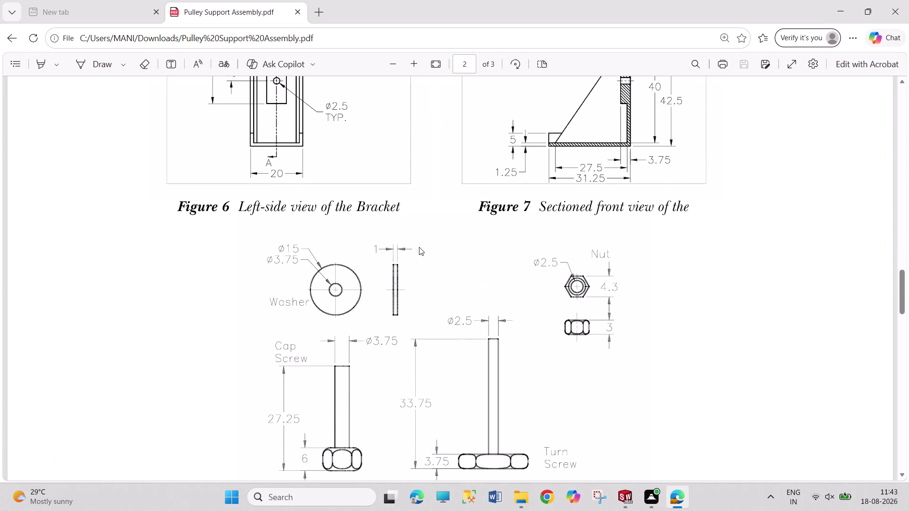
Insert the washer part into the pulley support assembly beside the pulley.
scroll(down, 3)
scroll(down, 3)
scroll(down, 3)
scroll(down, 3)
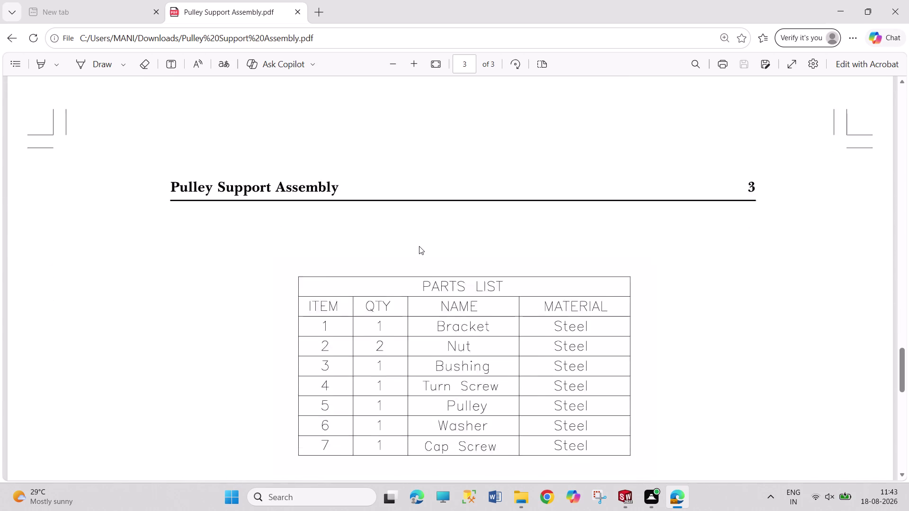
scroll(up, 3)
scroll(up, 3)
scroll(up, 3)
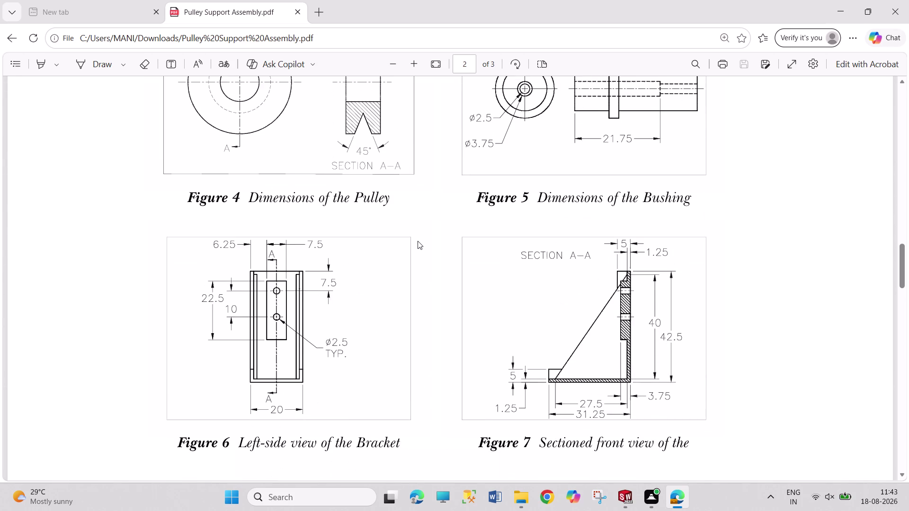
scroll(up, 3)
scroll(up, 3)
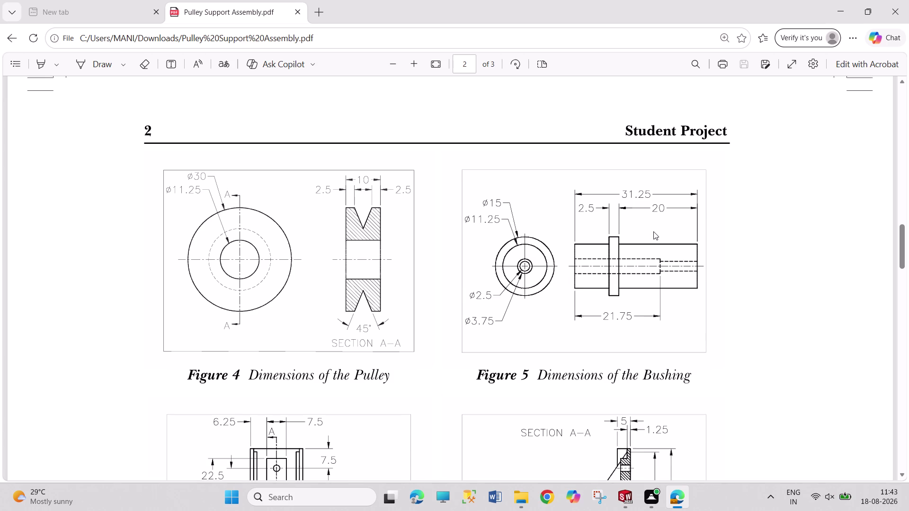
click(629, 498)
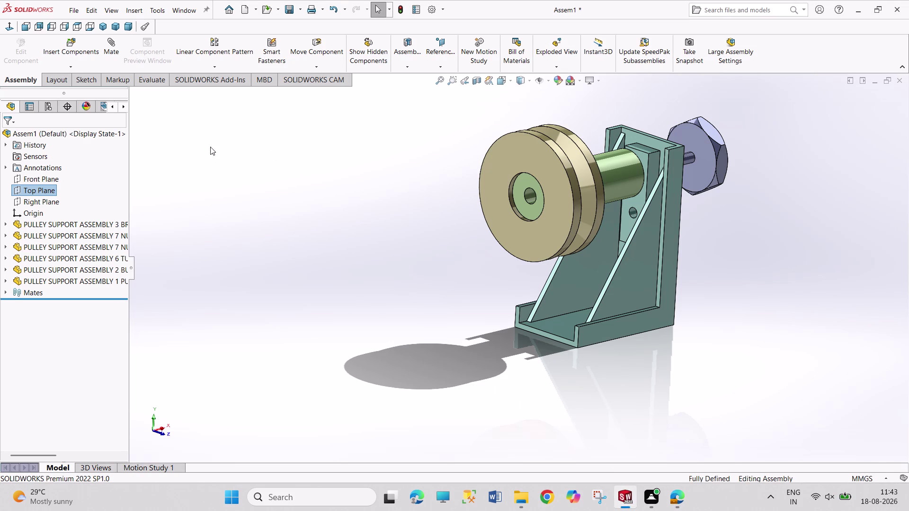
click(77, 49)
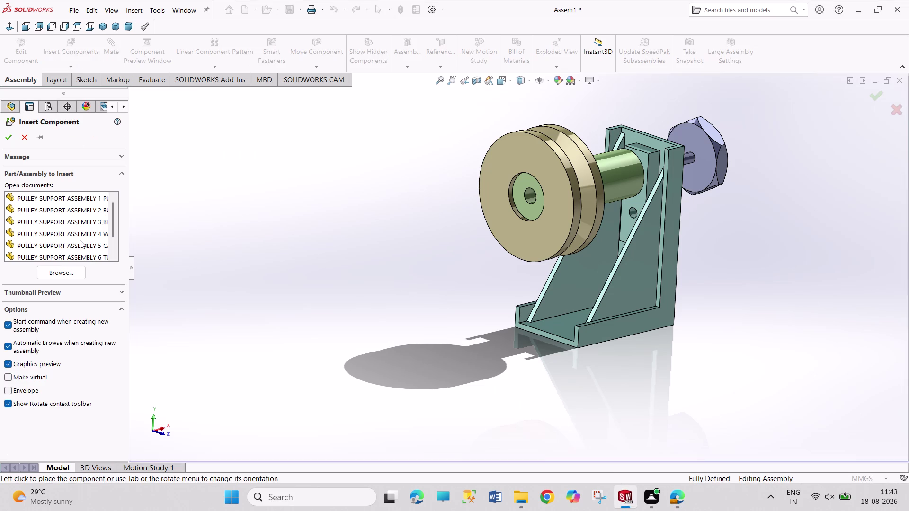
click(95, 234)
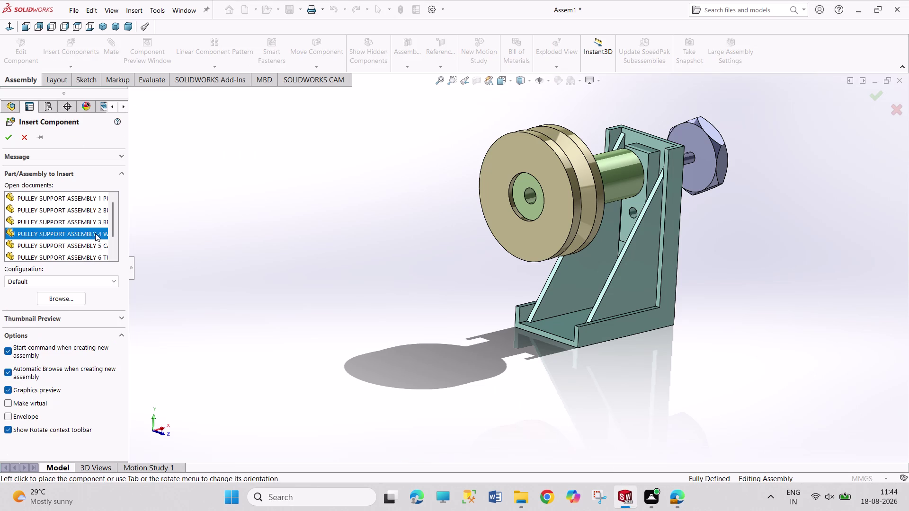
click(401, 241)
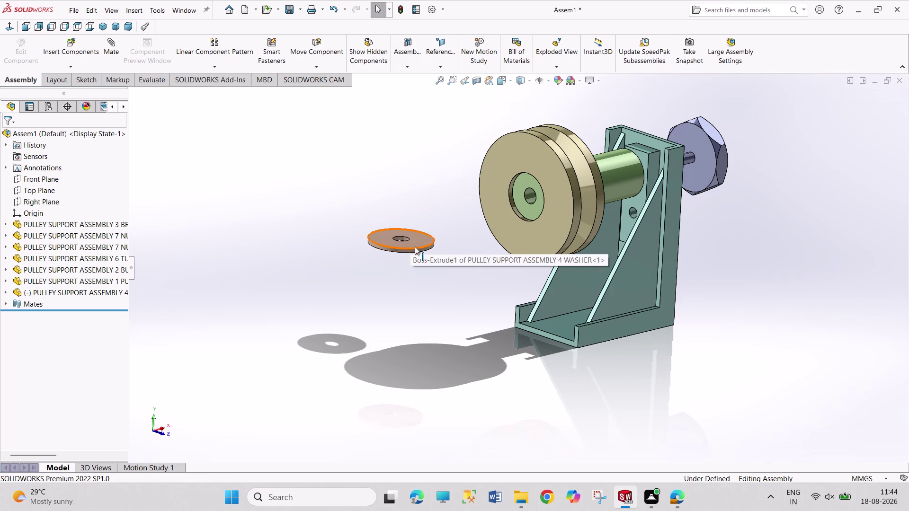
Mate the washer's round face concentric with the pulley bore.
click(415, 247)
click(538, 215)
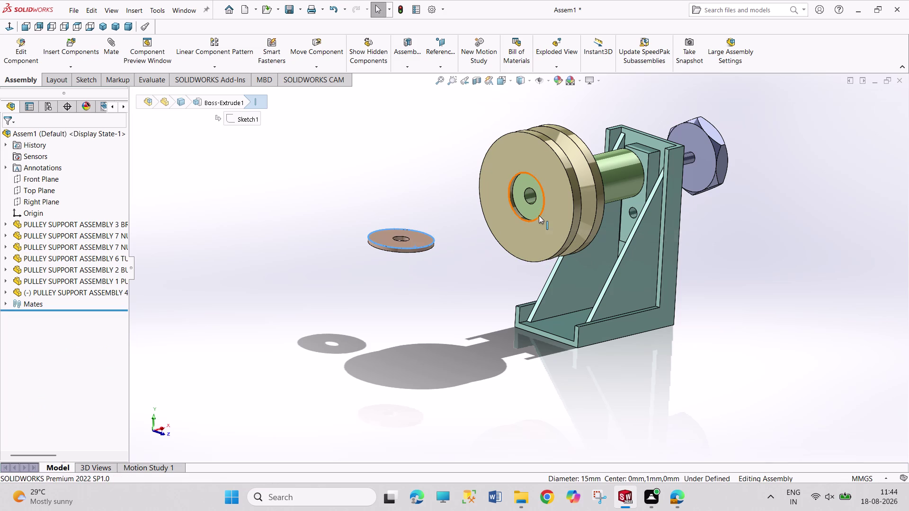
click(585, 208)
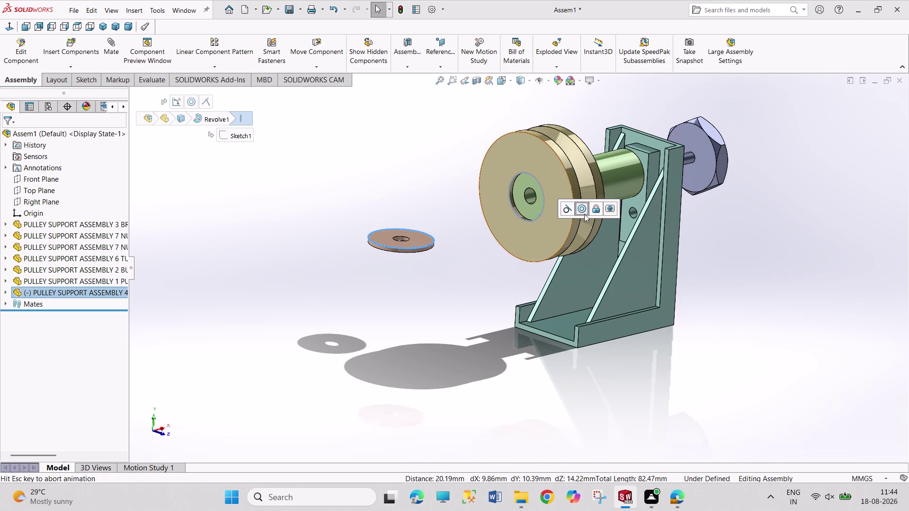
click(5, 290)
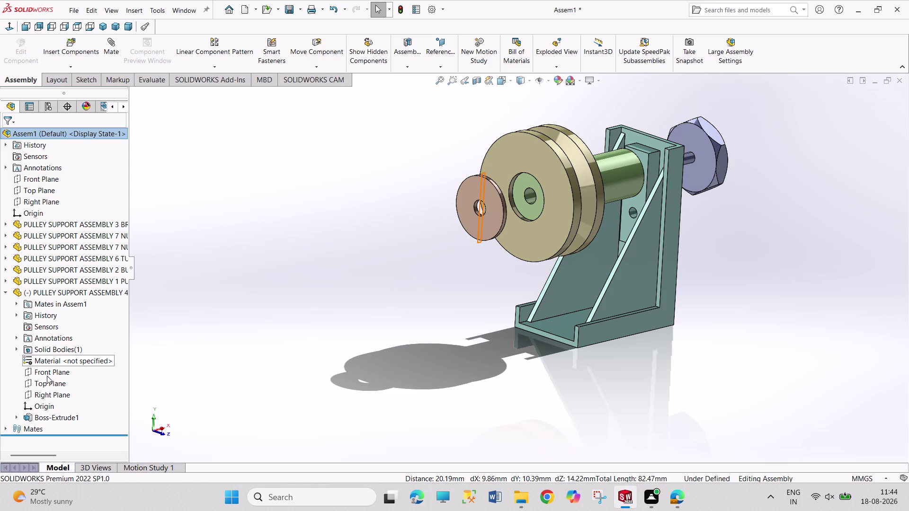
Add an Angle mate between the washer's front plane and the assembly front plane.
click(47, 375)
click(199, 369)
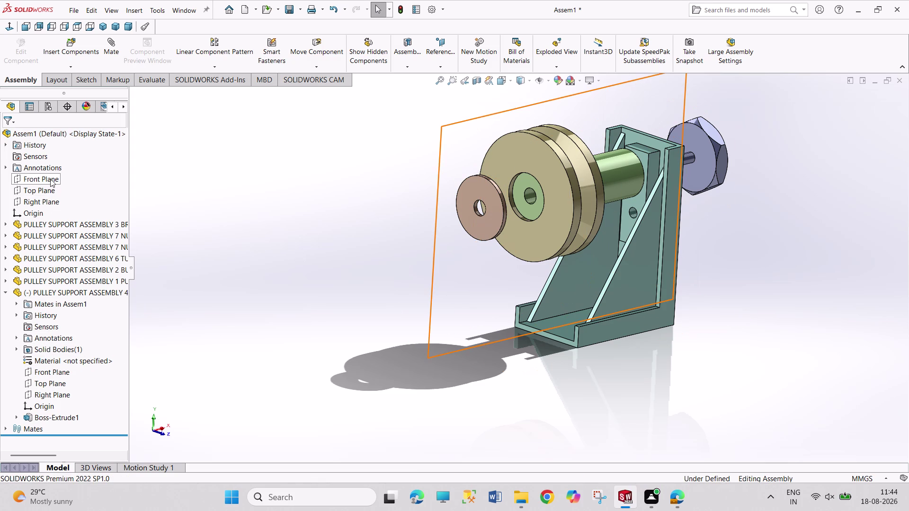
click(42, 370)
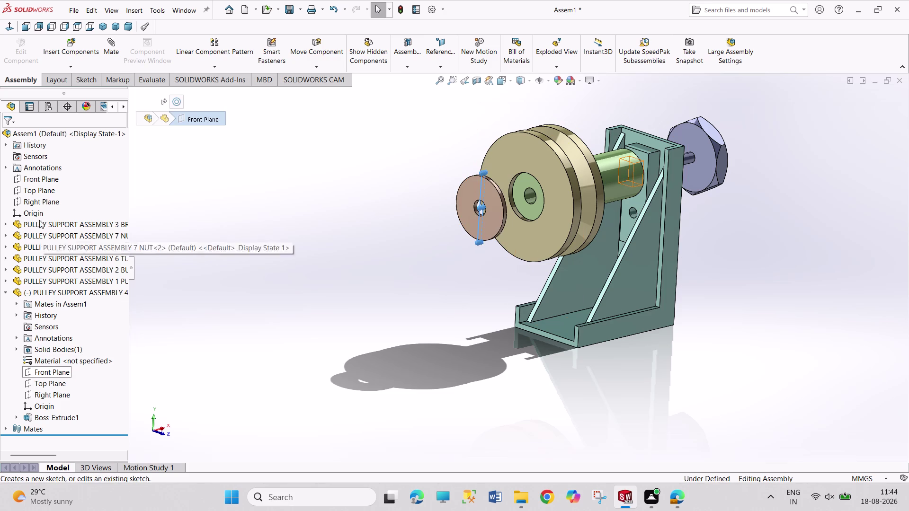
click(40, 180)
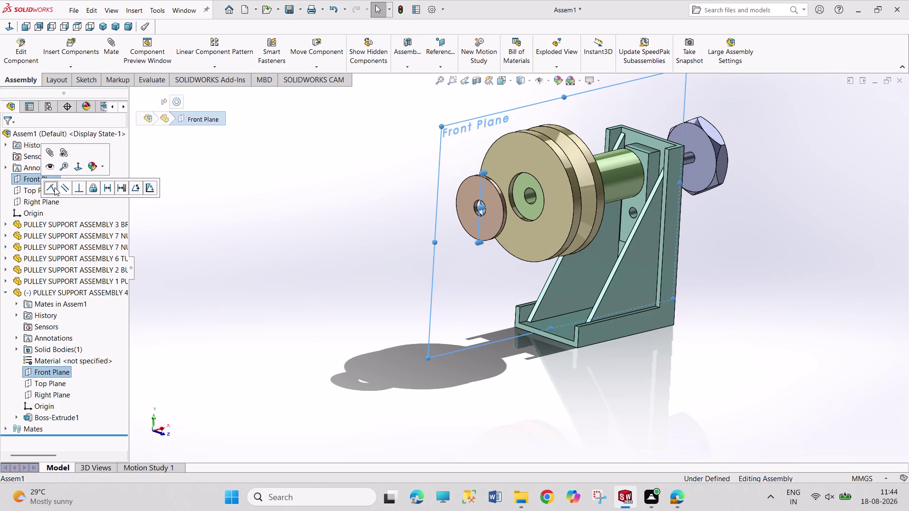
click(133, 192)
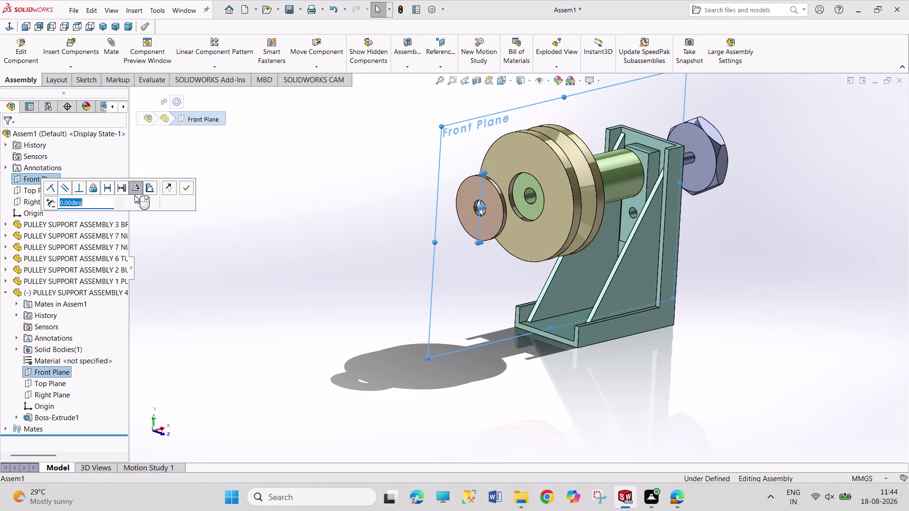
click(189, 187)
Make the washer coincident with the bushing's end face.
middle_drag(337, 246, 290, 245)
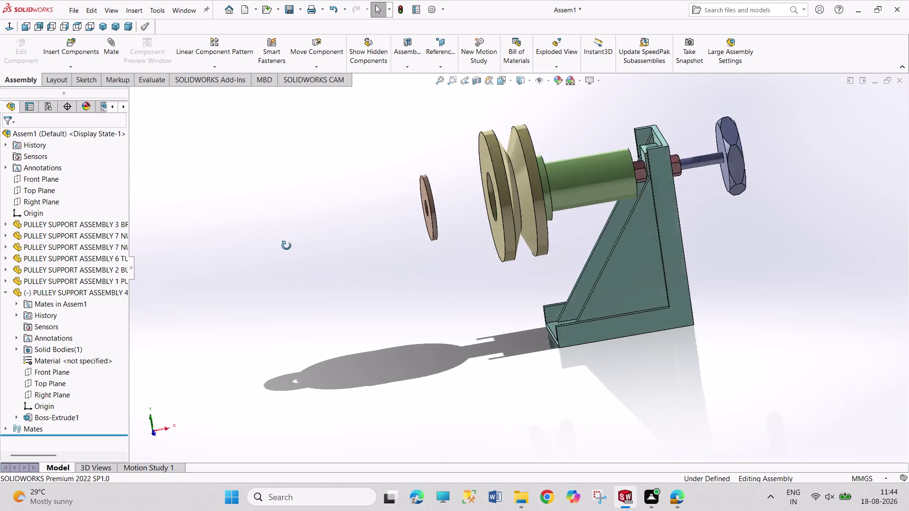
middle_drag(289, 245, 252, 254)
click(452, 223)
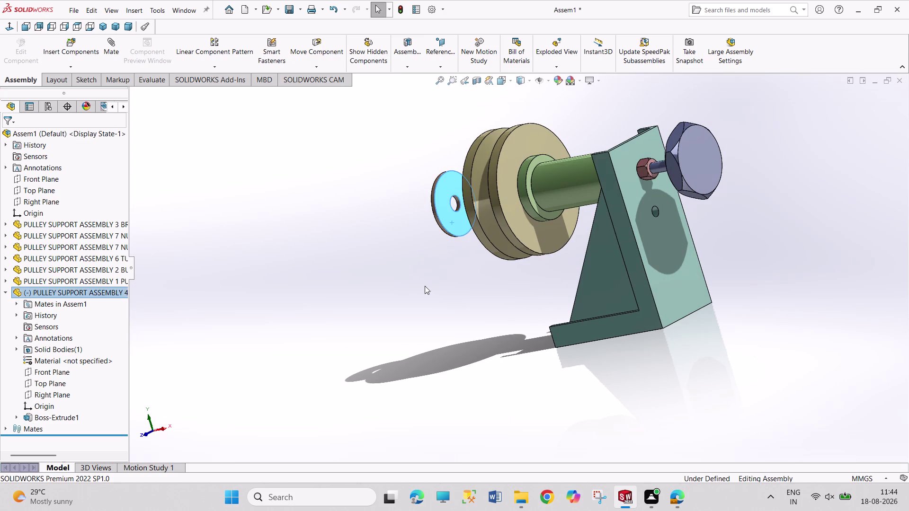
middle_drag(427, 288, 500, 323)
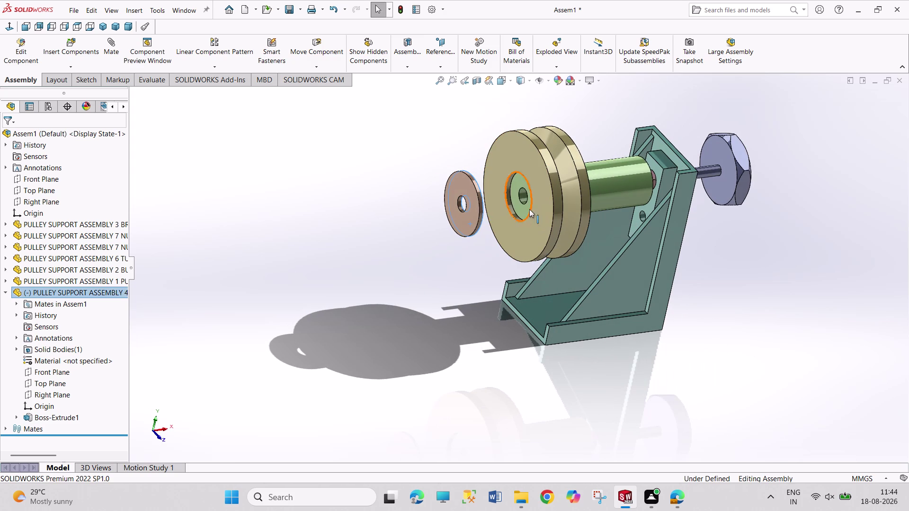
click(520, 206)
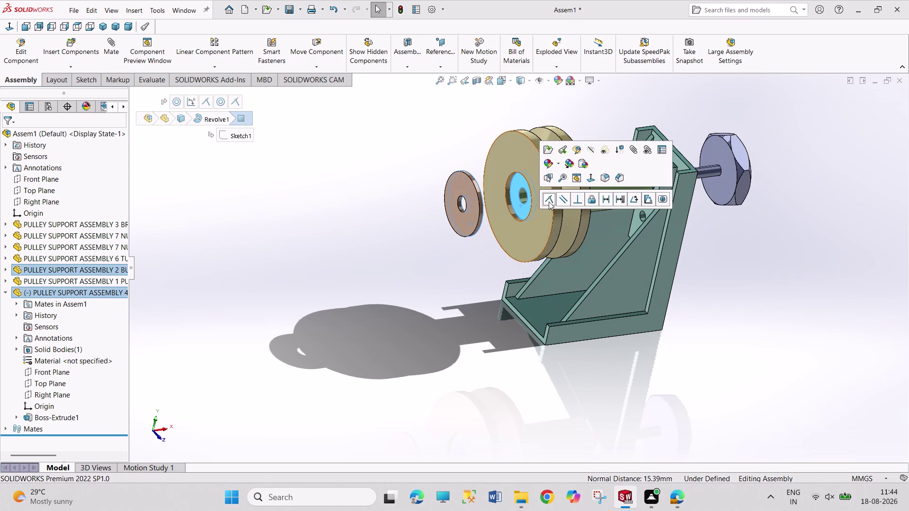
click(549, 202)
scroll(down, 3)
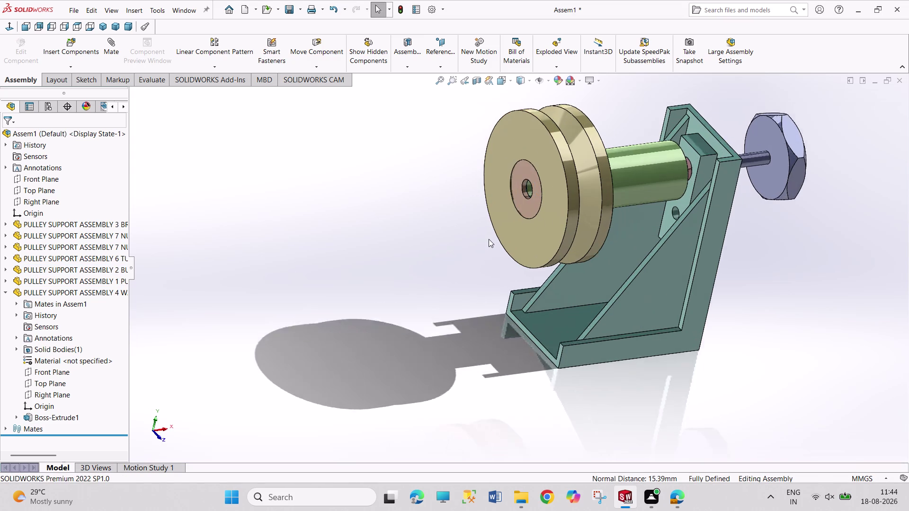
Zoom and pan the view onto the washer, pulley and bracket.
scroll(down, 3)
middle_drag(455, 286, 468, 292)
middle_drag(470, 289, 495, 298)
scroll(up, 3)
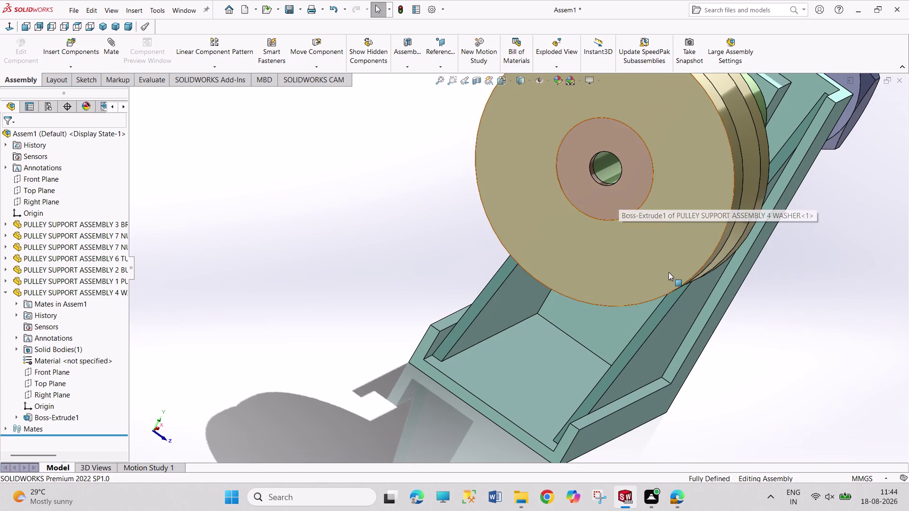
scroll(down, 3)
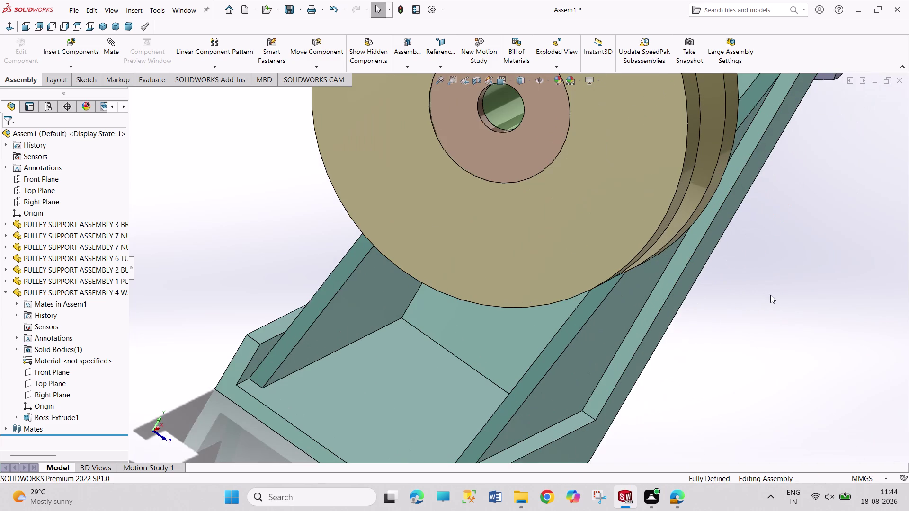
middle_drag(764, 293, 721, 293)
scroll(up, 3)
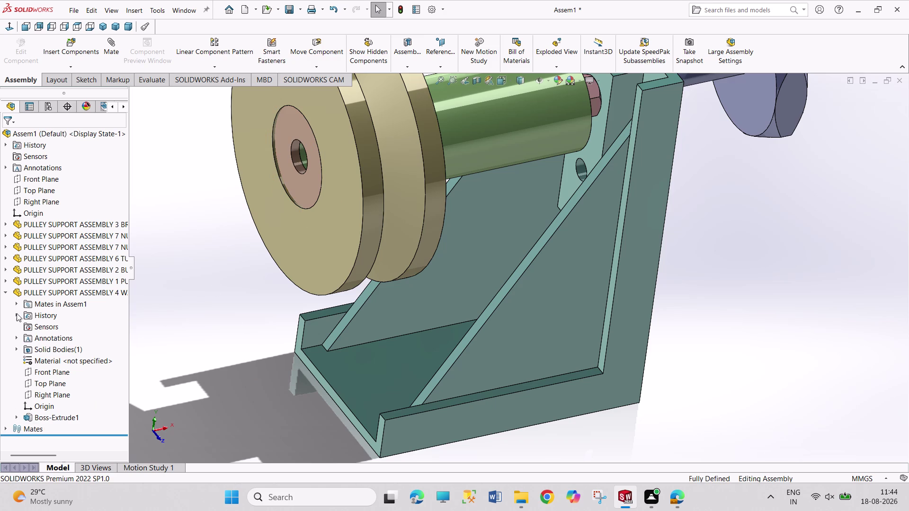
Collapse the washer's tree, expand Mates and open Coincident8 for editing.
click(5, 292)
click(2, 304)
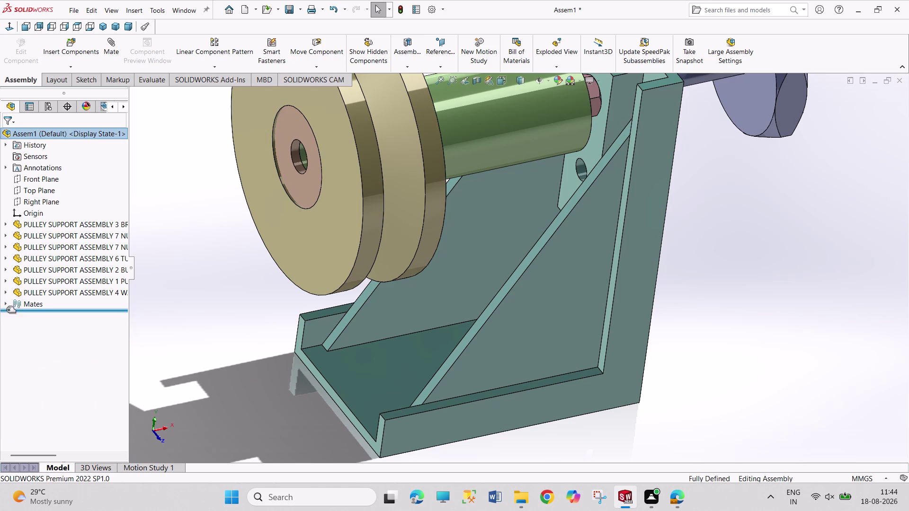
click(6, 301)
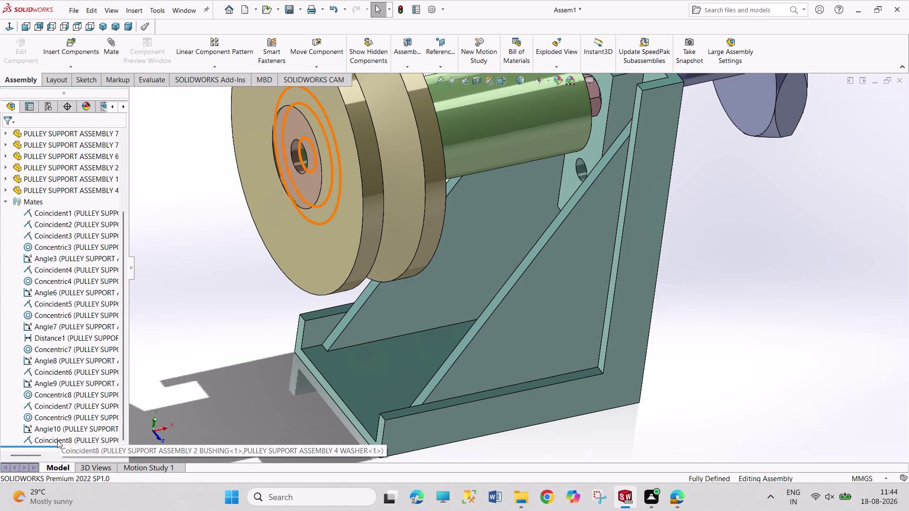
click(58, 440)
click(63, 412)
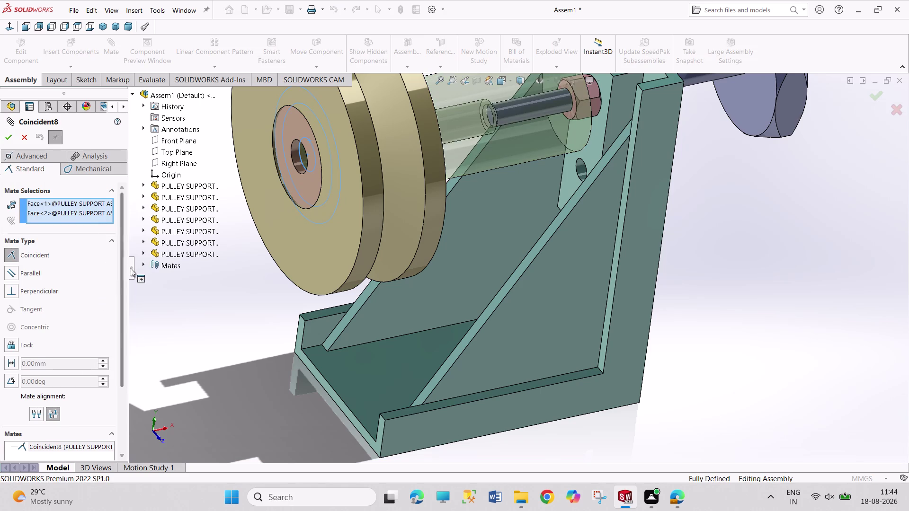
Convert the mate to a Distance mate, trying 10, 5 and then 2 mm gaps.
click(15, 363)
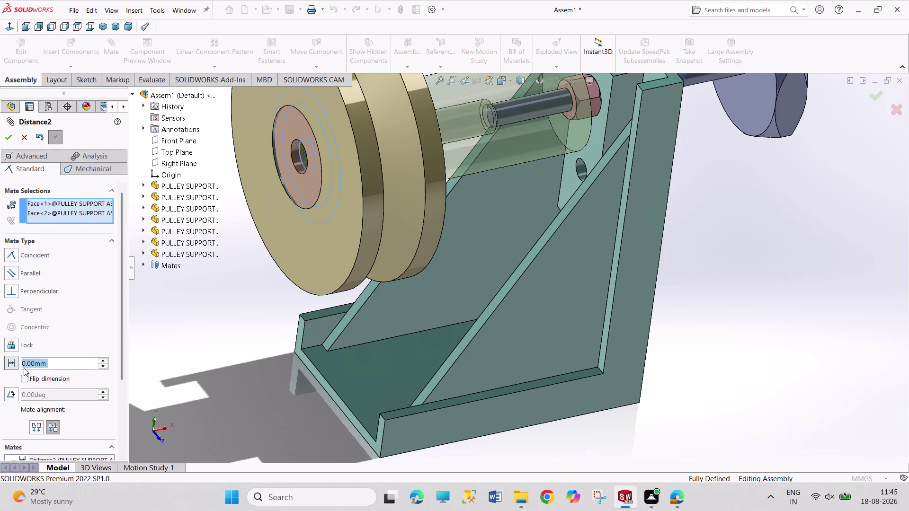
text(10)
key(Return)
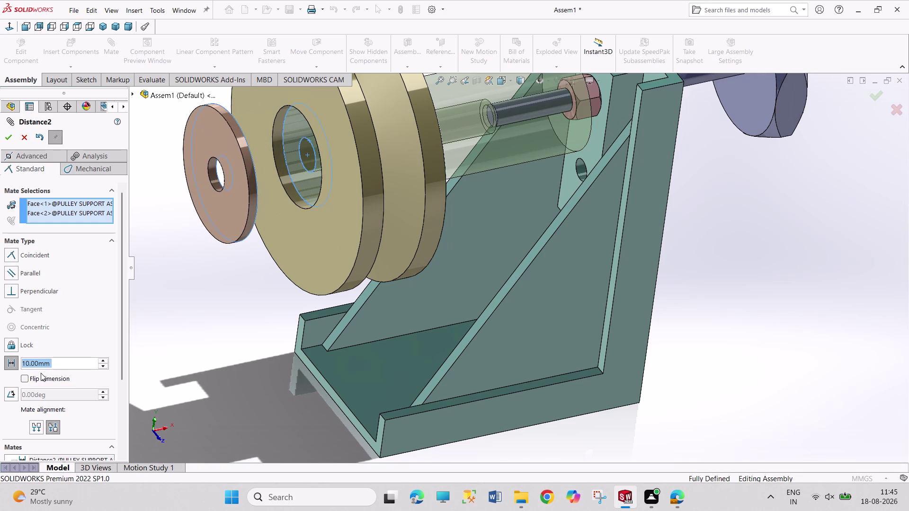
key(5)
key(Return)
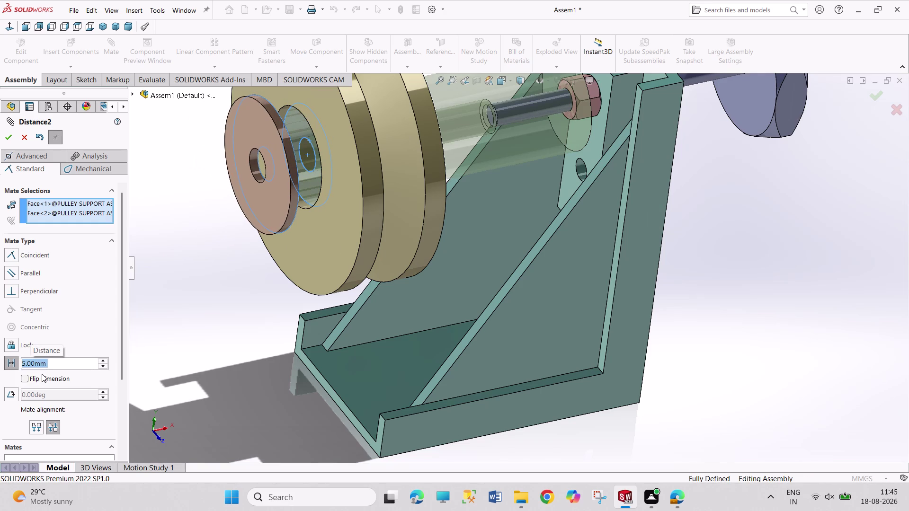
key(2)
key(Return)
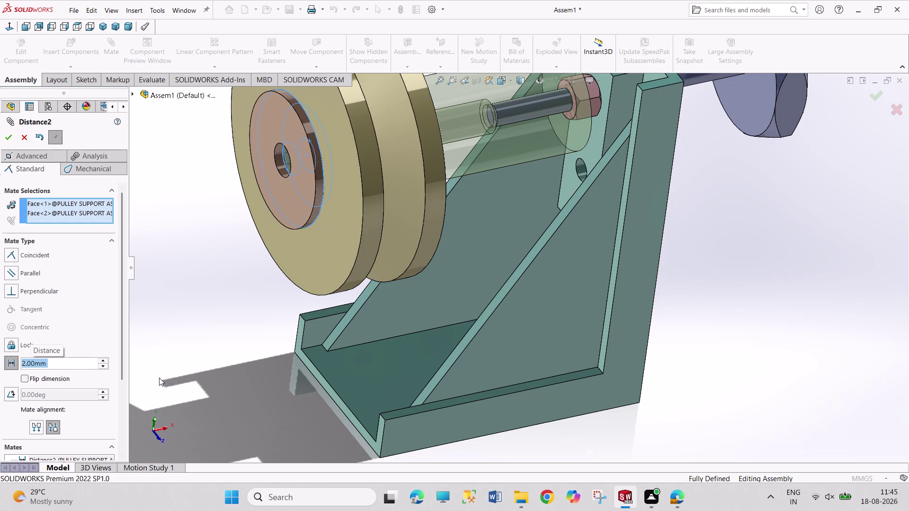
middle_drag(151, 375, 138, 371)
middle_drag(209, 374, 209, 373)
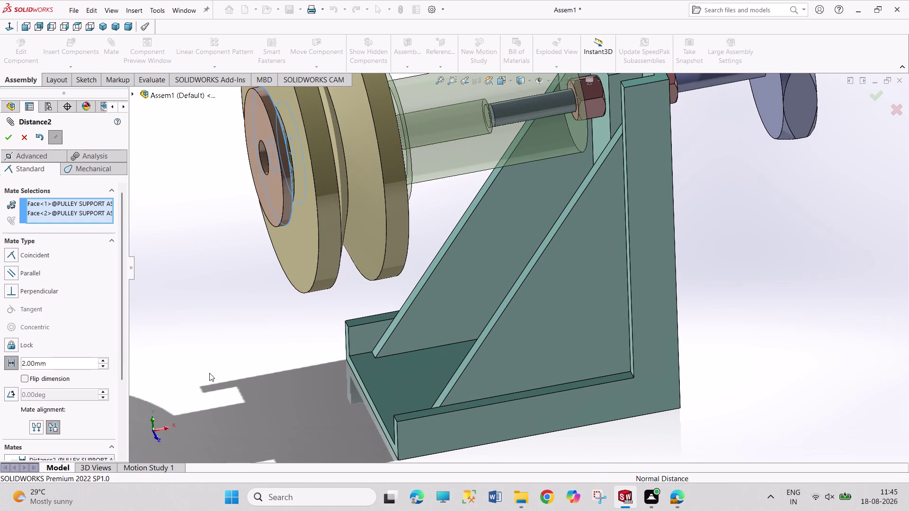
middle_drag(209, 373, 199, 371)
middle_click(200, 371)
key(1)
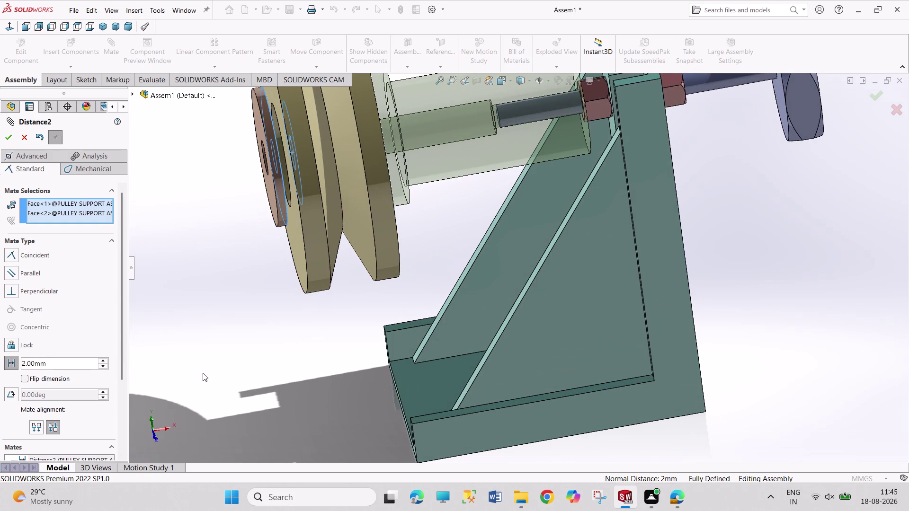
Replace the 2.00 mm distance with 1.00 mm and accept the mate.
click(75, 364)
triple_click(75, 364)
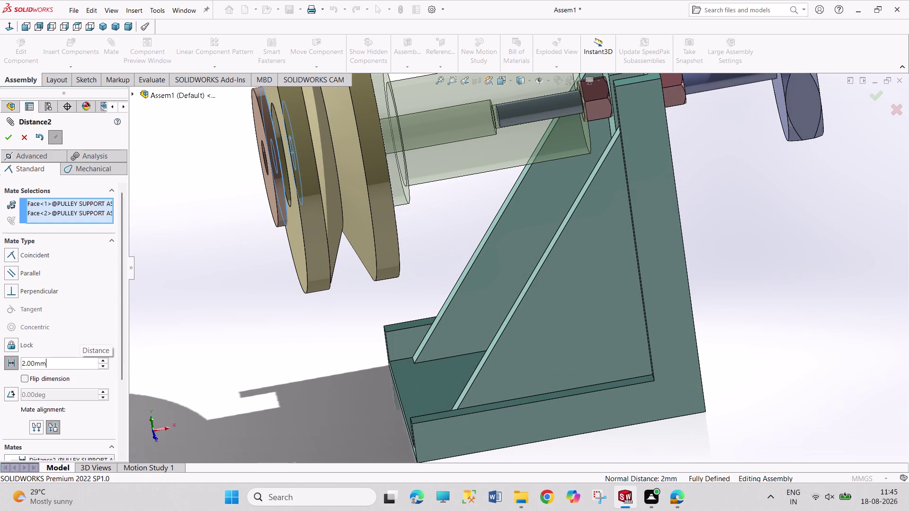
click(74, 364)
key(1)
key(Return)
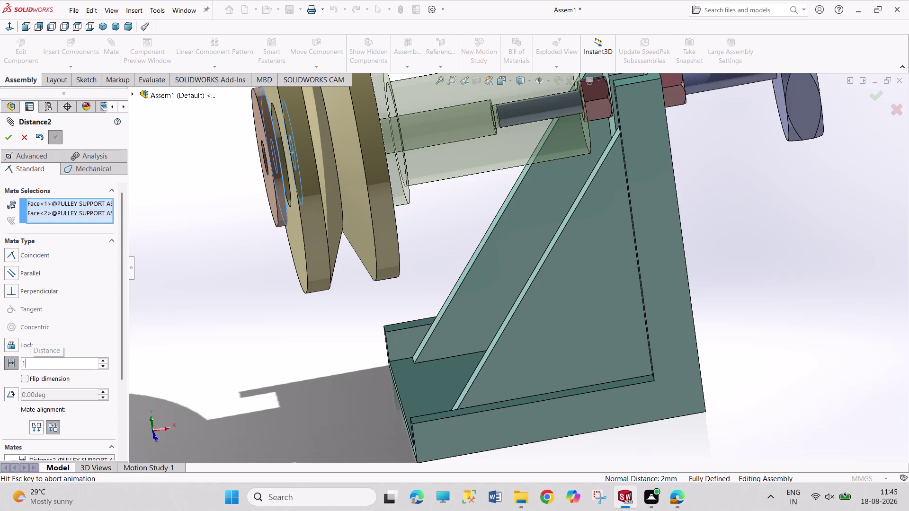
scroll(down, 3)
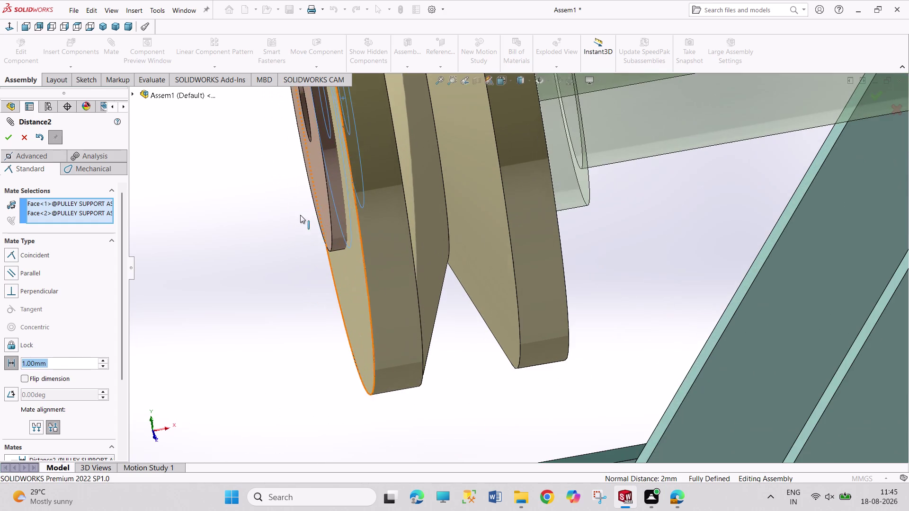
scroll(down, 3)
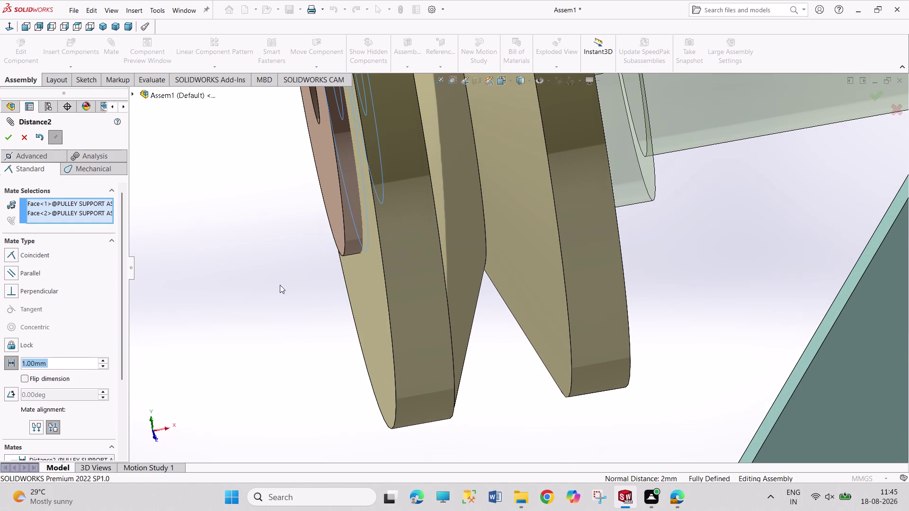
scroll(up, 3)
middle_drag(281, 286, 312, 254)
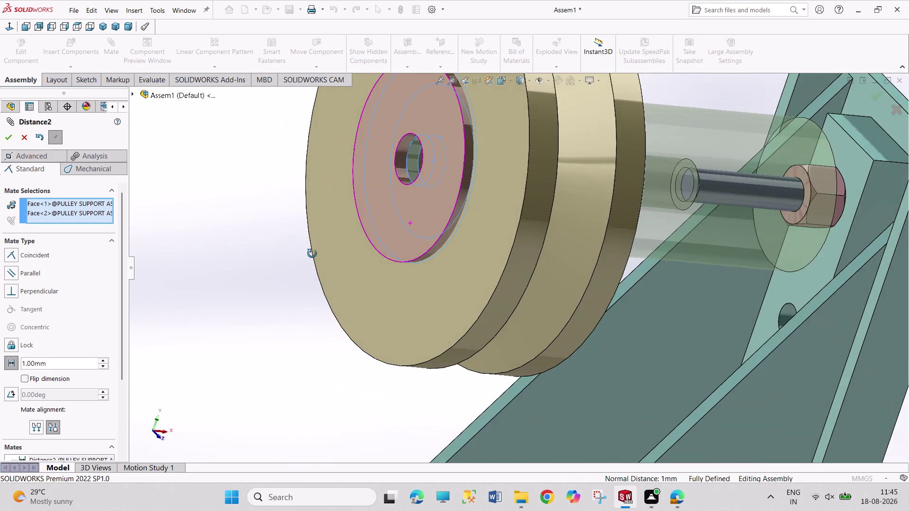
middle_drag(312, 254, 300, 316)
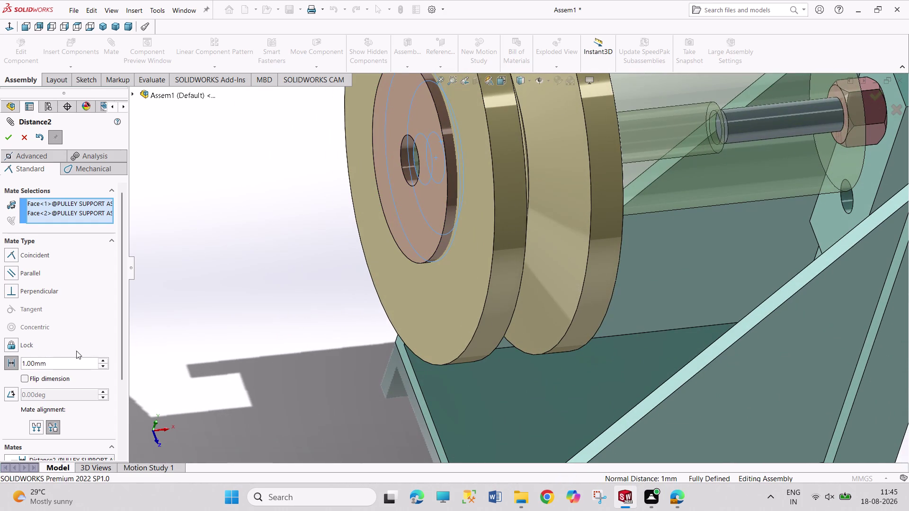
click(22, 138)
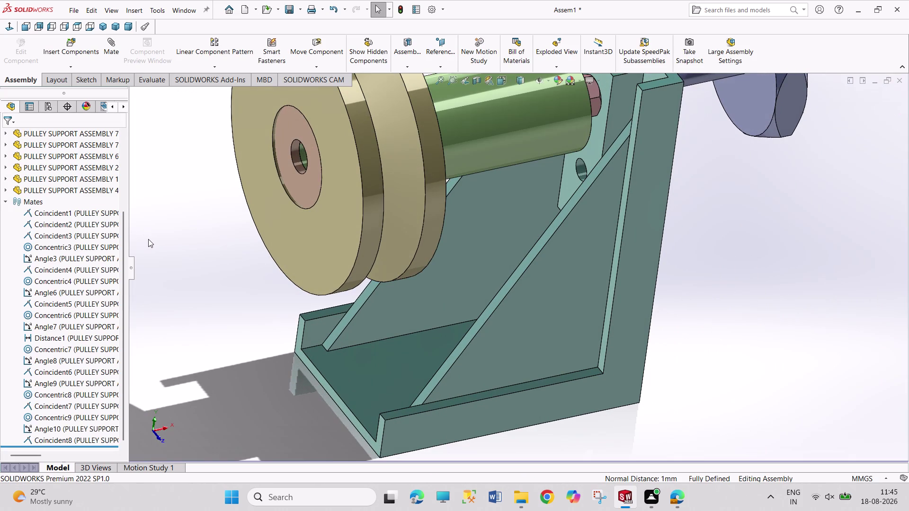
Undo the last change and mate the washer coincident with the pulley's outer face.
key(ctrl+z)
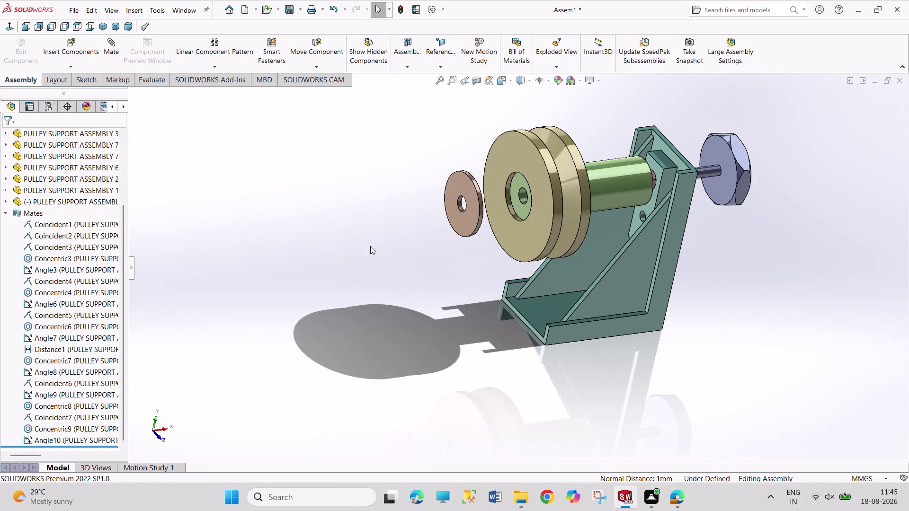
middle_drag(391, 255, 347, 249)
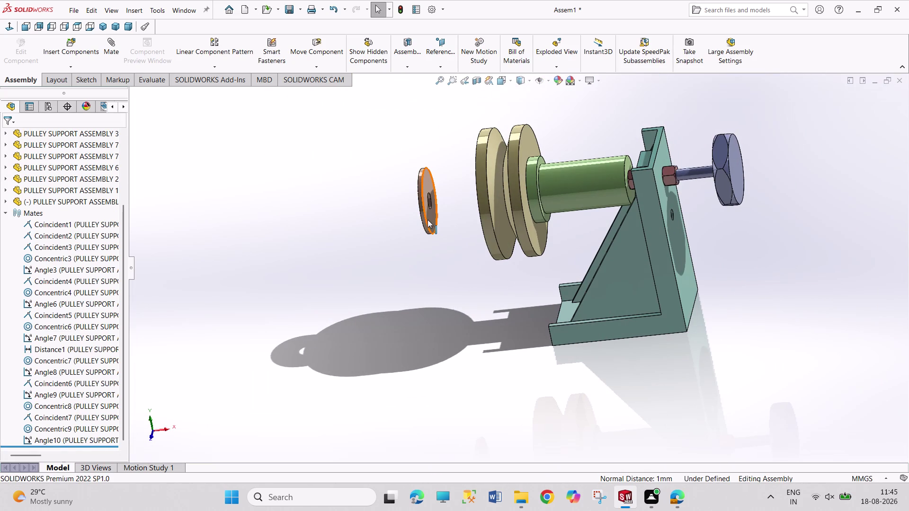
click(427, 220)
click(432, 219)
middle_drag(426, 258, 469, 281)
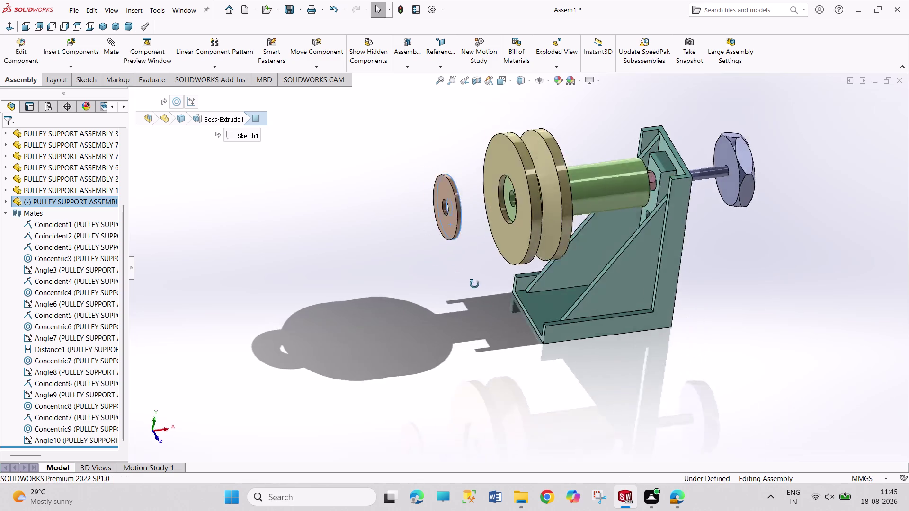
middle_drag(469, 281, 480, 293)
click(532, 247)
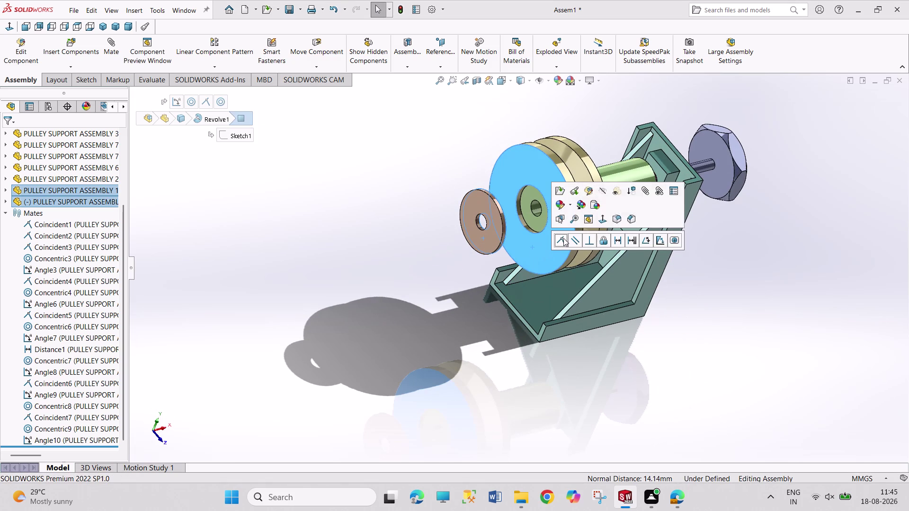
click(562, 240)
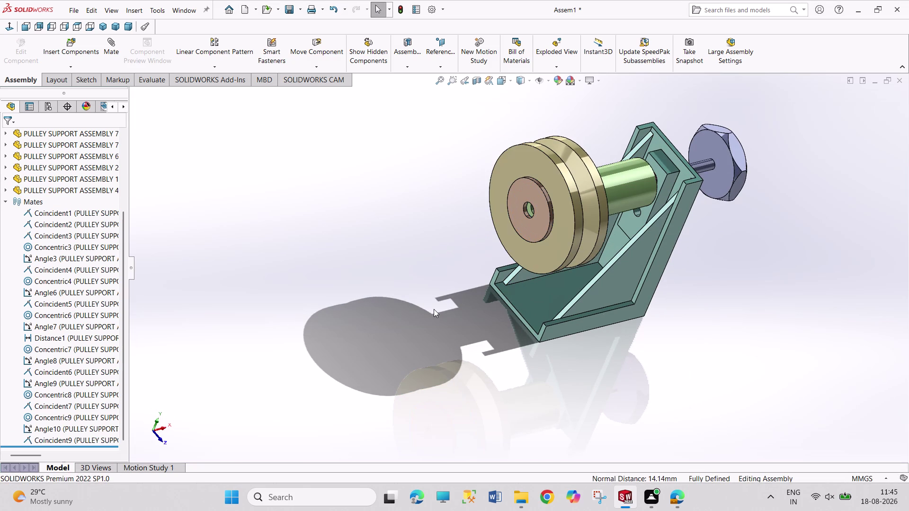
Show the assembly in Isometric, collapse the mates list and bring up the reference PDF.
scroll(up, 3)
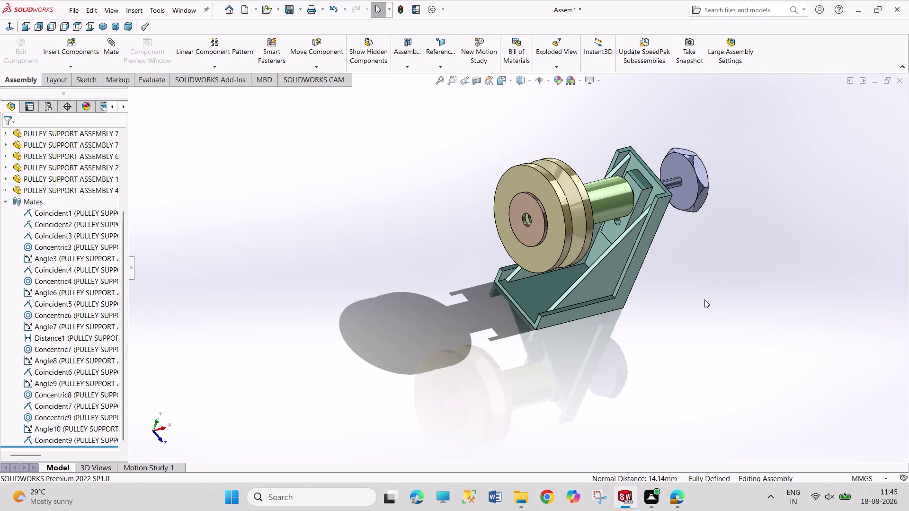
click(102, 28)
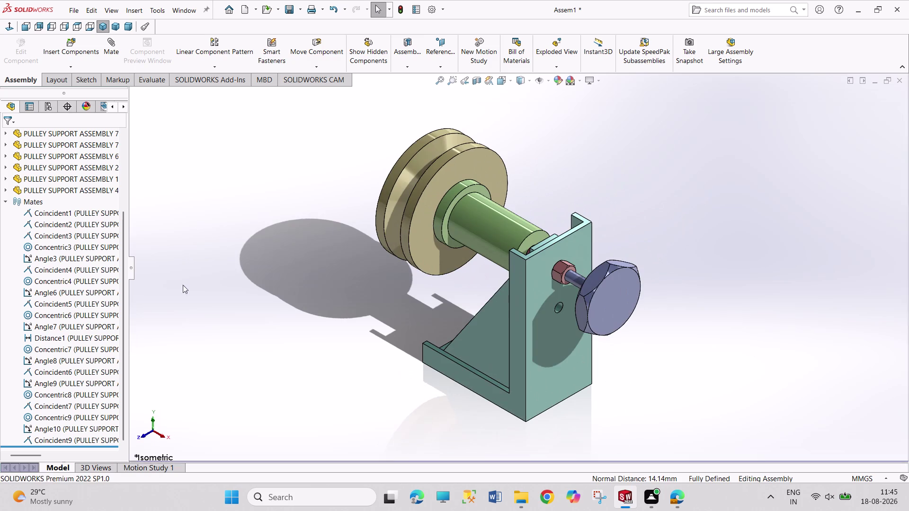
middle_drag(378, 368, 407, 314)
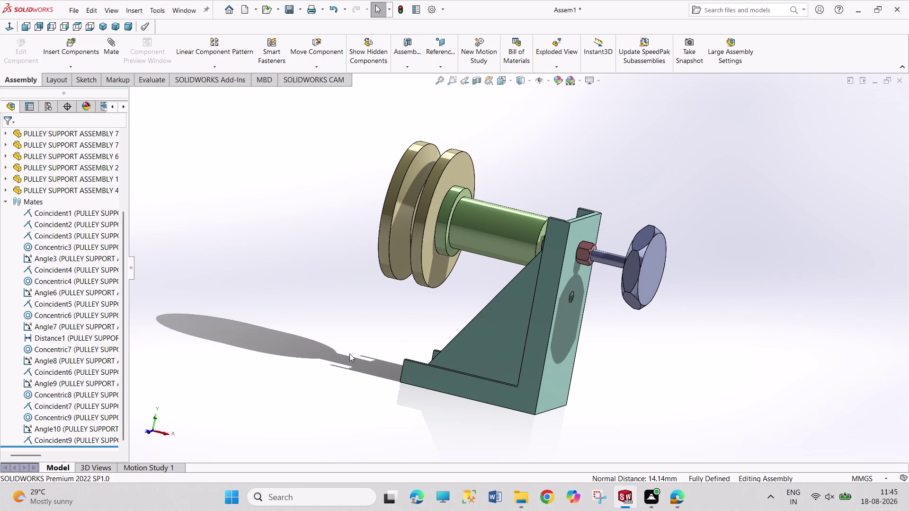
middle_drag(331, 374, 446, 391)
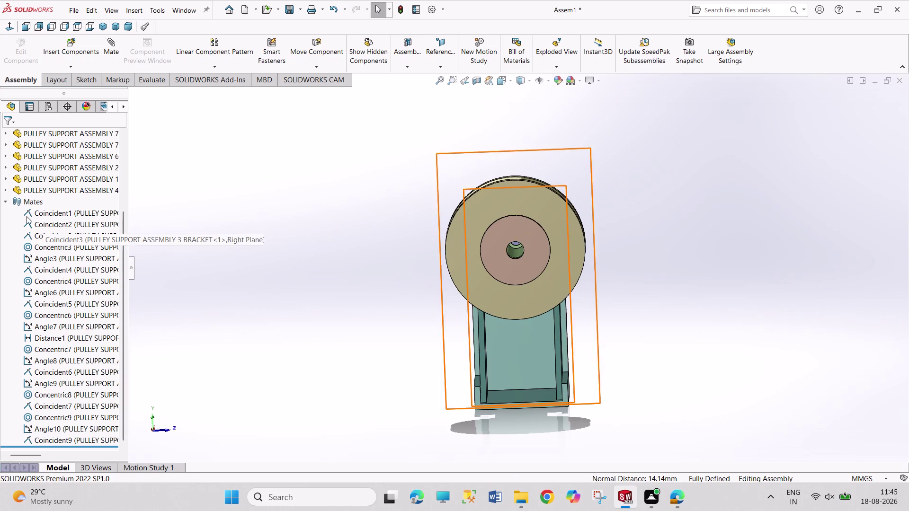
click(5, 201)
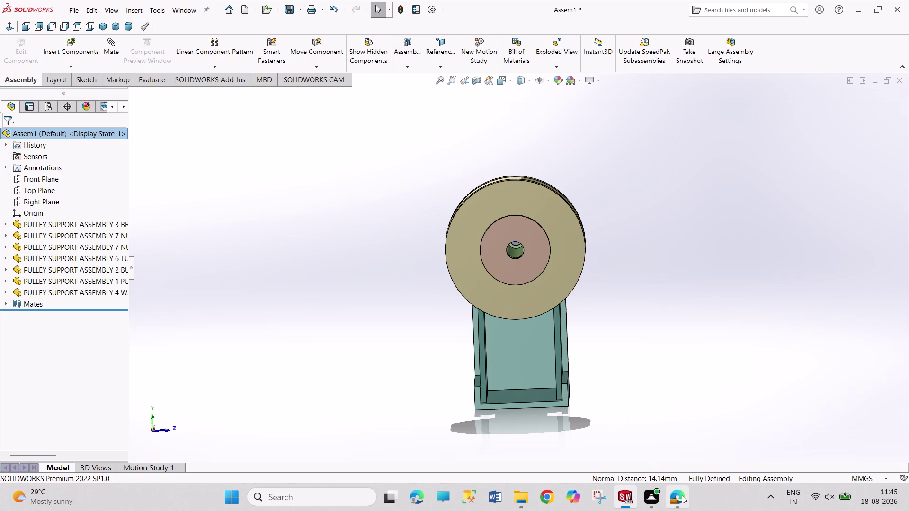
click(681, 453)
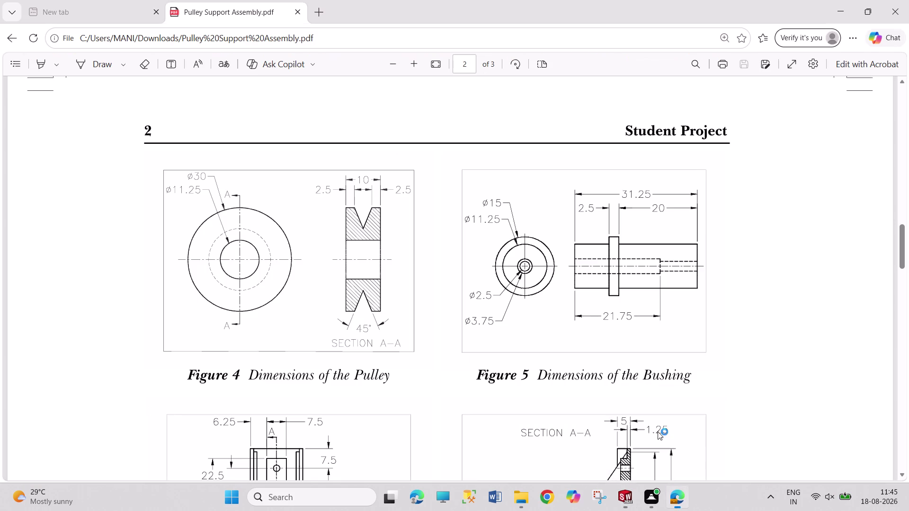
Scroll through the washer and cap screw dimensions on page 2 of the PDF.
scroll(up, 3)
scroll(down, 3)
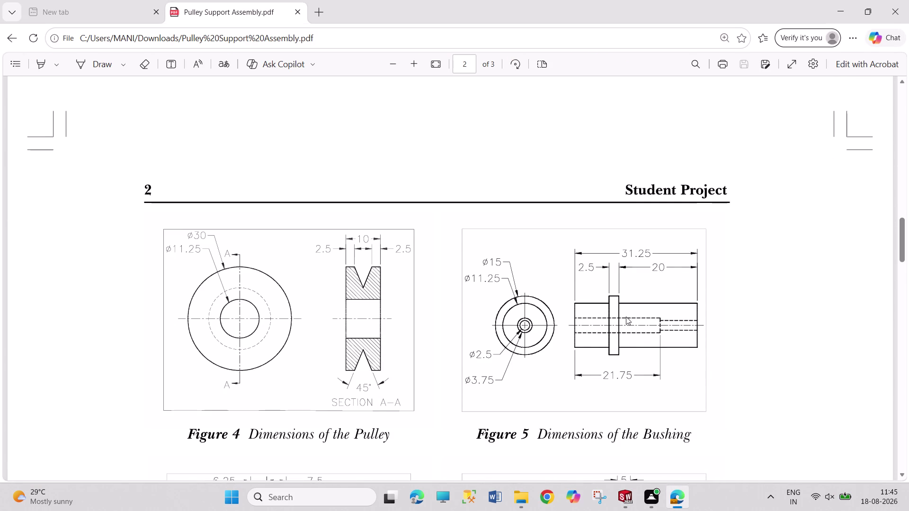
scroll(down, 3)
scroll(down, 3)
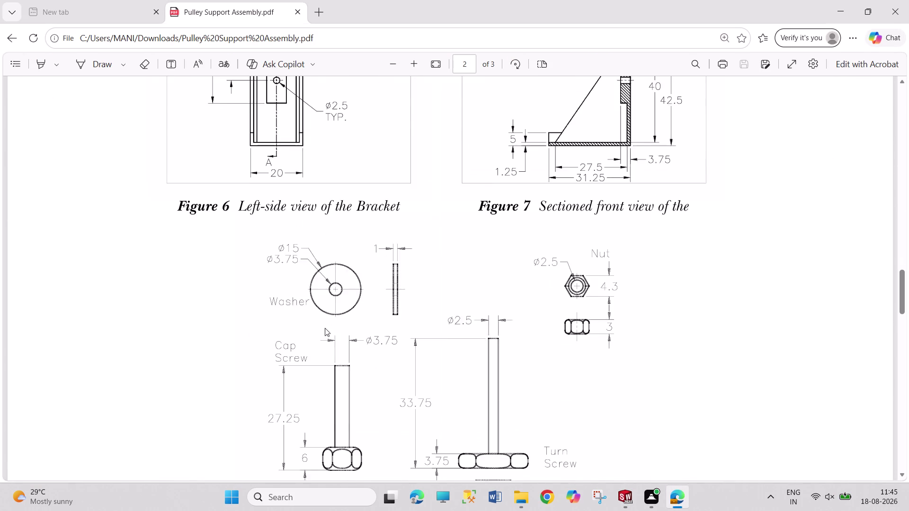
scroll(down, 3)
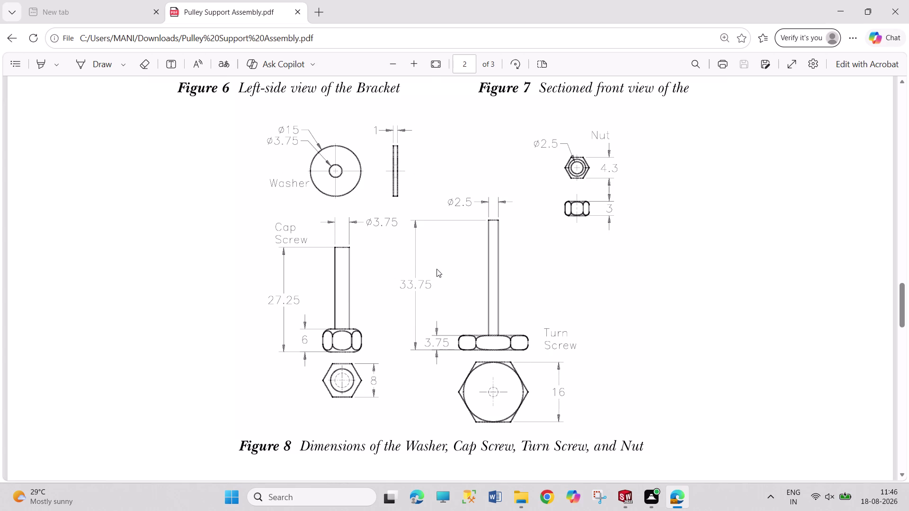
scroll(down, 3)
scroll(down, 3)
scroll(up, 3)
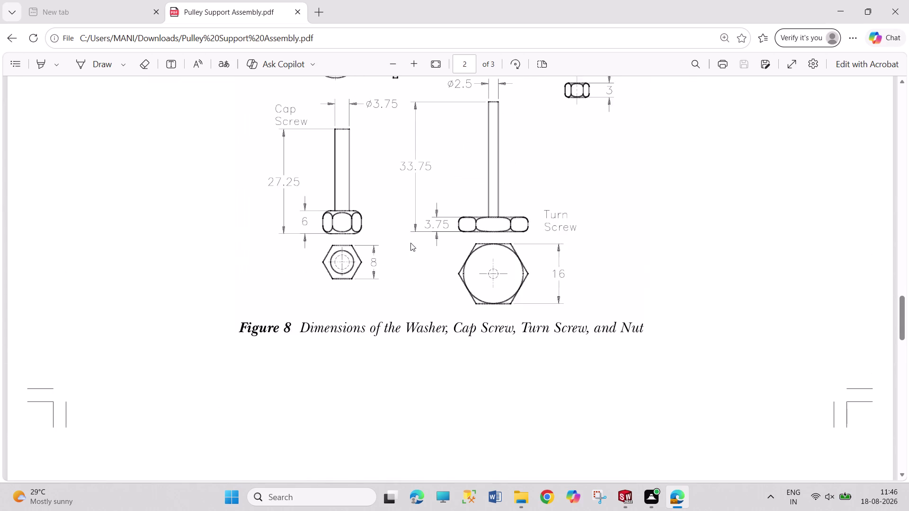
scroll(down, 3)
scroll(up, 3)
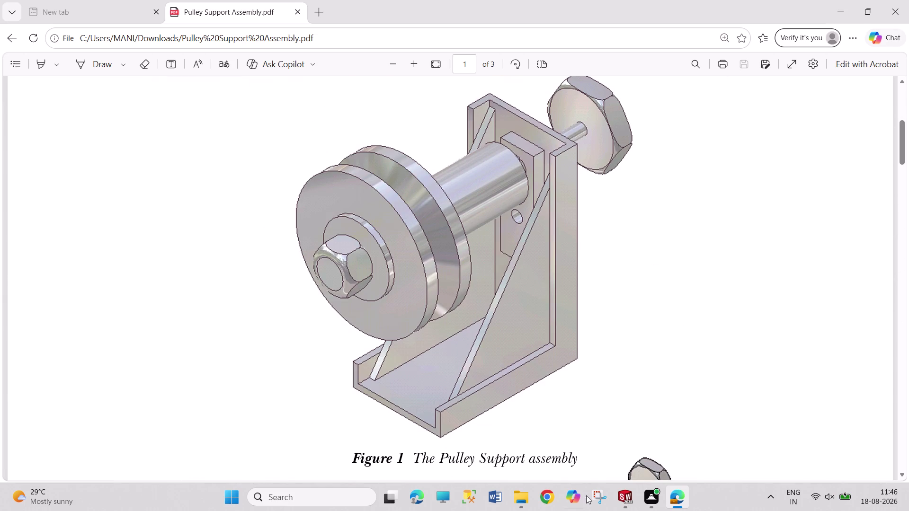
Review the Figure 2 exploded view, then return to the SOLIDWORKS assembly.
click(625, 499)
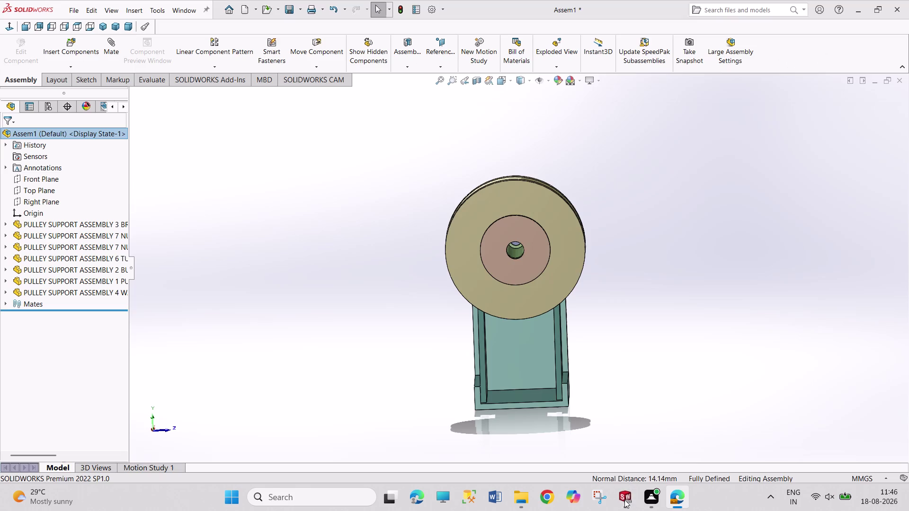
click(675, 500)
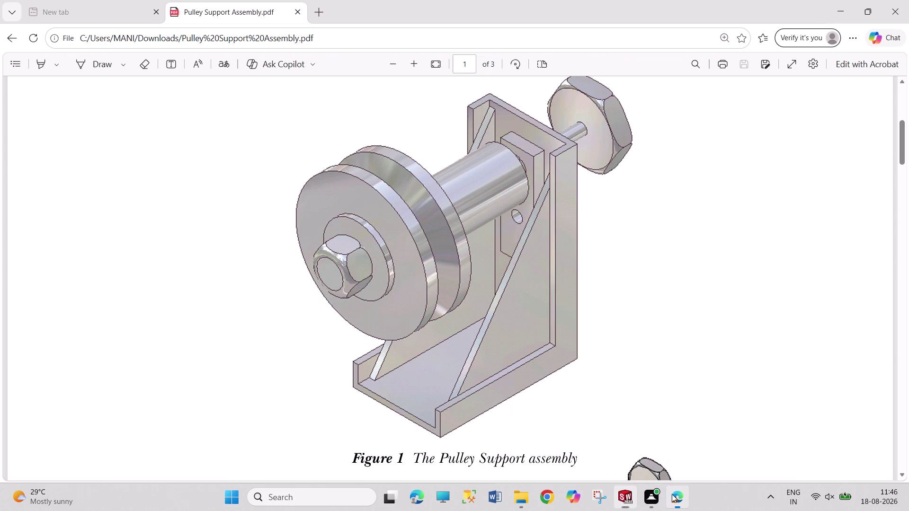
scroll(down, 3)
scroll(down, 3)
scroll(up, 3)
scroll(up, 3)
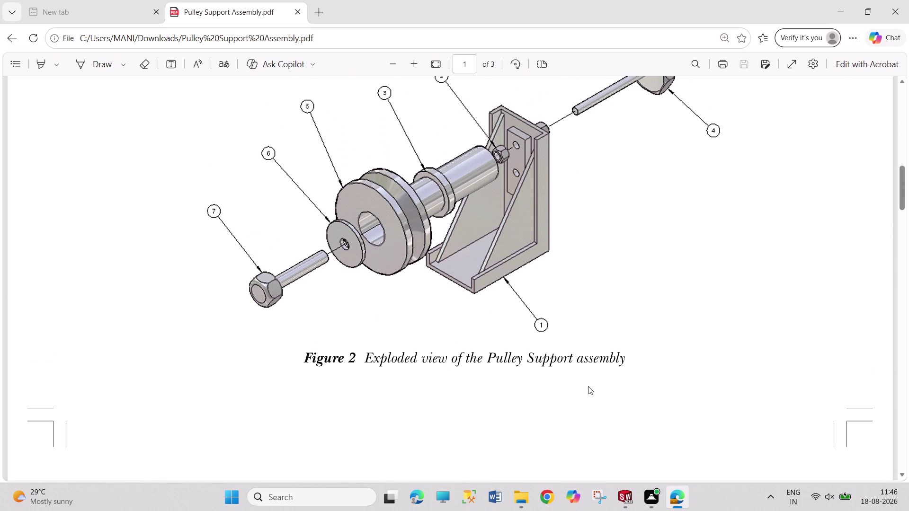
click(626, 491)
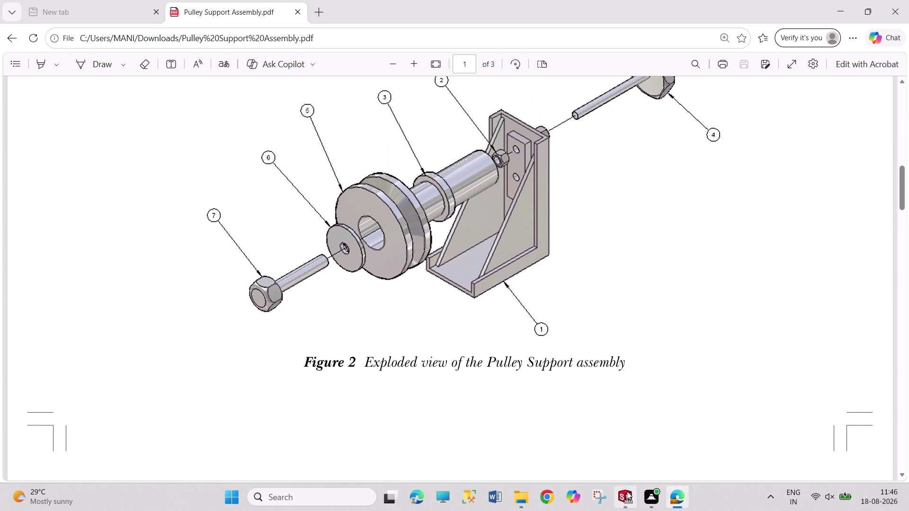
click(84, 44)
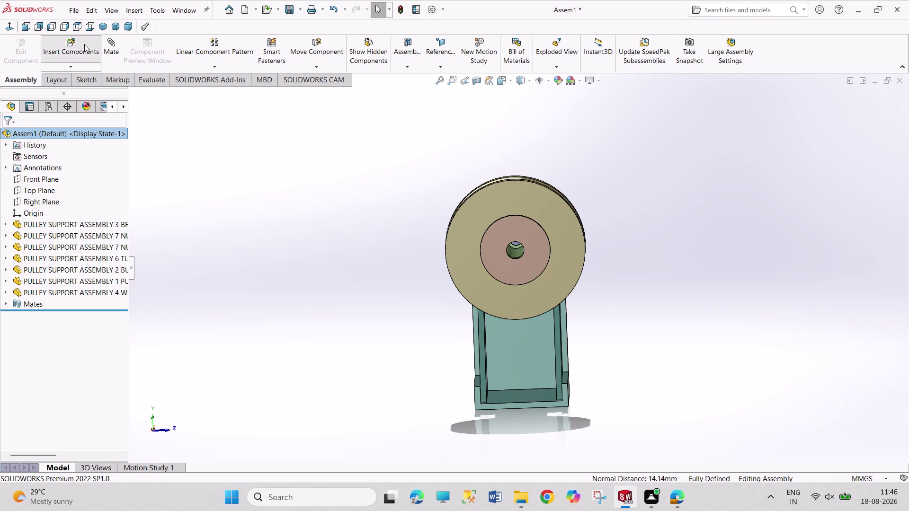
Place the cap screw beside the pulley and preview, then cancel, aligning it with the washer bore.
scroll(down, 3)
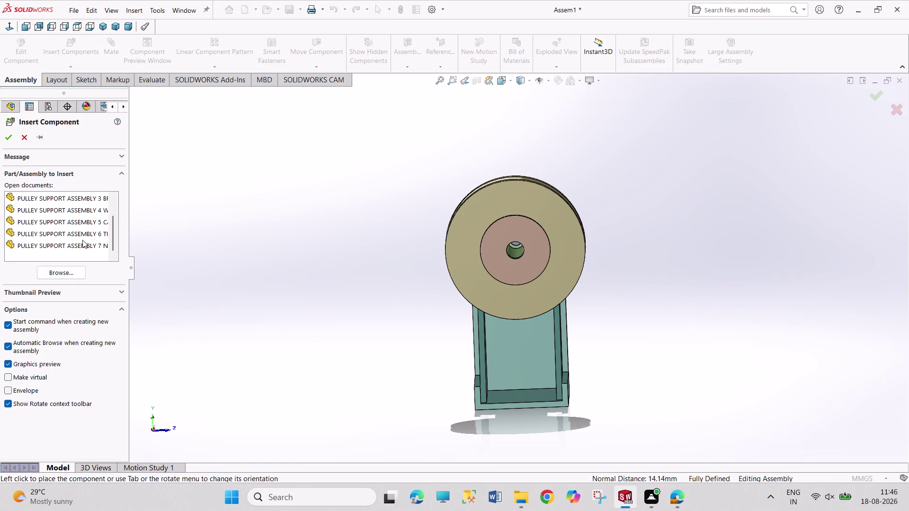
click(84, 234)
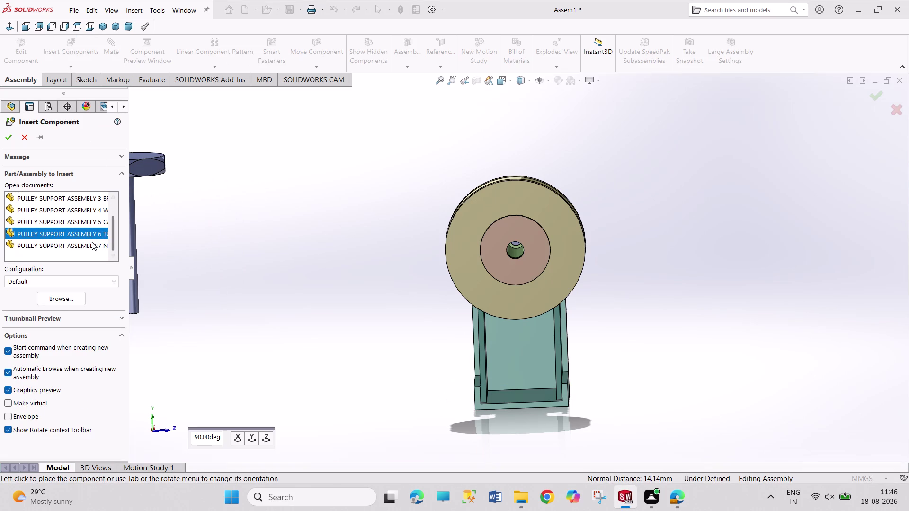
click(92, 242)
click(87, 220)
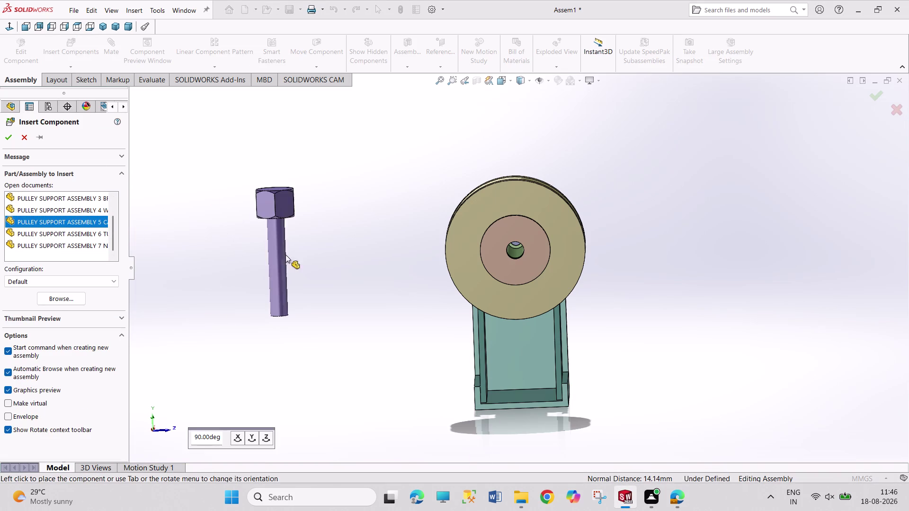
click(328, 262)
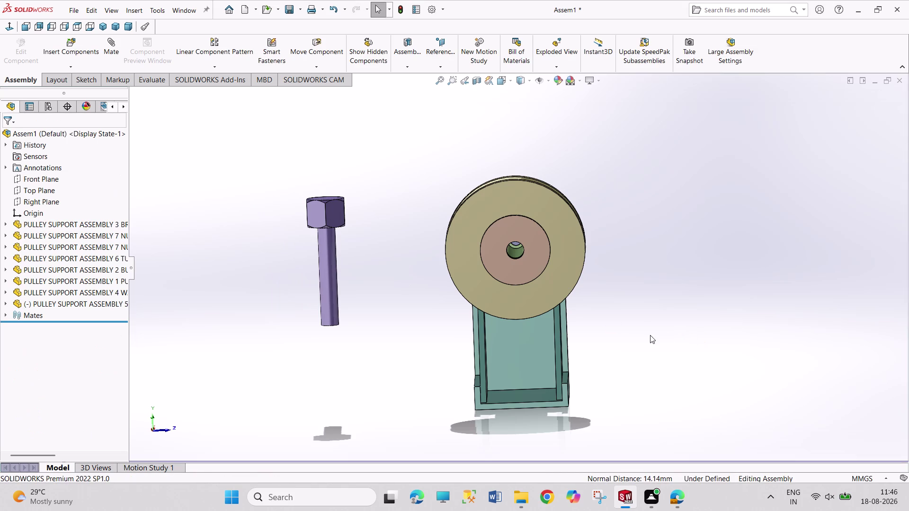
middle_drag(641, 335, 609, 342)
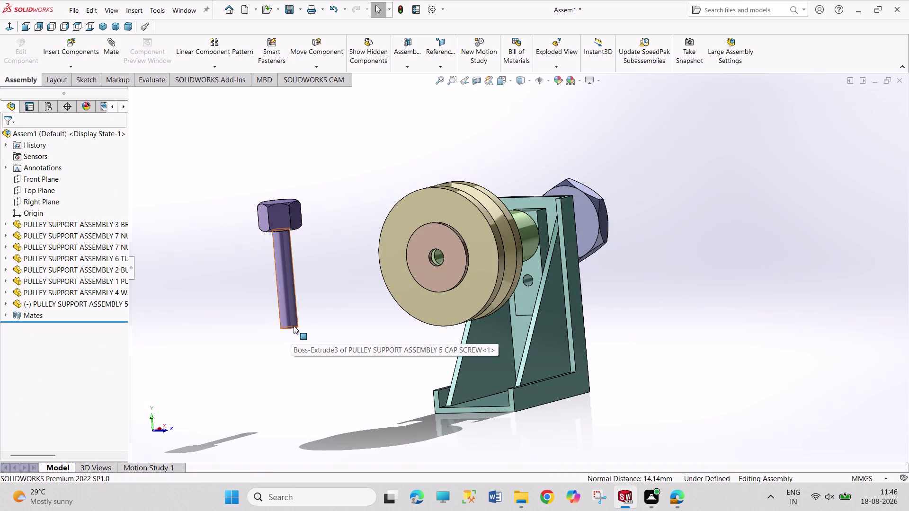
click(293, 328)
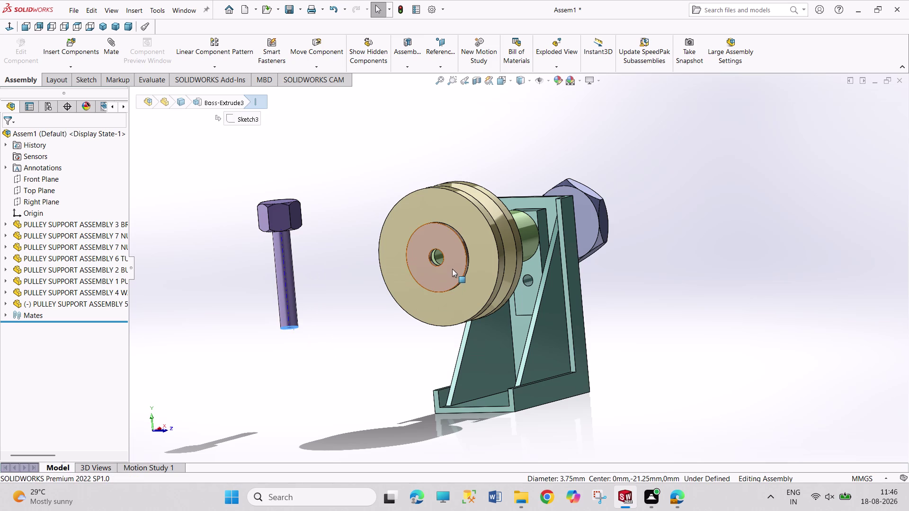
click(443, 262)
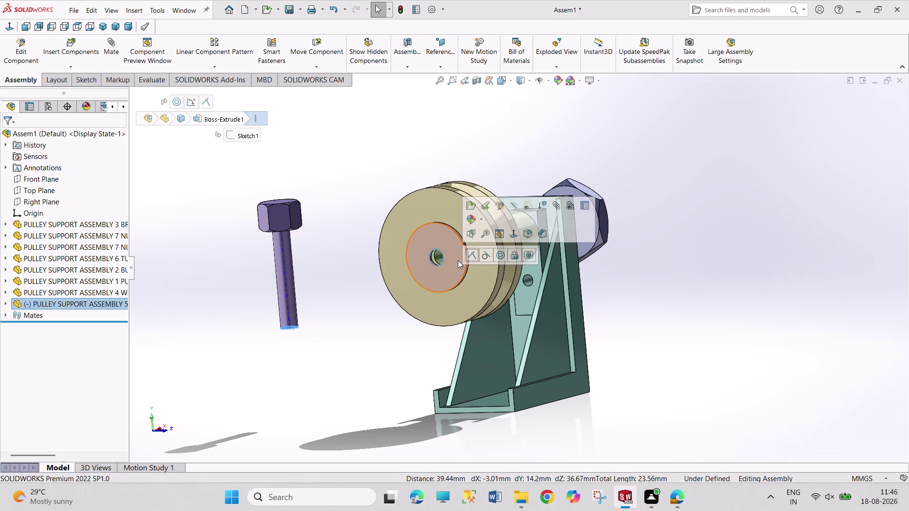
click(504, 257)
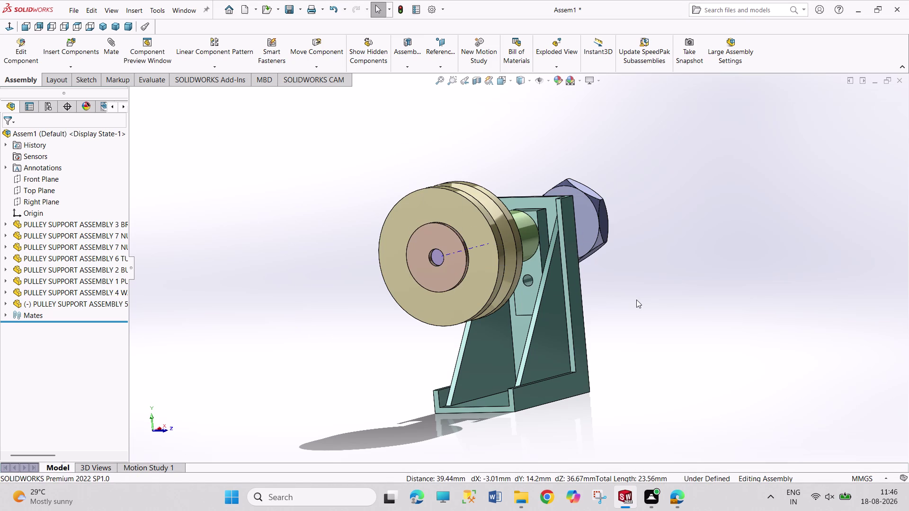
key(ctrl+z)
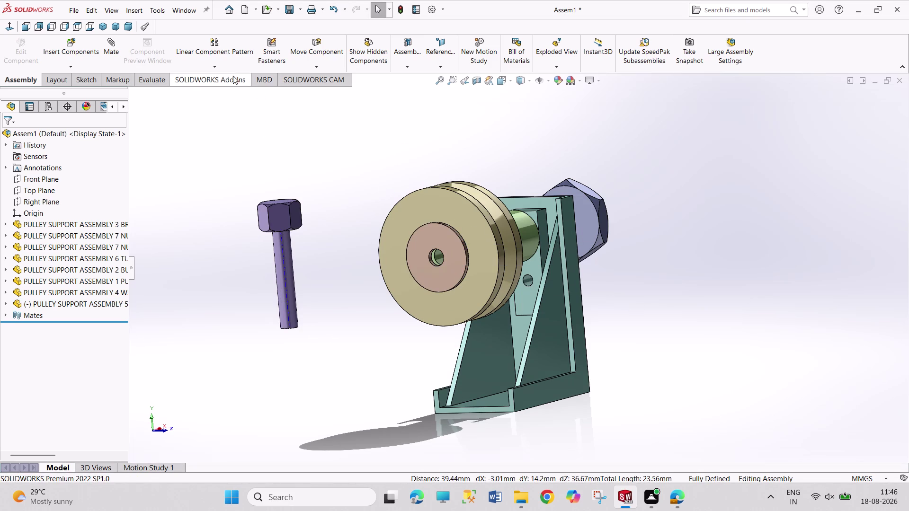
Rotate the cap screw freely so it lies horizontal.
click(305, 68)
click(316, 87)
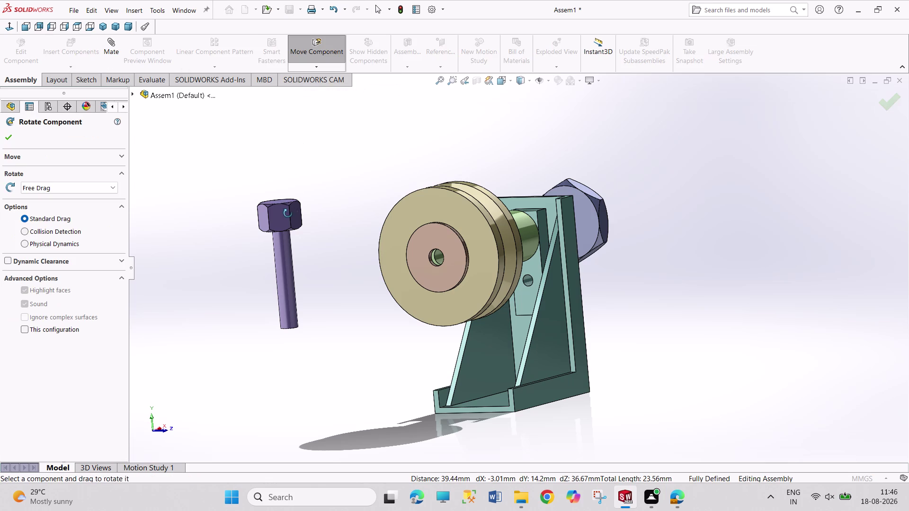
drag(284, 210, 226, 451)
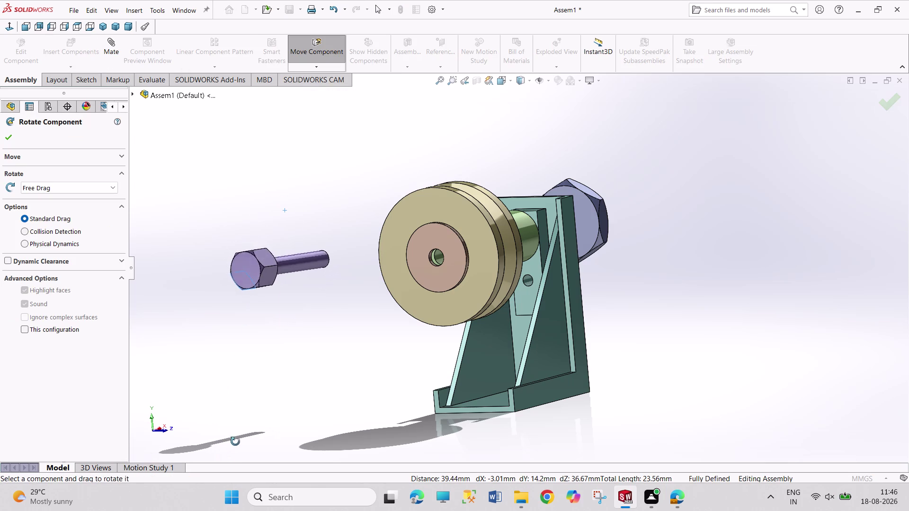
key(Escape)
key(Escape)
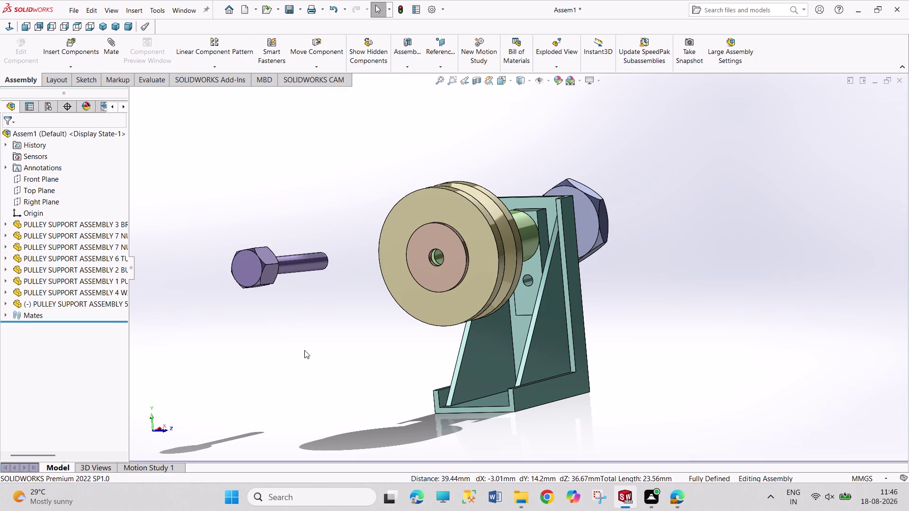
Mate the cap screw shank concentric with the bore through the pulley hub.
click(434, 266)
click(328, 267)
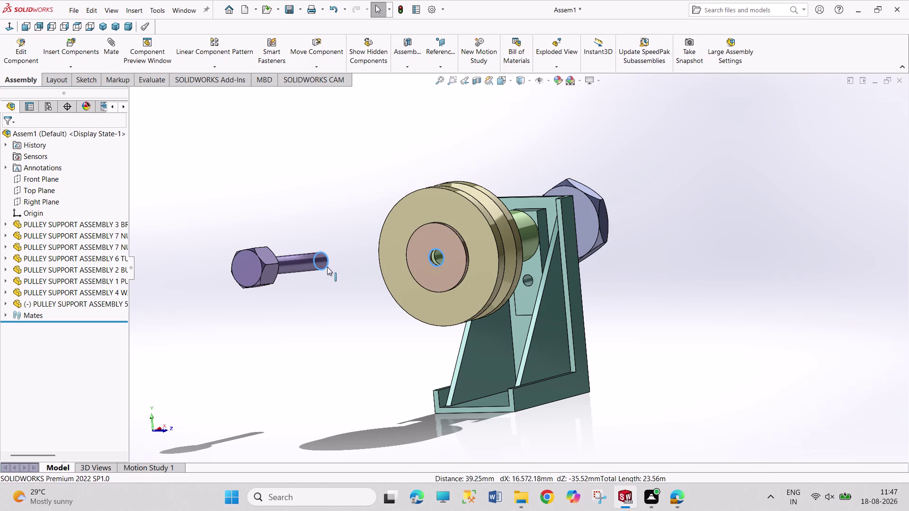
click(384, 261)
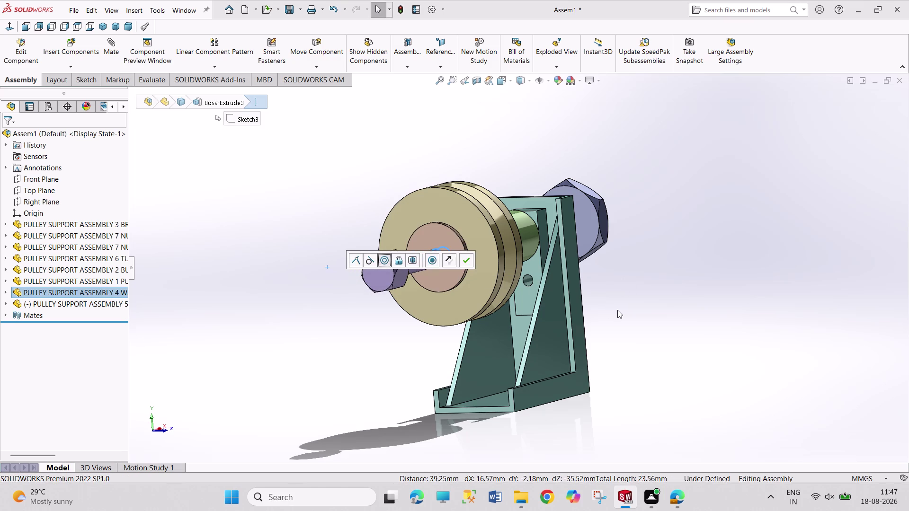
middle_drag(619, 310, 573, 319)
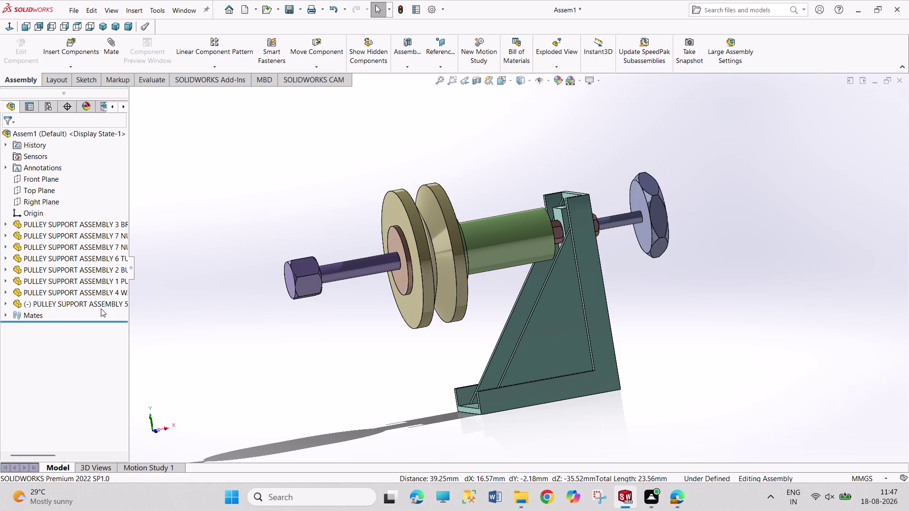
click(5, 305)
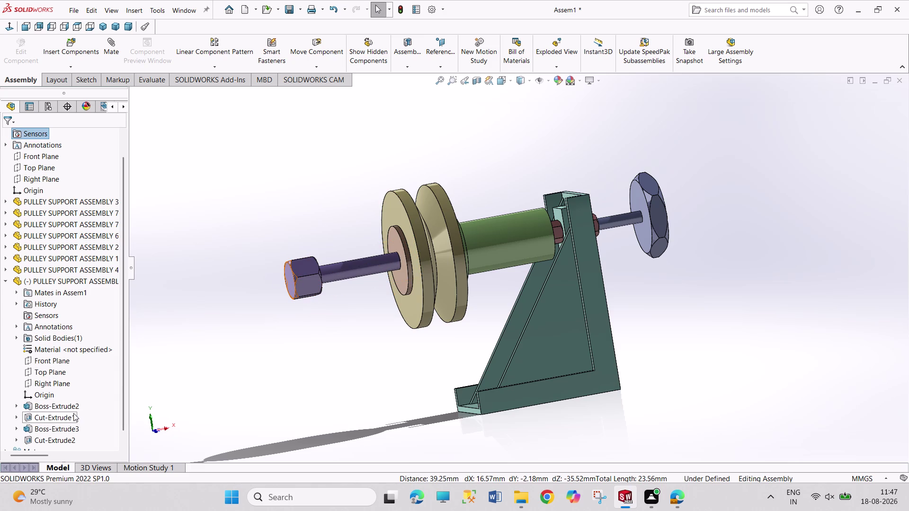
Add a 90° Angle mate between the cap screw's Front Plane and the assembly Front Plane.
click(48, 361)
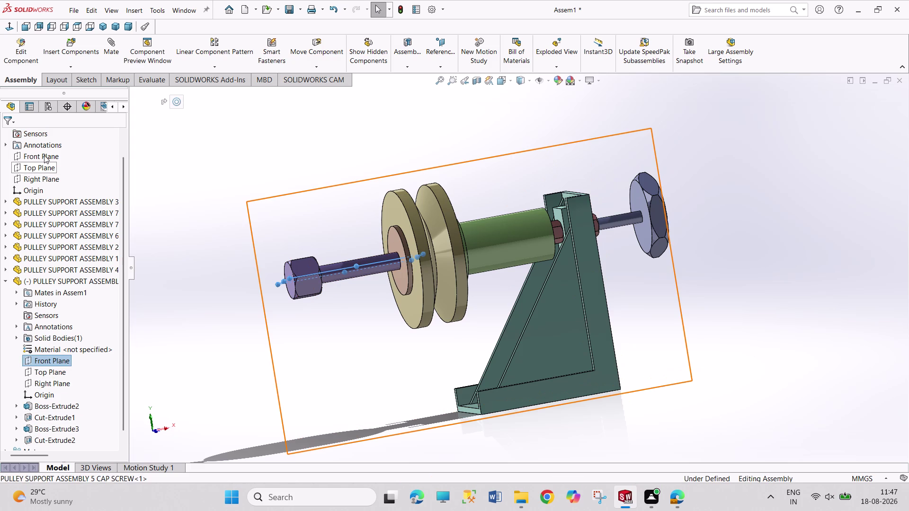
click(44, 155)
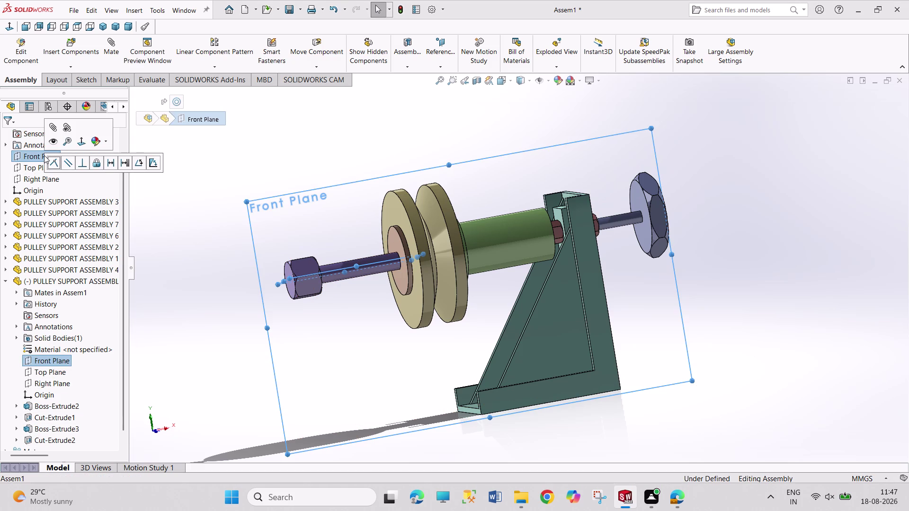
click(138, 162)
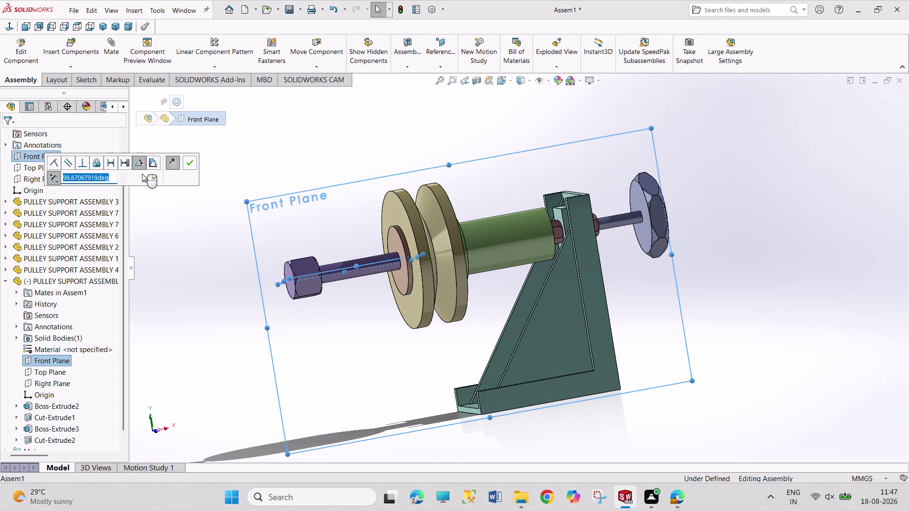
text(90)
key(Return)
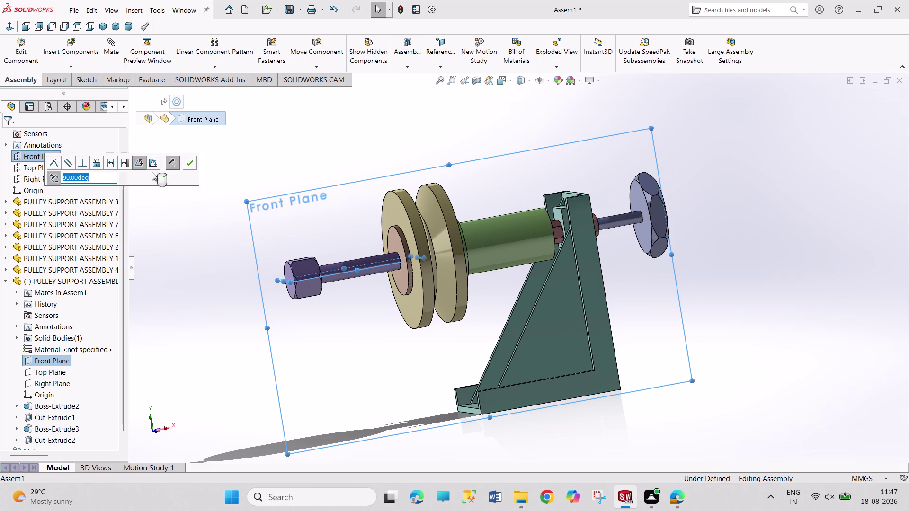
click(190, 162)
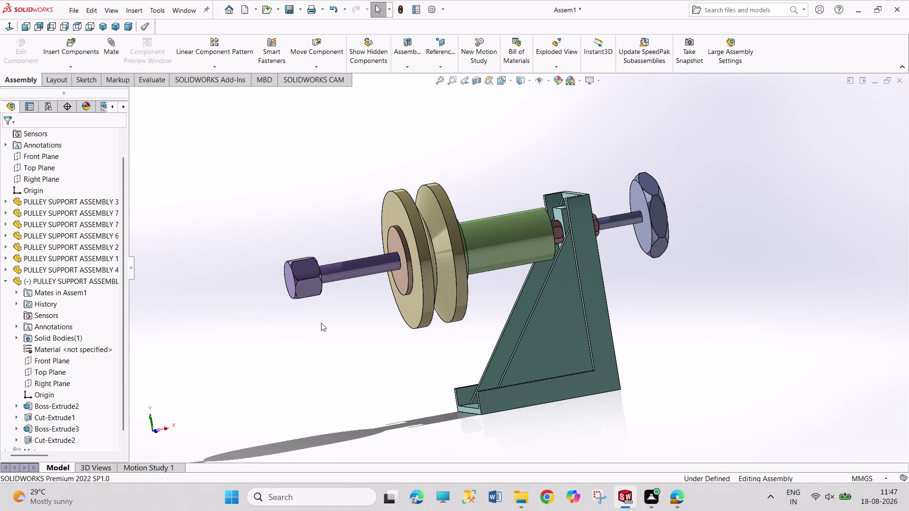
Mate the underside of the cap screw head coincident with the washer's outer face, then collapse its tree.
middle_drag(307, 320, 278, 314)
scroll(down, 3)
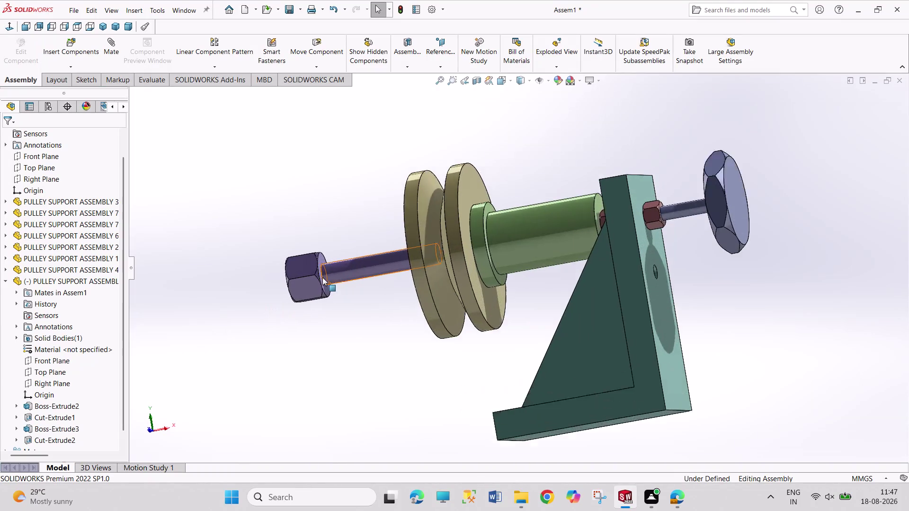
scroll(down, 3)
click(360, 242)
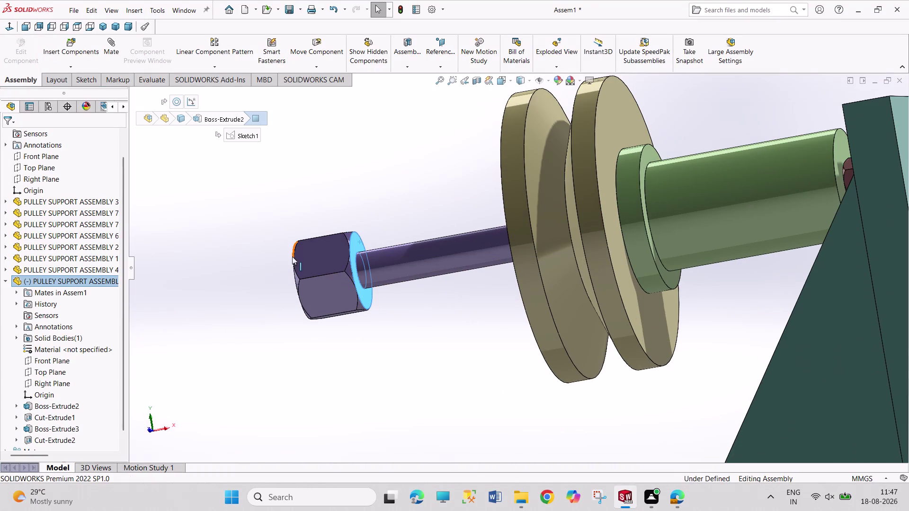
middle_drag(332, 286, 385, 313)
click(481, 244)
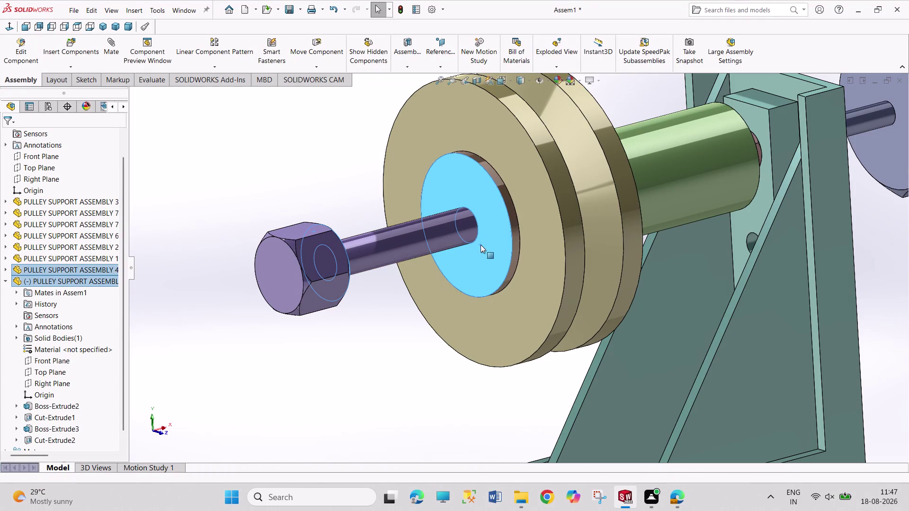
click(515, 238)
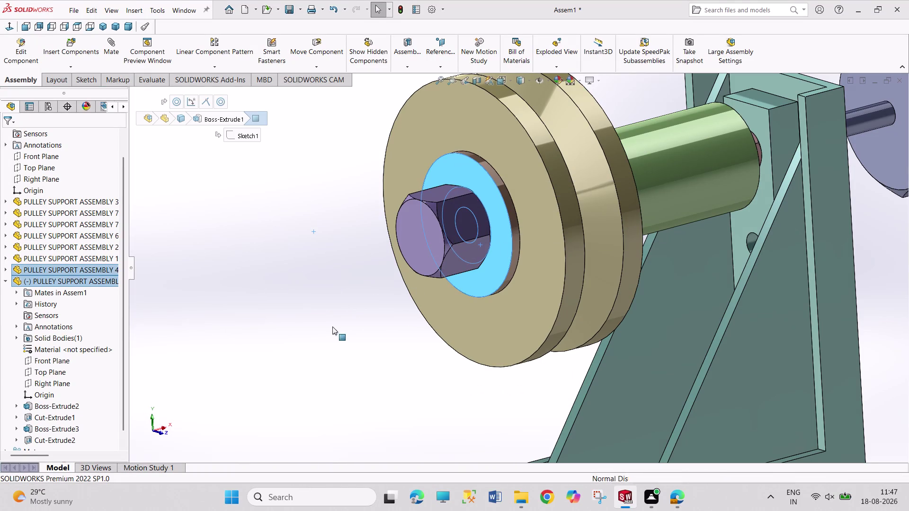
scroll(up, 3)
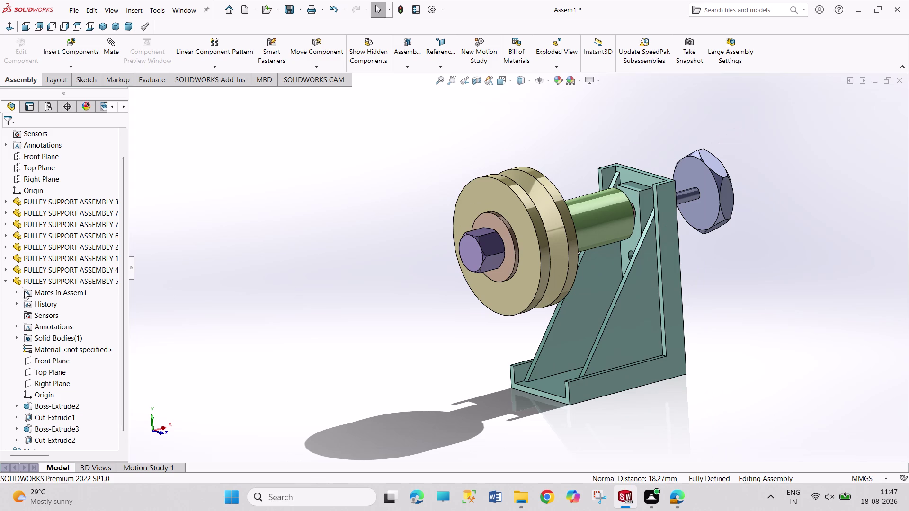
click(5, 279)
click(175, 284)
drag(177, 209, 250, 314)
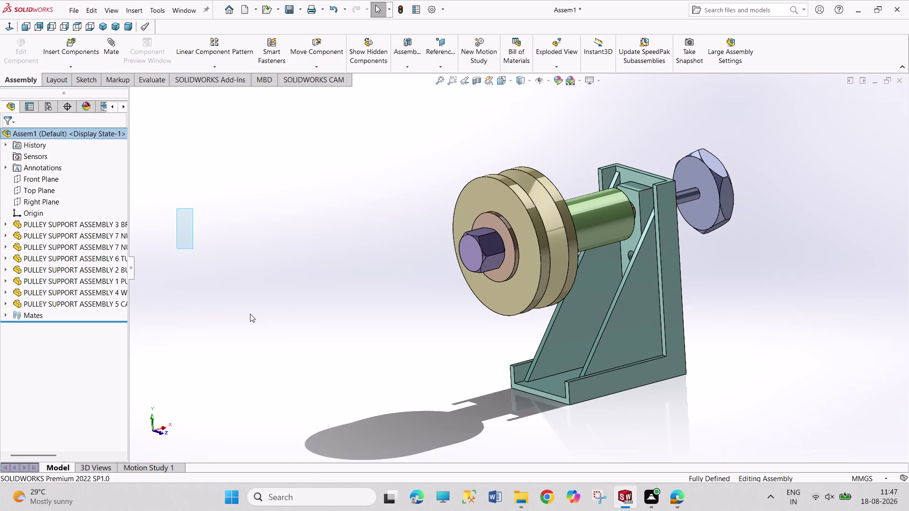
Peek at the Fuji recording window to review the task.
drag(250, 314, 286, 309)
drag(225, 211, 311, 314)
drag(255, 214, 335, 312)
drag(292, 232, 345, 291)
drag(274, 219, 340, 336)
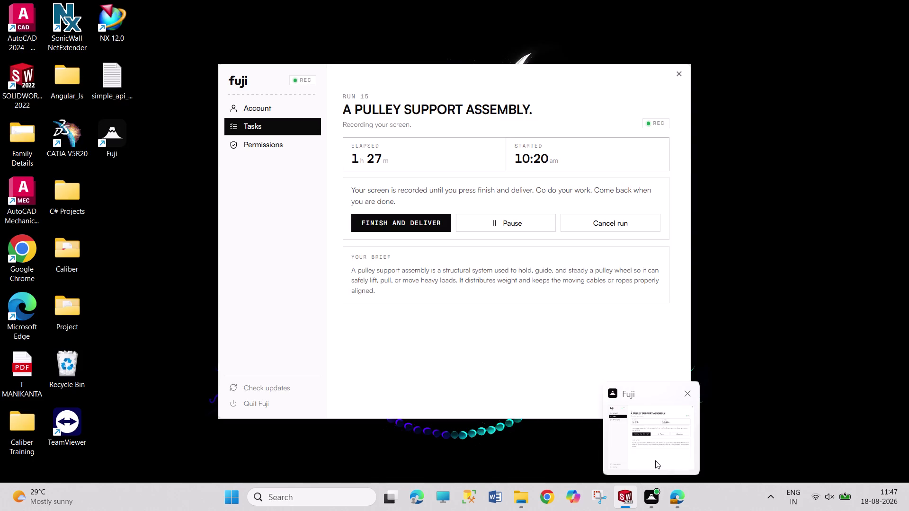
Check the reference exploded-view PDF, then begin saving the pulley assembly.
drag(329, 213, 332, 221)
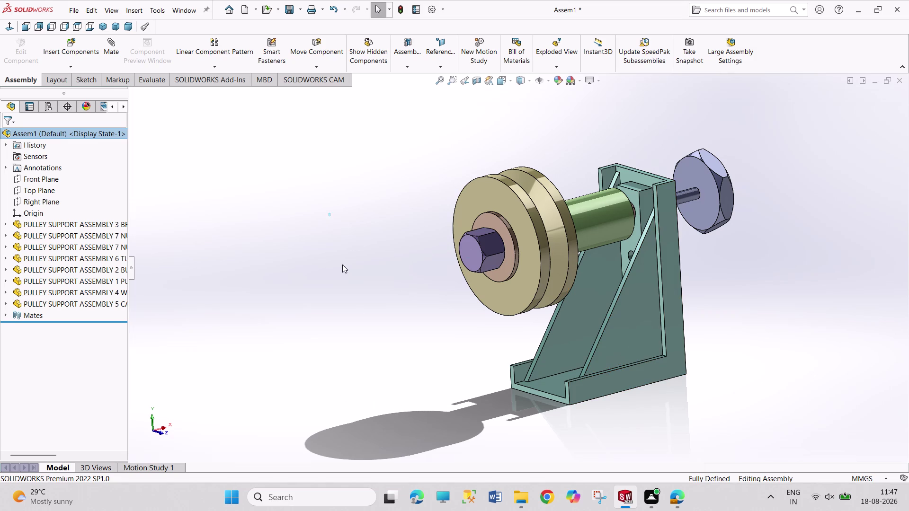
drag(332, 221, 420, 328)
drag(352, 250, 426, 310)
drag(366, 255, 439, 295)
drag(387, 260, 440, 304)
drag(394, 252, 502, 359)
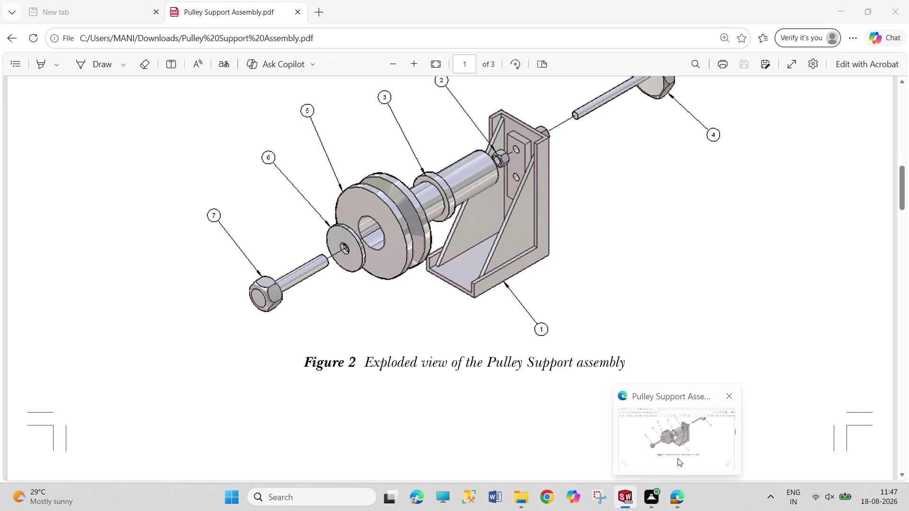
key(ctrl+s)
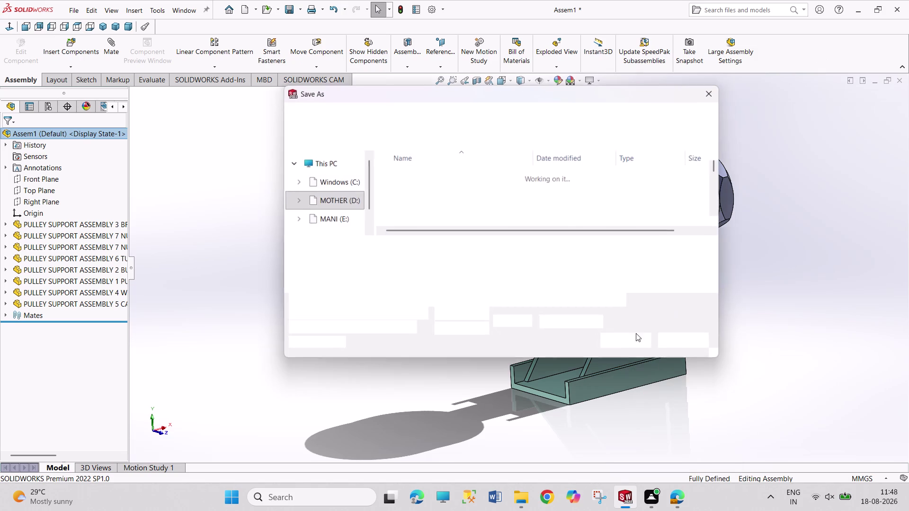
Save the assembly as 'ASSEMBLY PULLEY SUPPORT' and start a new document.
text(ASS)
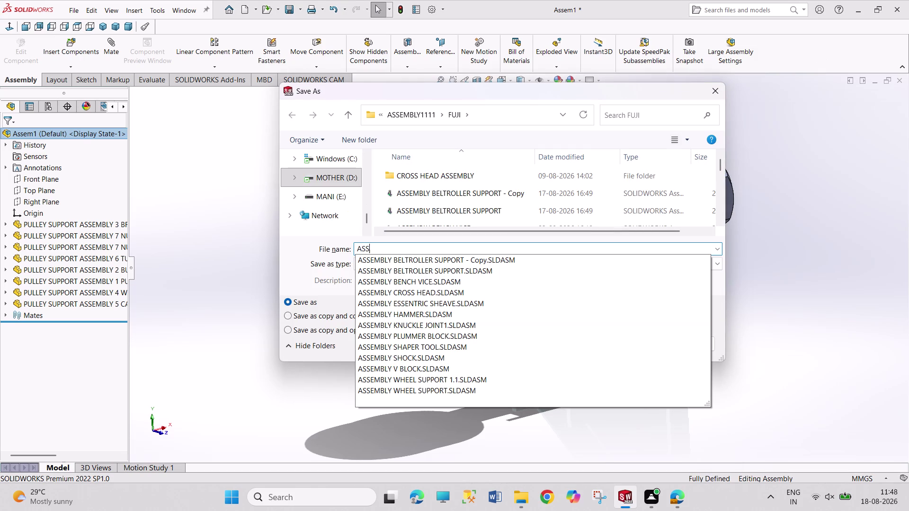
text(EMBLY)
key(space)
text(PU)
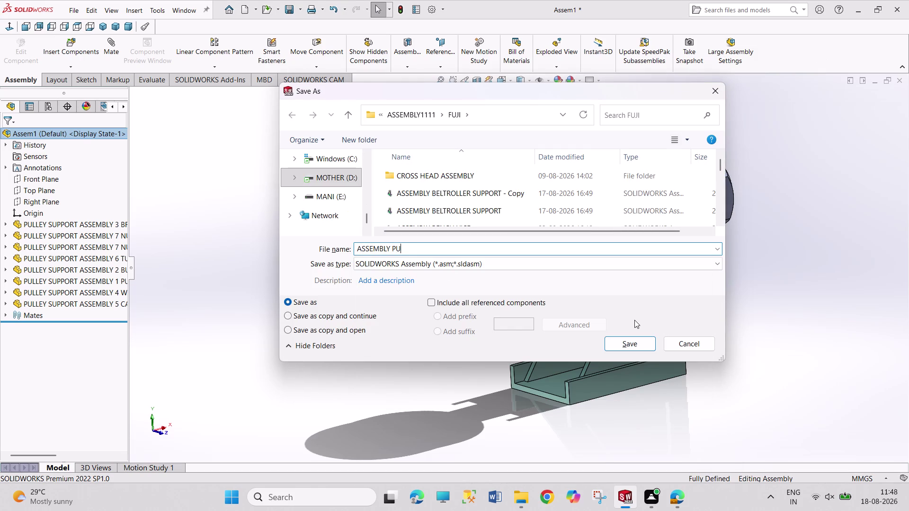
text(LLEY SU)
text(PPORT)
key(Return)
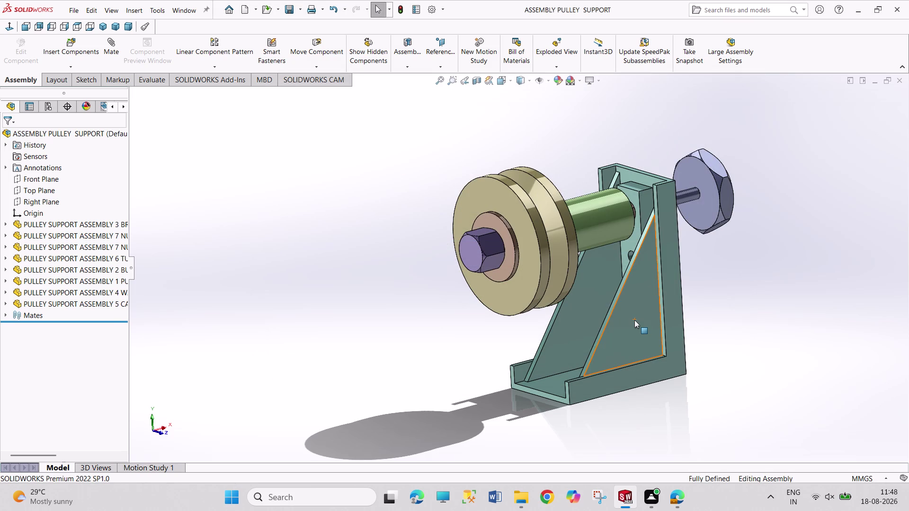
key(ctrl+n)
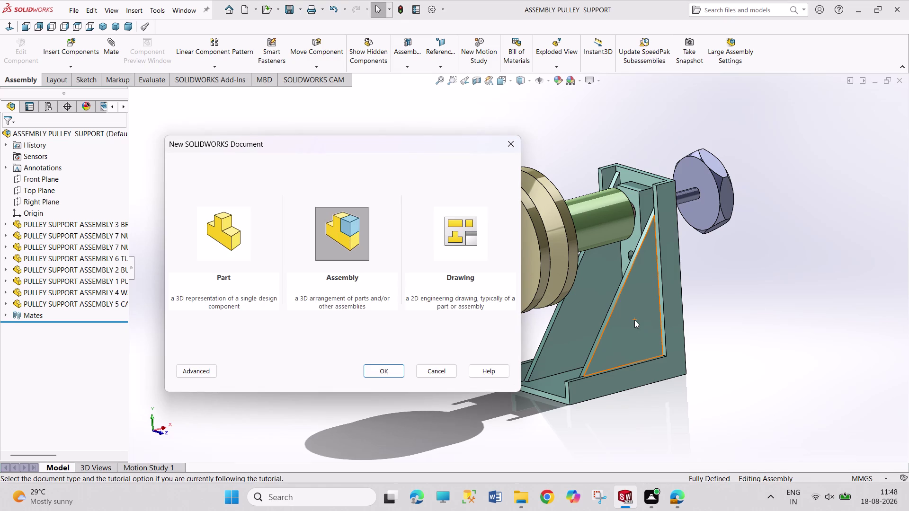
Create a new drawing on an A3 (ANSI) Landscape sheet.
key(Right)
key(Return)
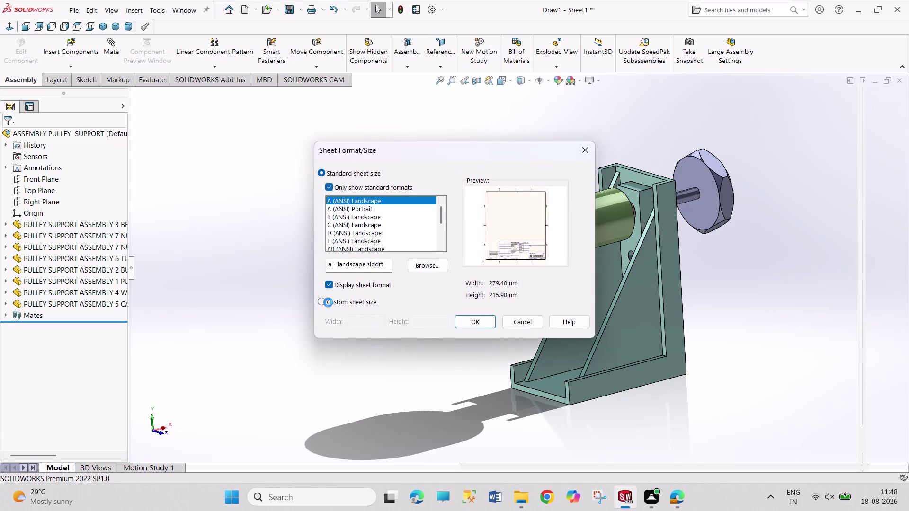
scroll(down, 3)
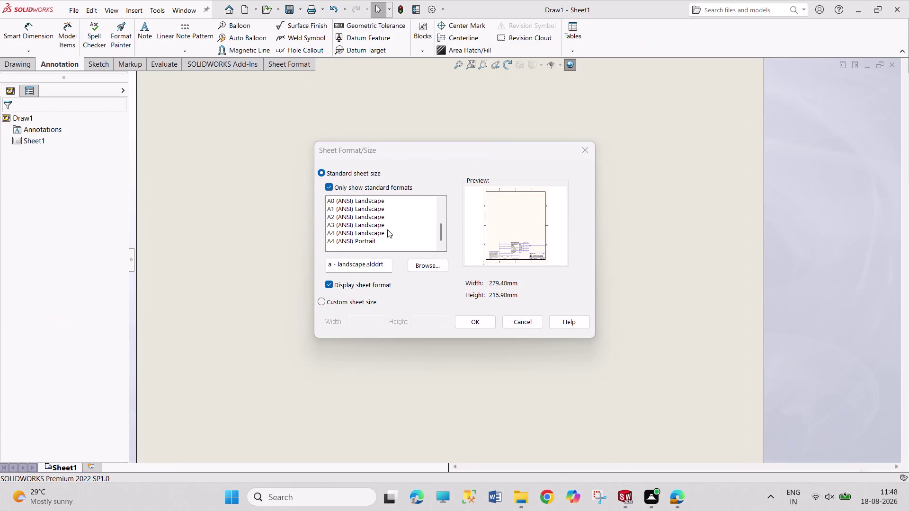
click(374, 221)
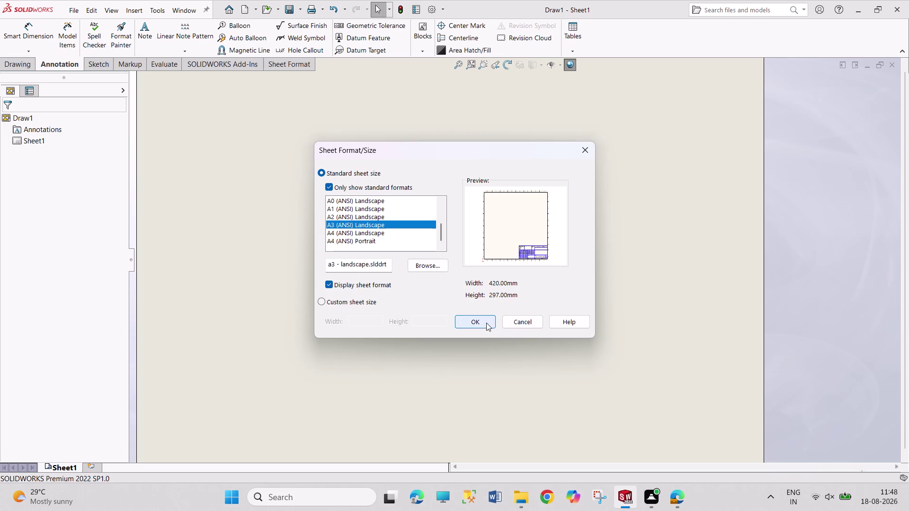
click(487, 322)
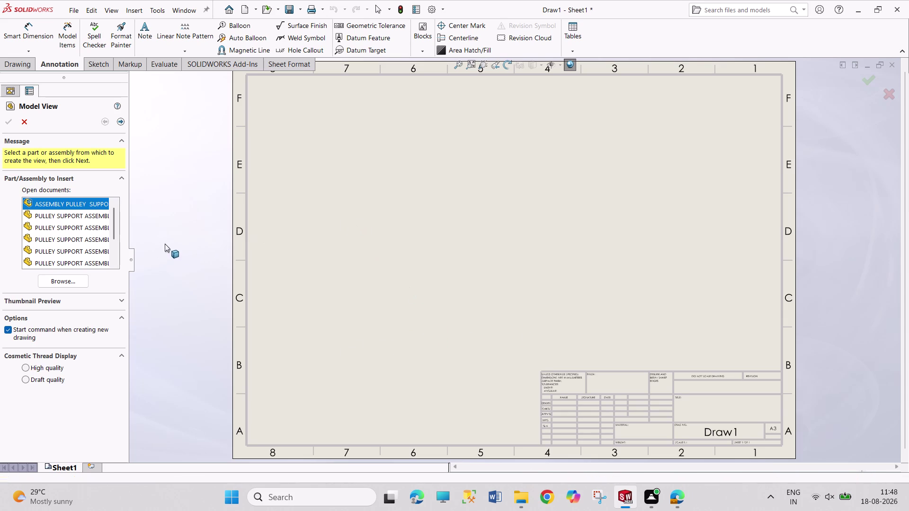
Dismiss the two insertion warnings and pick PULLEY SUPPORT ASSEMBLY 1 PULLEY for the view.
drag(166, 243, 236, 303)
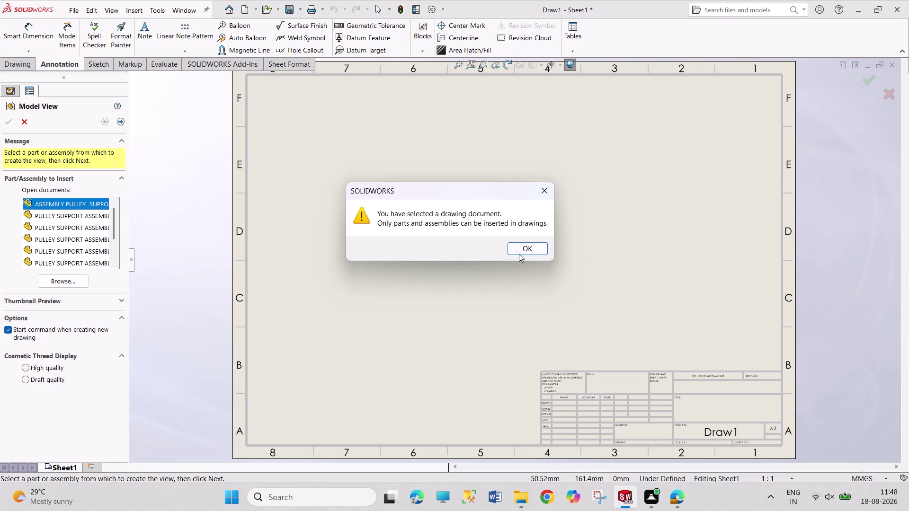
click(533, 247)
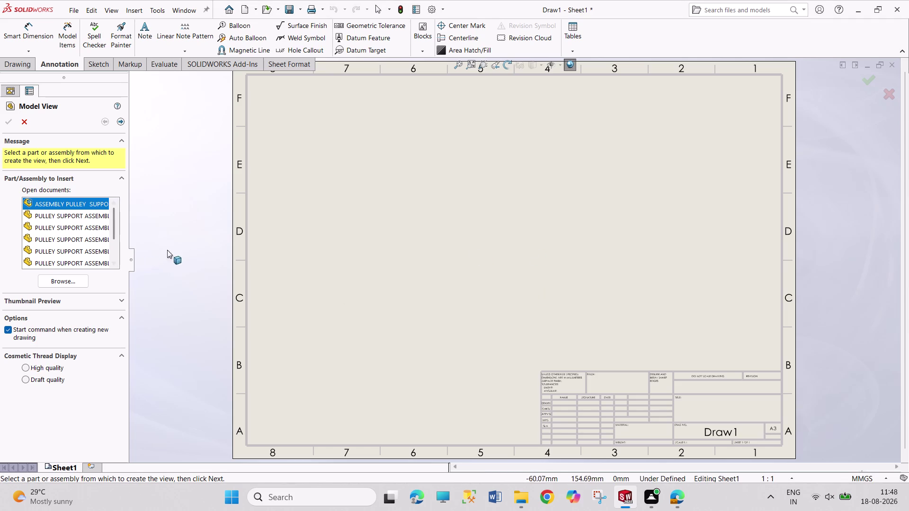
drag(329, 208, 389, 262)
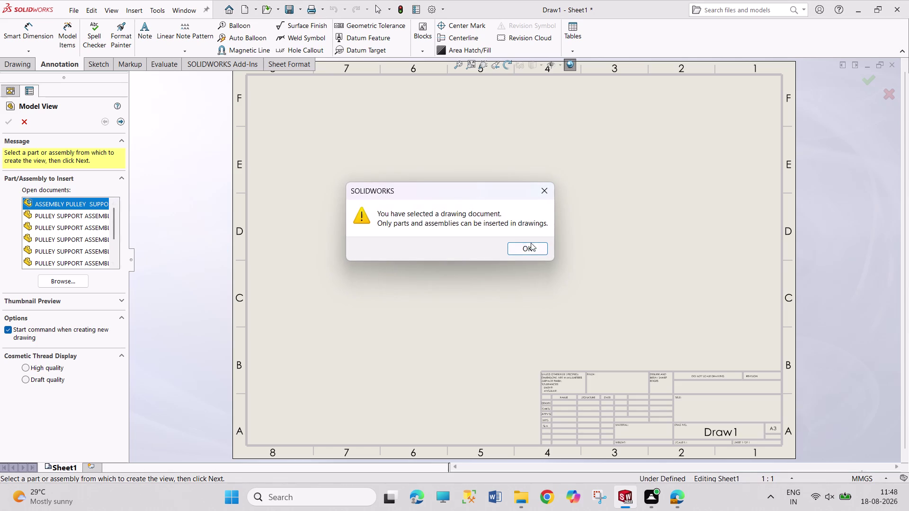
click(527, 249)
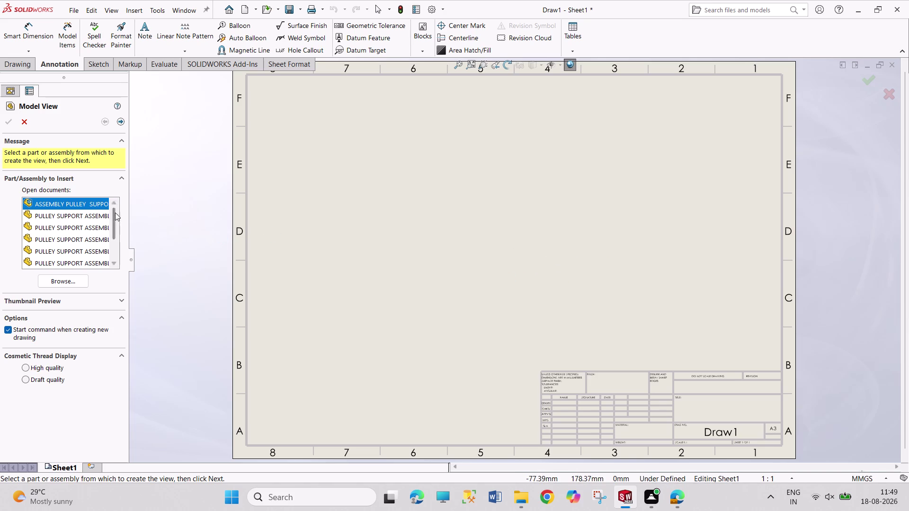
scroll(up, 3)
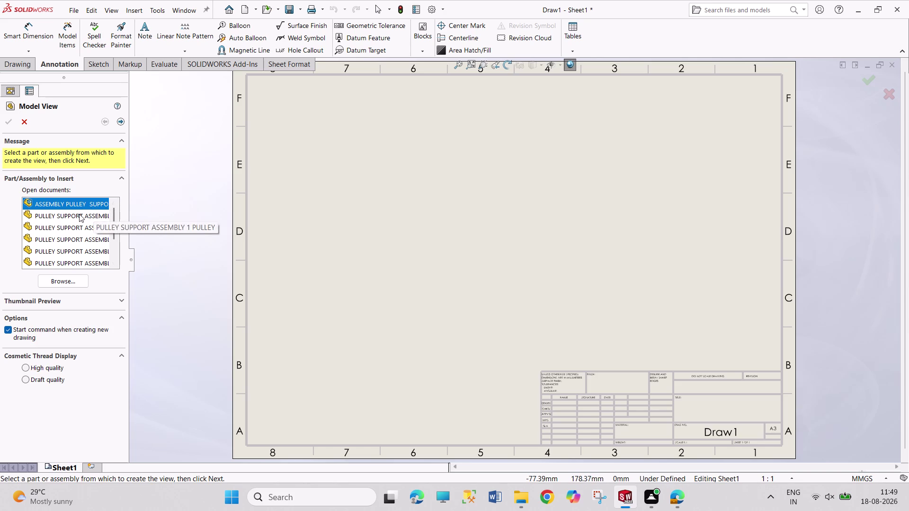
double_click(79, 214)
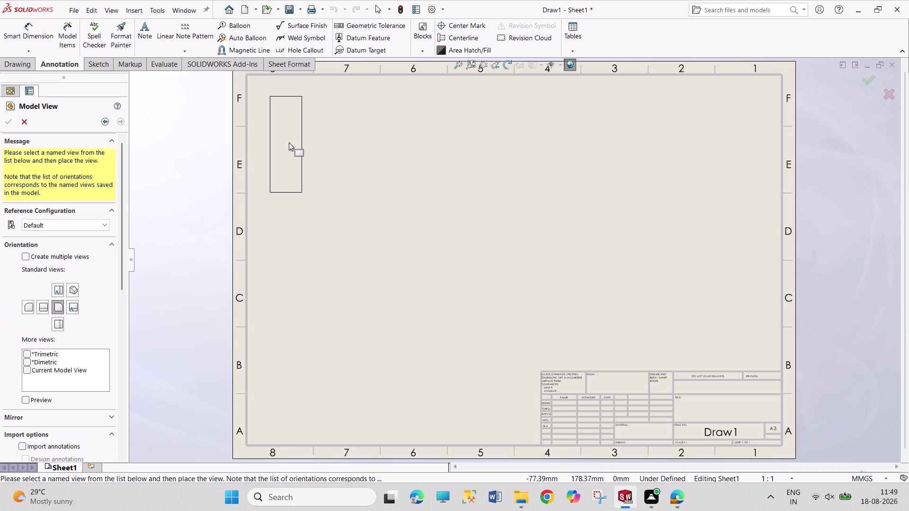
Place the pulley side view top-left, with its circular projected view to the right.
click(59, 287)
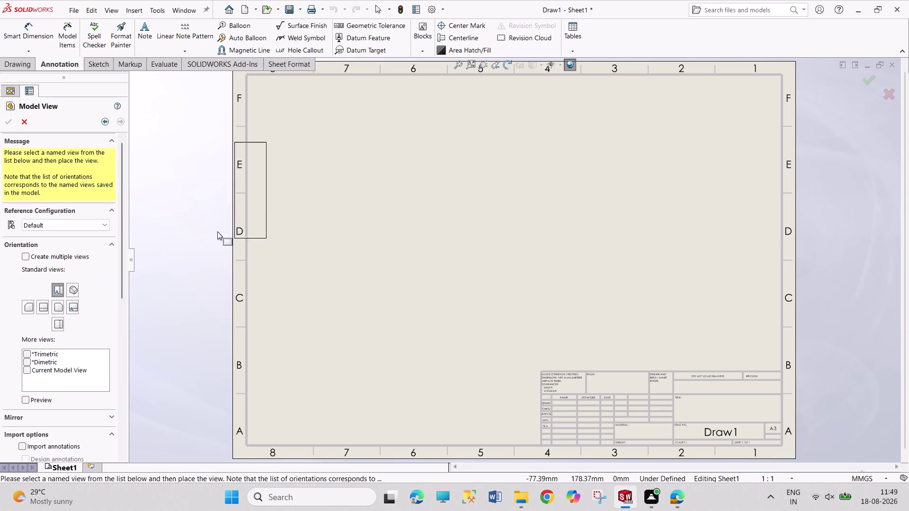
click(62, 306)
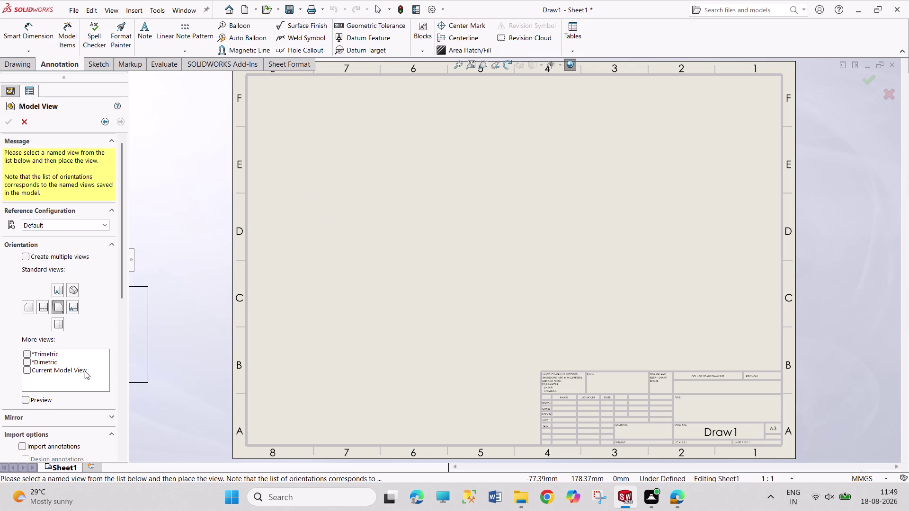
click(39, 403)
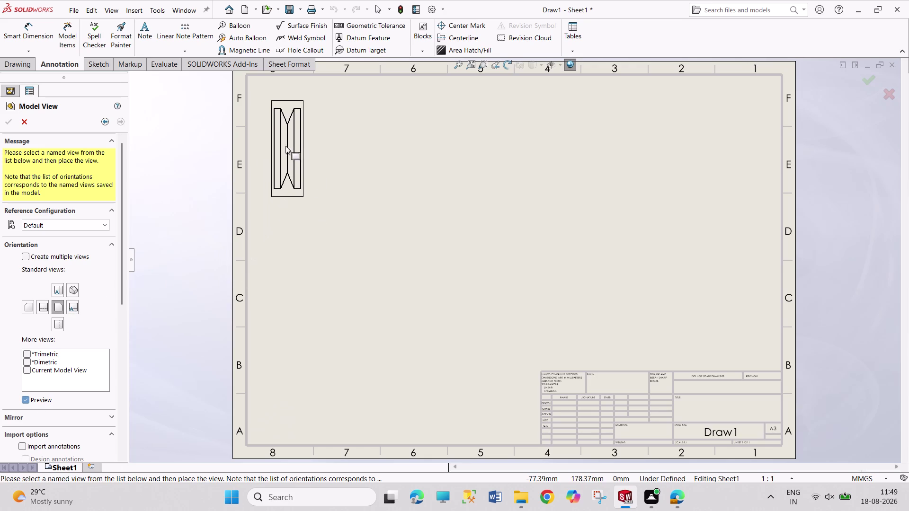
click(289, 140)
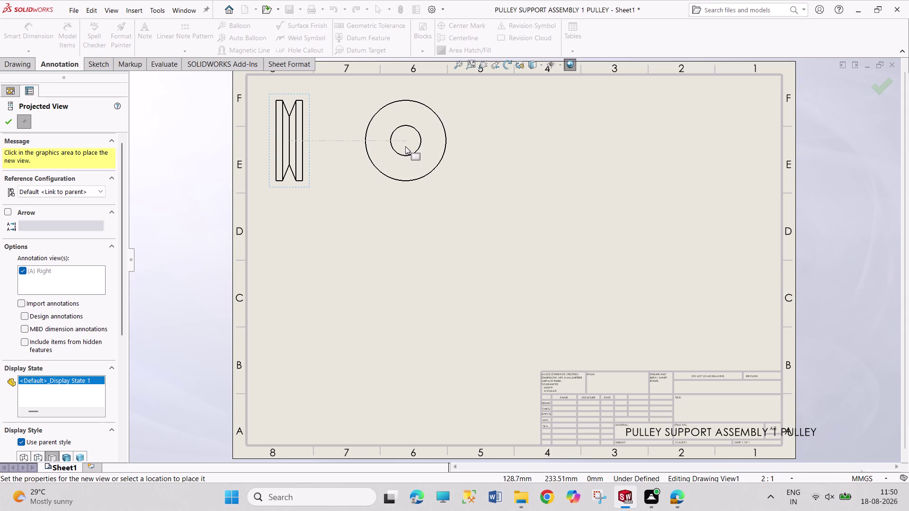
click(371, 152)
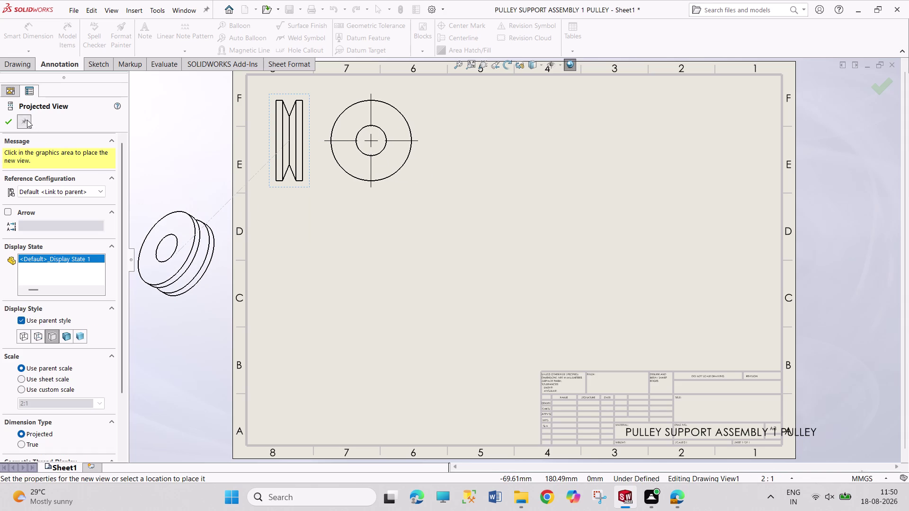
click(13, 122)
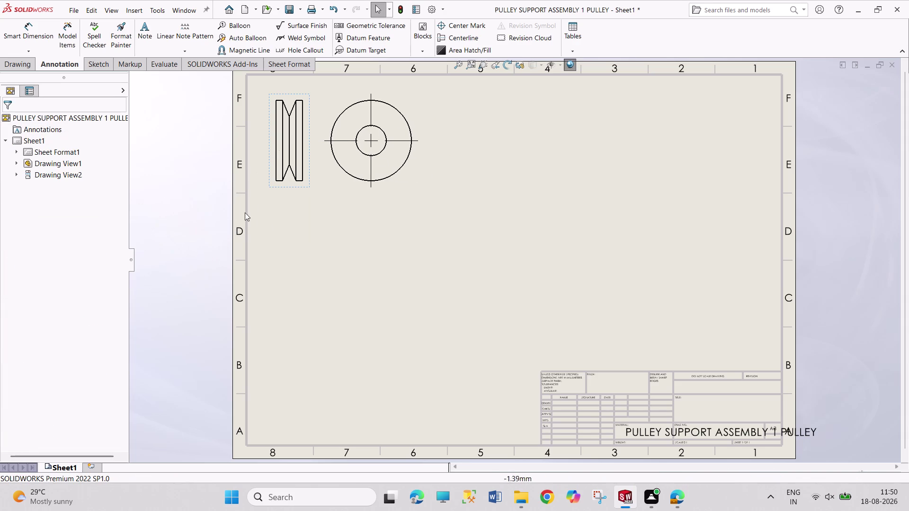
click(289, 186)
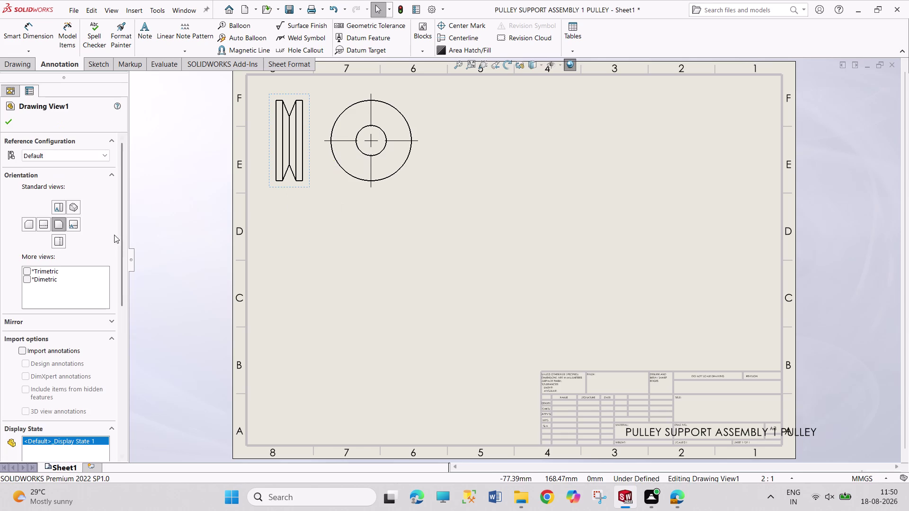
Cut section B-B through the circular view's centre and place it to the right.
click(31, 69)
click(96, 45)
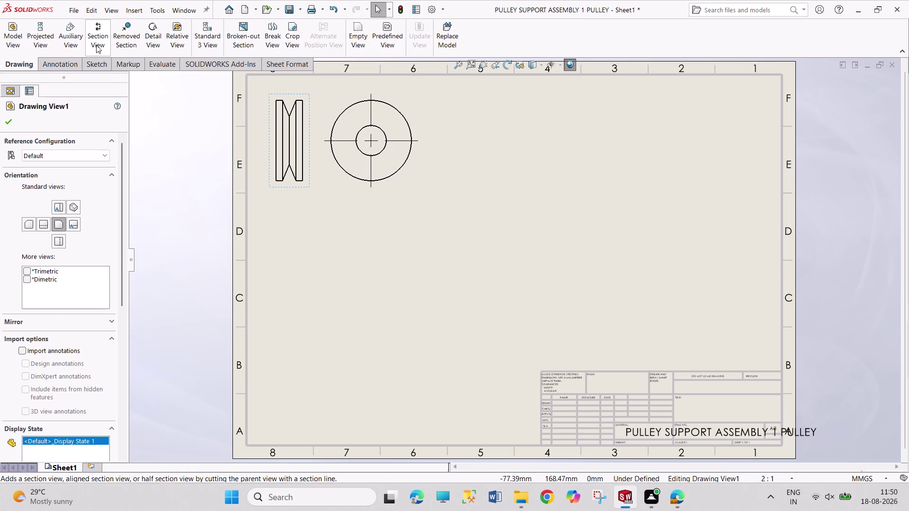
click(290, 126)
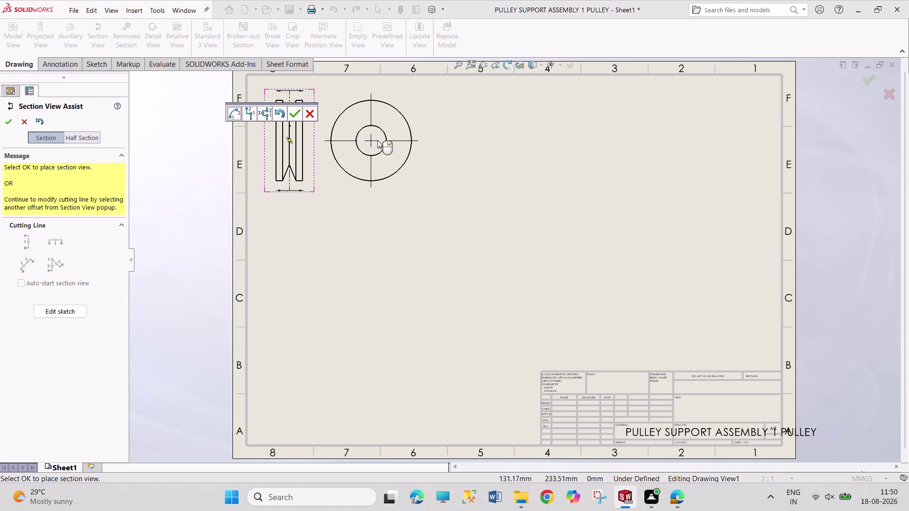
click(297, 113)
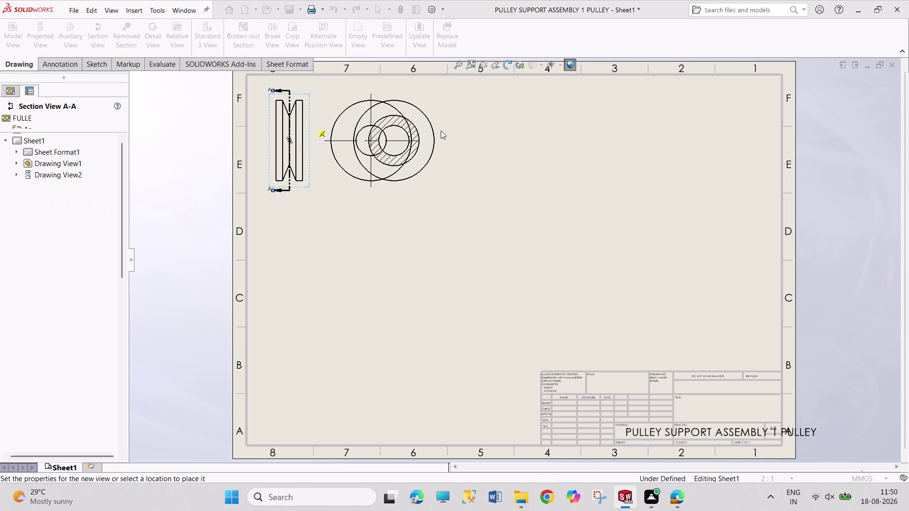
click(27, 123)
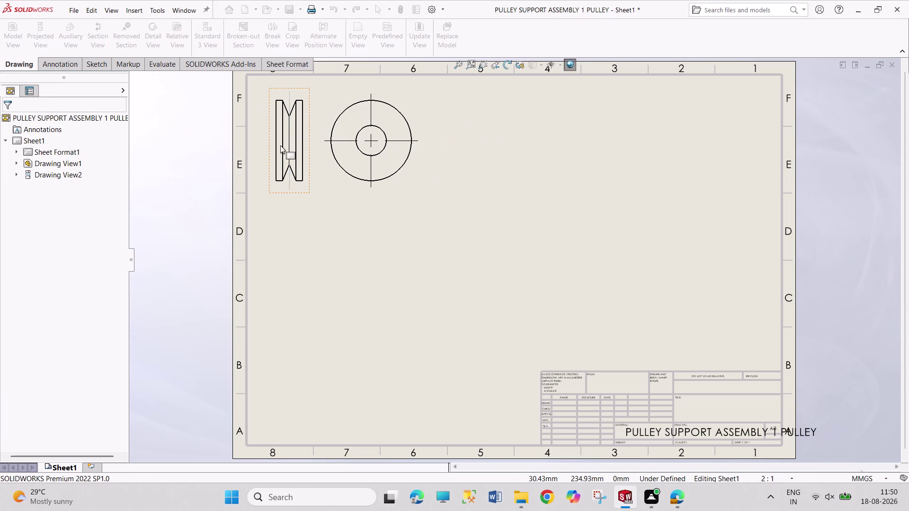
click(96, 47)
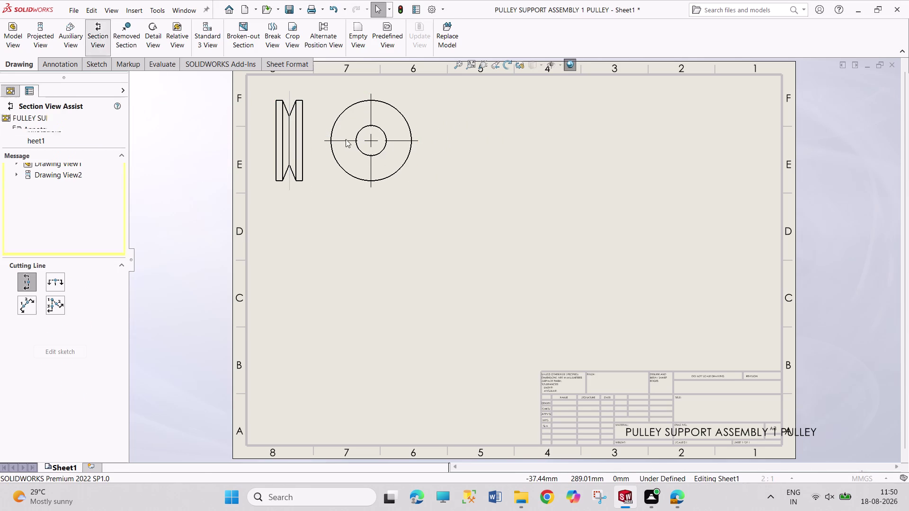
click(371, 141)
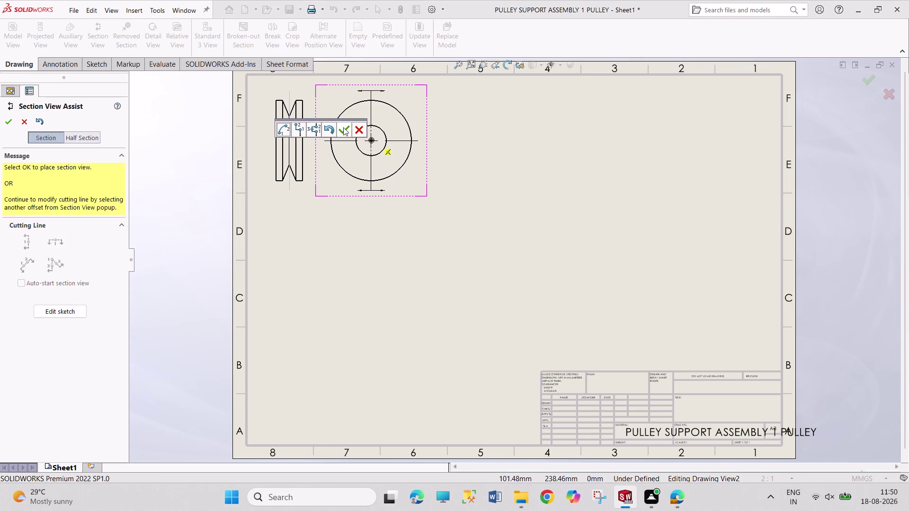
click(343, 127)
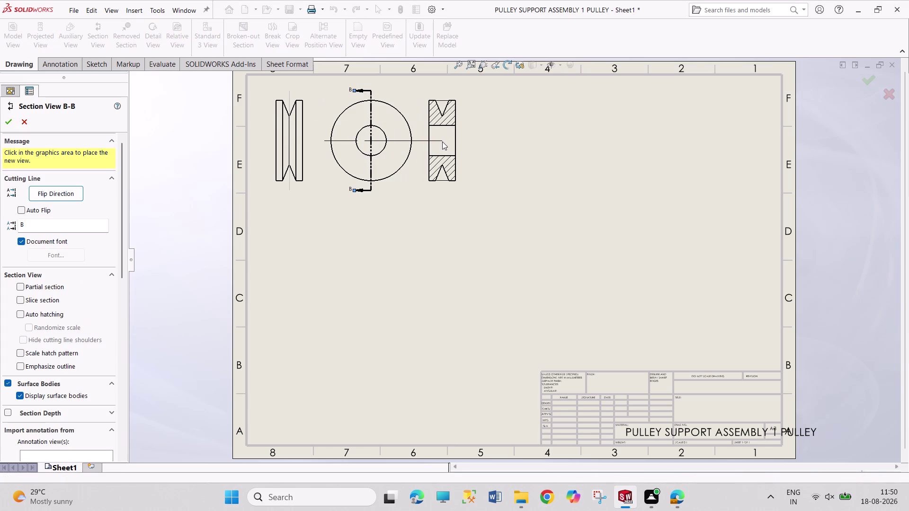
click(445, 143)
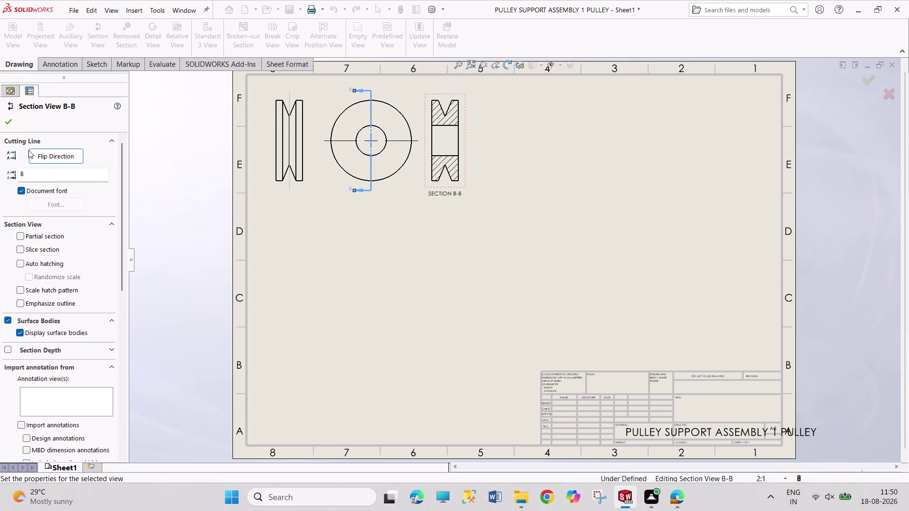
click(10, 119)
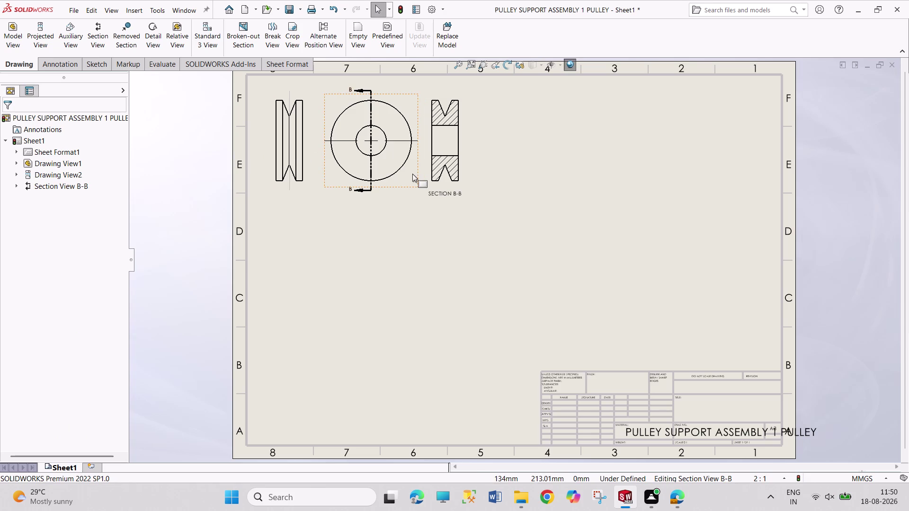
drag(417, 175, 497, 179)
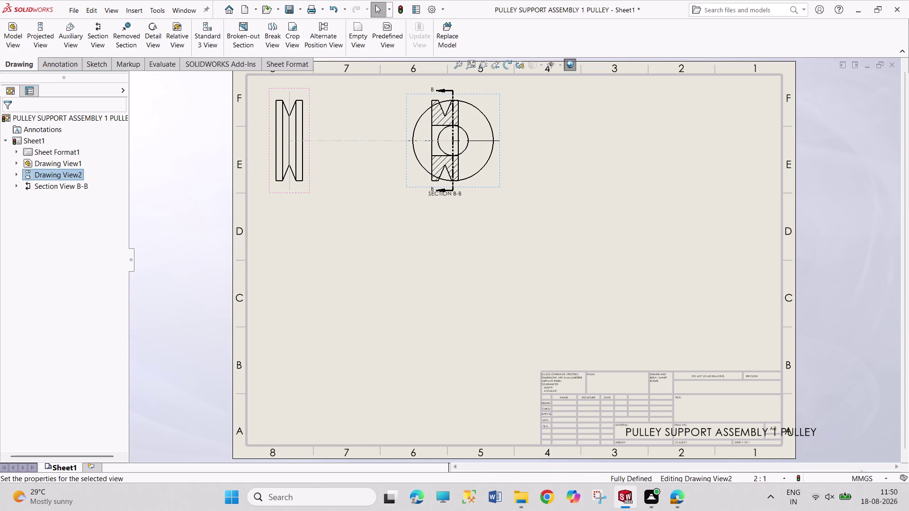
Shift the circular view right and place the SECTION B-B label under the section.
drag(503, 181, 560, 188)
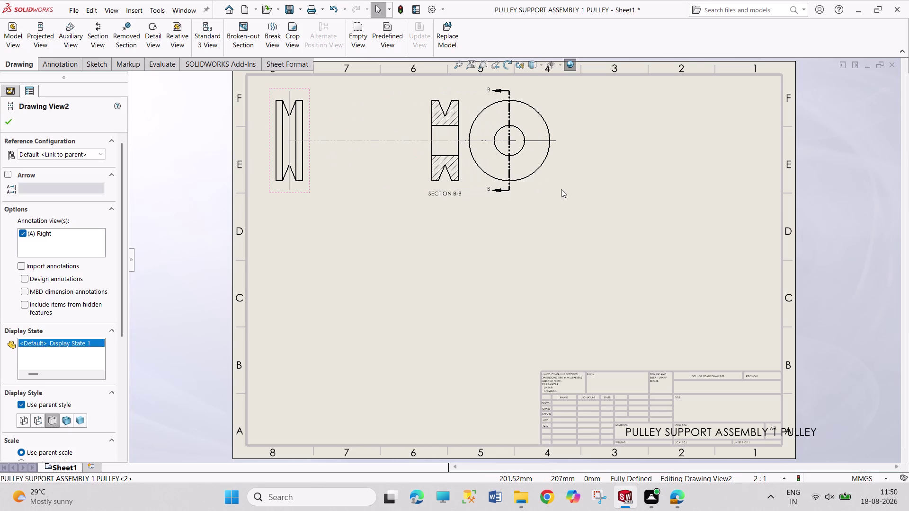
drag(560, 188, 562, 191)
drag(462, 188, 445, 188)
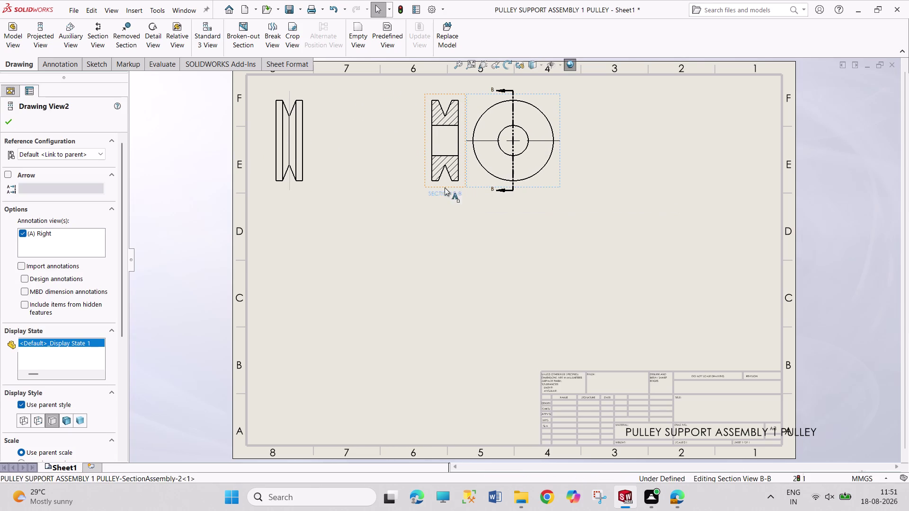
drag(445, 187, 443, 187)
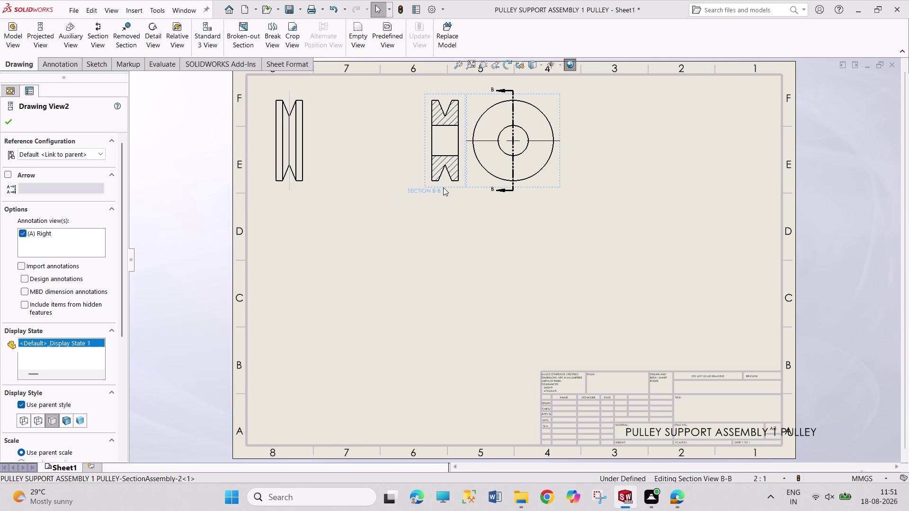
drag(443, 187, 461, 185)
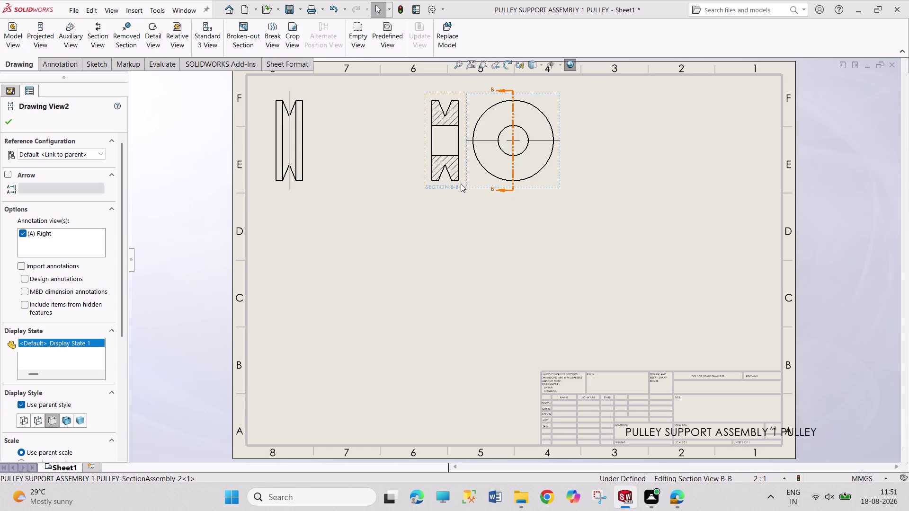
drag(461, 184, 459, 183)
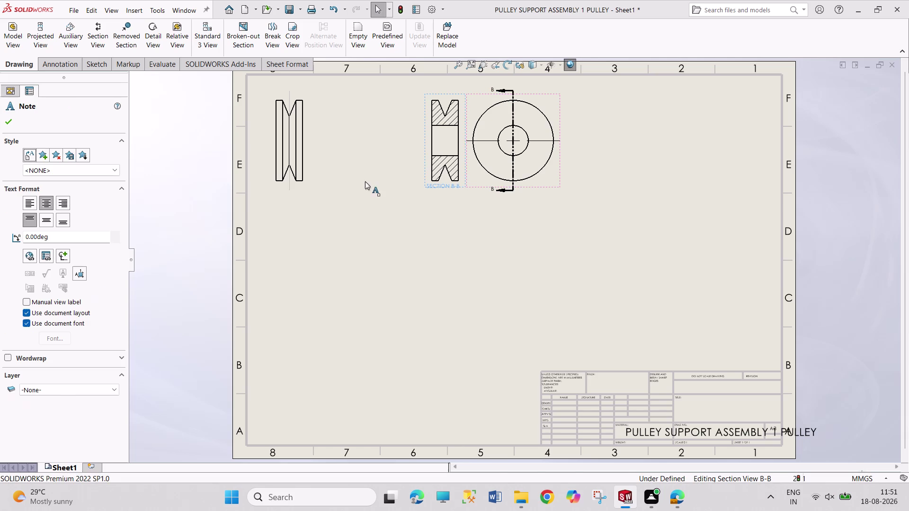
Move section B-B beside the side view, with the circular view next to it.
drag(427, 144, 363, 142)
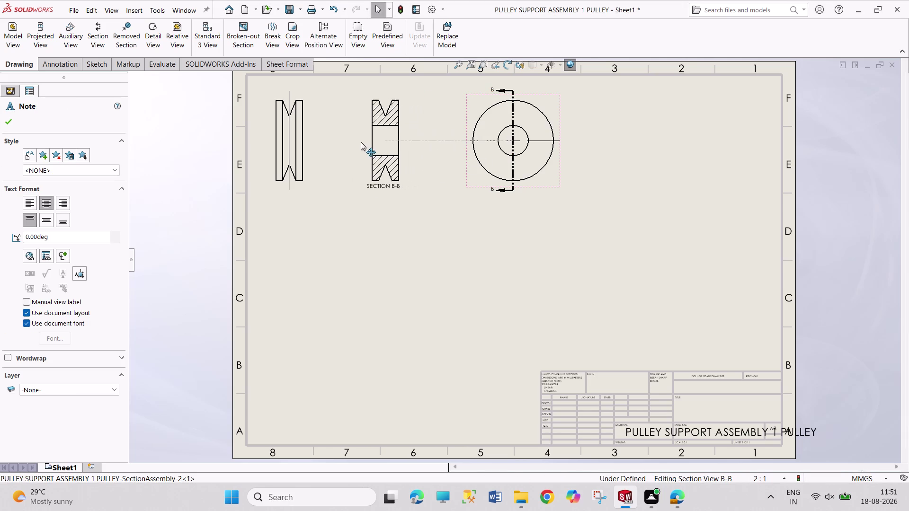
drag(363, 142, 318, 139)
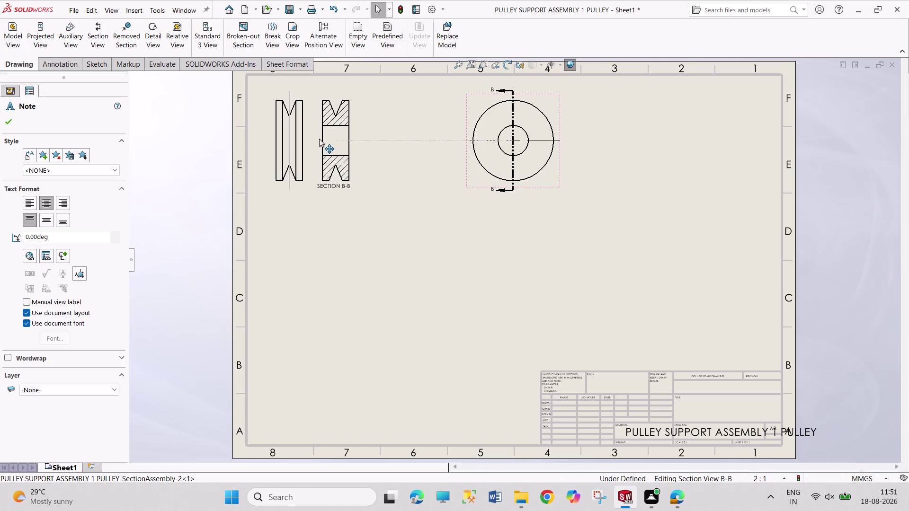
drag(318, 139, 323, 140)
drag(351, 185, 354, 192)
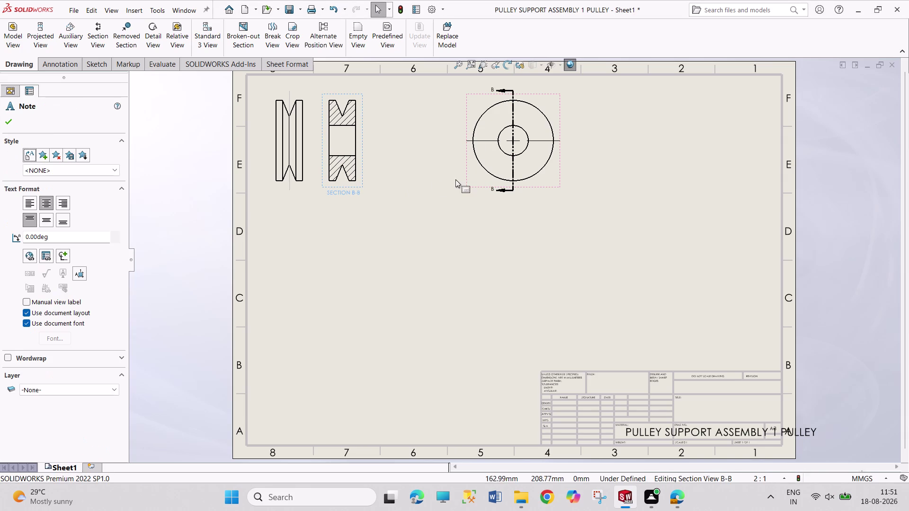
drag(470, 188, 392, 180)
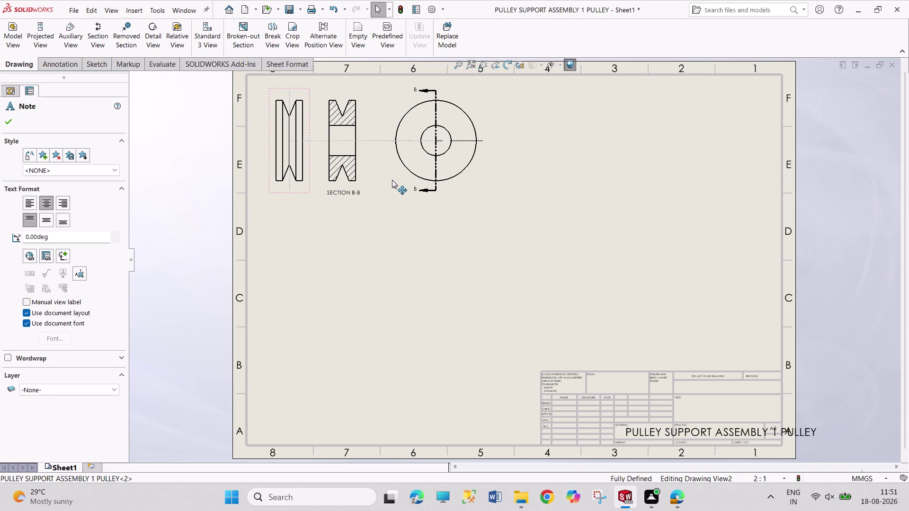
drag(391, 180, 386, 181)
click(376, 284)
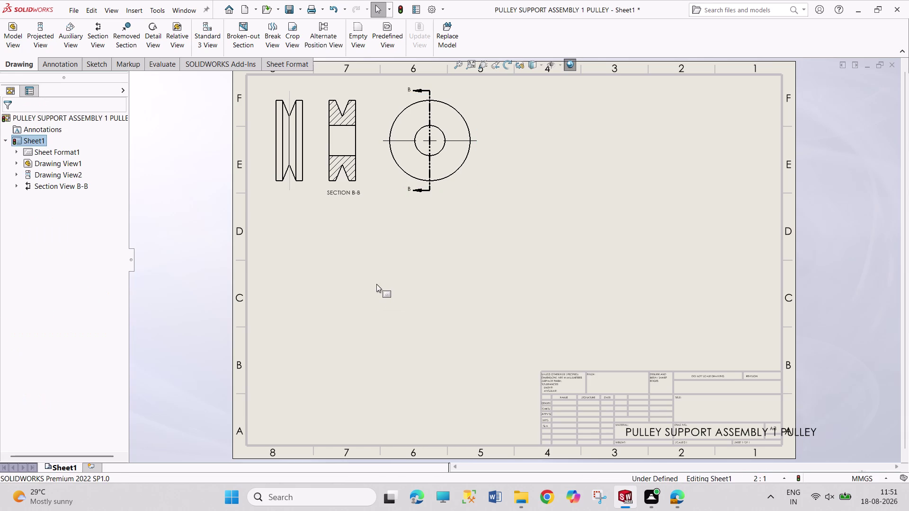
click(304, 192)
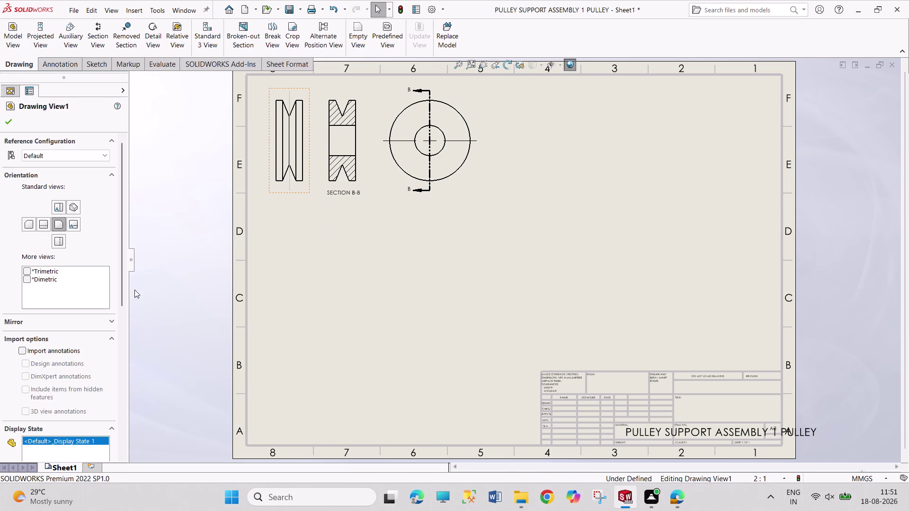
Give the pulley side view a custom 1:1 scale.
drag(126, 297, 126, 382)
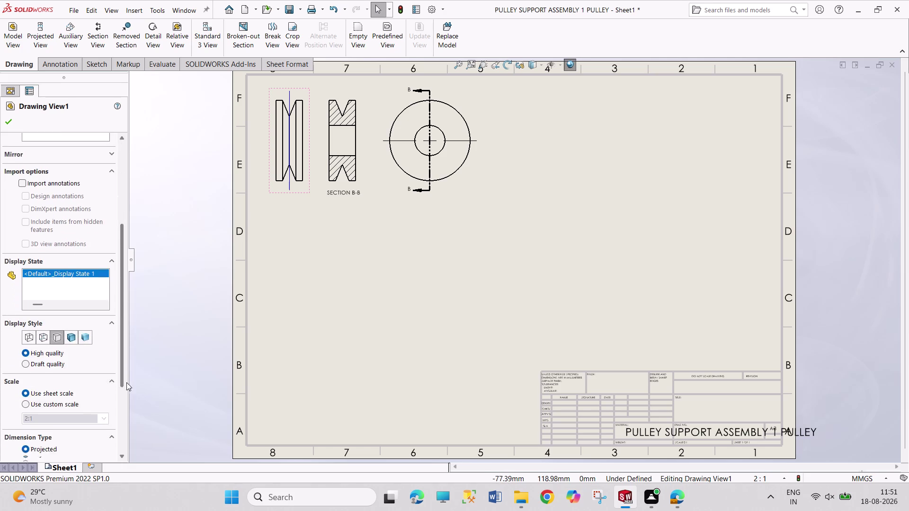
drag(127, 382, 126, 402)
click(69, 361)
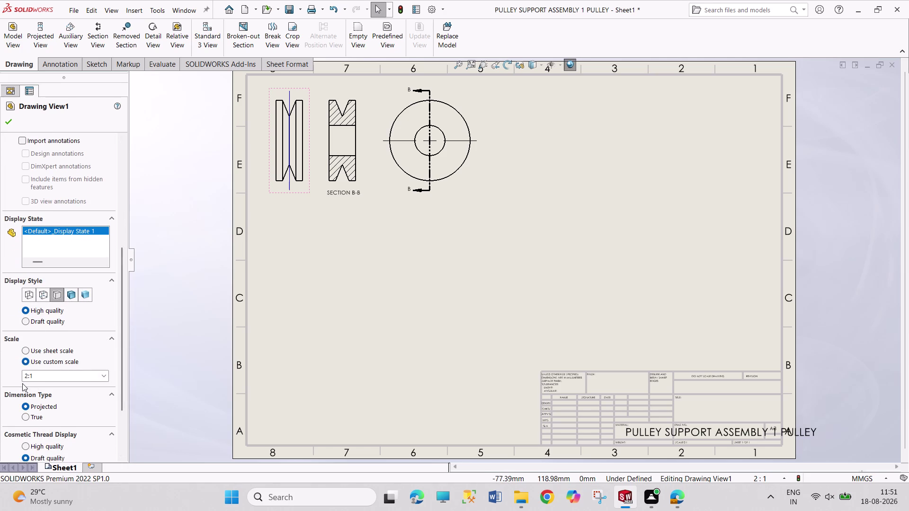
click(27, 377)
click(27, 374)
key(BackSpace)
key(1)
click(29, 378)
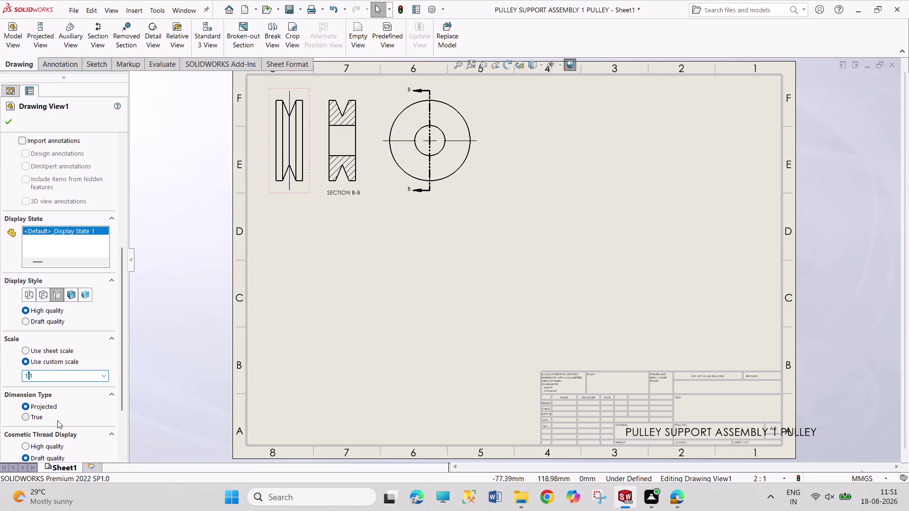
key(ctrl+c)
click(150, 402)
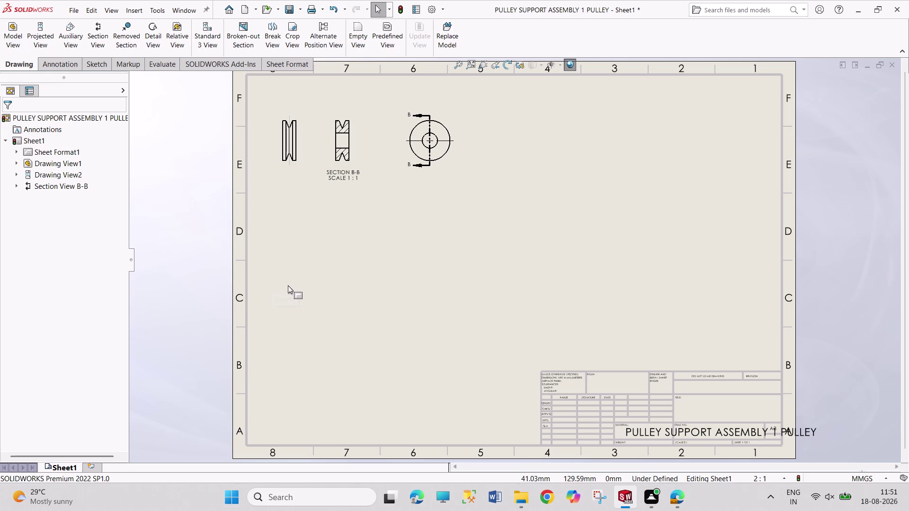
Undo the change and reset the side view's custom scale to 2:1.
key(ctrl+z)
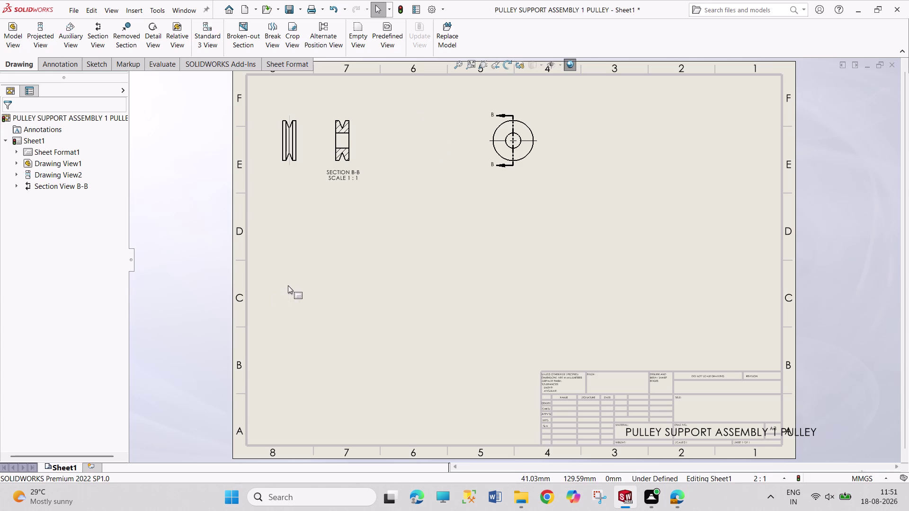
key(ctrl+y)
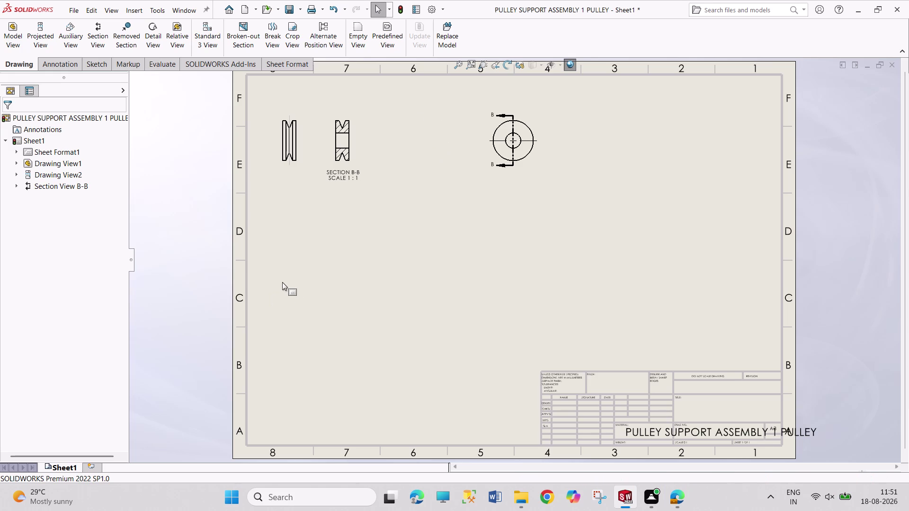
key(ctrl+y)
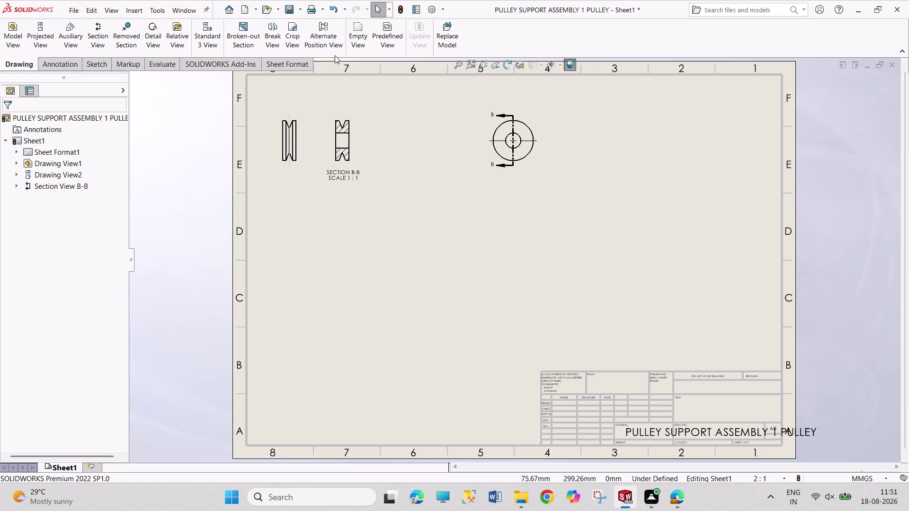
click(339, 10)
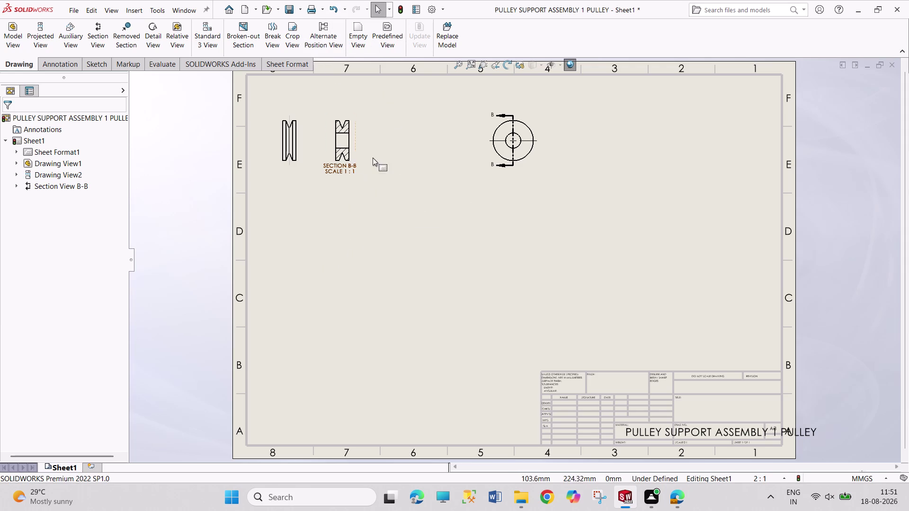
click(295, 158)
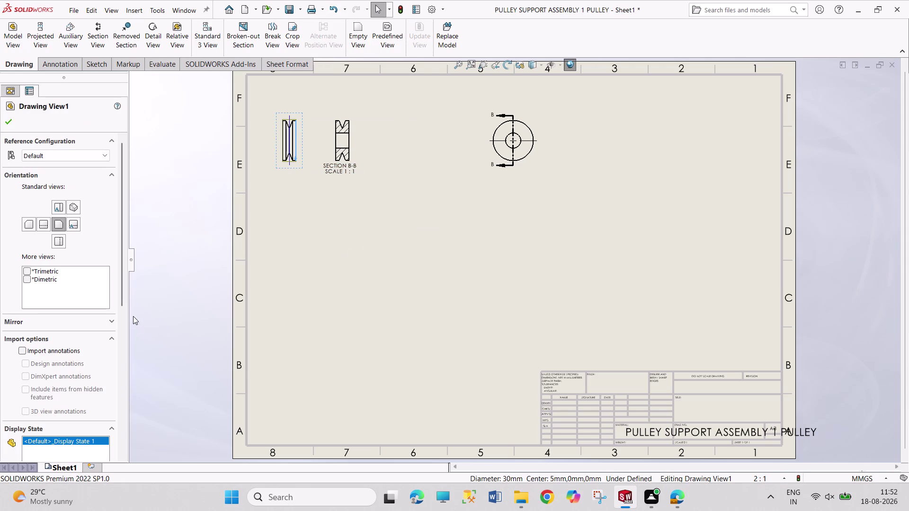
drag(127, 300, 133, 458)
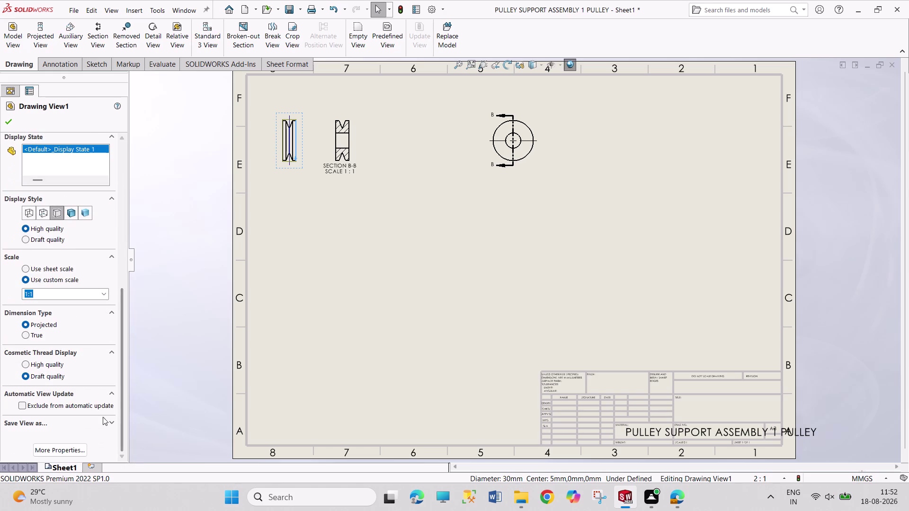
click(28, 296)
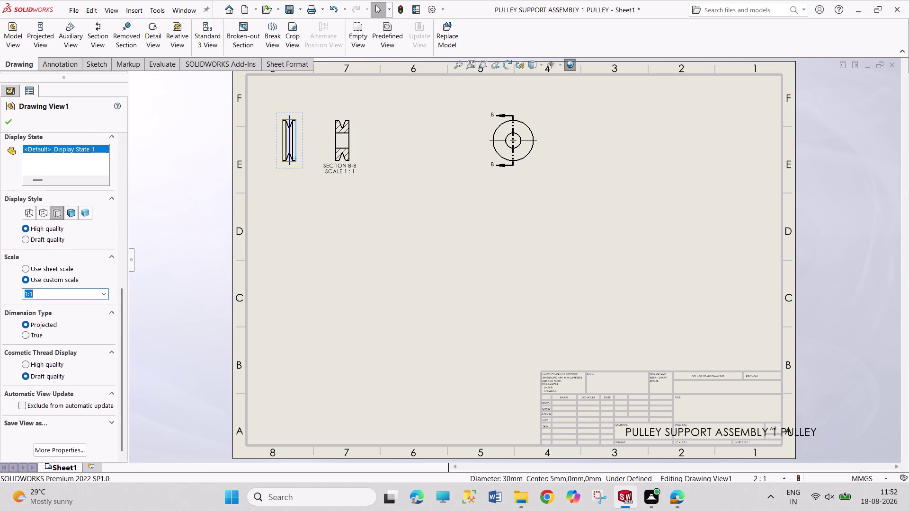
click(28, 297)
key(BackSpace)
key(2)
key(Return)
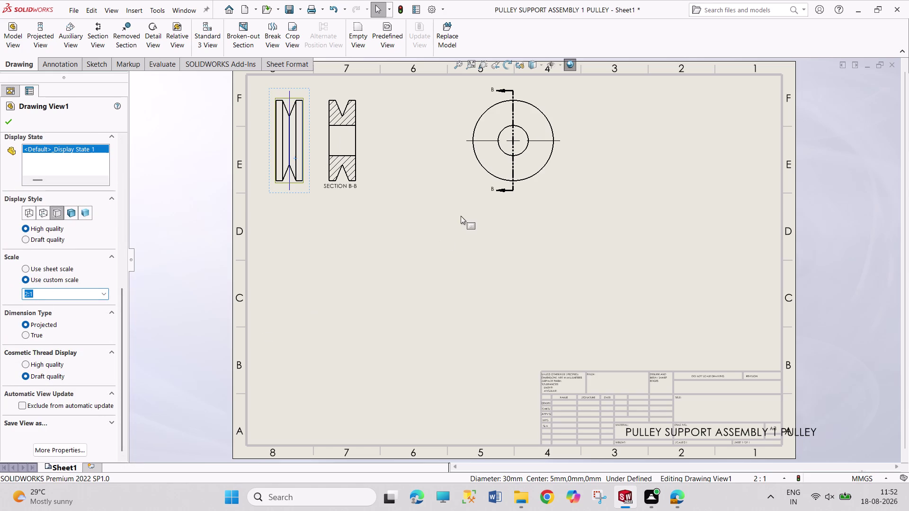
Move the circular view beside the section and reposition the SECTION B-B label.
drag(473, 189, 398, 188)
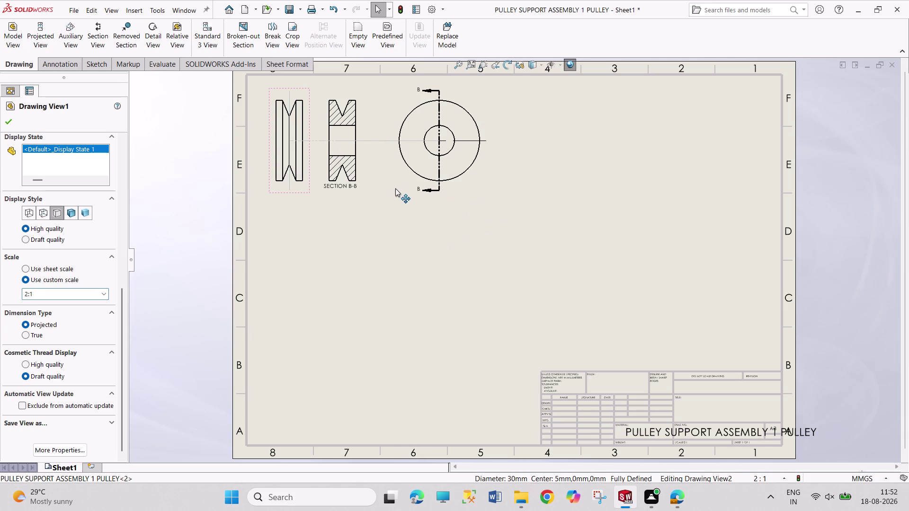
drag(398, 189, 389, 191)
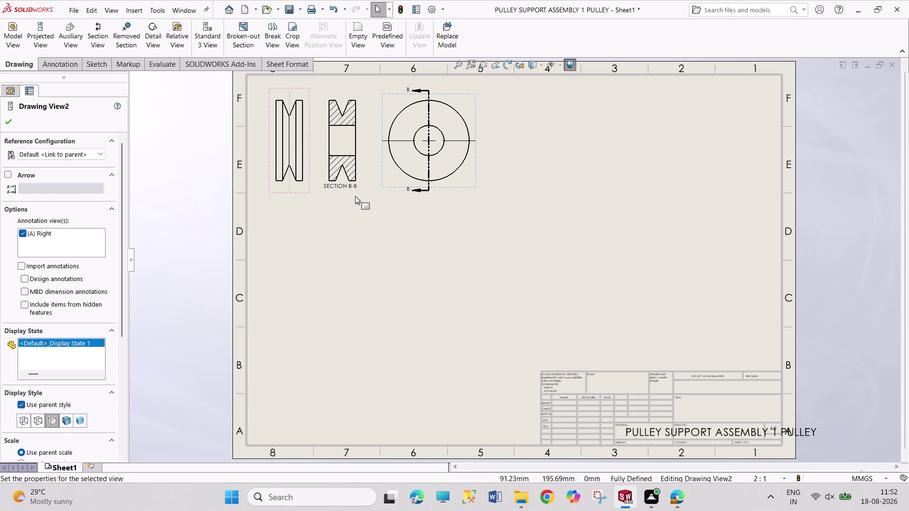
drag(354, 188, 359, 194)
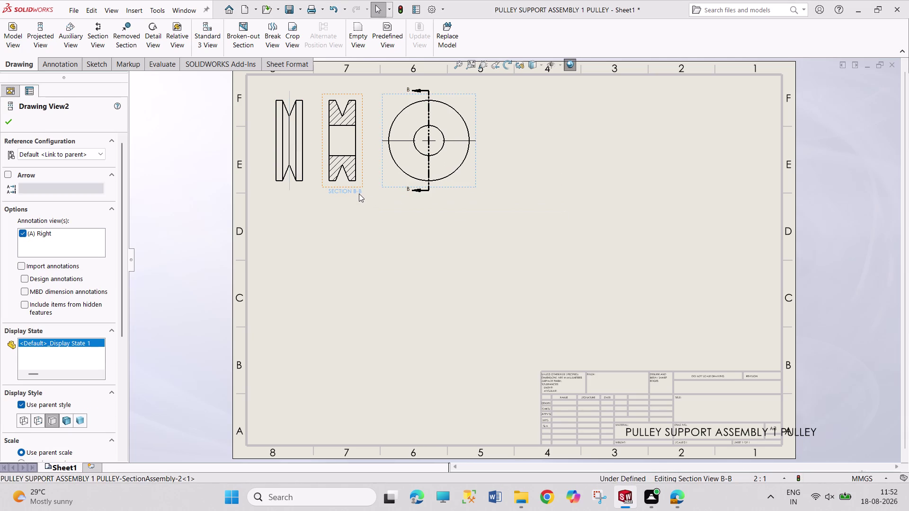
drag(359, 193, 358, 193)
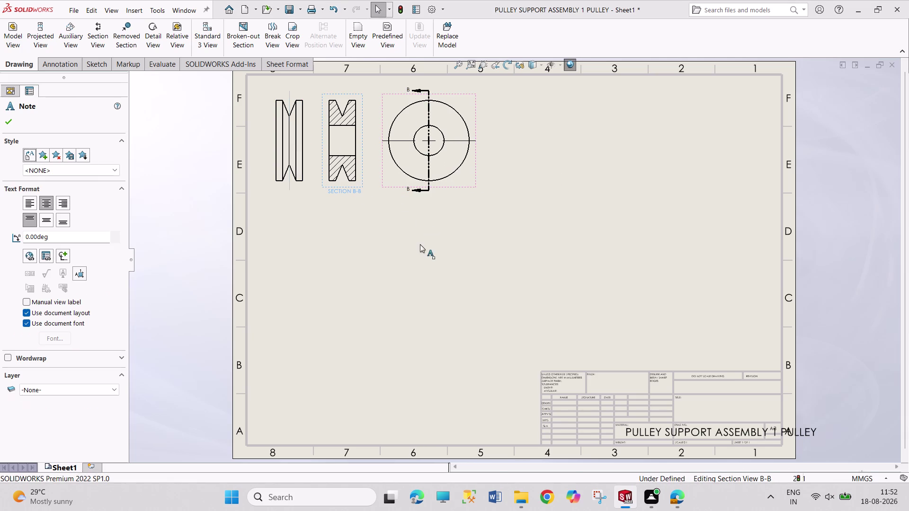
click(492, 229)
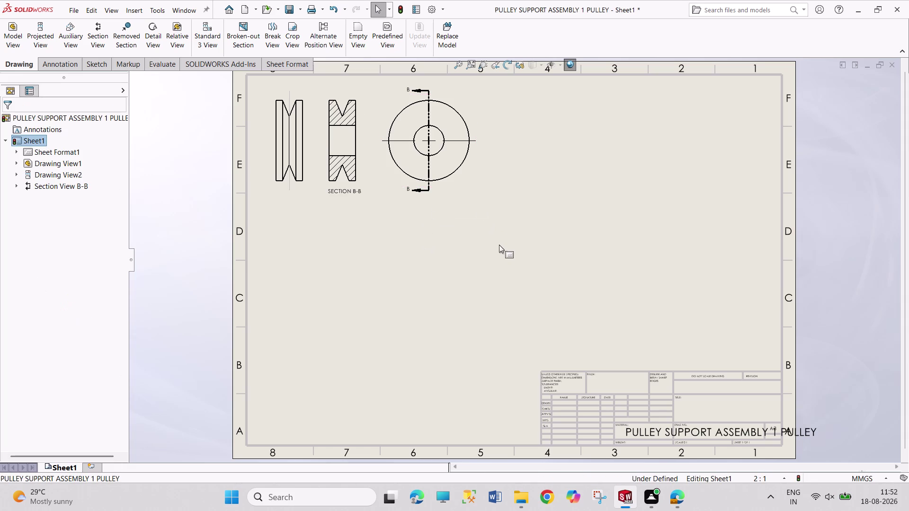
click(21, 49)
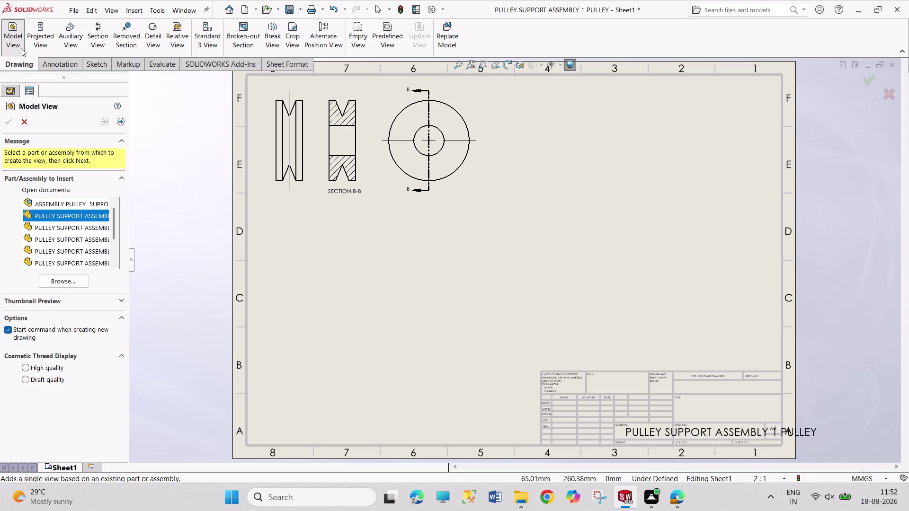
Pick the bushing part for the new view and check its dimensions in the reference PDF.
double_click(74, 229)
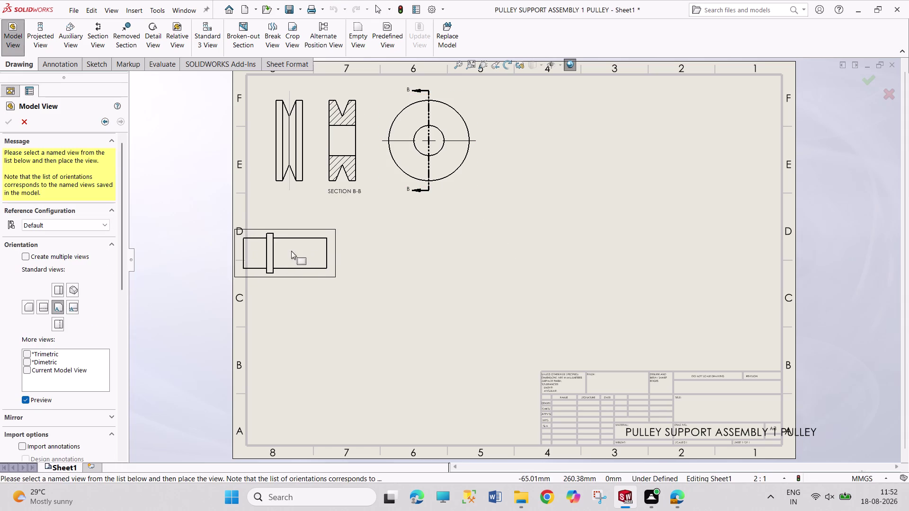
click(671, 490)
scroll(down, 3)
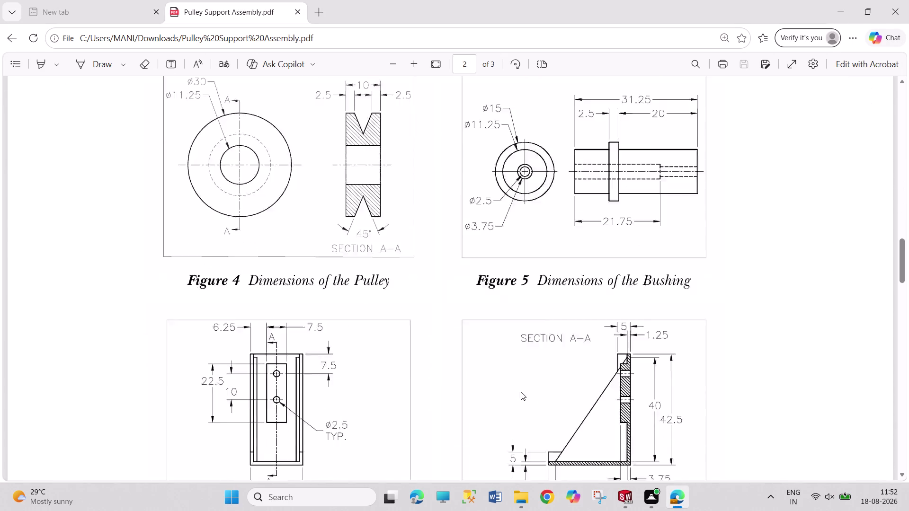
scroll(up, 3)
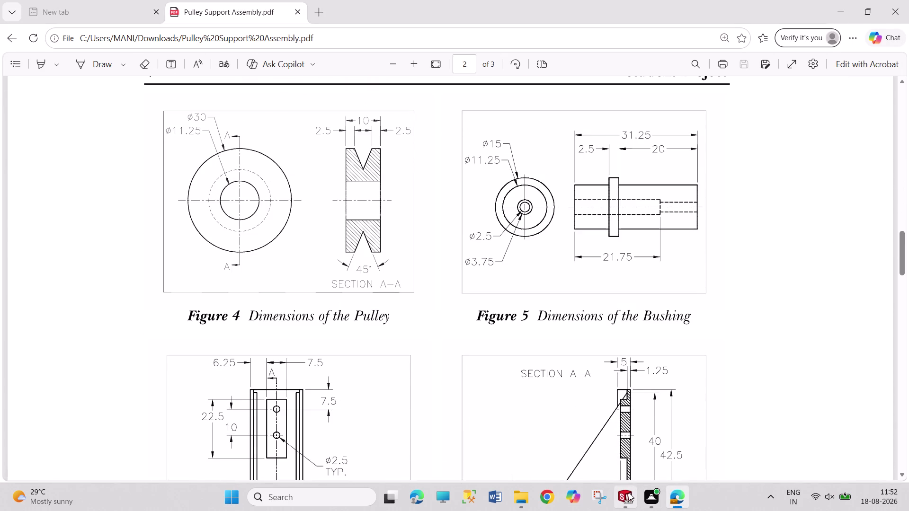
click(629, 493)
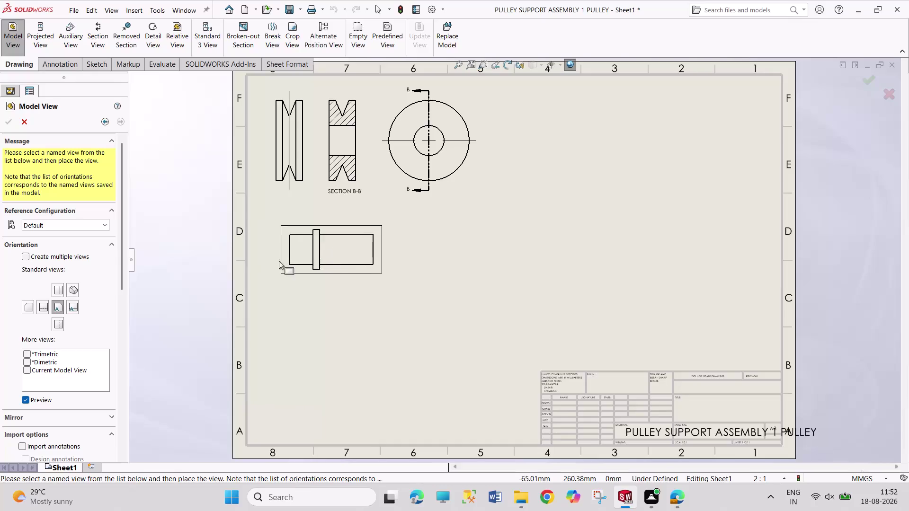
Place the bushing's end view below the pulley views, with its side view projected right.
click(46, 308)
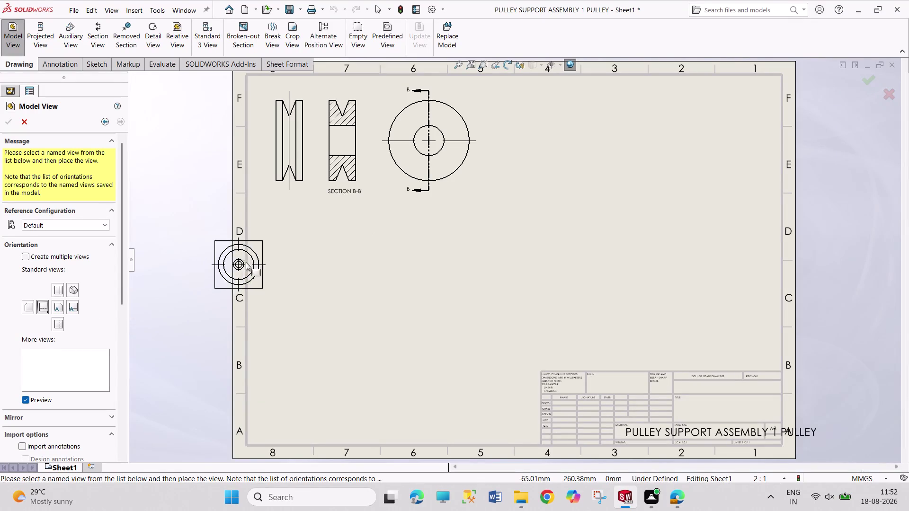
click(294, 252)
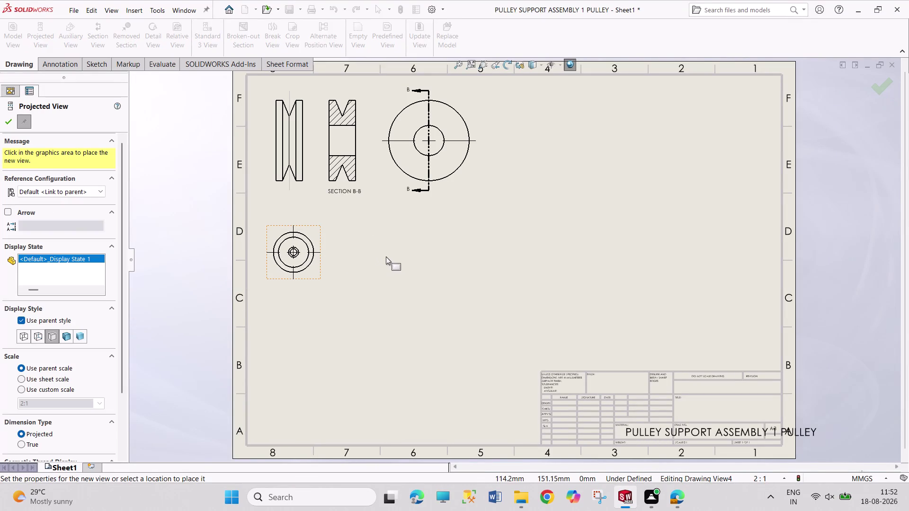
click(390, 260)
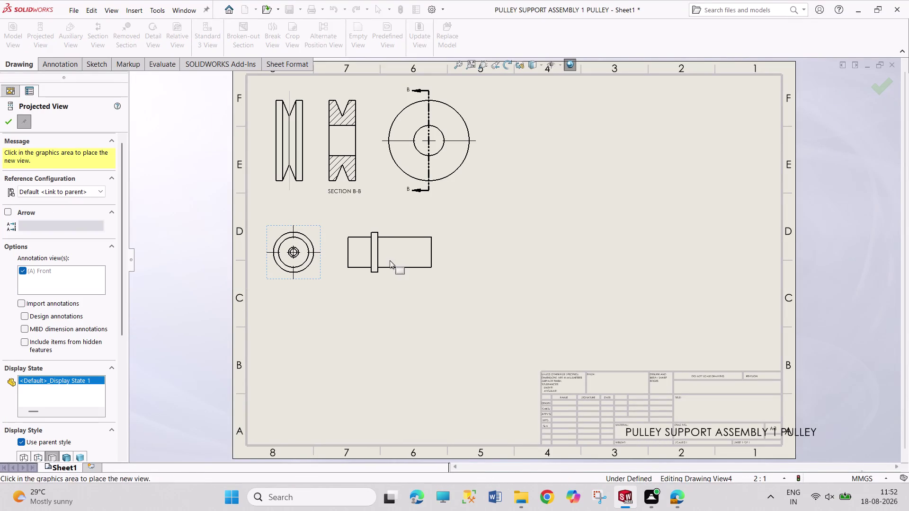
click(27, 337)
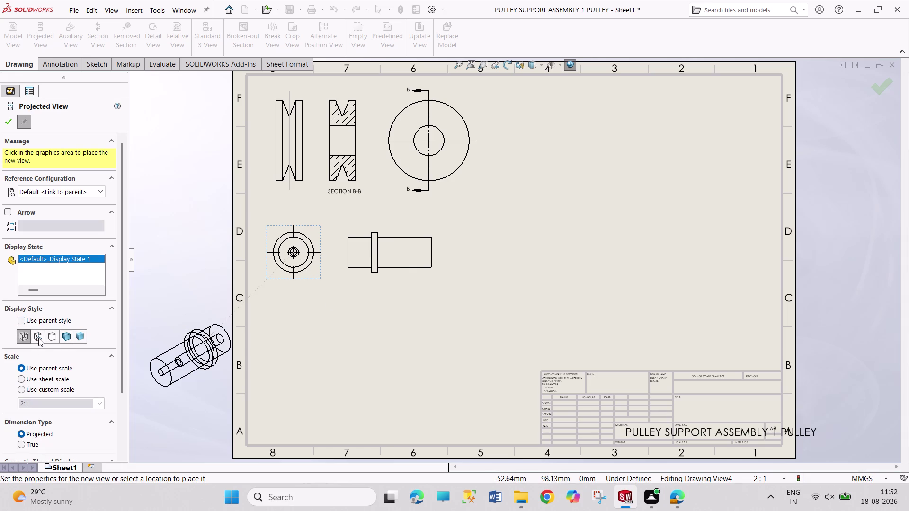
click(38, 338)
key(Escape)
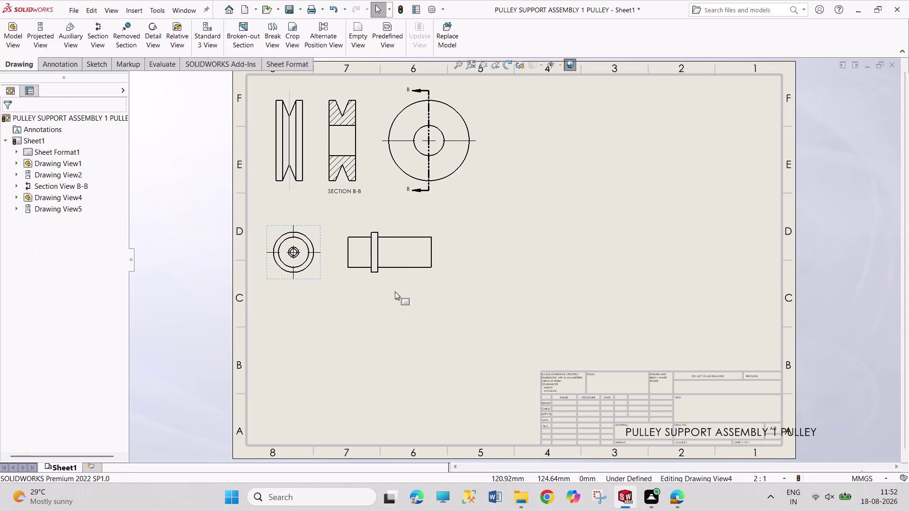
Show hidden lines in the bushing side view and recheck the reference PDF.
click(396, 282)
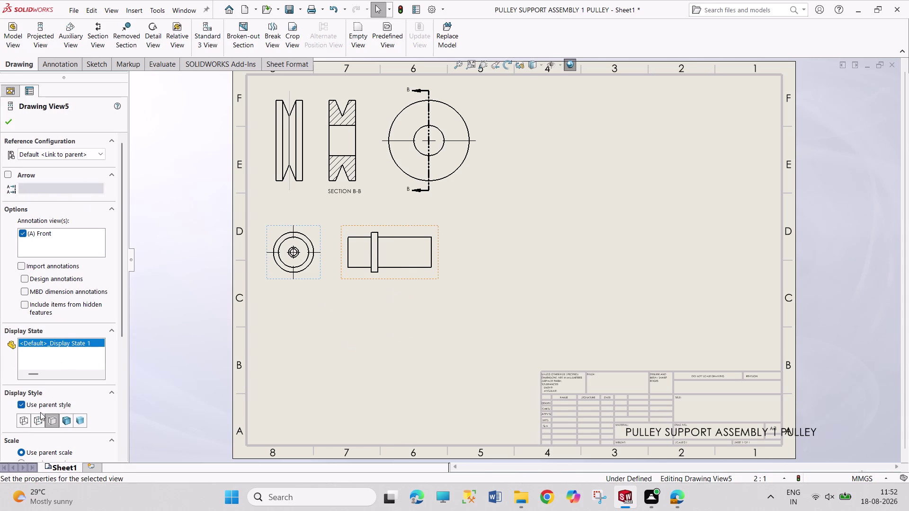
click(40, 418)
key(Escape)
key(Escape)
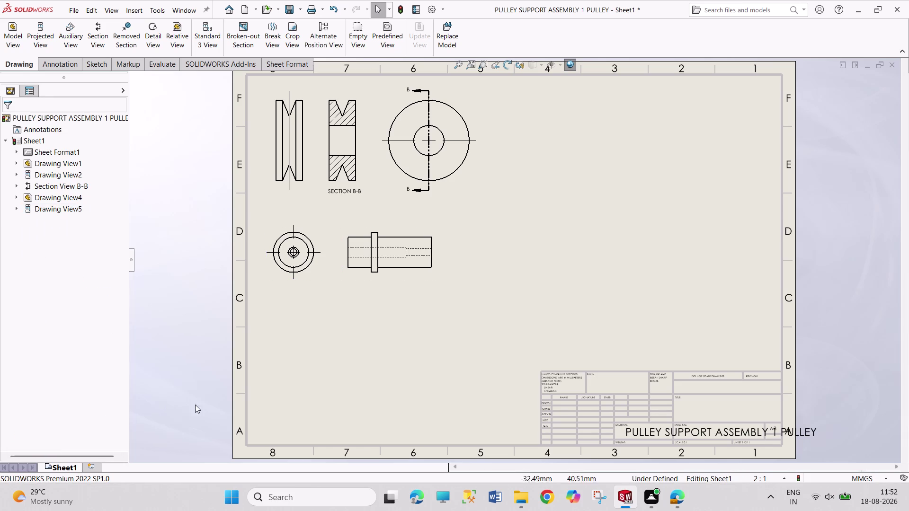
key(Escape)
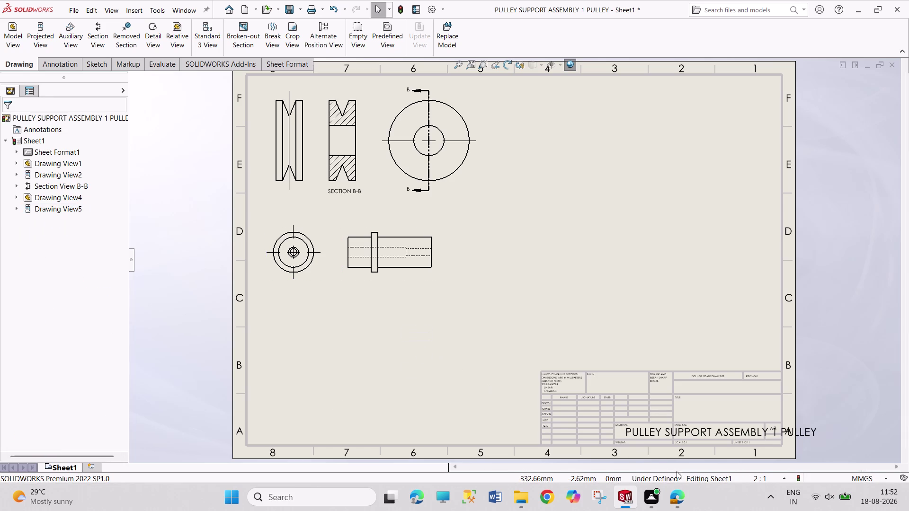
click(671, 458)
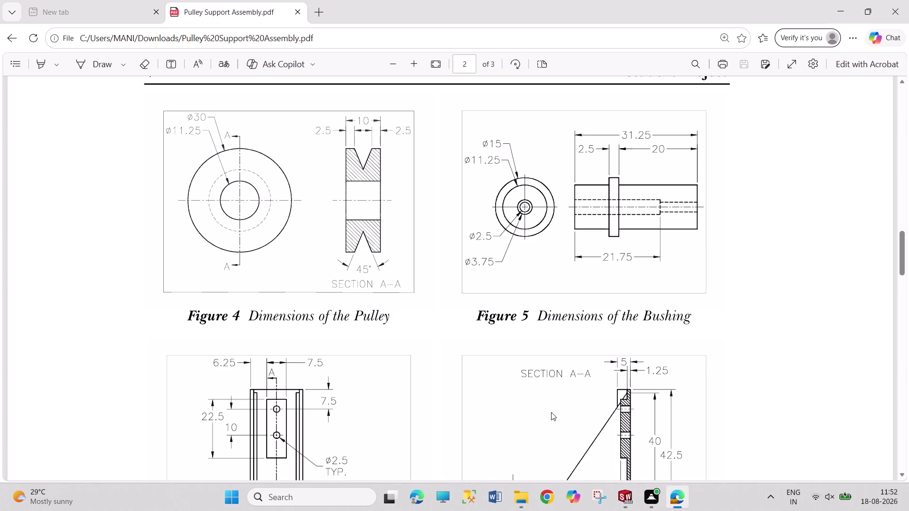
scroll(down, 3)
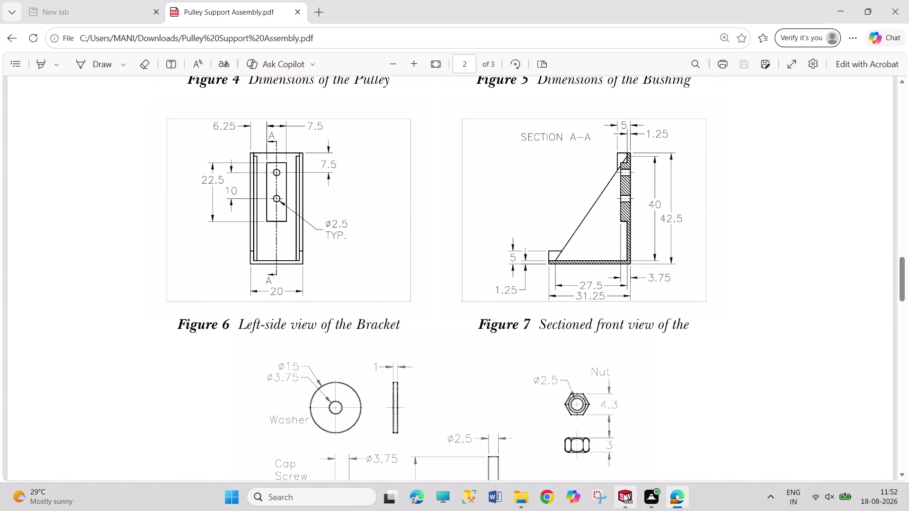
click(623, 494)
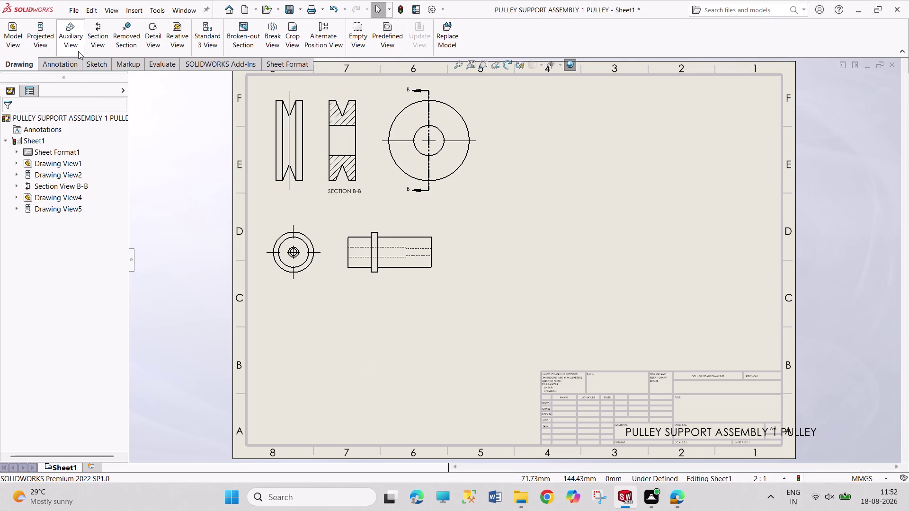
Insert the bracket's Left-orientation slotted side view at the sheet's lower left.
click(13, 37)
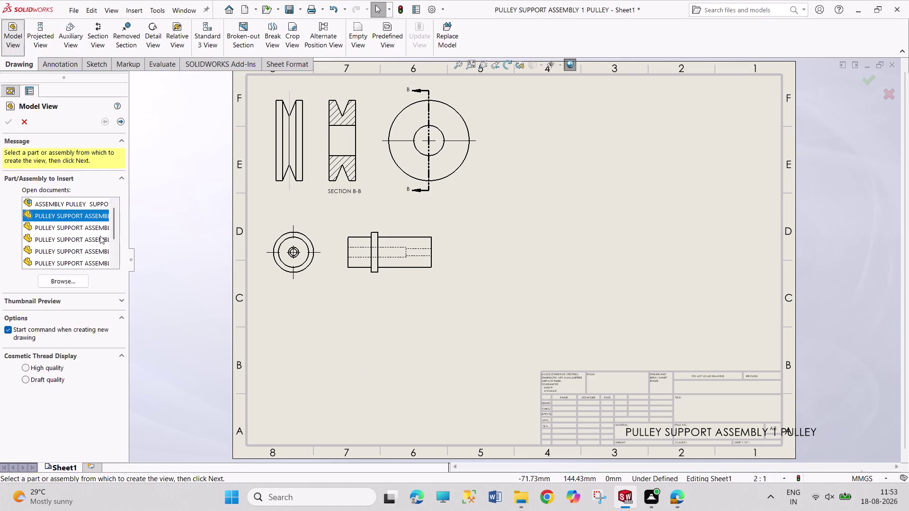
double_click(75, 240)
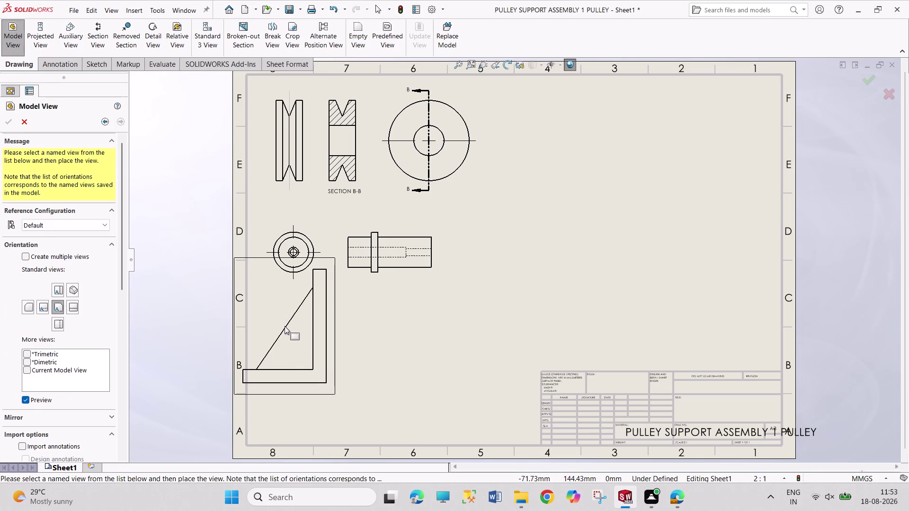
click(40, 310)
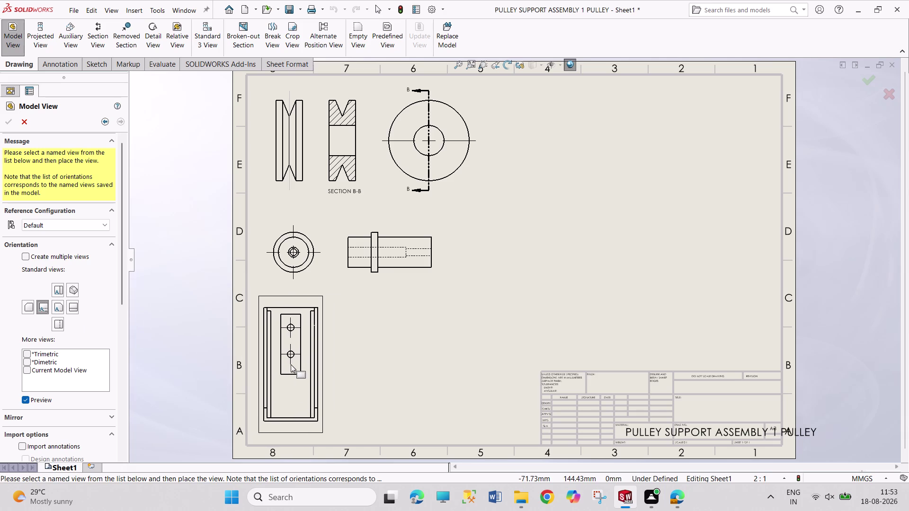
click(290, 365)
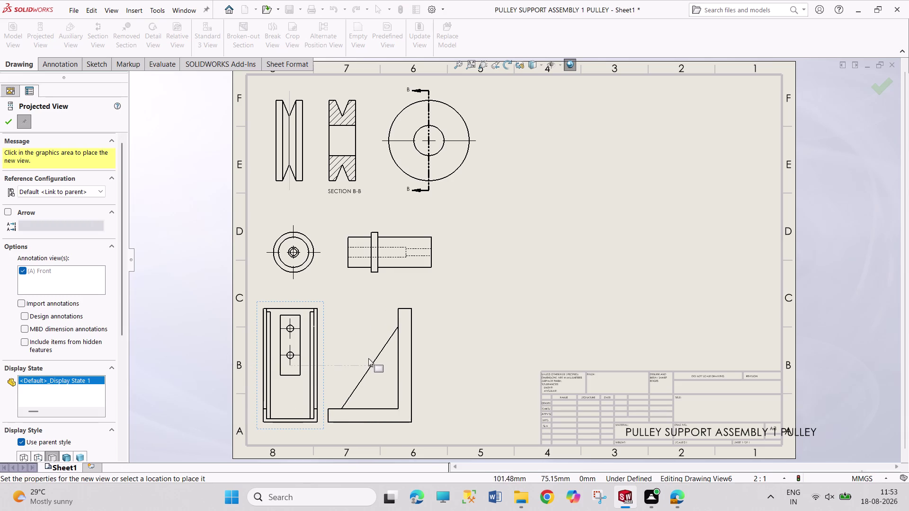
key(Escape)
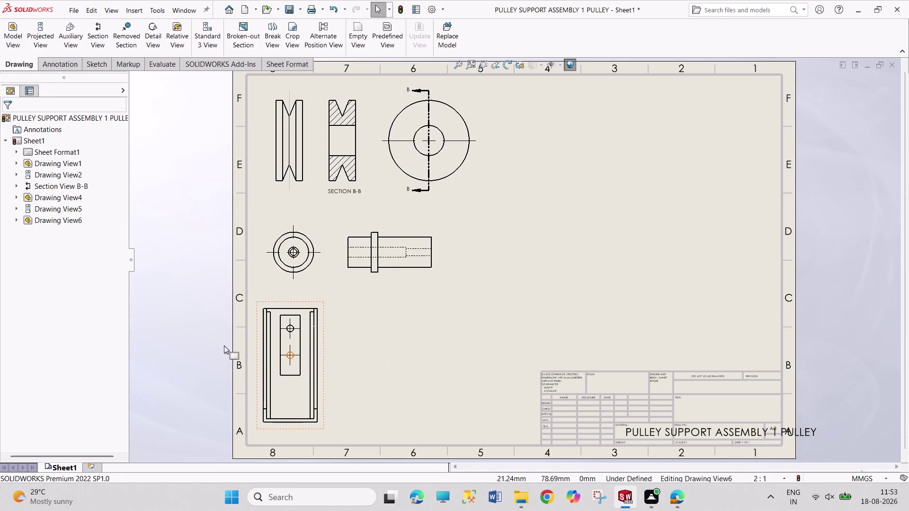
click(95, 49)
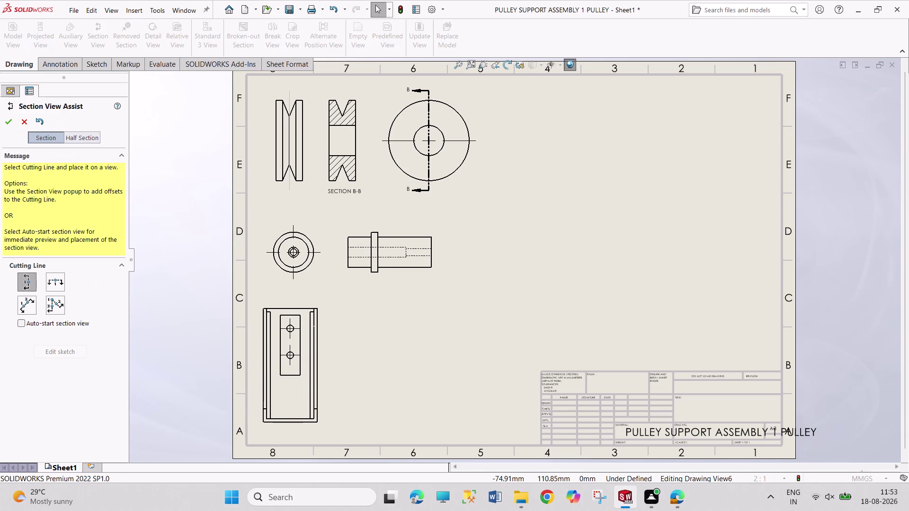
Cut section C-C vertically through the bracket side view and place it to the right.
click(290, 355)
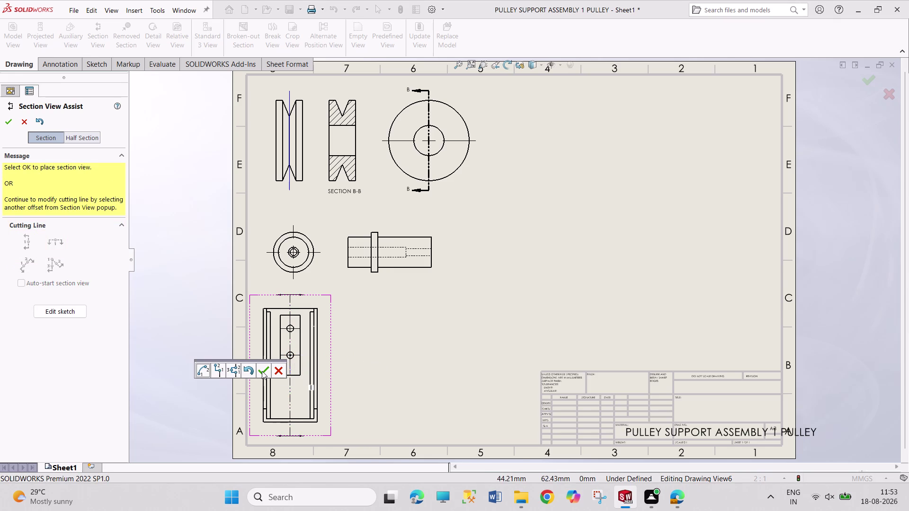
click(261, 371)
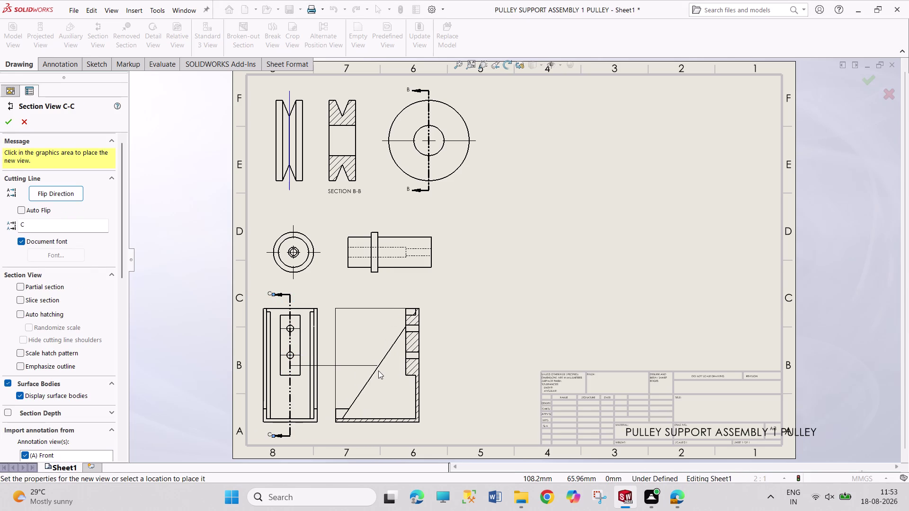
click(379, 370)
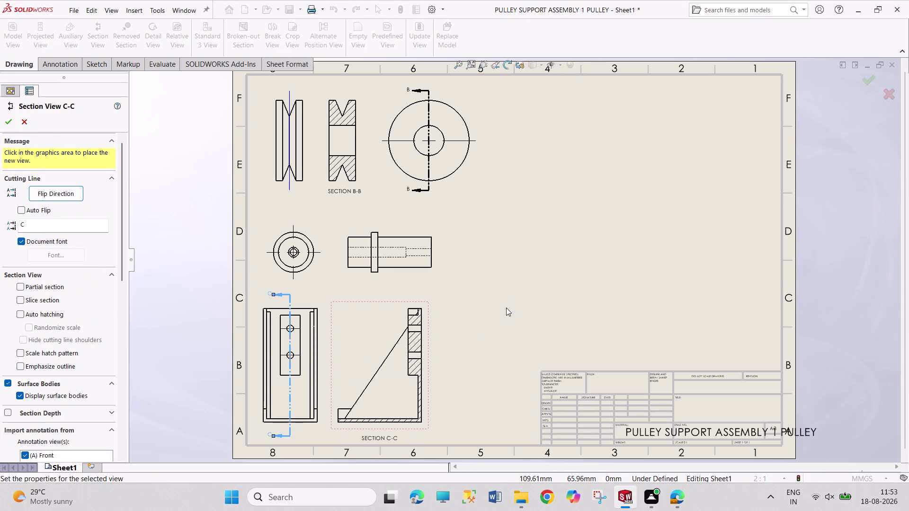
key(Escape)
key(Escape)
key(Escape)
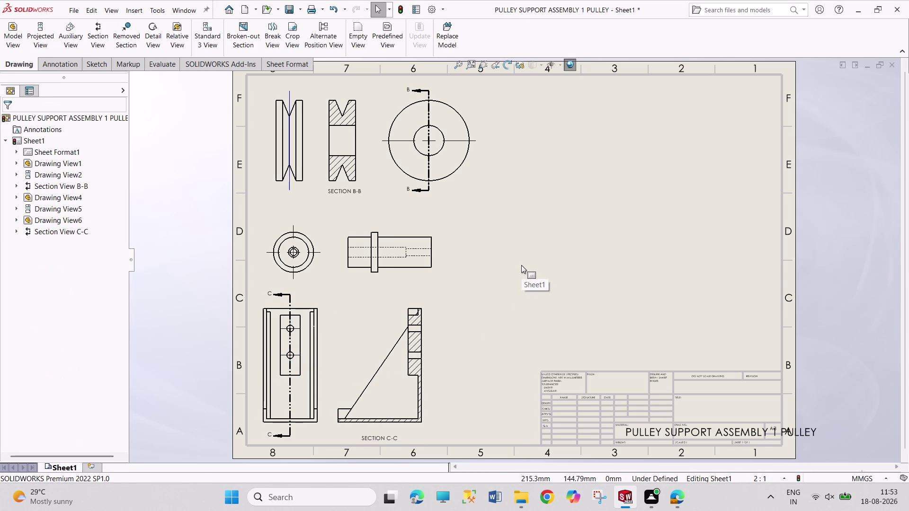
key(Escape)
key(Escape)
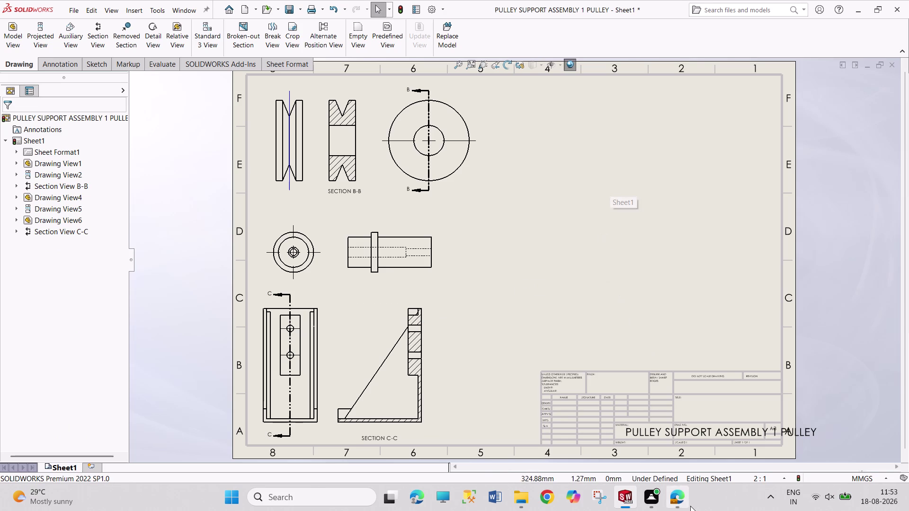
Check the reference PDF drawing, then return to the drawing sheet.
click(678, 503)
scroll(down, 3)
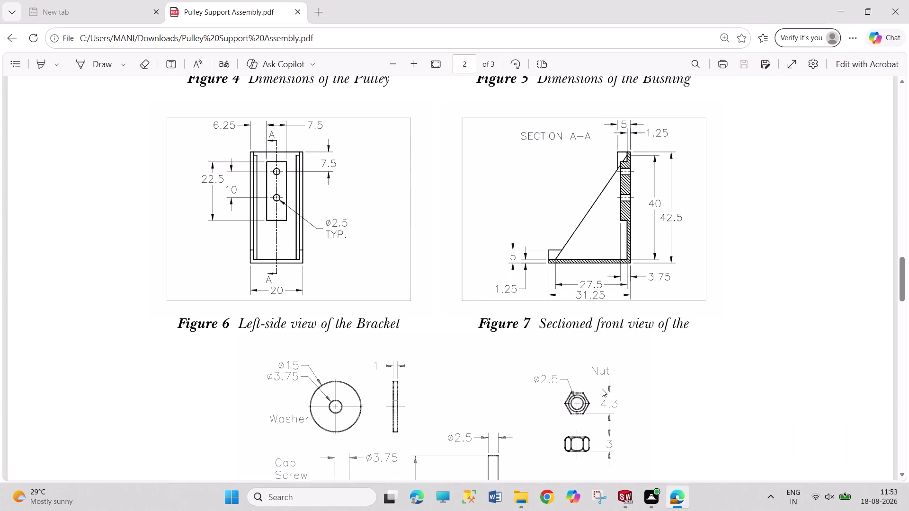
scroll(down, 3)
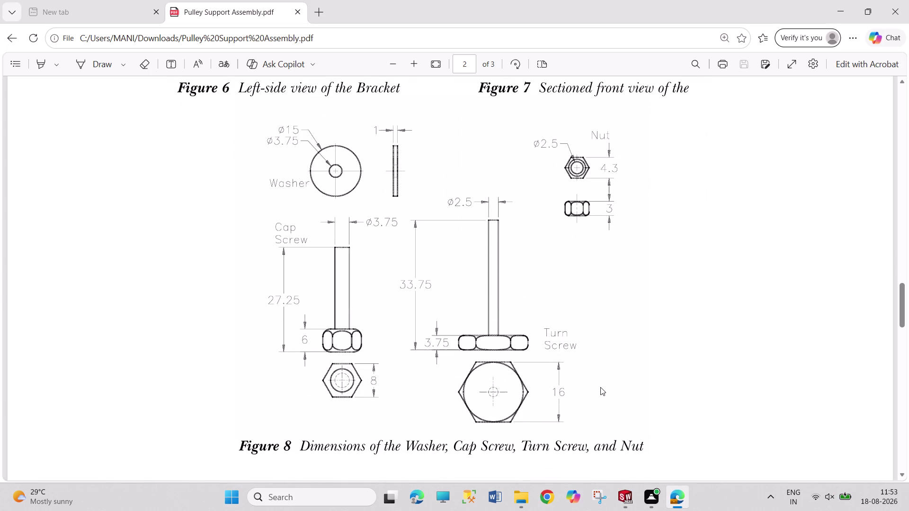
click(632, 493)
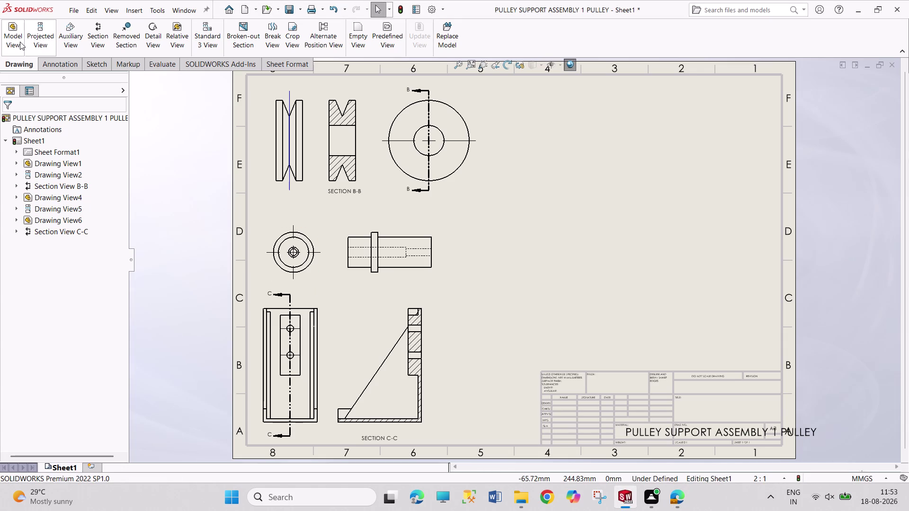
Start a model view of the washer part showing it face-on.
click(20, 42)
scroll(down, 3)
scroll(down, 3)
click(93, 216)
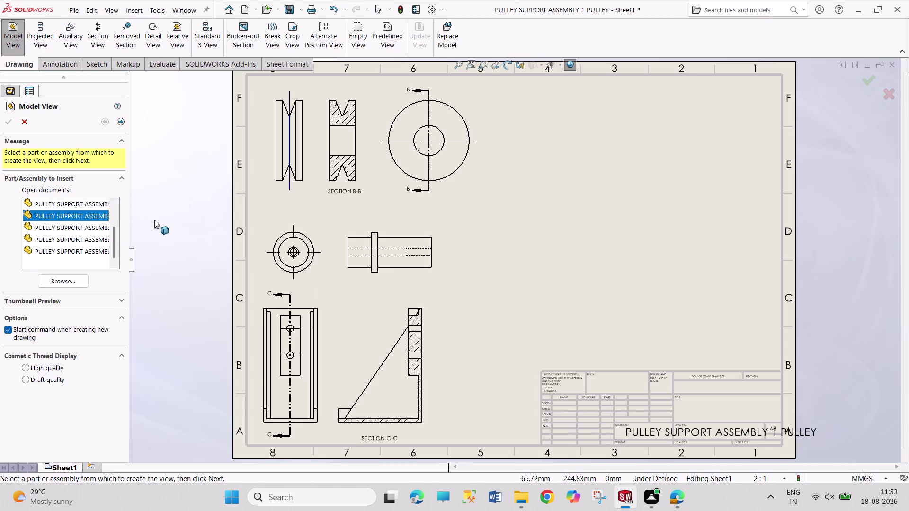
double_click(91, 216)
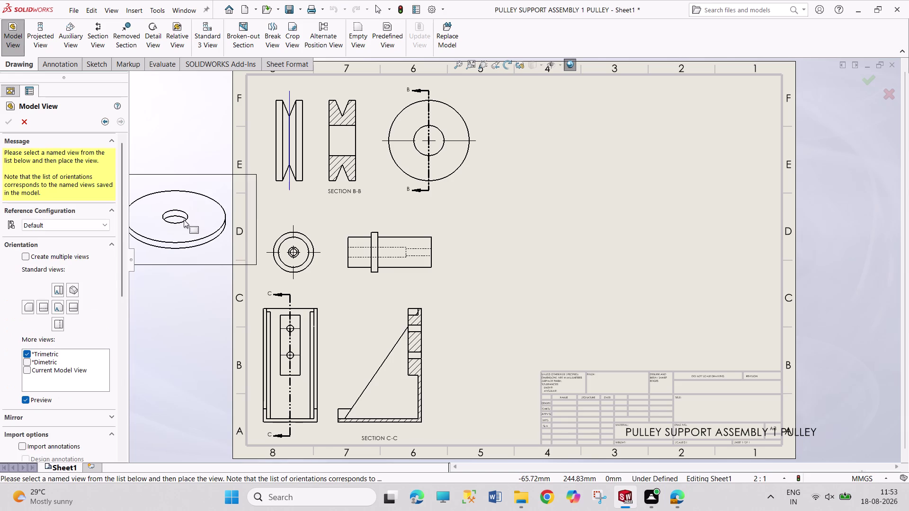
click(44, 307)
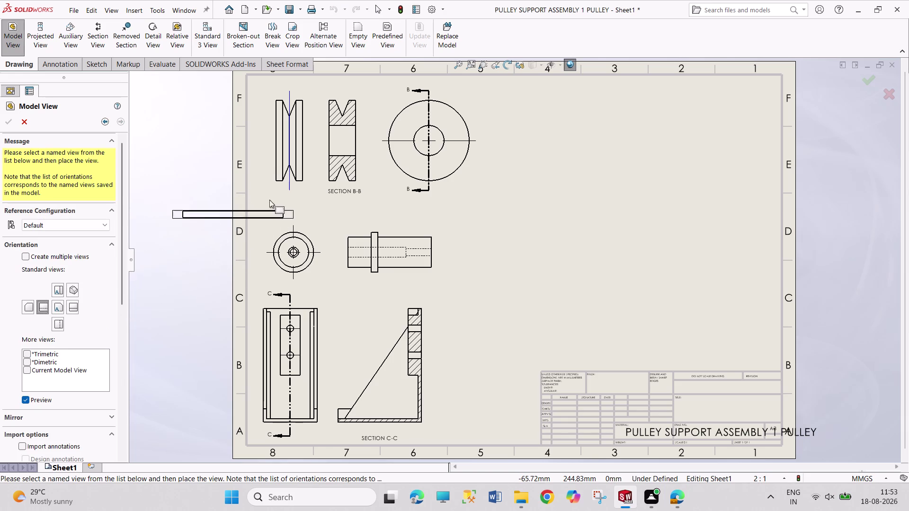
click(54, 307)
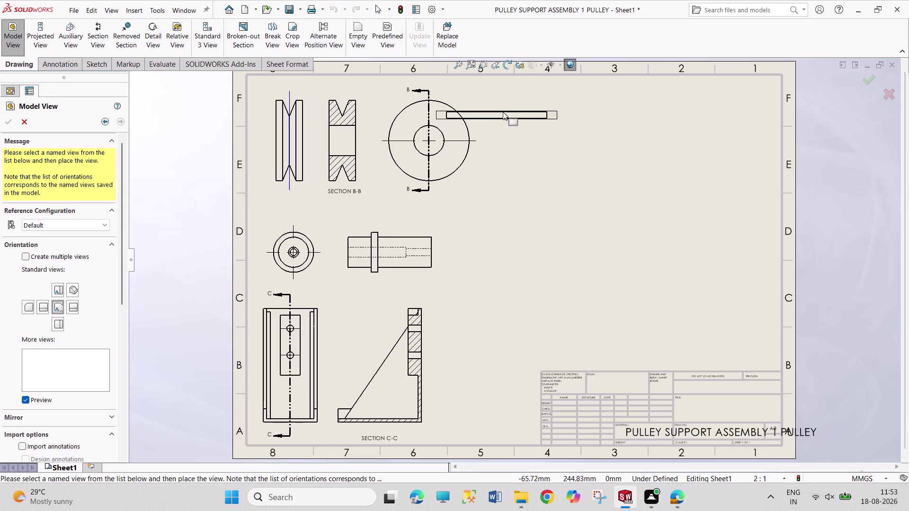
click(60, 292)
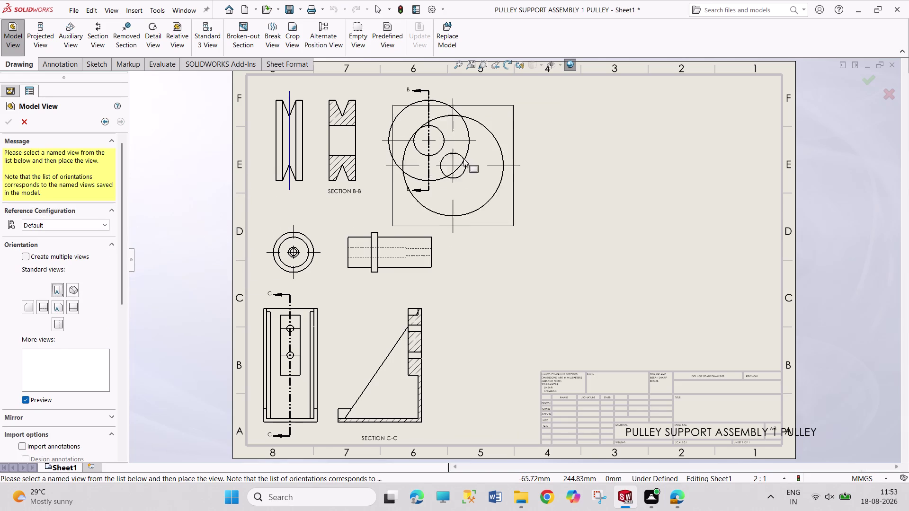
Give the washer view a custom scale and place it top-right, with its edge view below.
drag(123, 297, 112, 417)
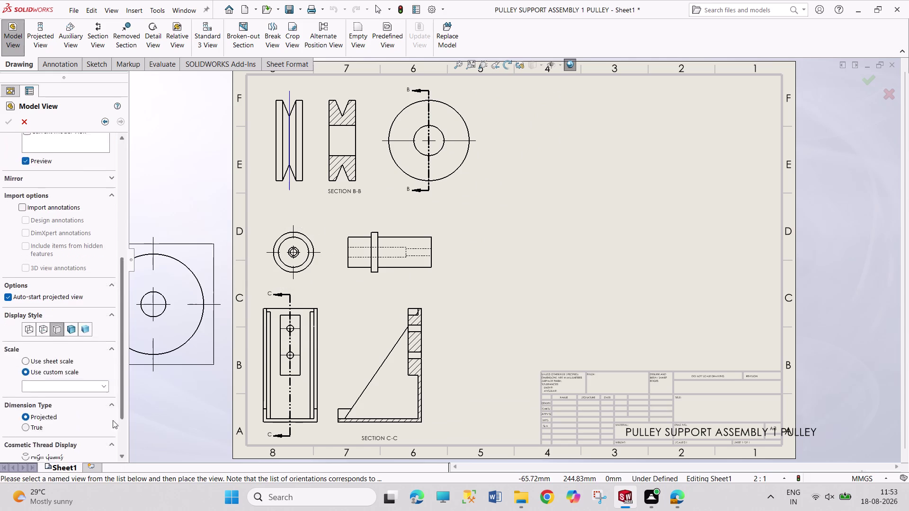
drag(113, 417, 111, 435)
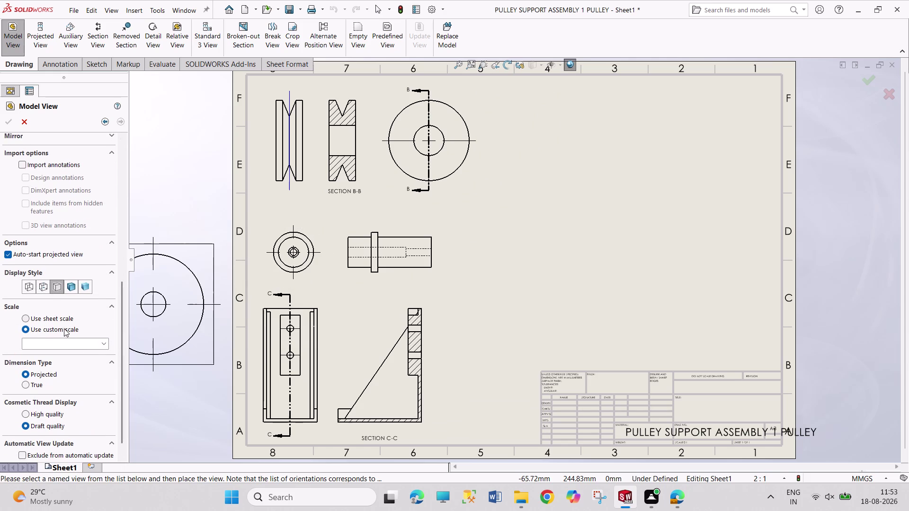
click(103, 347)
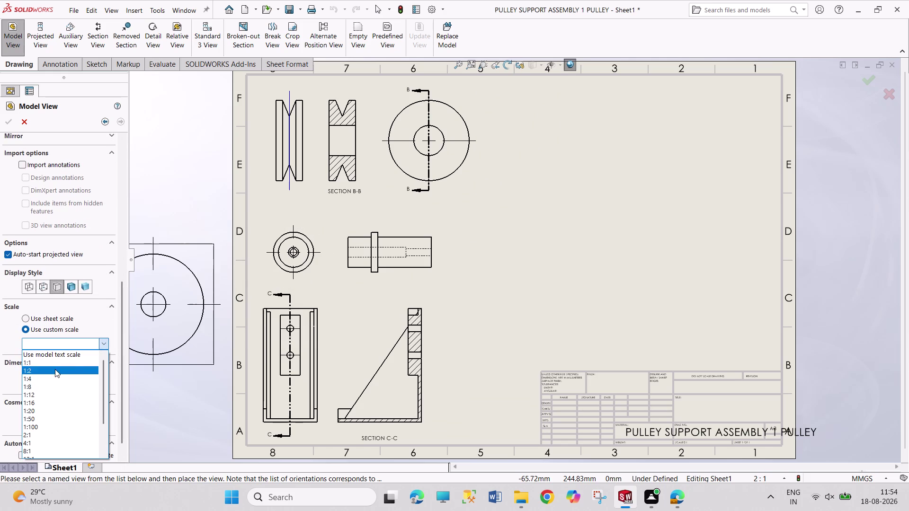
click(57, 363)
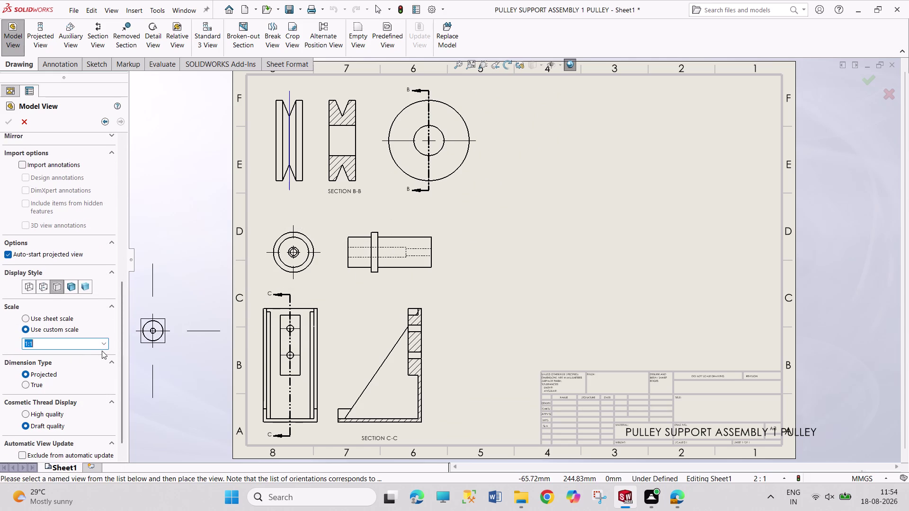
click(104, 345)
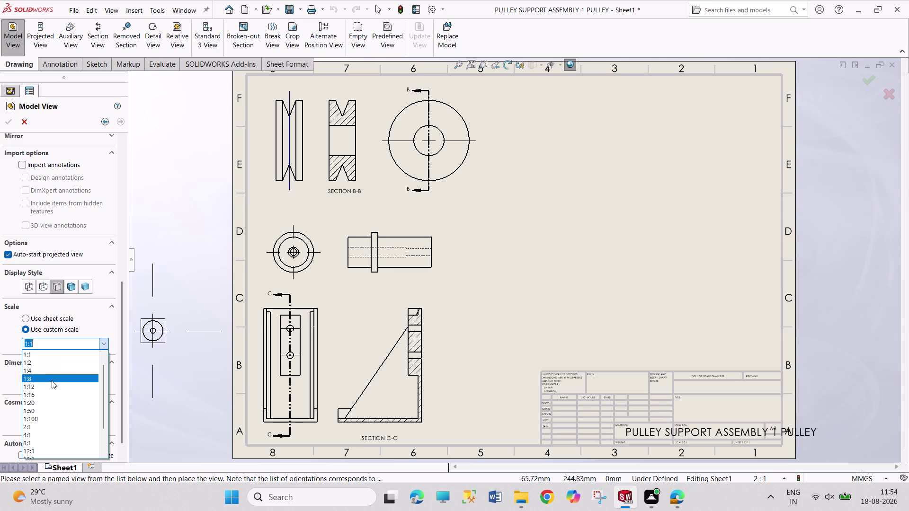
click(43, 424)
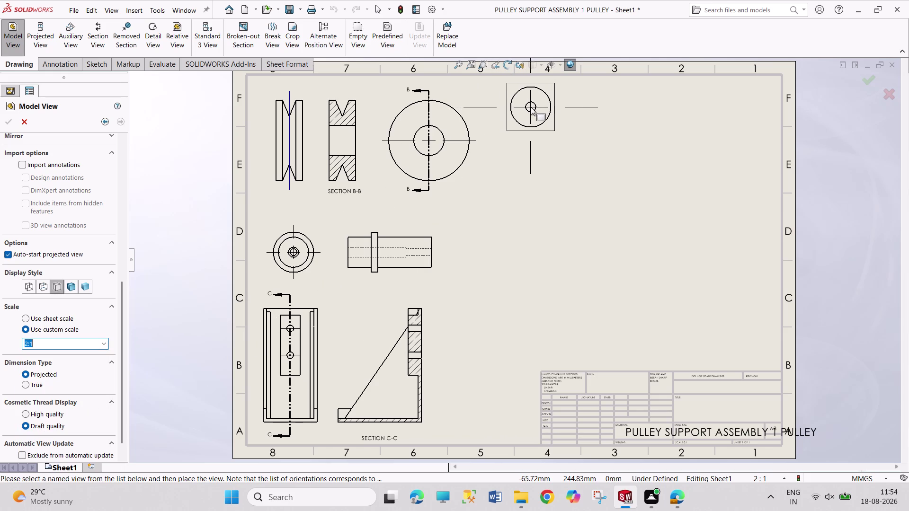
click(536, 107)
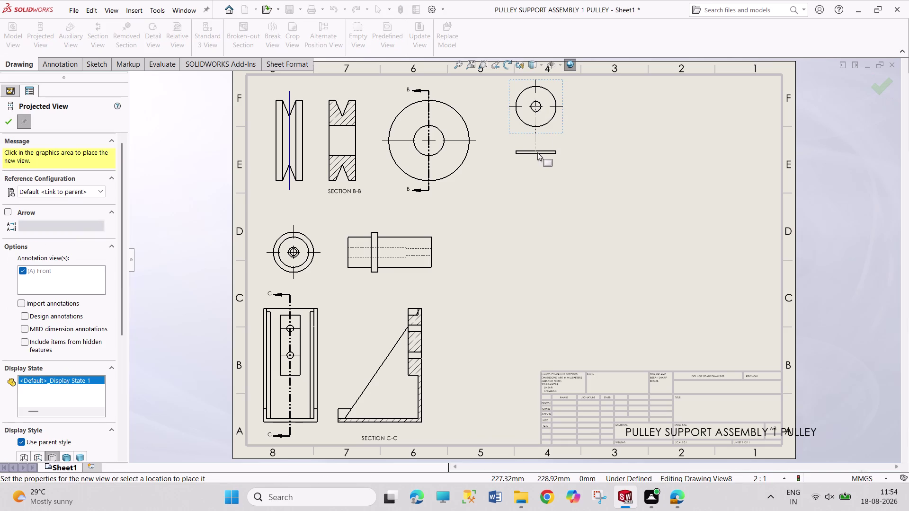
click(538, 153)
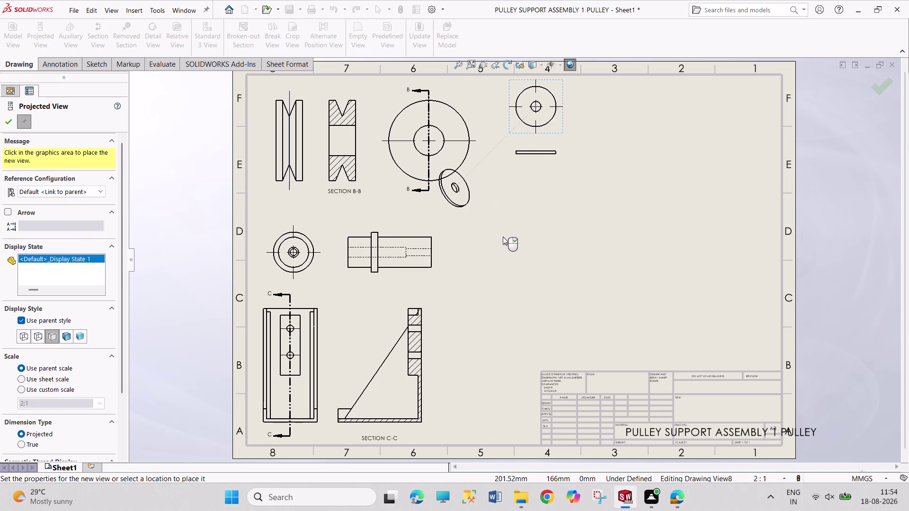
key(Escape)
key(Escape)
key(Escape)
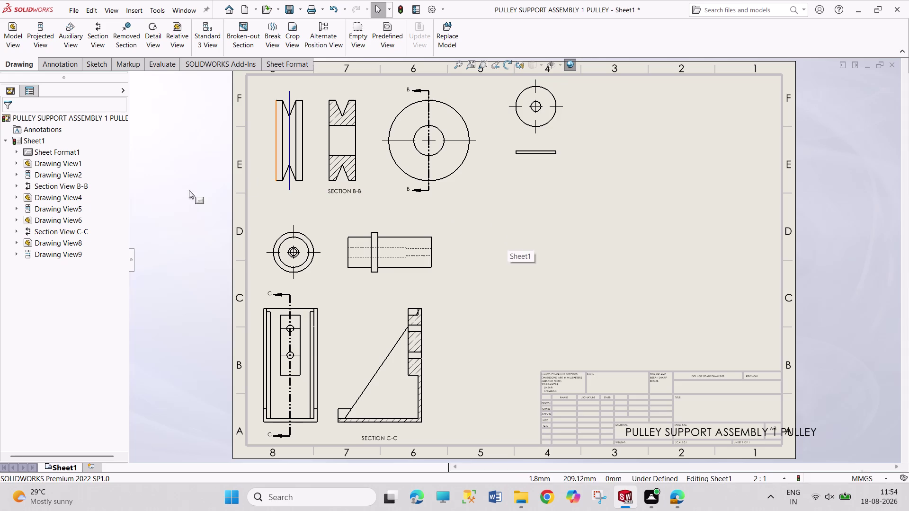
Place the bolt's Top-orientation hexagonal view below the washer, with its side view projected beneath.
click(14, 43)
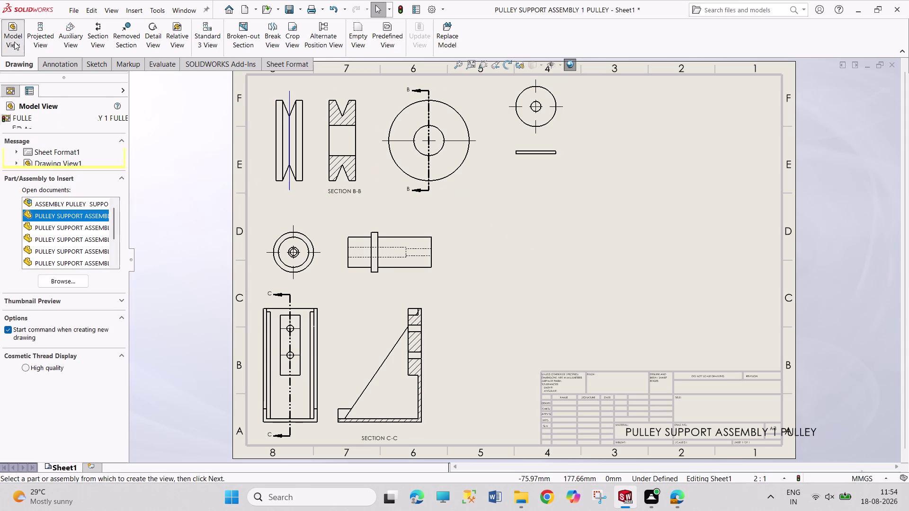
scroll(down, 3)
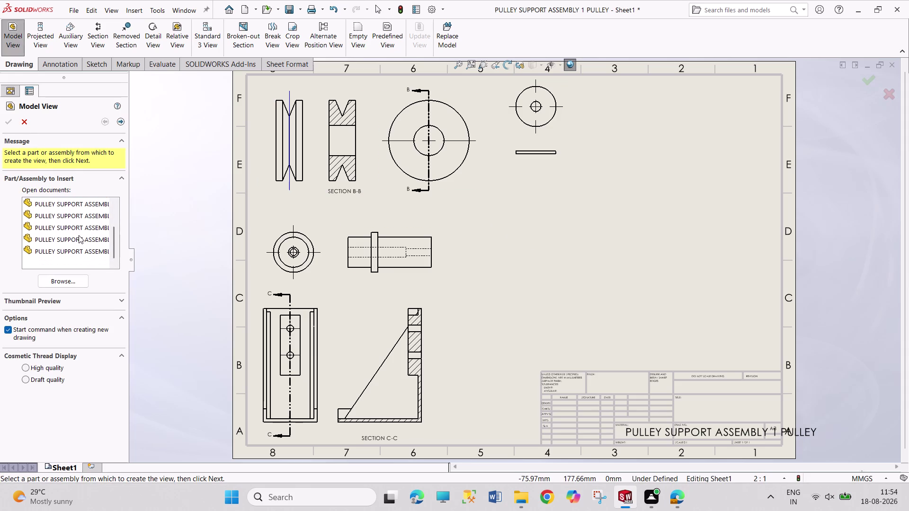
double_click(80, 237)
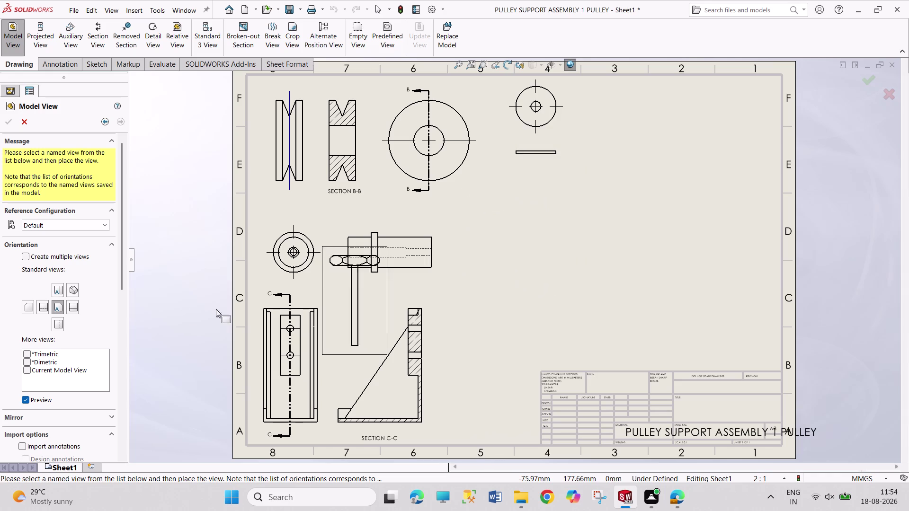
drag(59, 291, 64, 290)
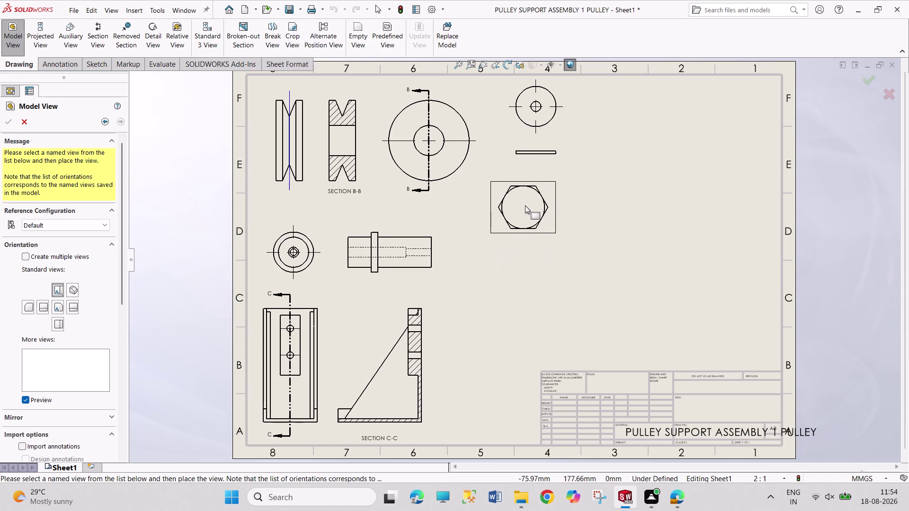
click(535, 197)
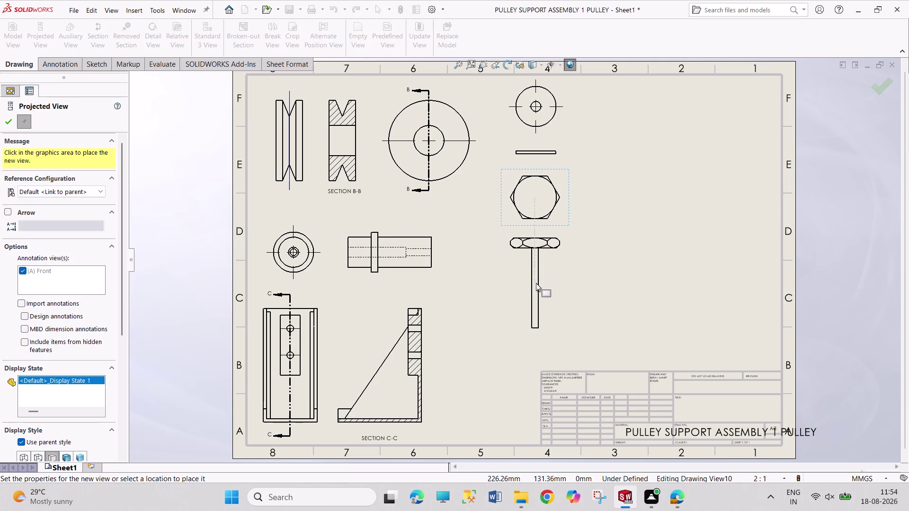
click(536, 283)
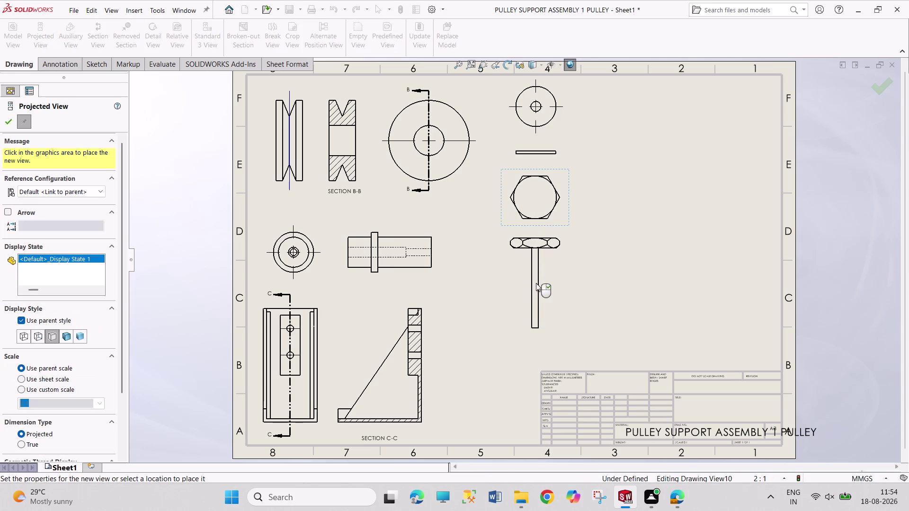
click(13, 121)
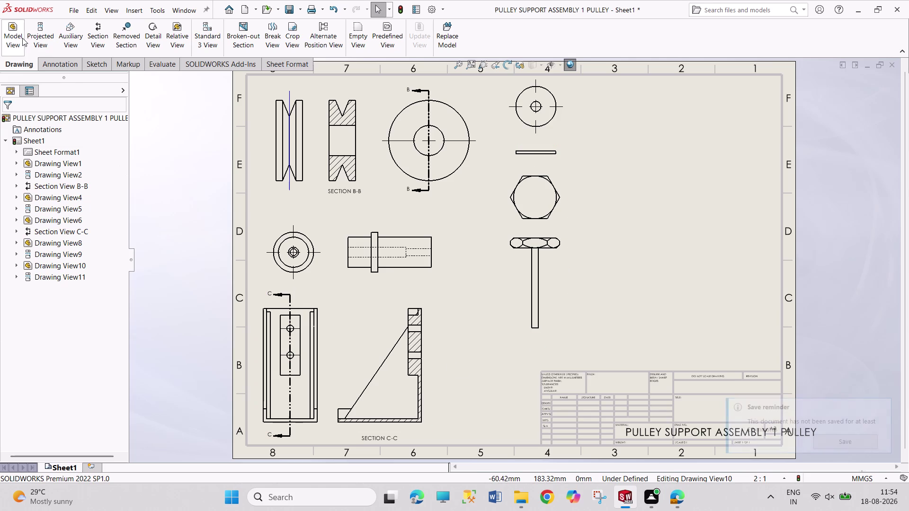
click(12, 36)
scroll(down, 3)
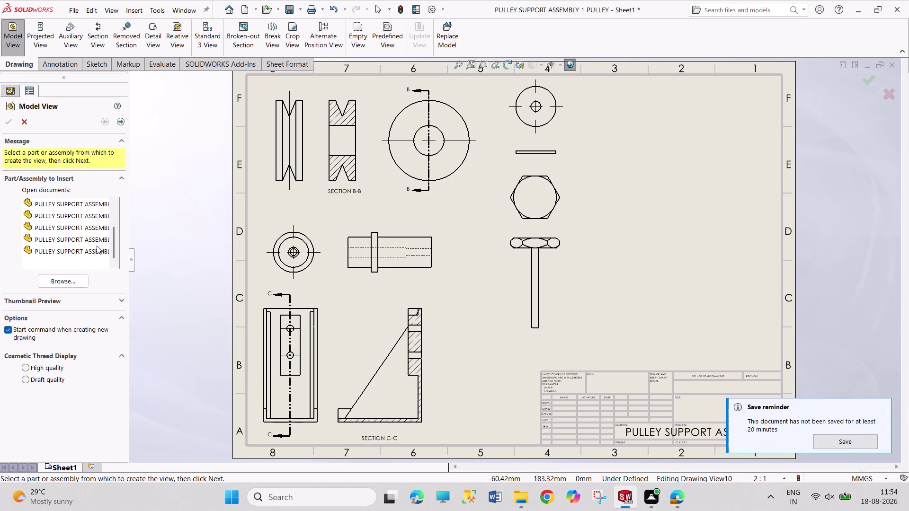
click(97, 239)
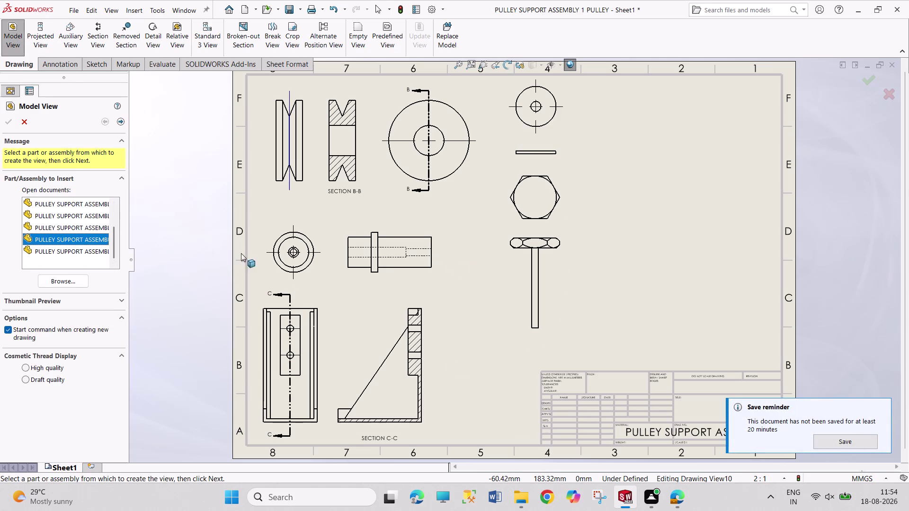
double_click(101, 239)
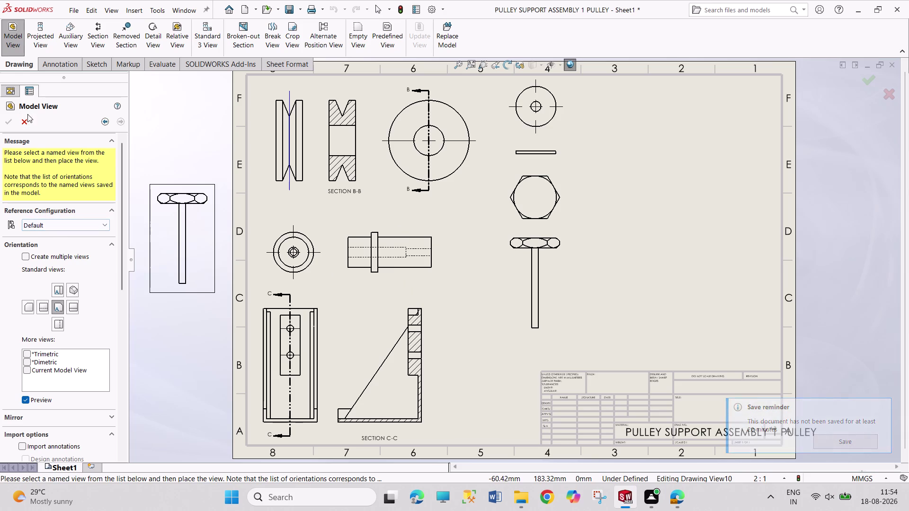
click(23, 127)
click(21, 47)
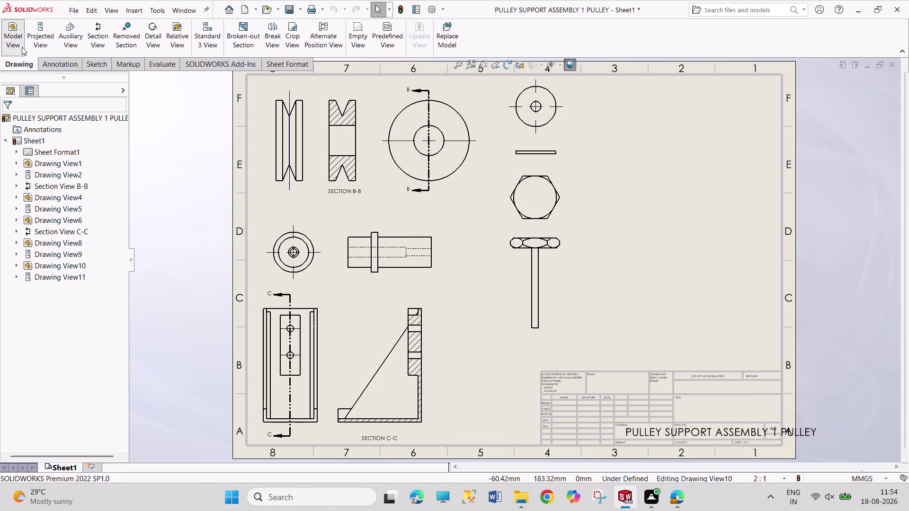
Choose the hex nut part for a new view at full scale.
scroll(down, 3)
double_click(95, 249)
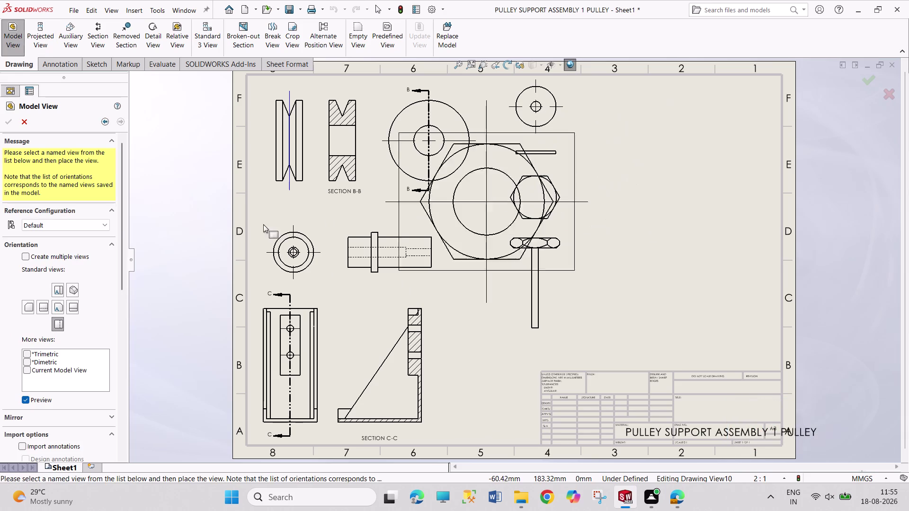
drag(120, 267, 120, 383)
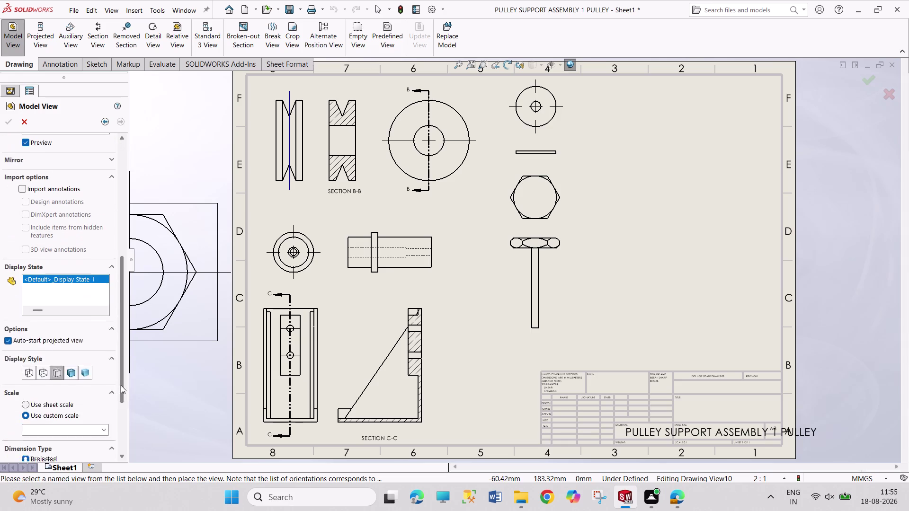
drag(121, 384, 106, 404)
click(101, 387)
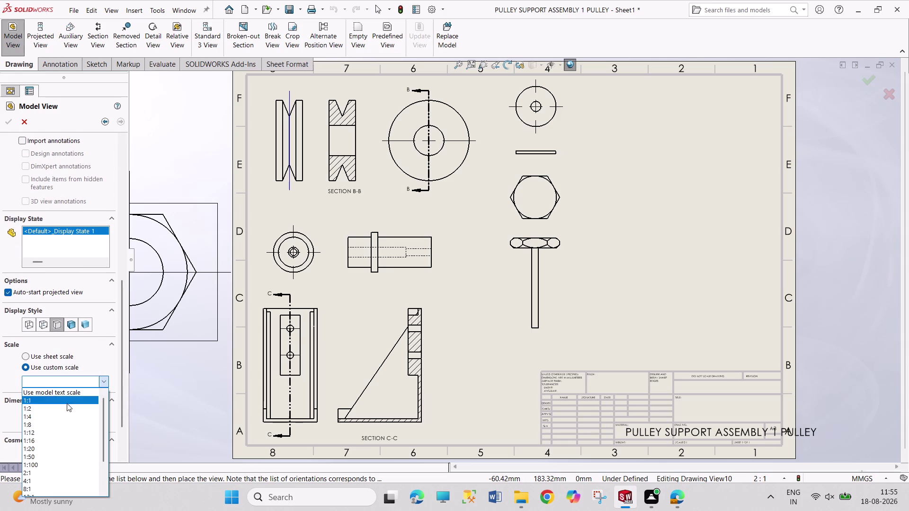
click(67, 400)
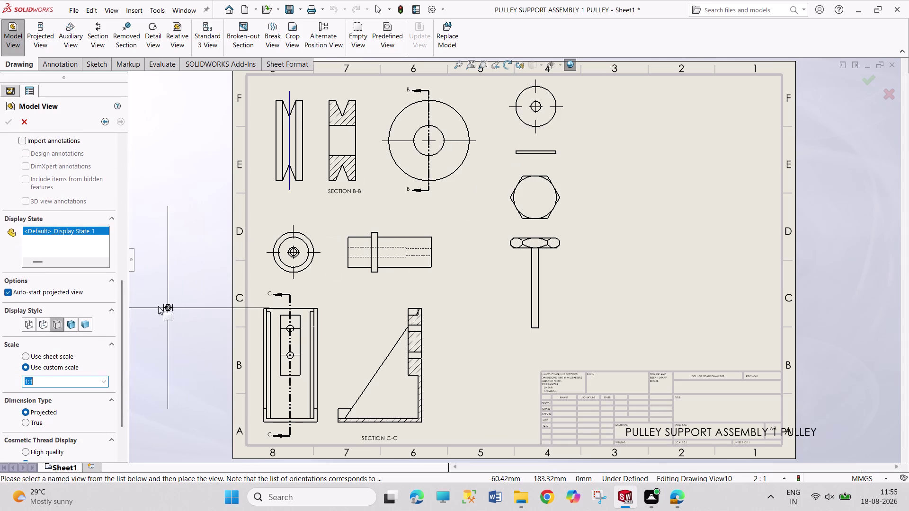
Enlarge the nut view to 4:1 and place it beside the disc, with its side view below.
drag(120, 317, 118, 385)
click(104, 329)
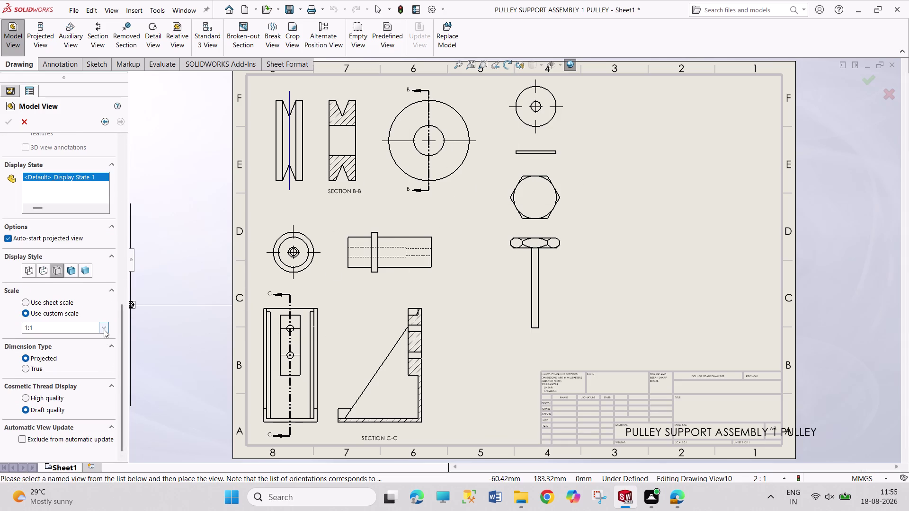
drag(72, 410, 73, 405)
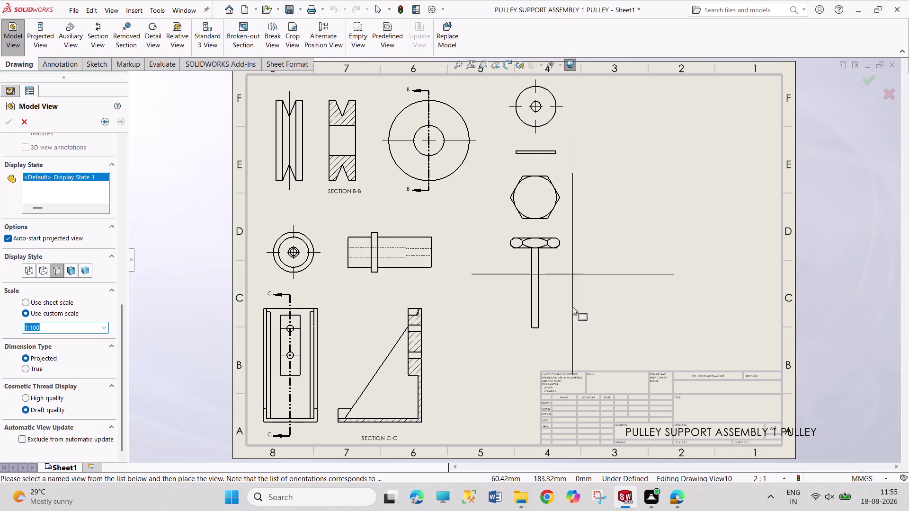
click(106, 325)
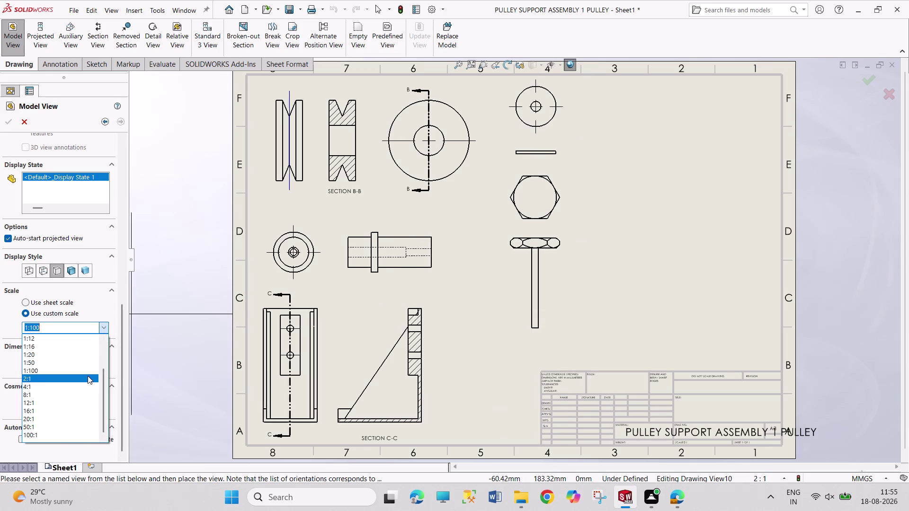
click(88, 376)
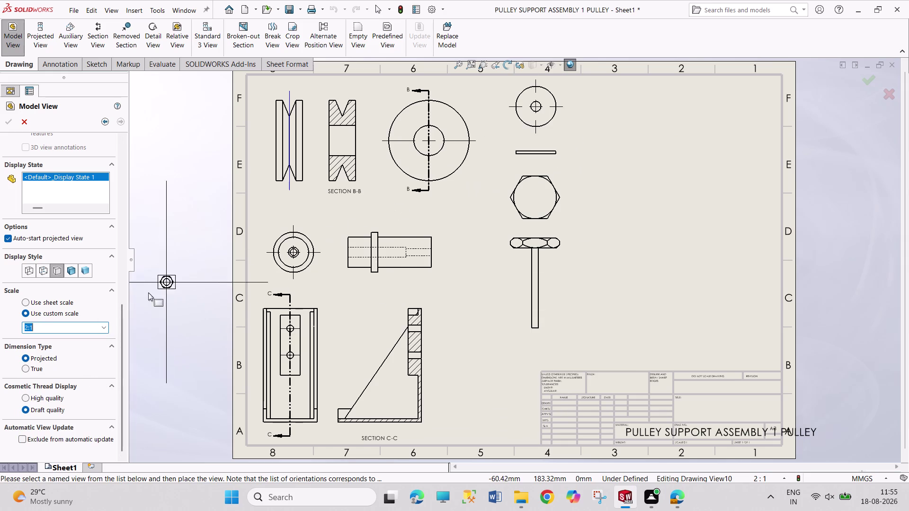
click(106, 325)
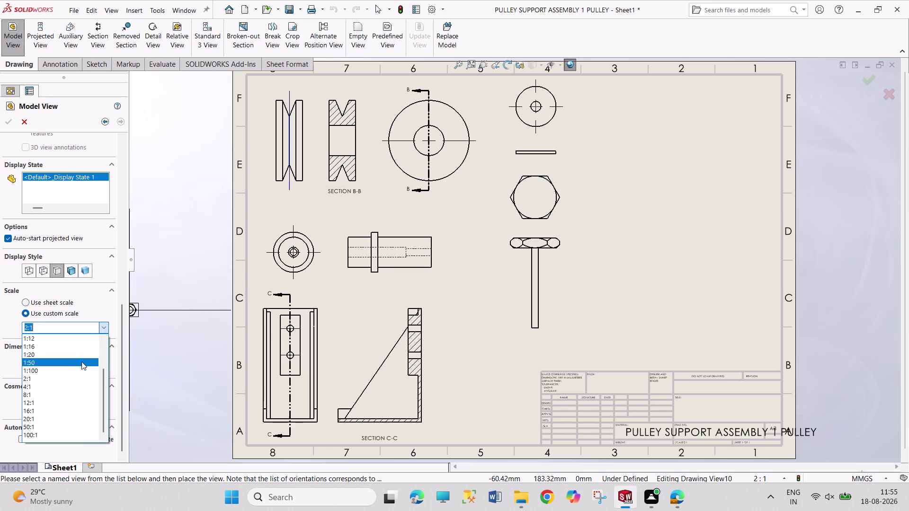
click(76, 383)
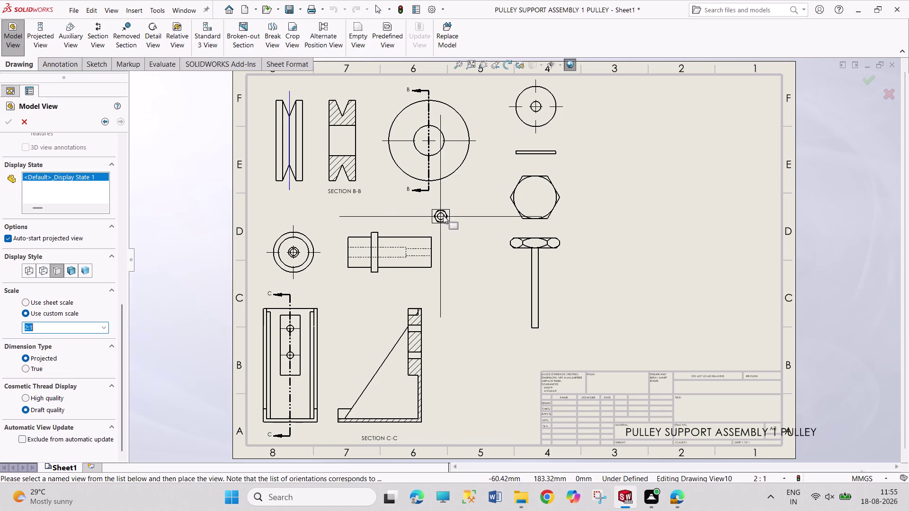
click(102, 327)
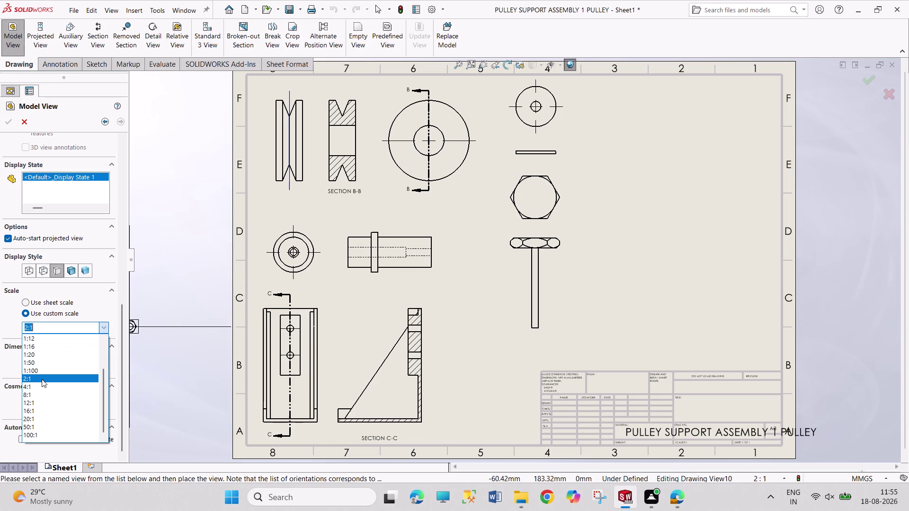
click(30, 386)
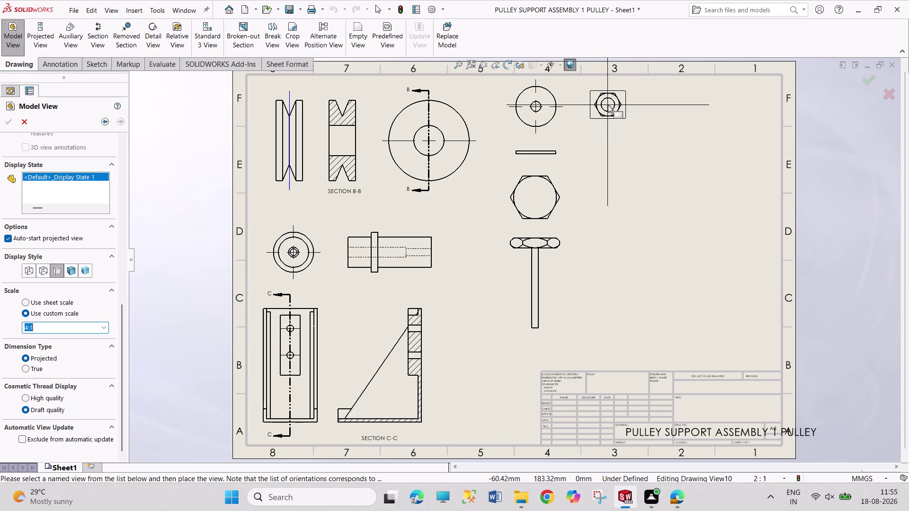
click(608, 105)
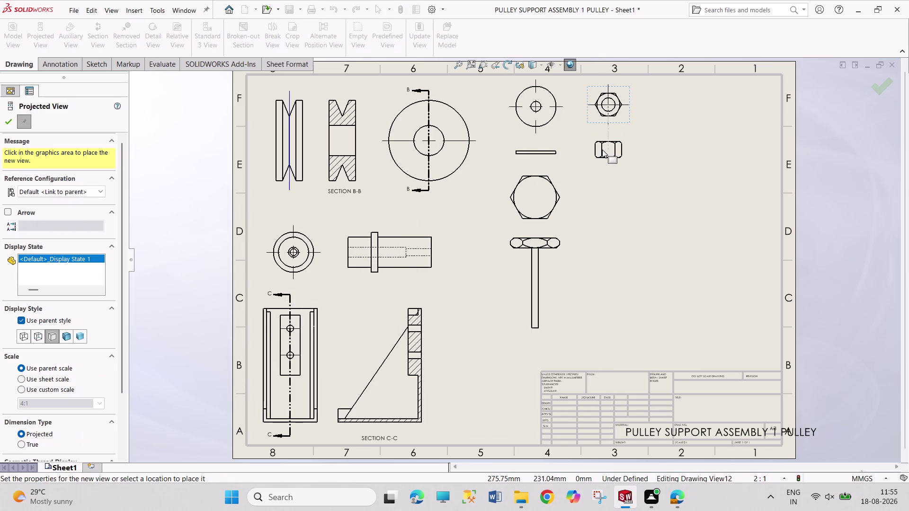
click(602, 149)
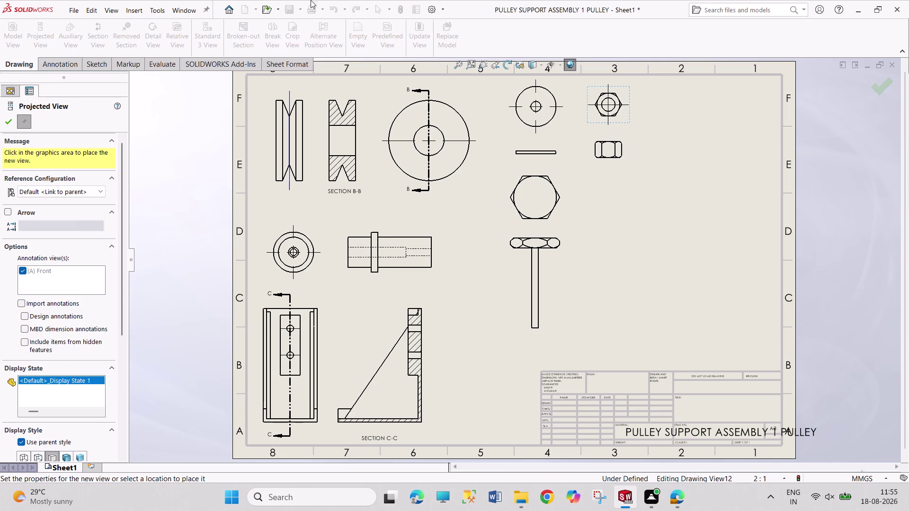
click(9, 123)
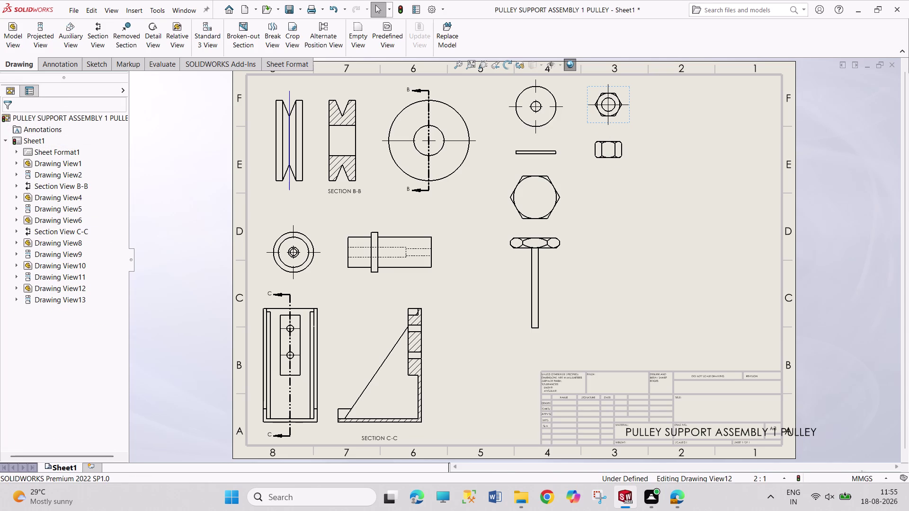
Drag the nut's top and side views down and left, beside the T-handle screw.
drag(625, 123, 615, 315)
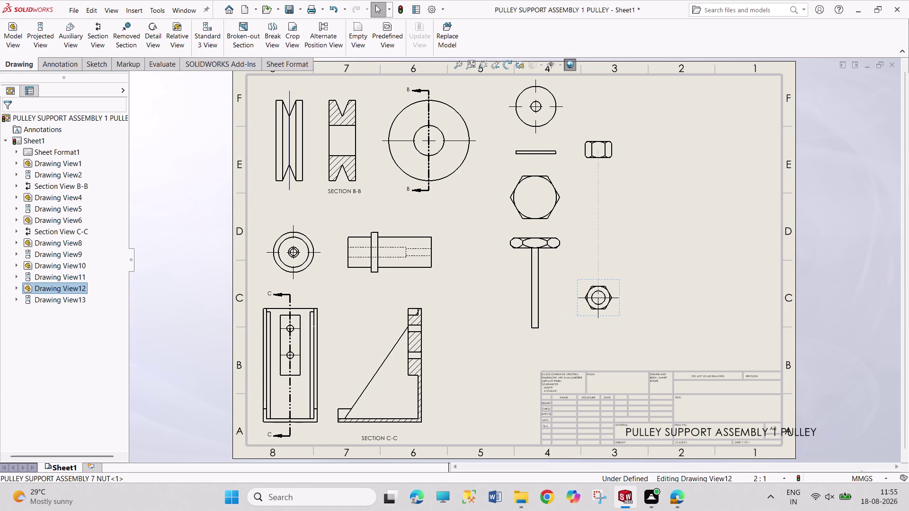
drag(606, 164, 620, 249)
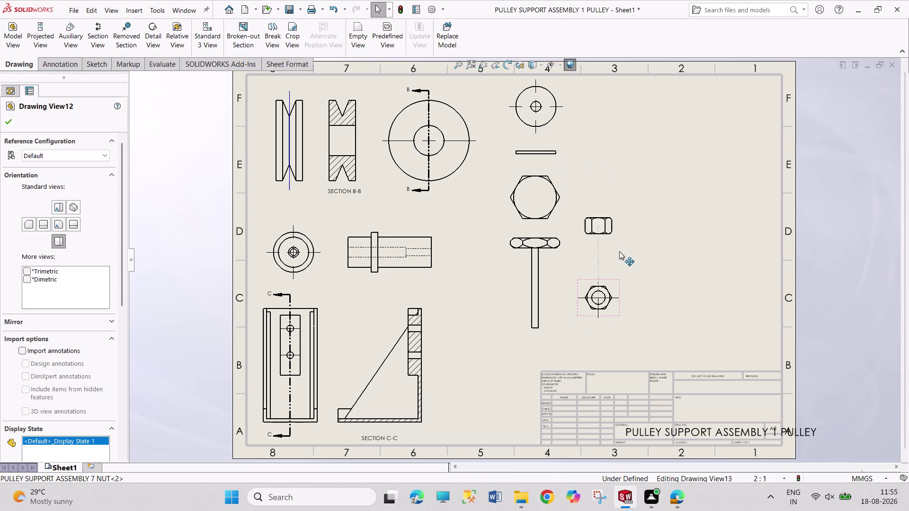
drag(619, 249, 622, 268)
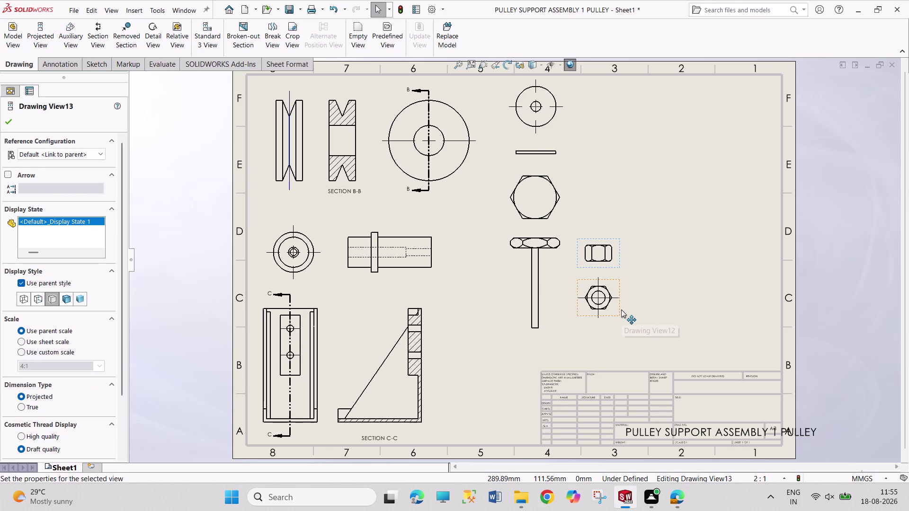
drag(621, 310, 514, 398)
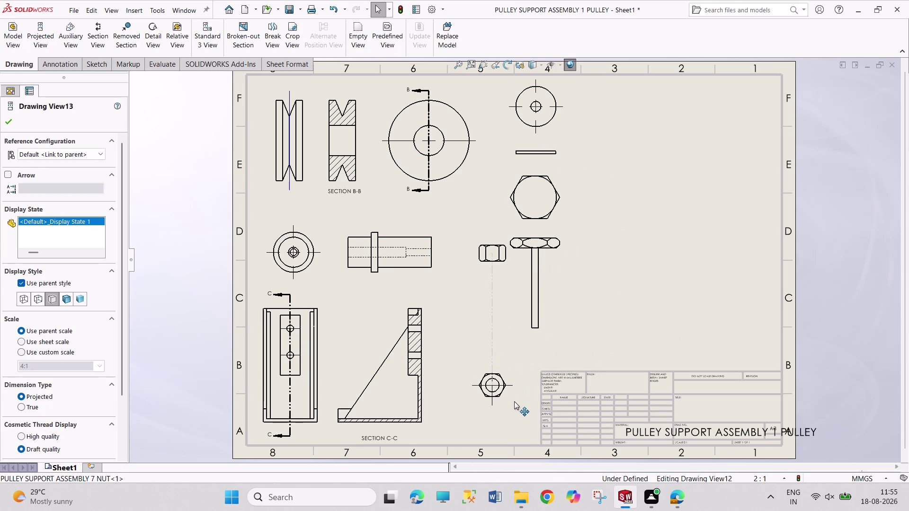
drag(515, 398, 514, 402)
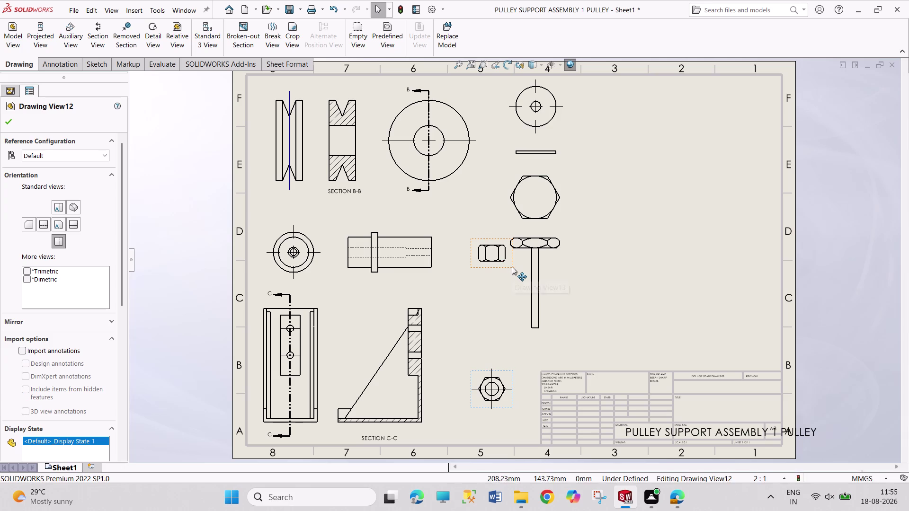
drag(512, 266, 510, 348)
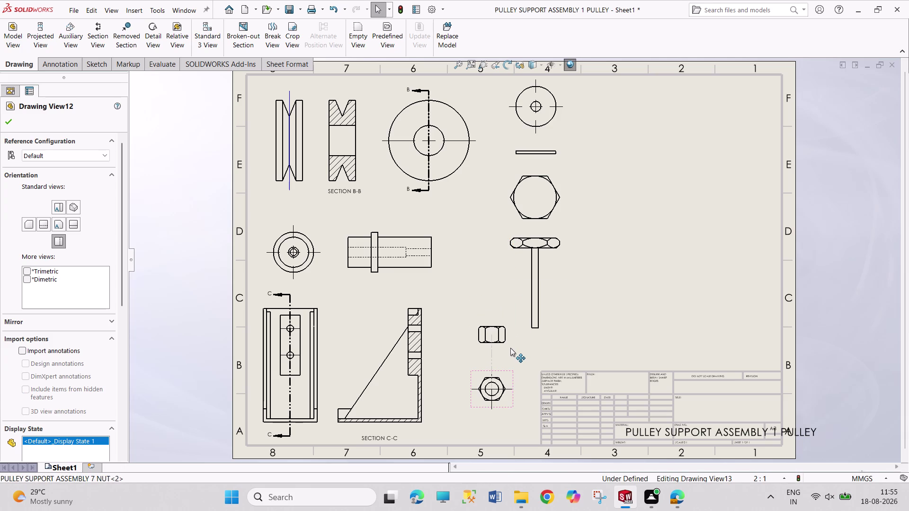
drag(511, 348, 510, 346)
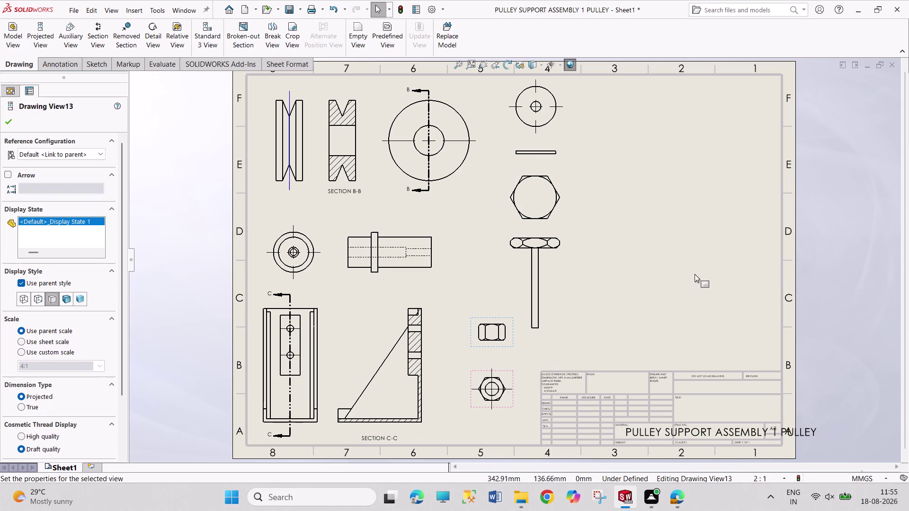
click(834, 275)
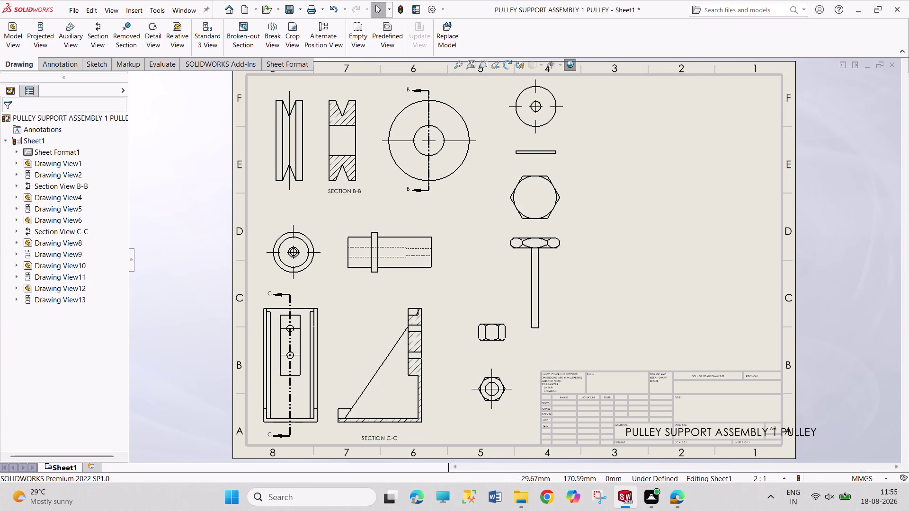
click(14, 42)
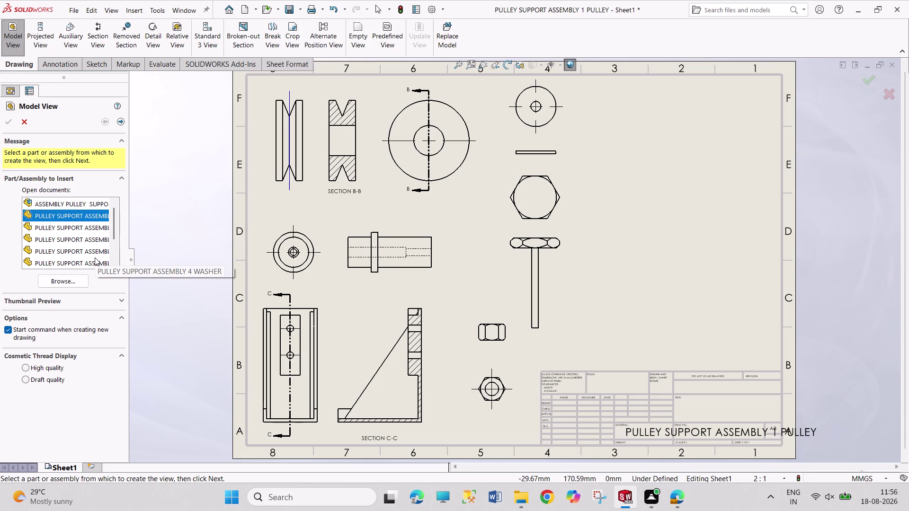
Place the hex bolt's Top view at the top-right with its projected front view below, then align them.
click(95, 257)
double_click(91, 251)
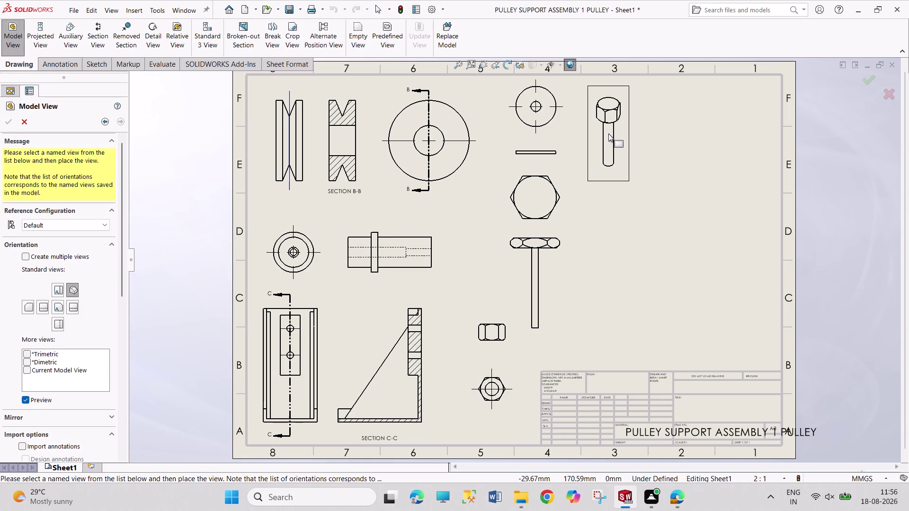
click(58, 289)
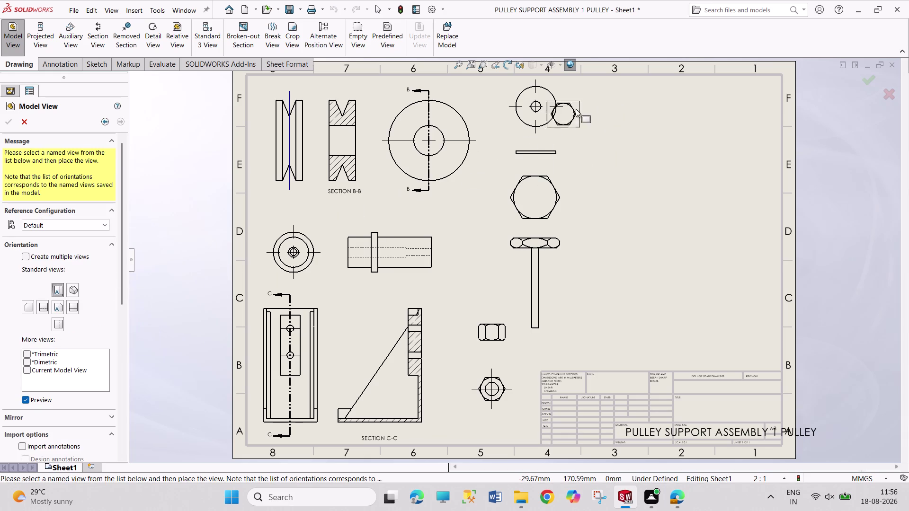
click(608, 102)
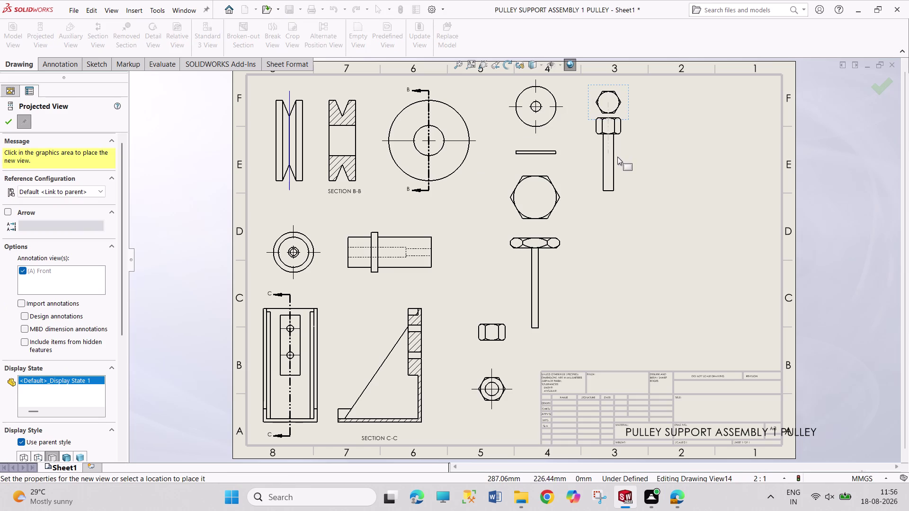
click(617, 173)
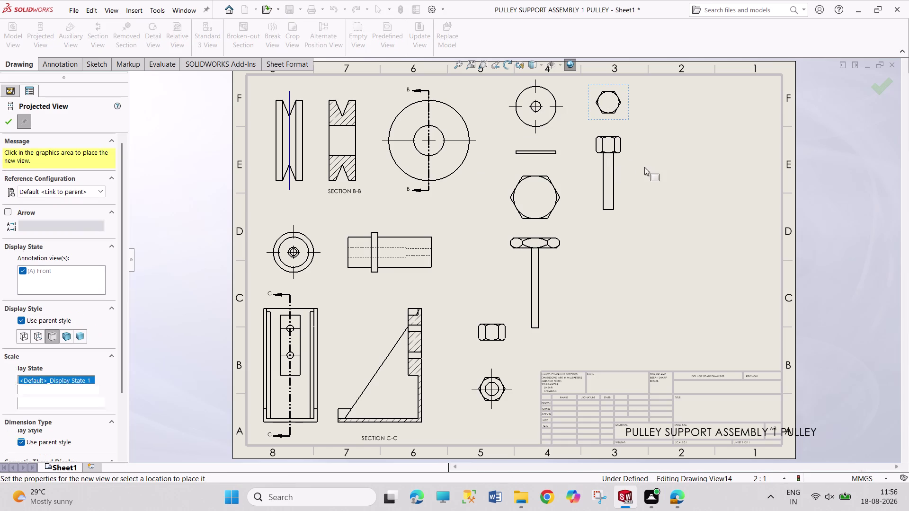
click(9, 119)
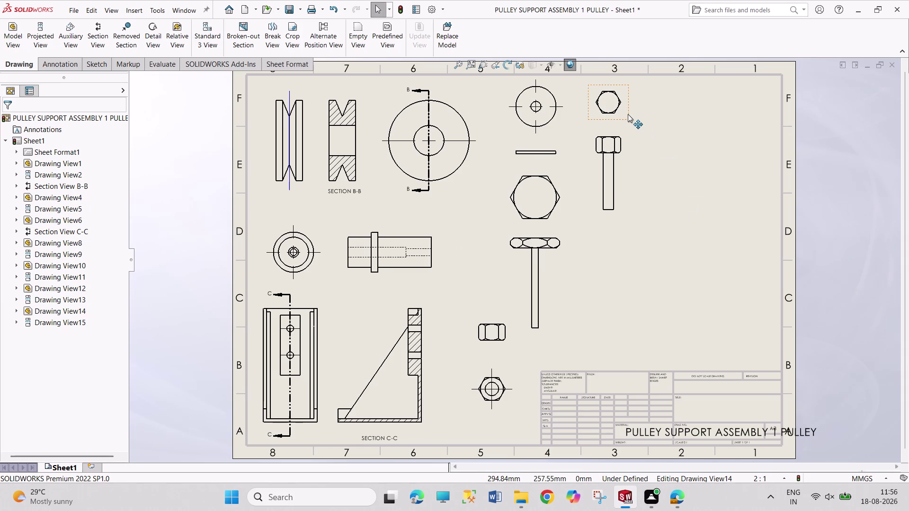
drag(627, 114, 644, 113)
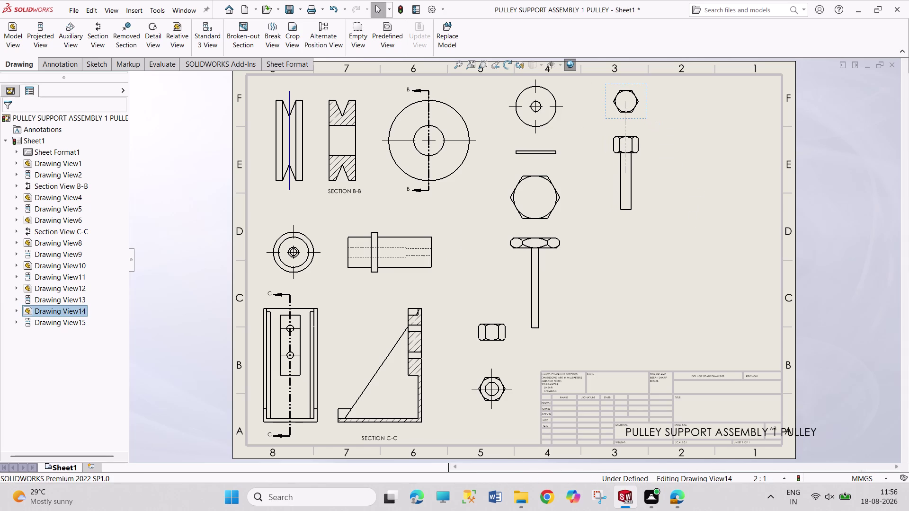
click(851, 168)
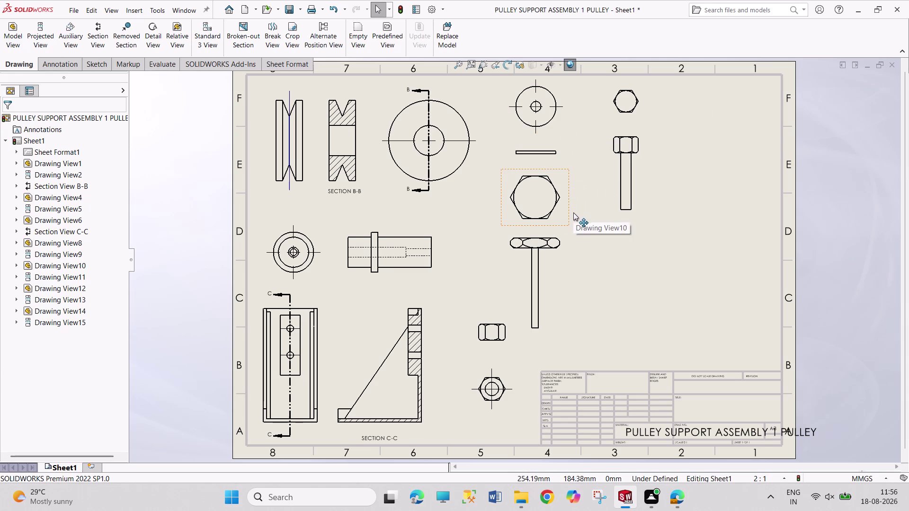
Shift the turn-screw and washer views right and delete the pulley's plain side view.
drag(572, 215, 588, 217)
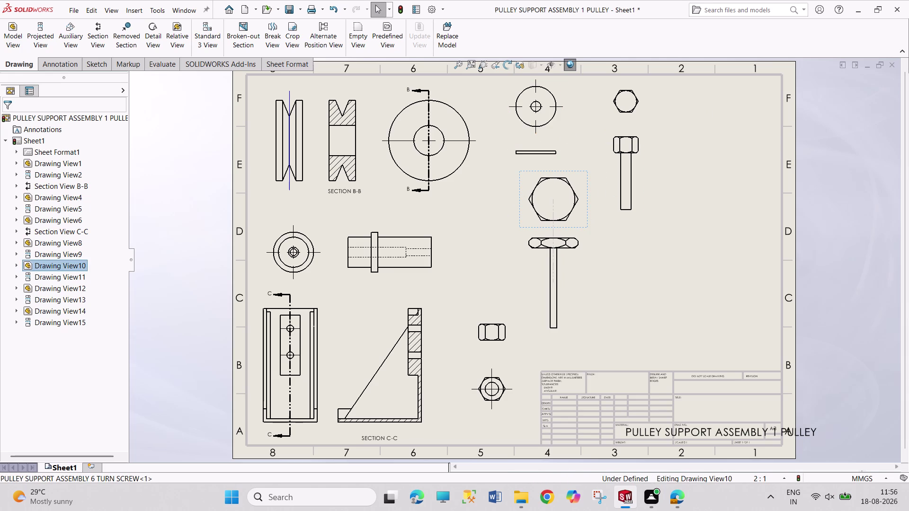
drag(563, 129, 577, 131)
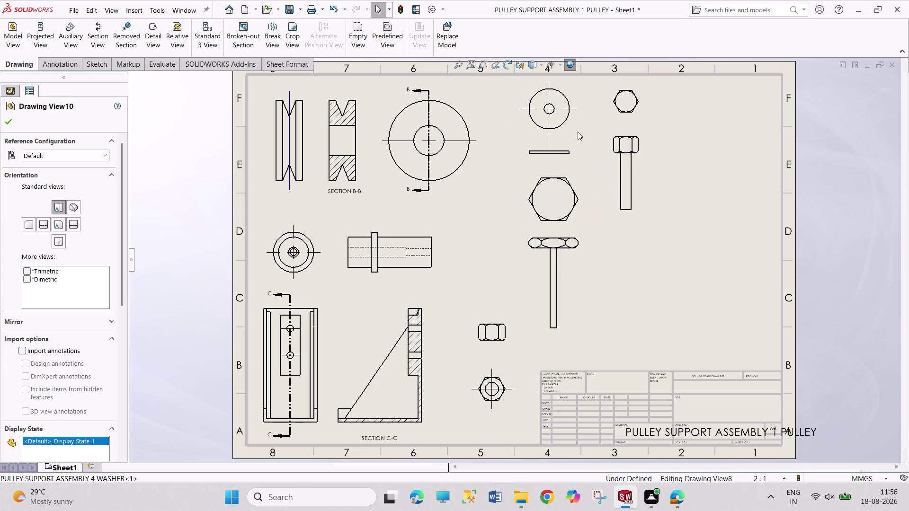
drag(577, 132, 581, 131)
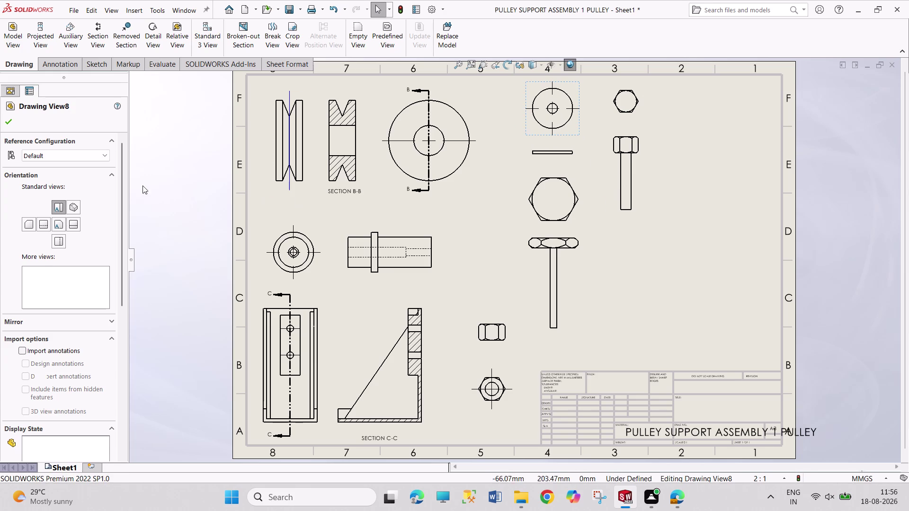
click(309, 192)
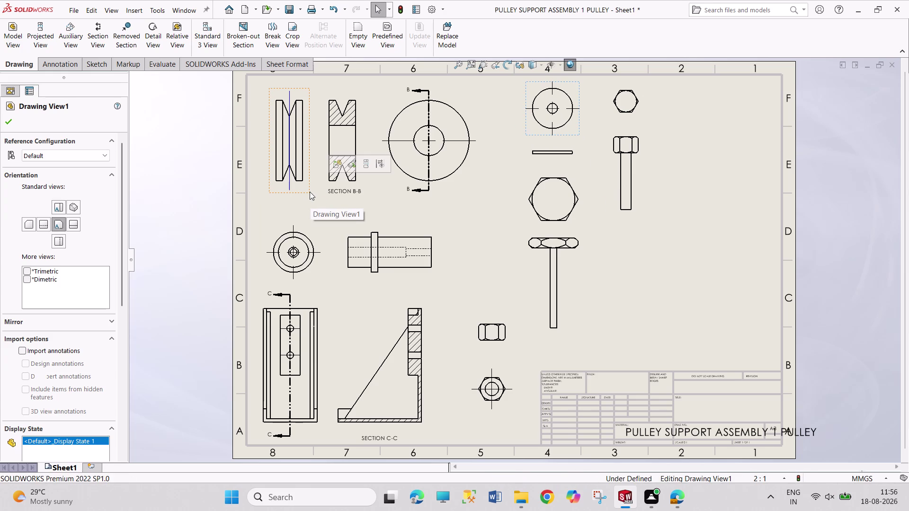
key(Delete)
key(Return)
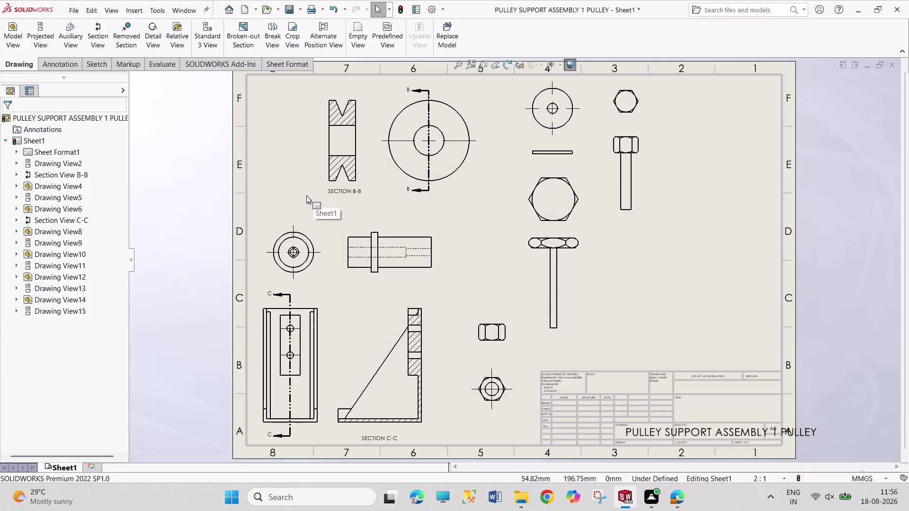
Move section B-B and the pulley's circular view left into the freed space.
drag(306, 195, 291, 195)
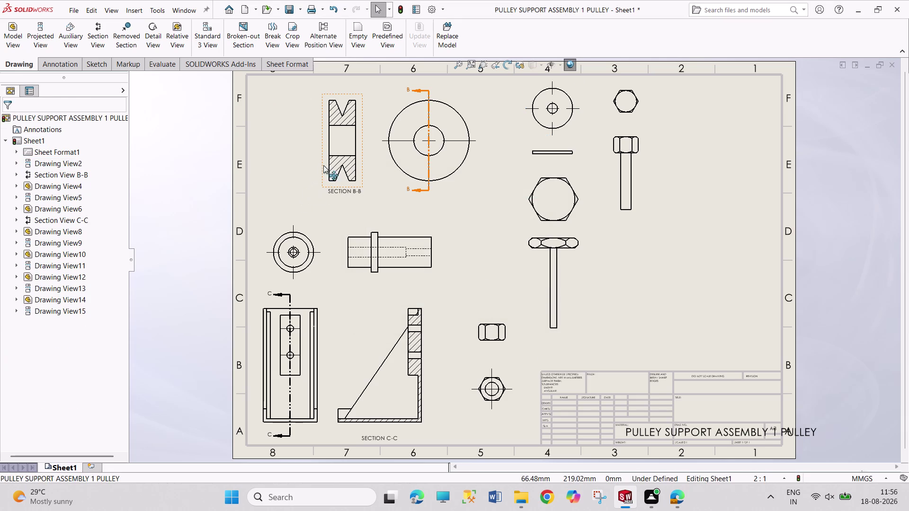
drag(320, 169, 281, 170)
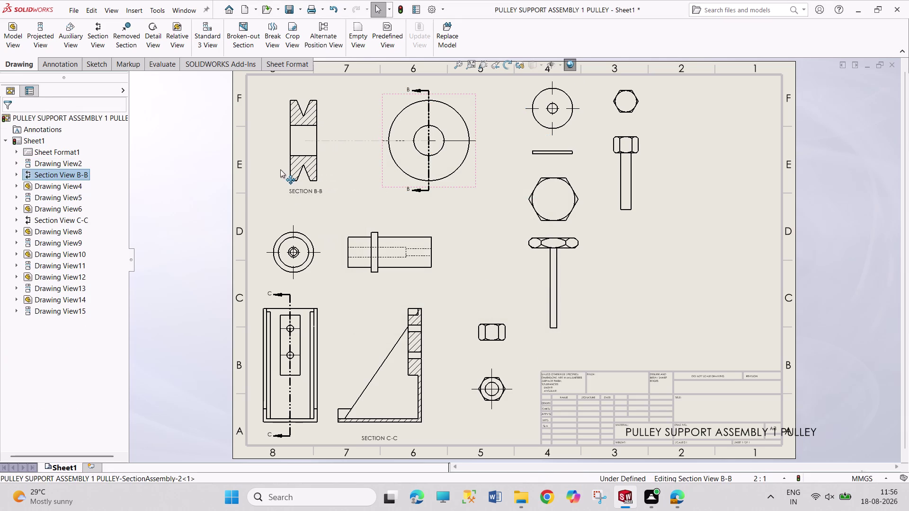
drag(281, 170, 265, 169)
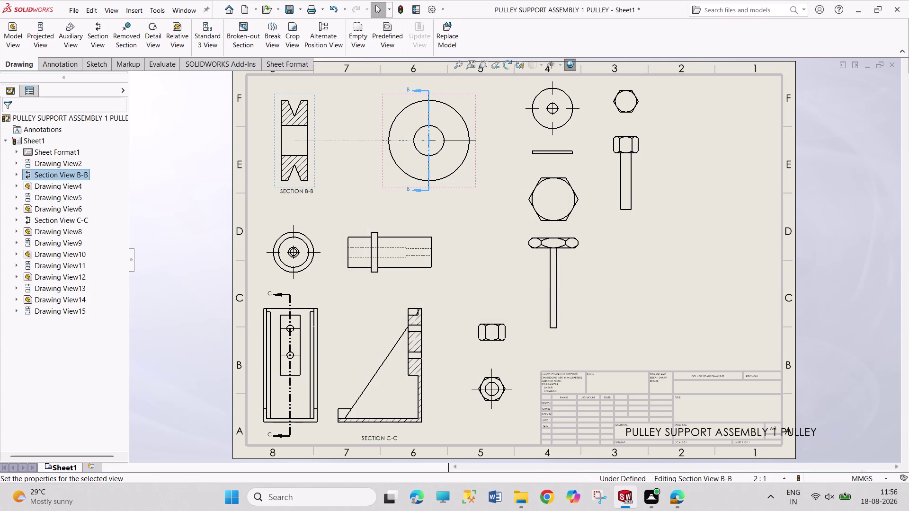
drag(382, 185, 366, 185)
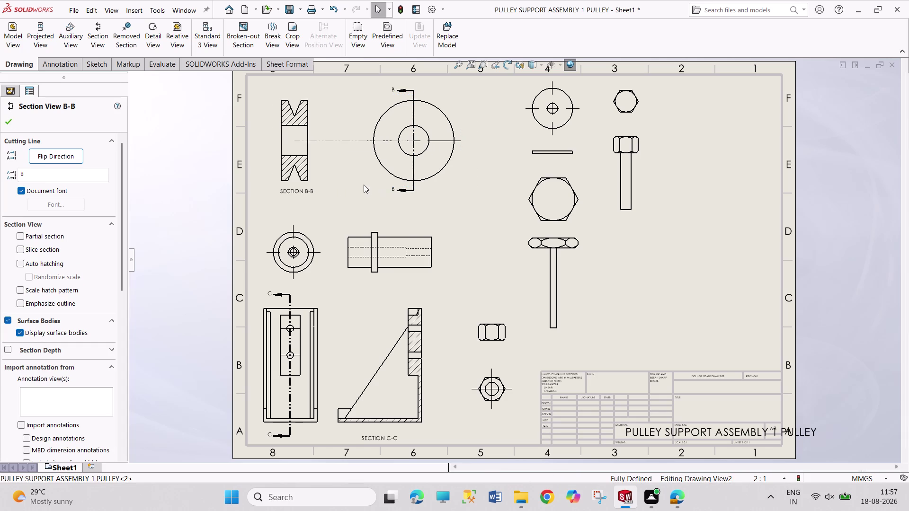
drag(366, 184, 316, 185)
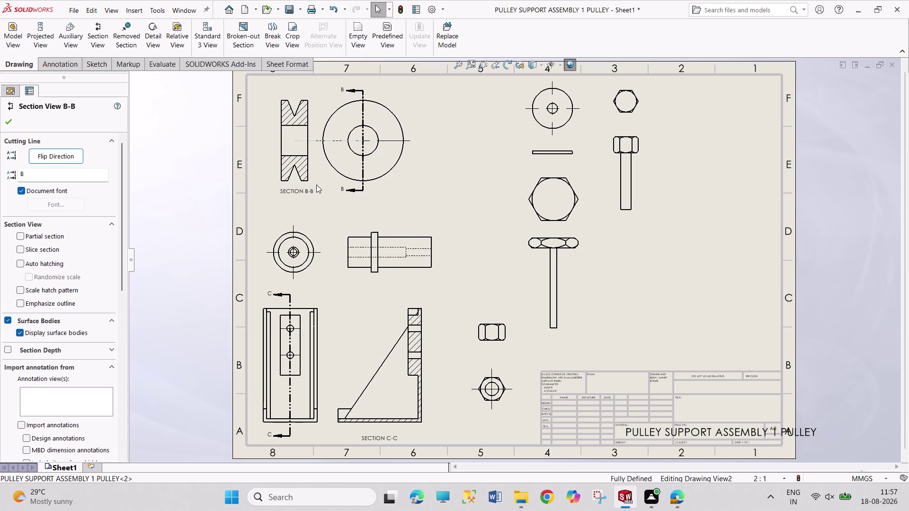
drag(316, 185, 322, 184)
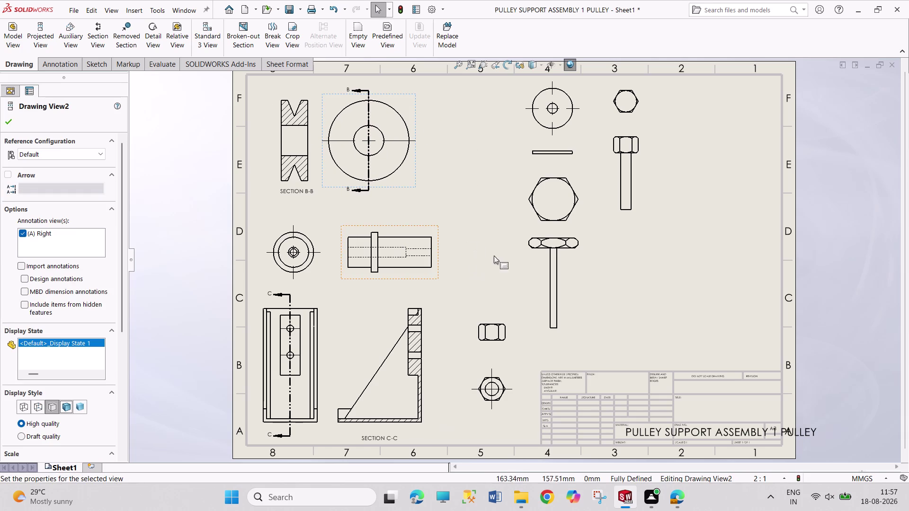
click(810, 301)
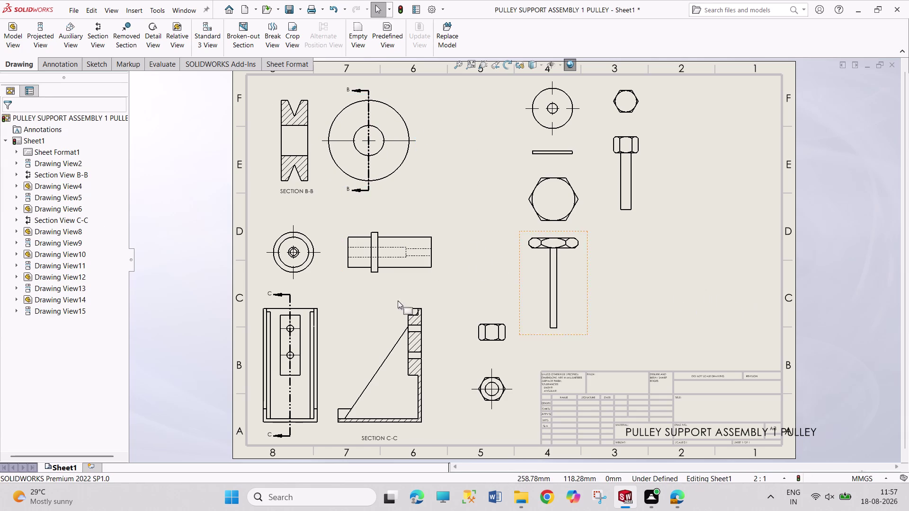
click(676, 492)
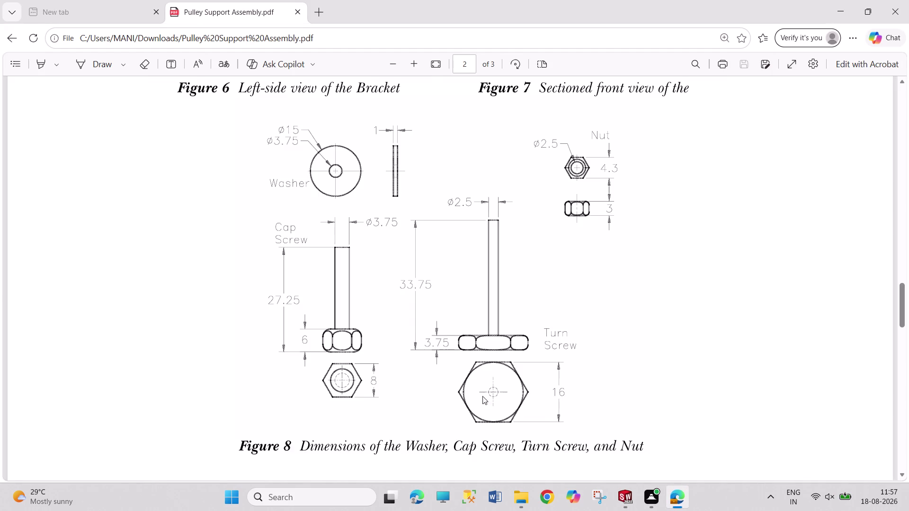
Review Figure 4 (Dimensions of the Pulley) in the PDF and go back to SOLIDWORKS.
scroll(up, 3)
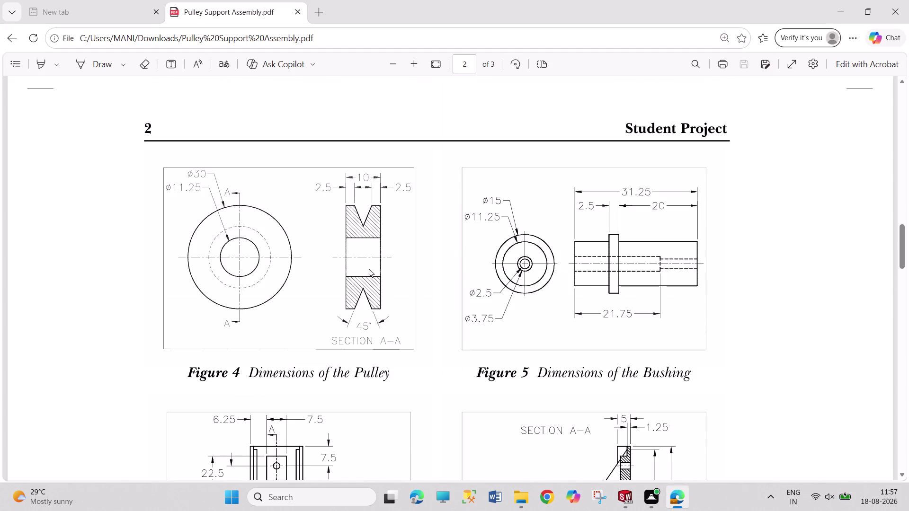
click(627, 505)
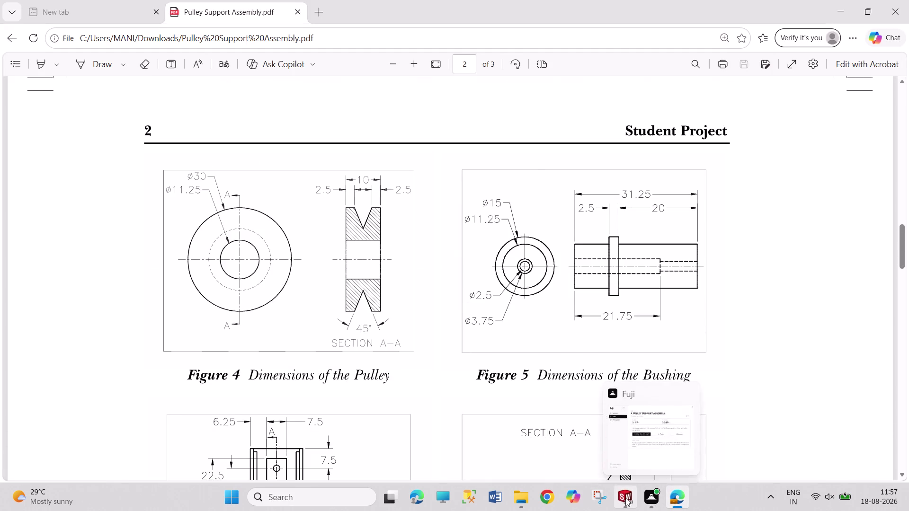
click(625, 498)
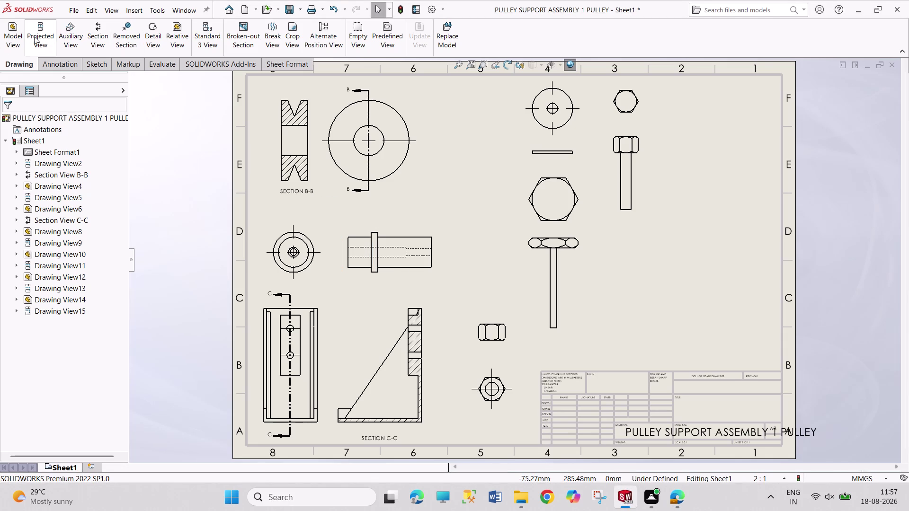
Dimension Section B-B's 10.00 overall width with Smart Dimension.
click(55, 65)
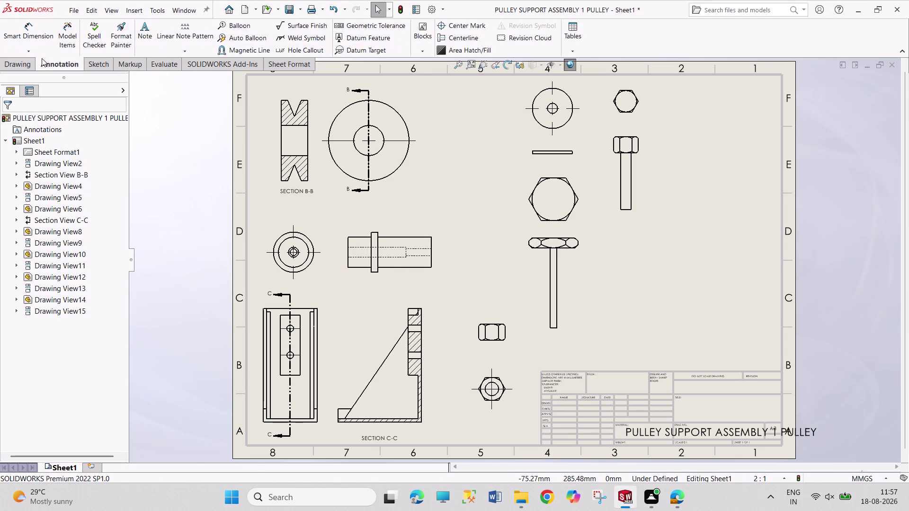
click(31, 41)
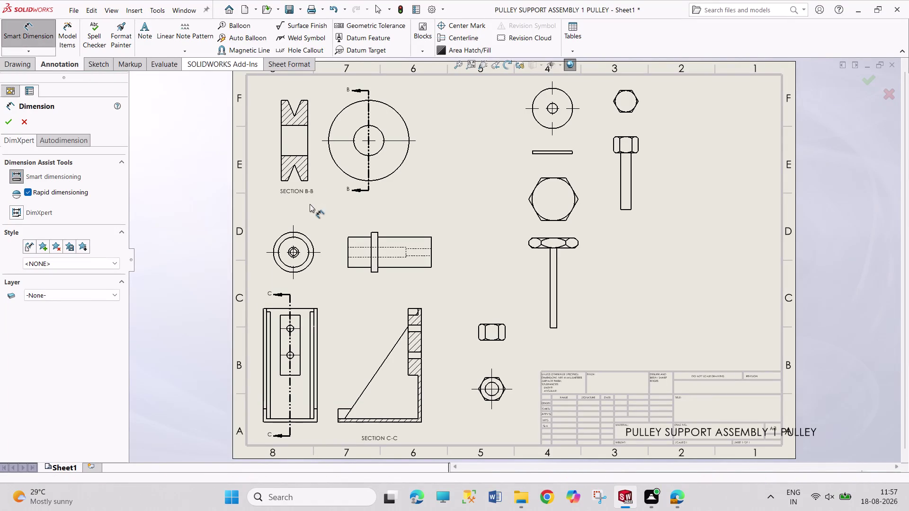
click(282, 134)
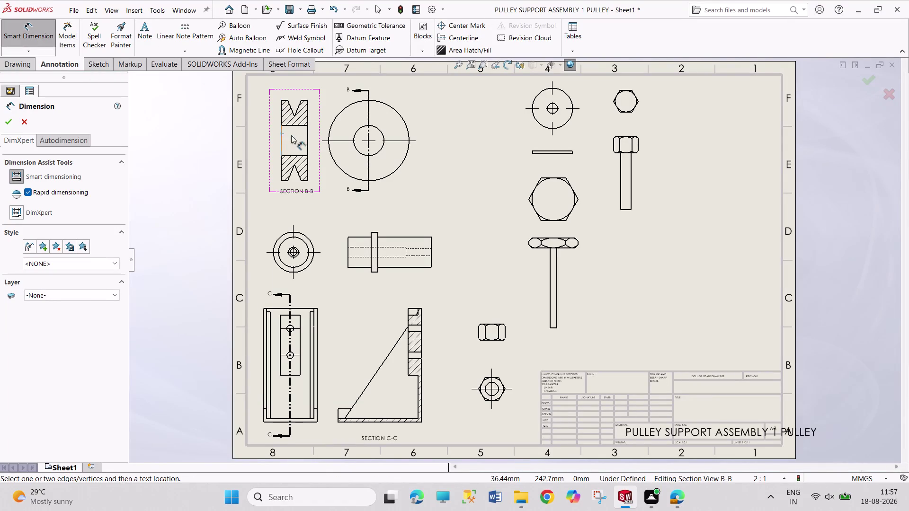
click(307, 138)
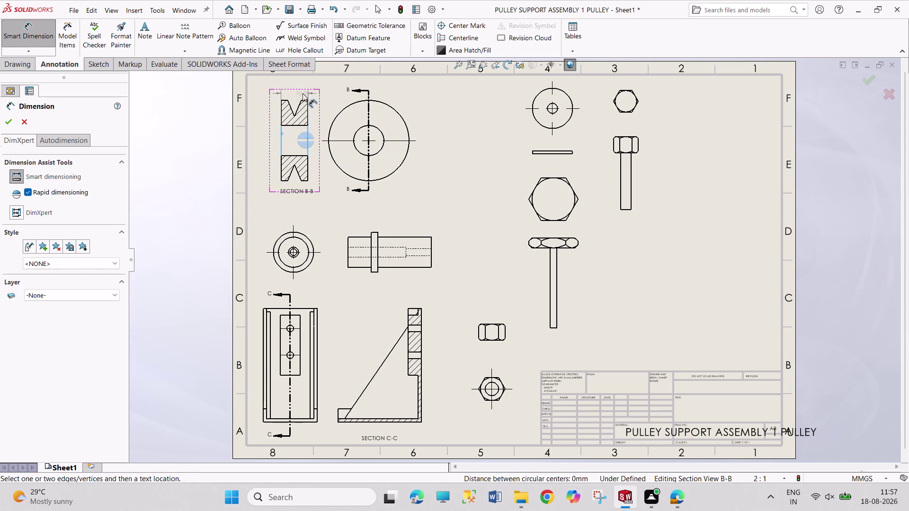
click(307, 133)
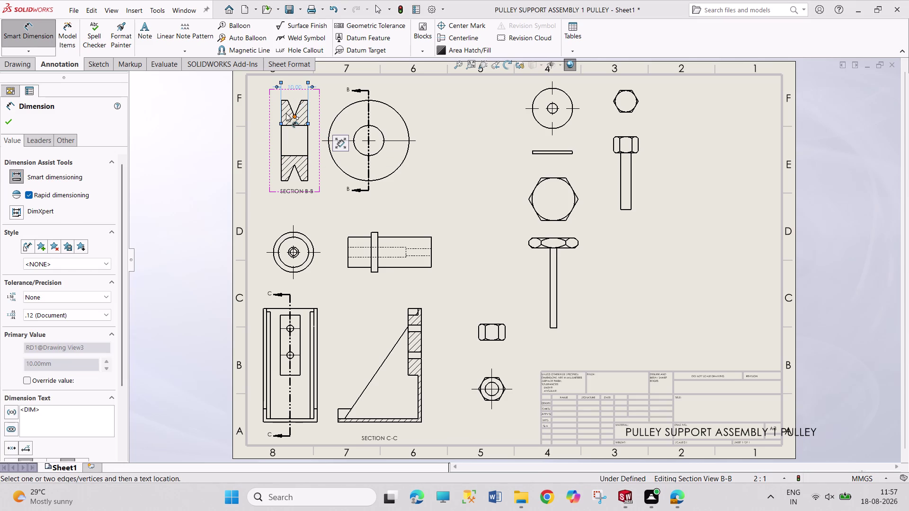
click(286, 100)
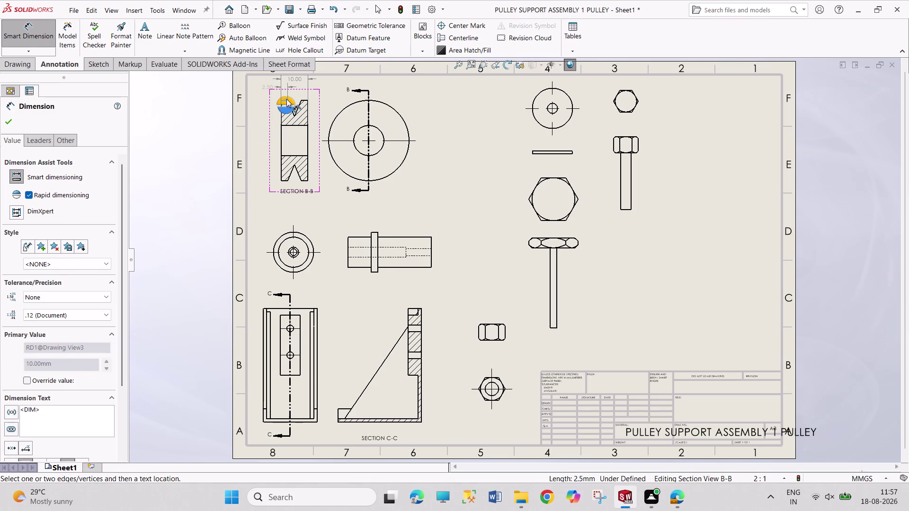
Add the two 2.50 groove offset dimensions above Section B-B.
click(286, 99)
click(304, 100)
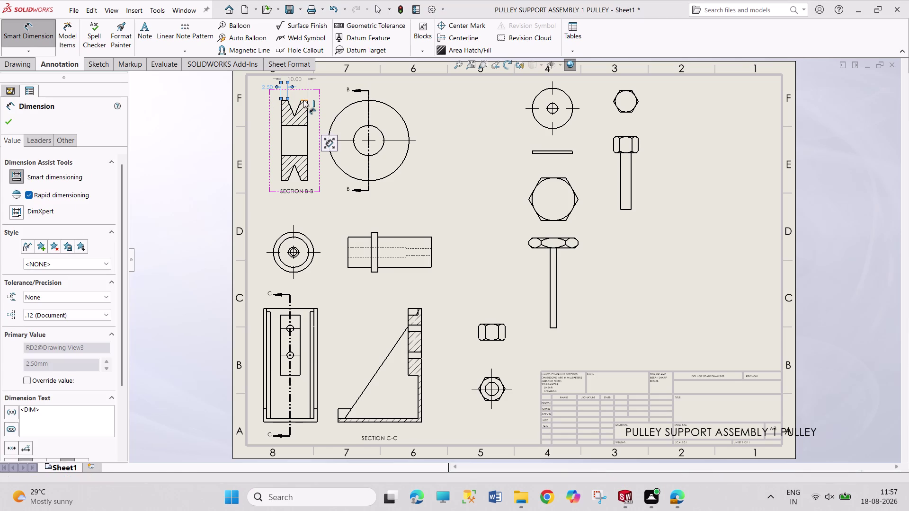
click(304, 99)
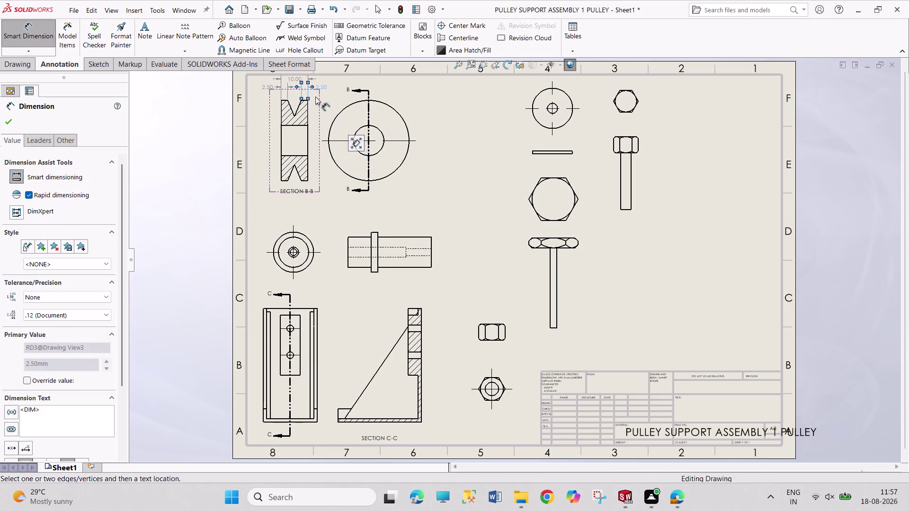
scroll(up, 3)
scroll(down, 3)
scroll(down, 3)
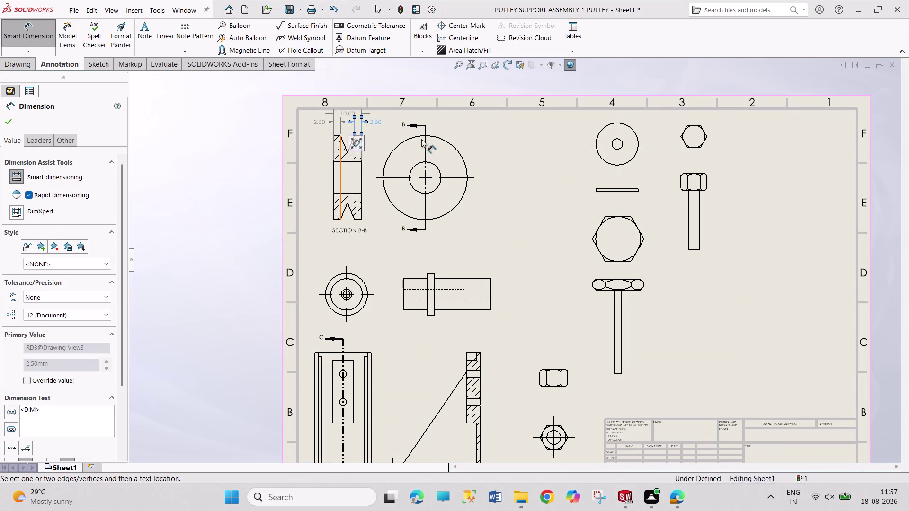
scroll(down, 3)
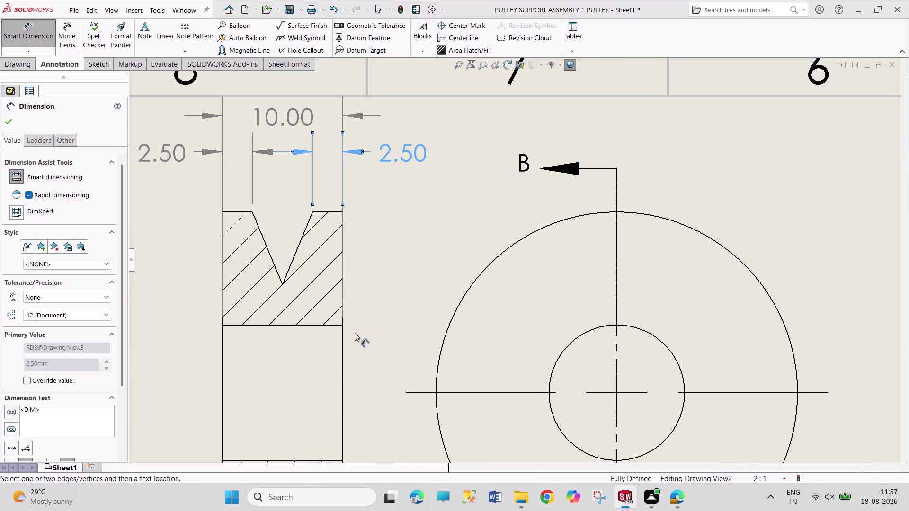
scroll(up, 3)
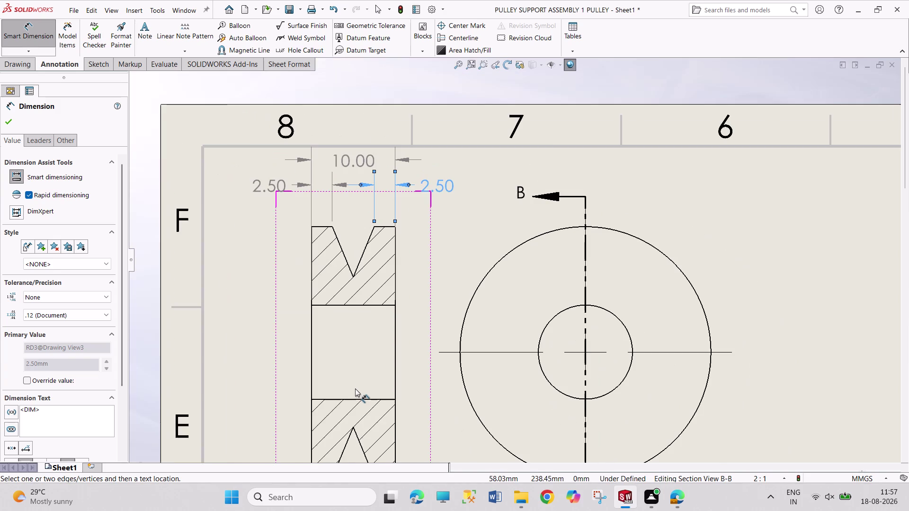
scroll(up, 3)
scroll(down, 3)
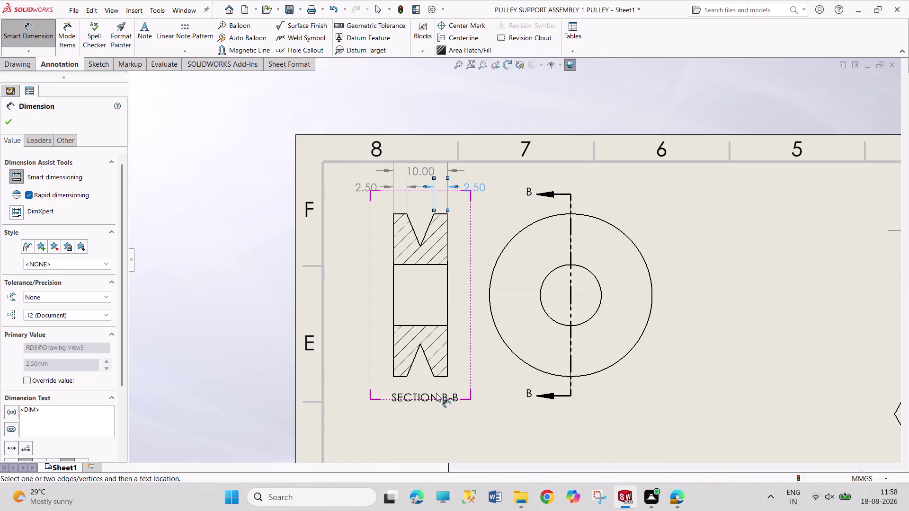
Dimension the 45° groove angle and settle it below the pulley section view.
click(413, 364)
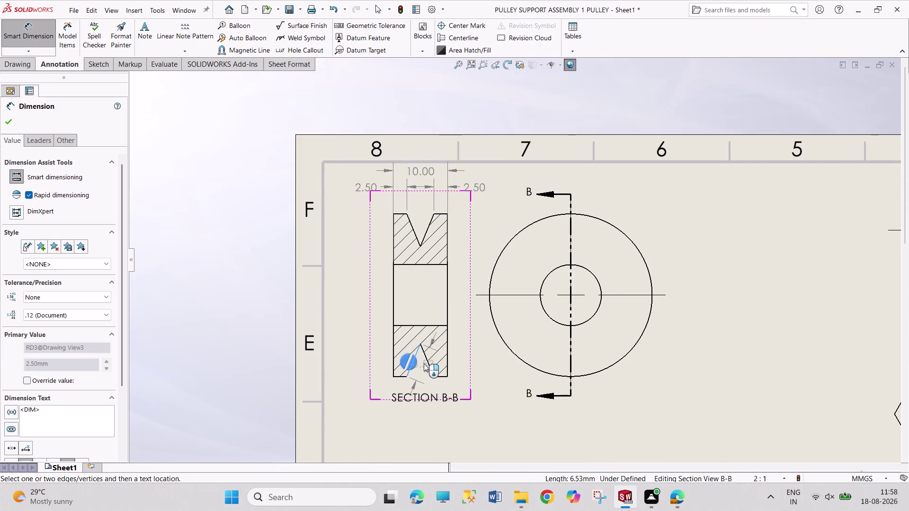
click(429, 366)
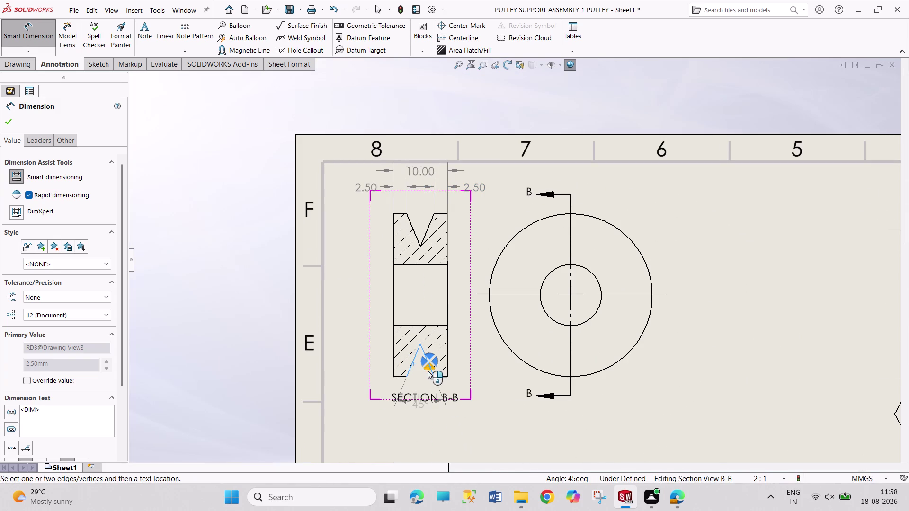
click(426, 368)
drag(454, 399, 456, 407)
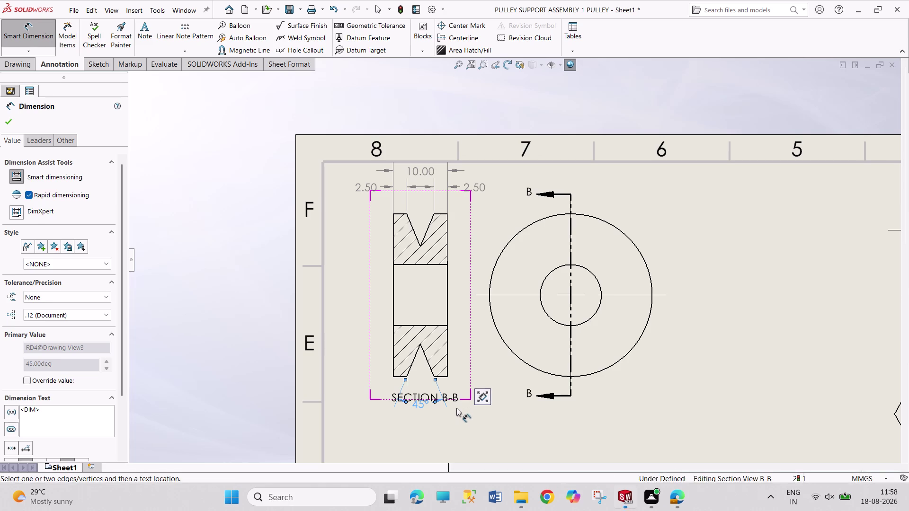
drag(456, 407, 456, 420)
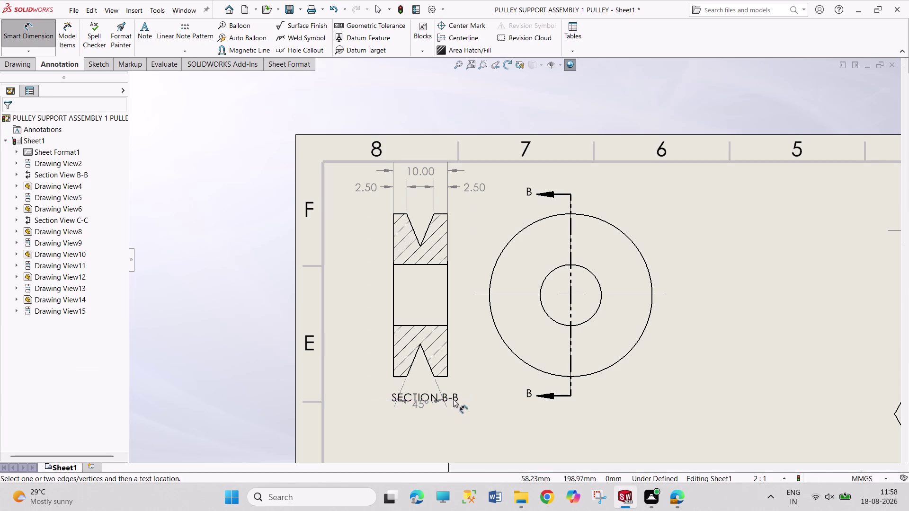
drag(453, 398, 447, 421)
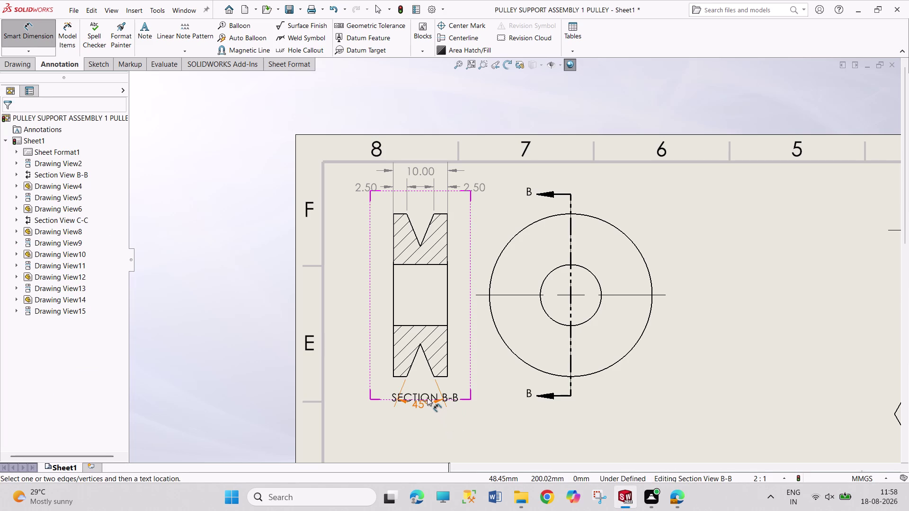
drag(425, 396, 424, 423)
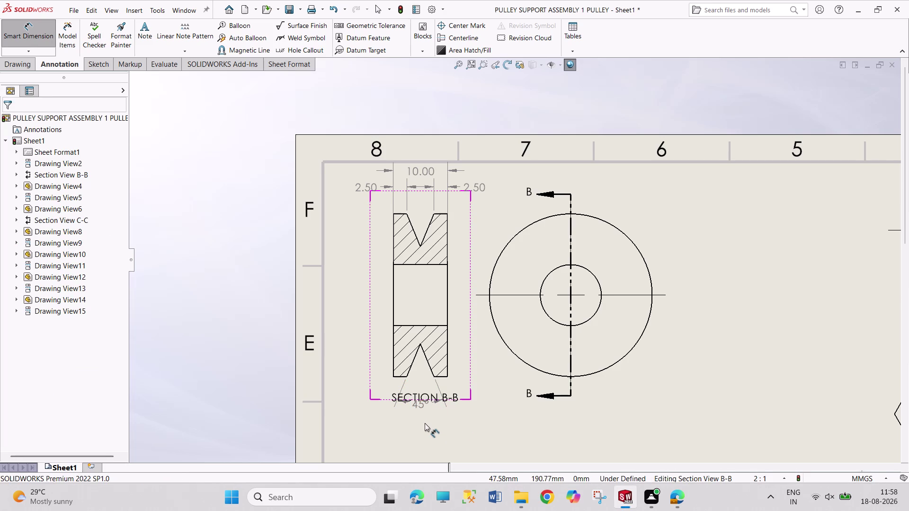
drag(425, 423, 425, 424)
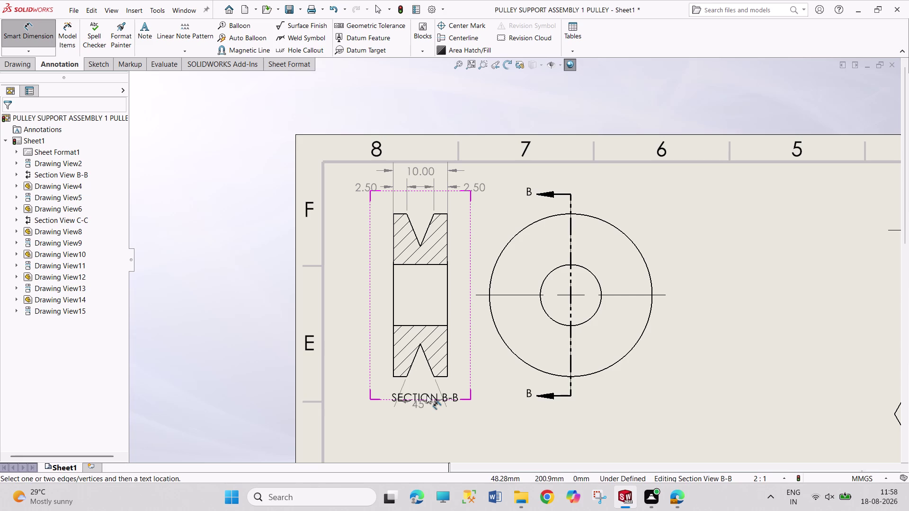
drag(427, 395, 422, 429)
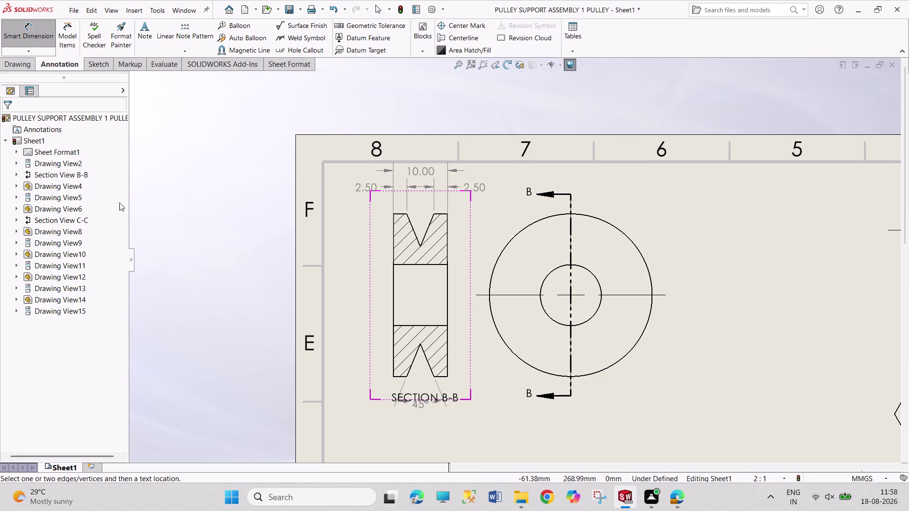
Move the SECTION B-B label below the angle and realign the 2.50 and 10.00 dimensions.
click(32, 36)
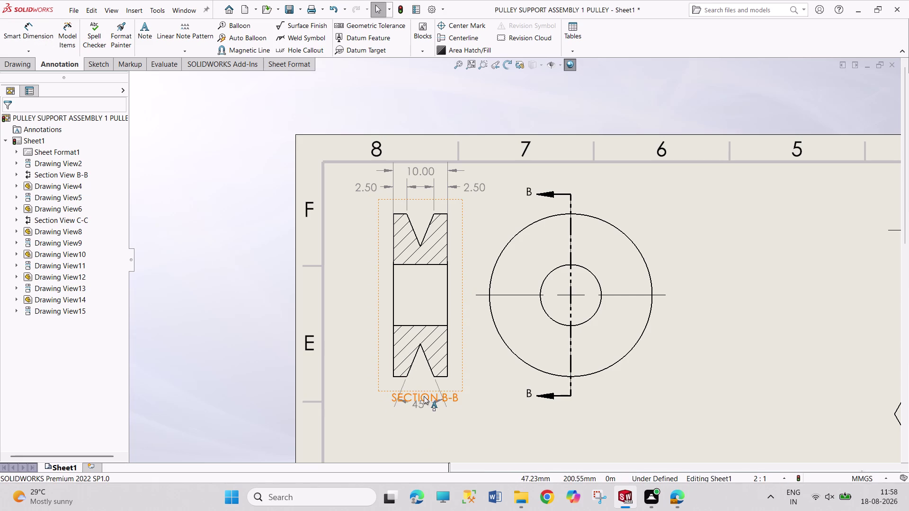
drag(423, 396, 425, 419)
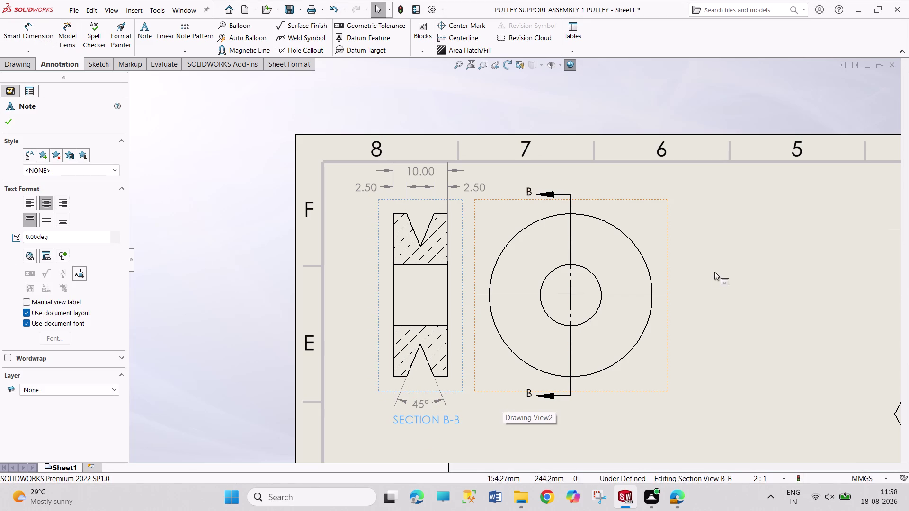
scroll(up, 3)
scroll(down, 3)
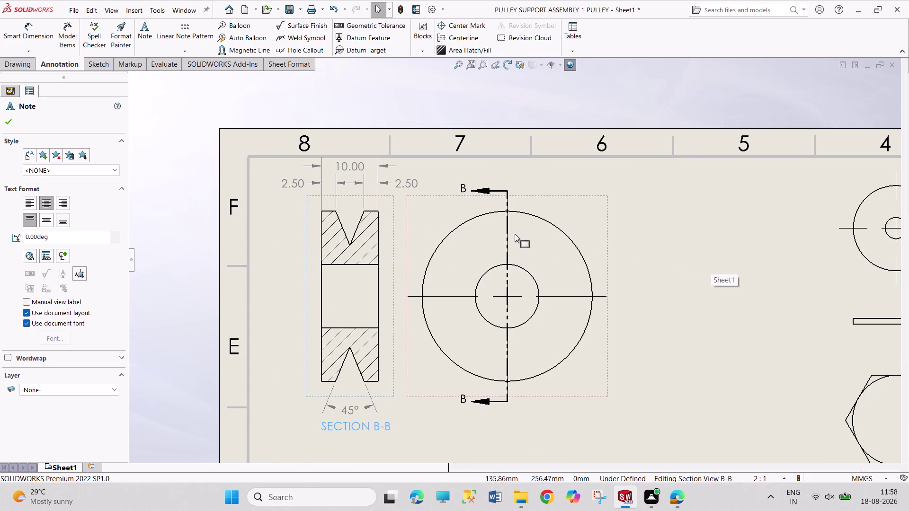
drag(352, 184, 350, 190)
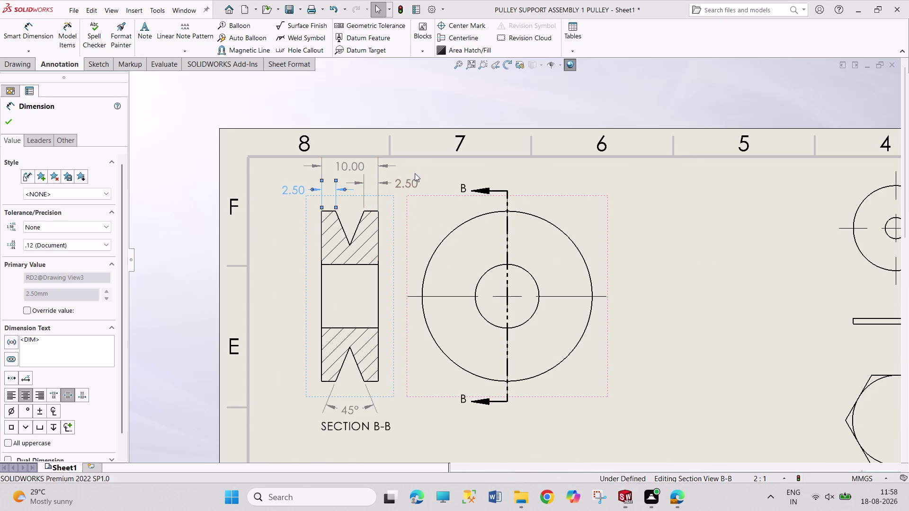
drag(401, 183, 402, 188)
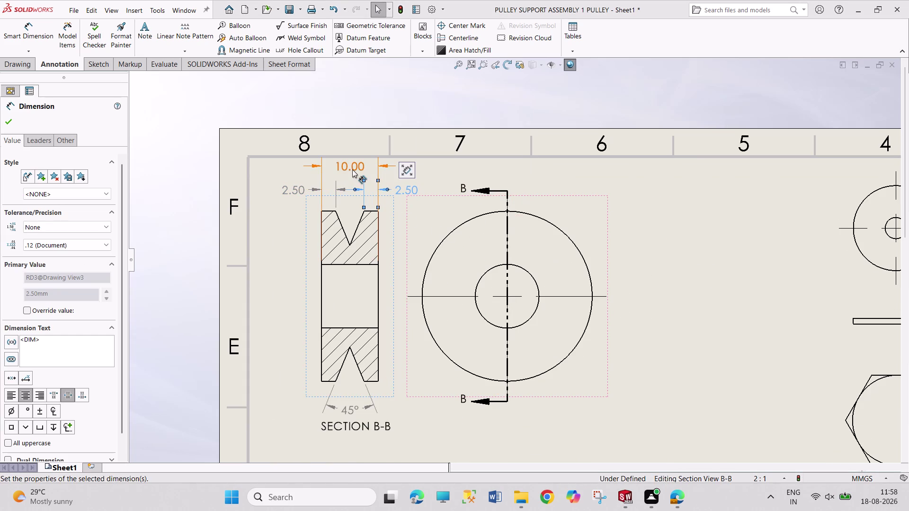
drag(352, 170, 351, 176)
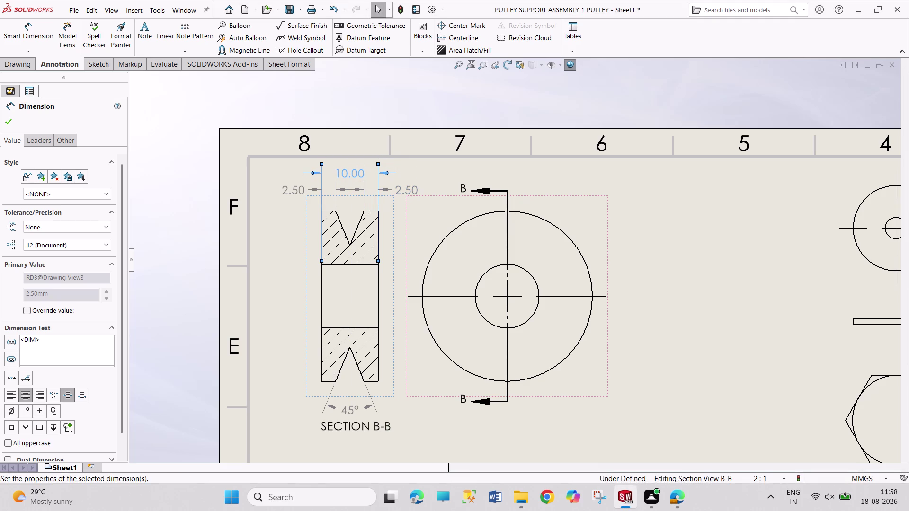
Dimension the pulley front view's inner circle as Ø11.25.
click(12, 37)
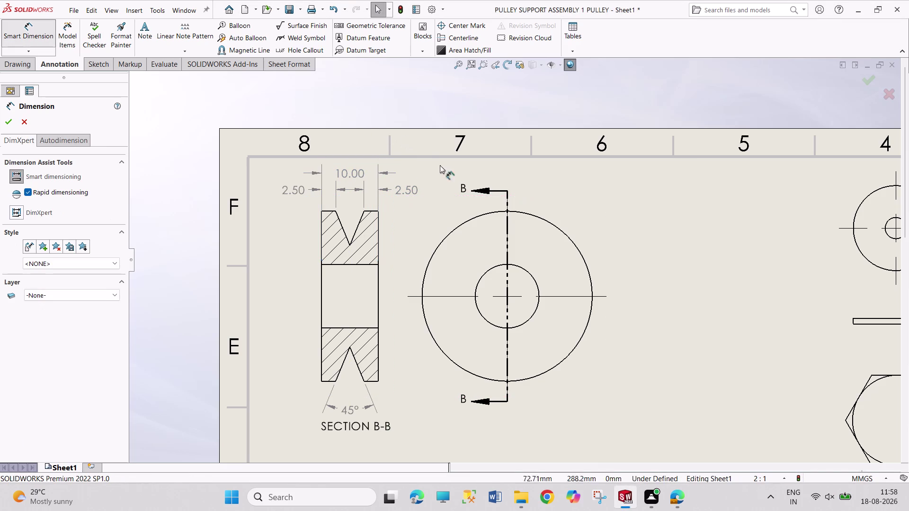
click(572, 241)
click(575, 242)
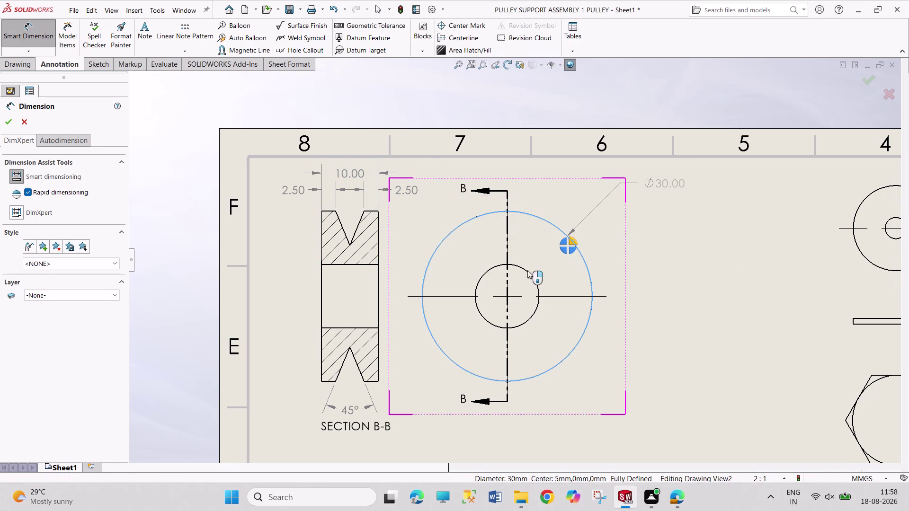
click(528, 272)
click(527, 272)
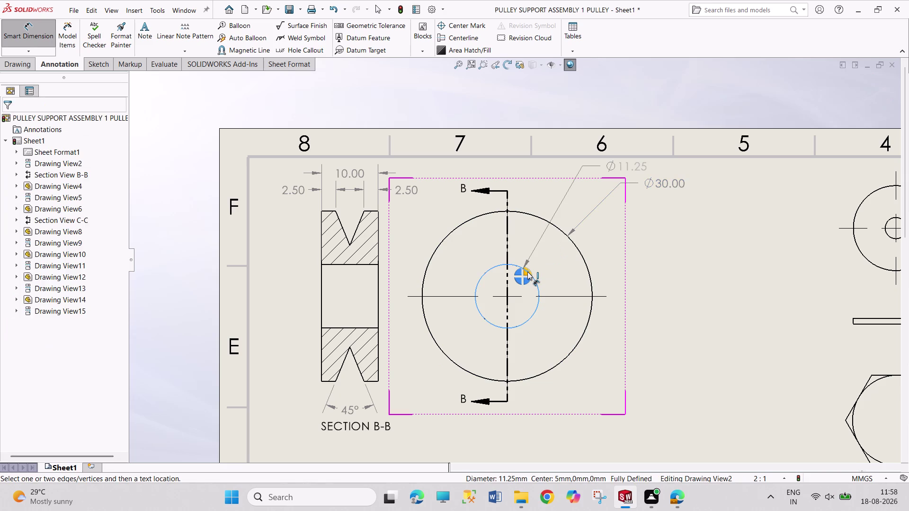
scroll(up, 3)
scroll(up, 3)
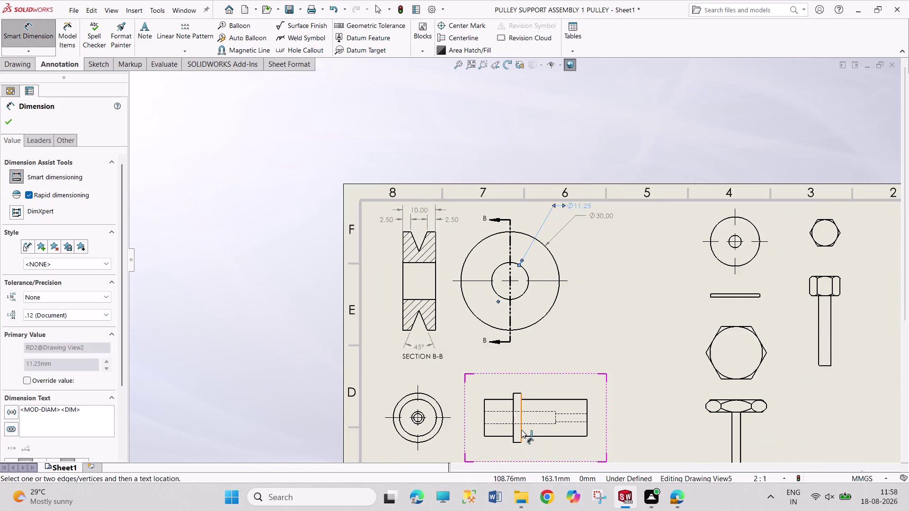
scroll(down, 3)
scroll(down, 3)
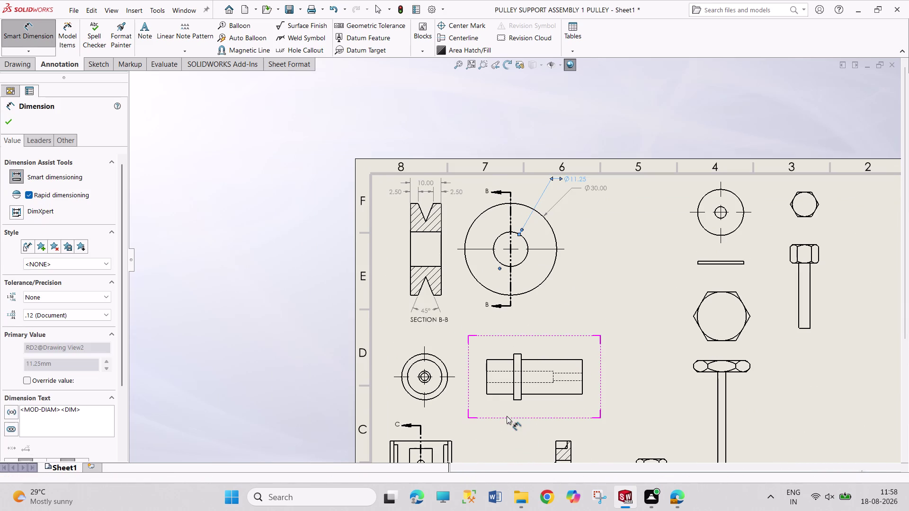
click(143, 38)
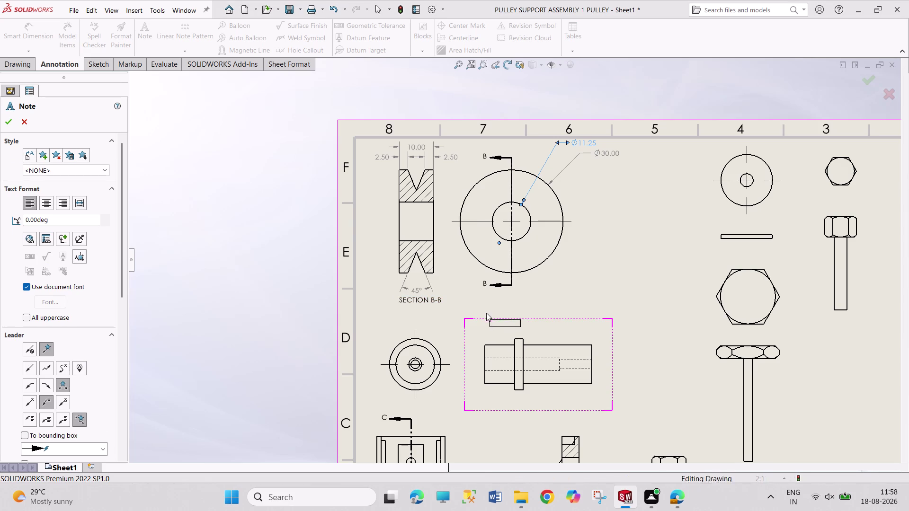
Place a note below Section B-B using 20-point Times New Roman.
click(476, 306)
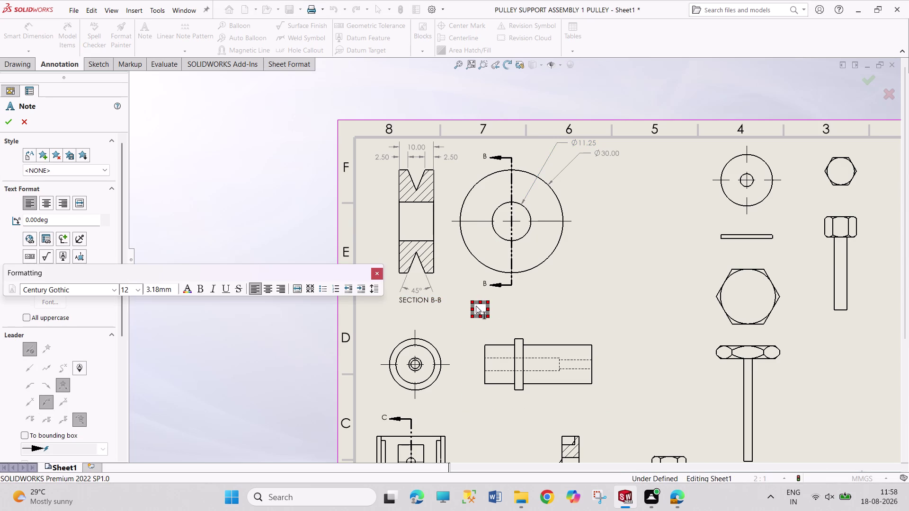
click(113, 291)
scroll(down, 3)
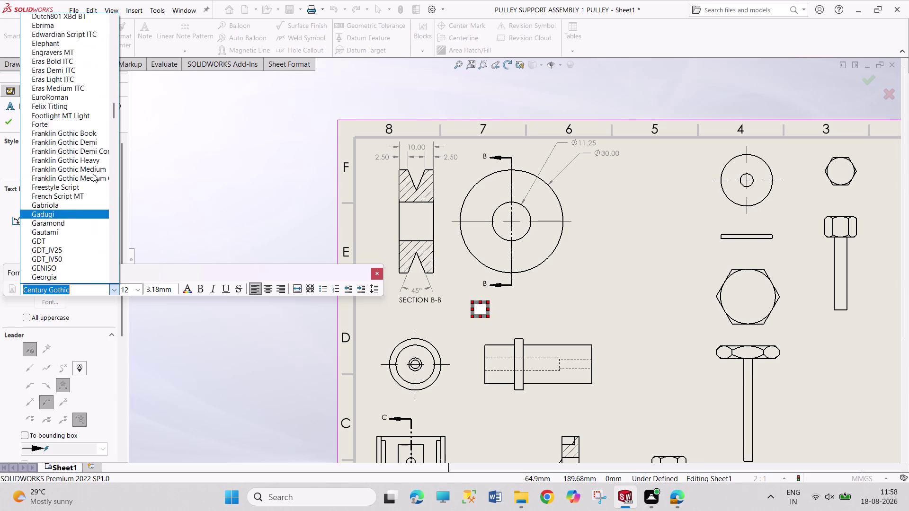
drag(114, 119, 113, 246)
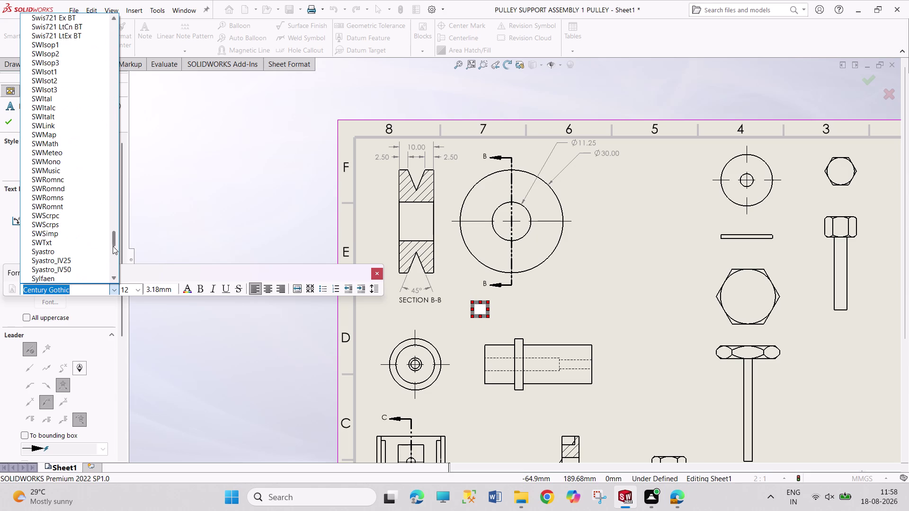
drag(112, 246, 114, 265)
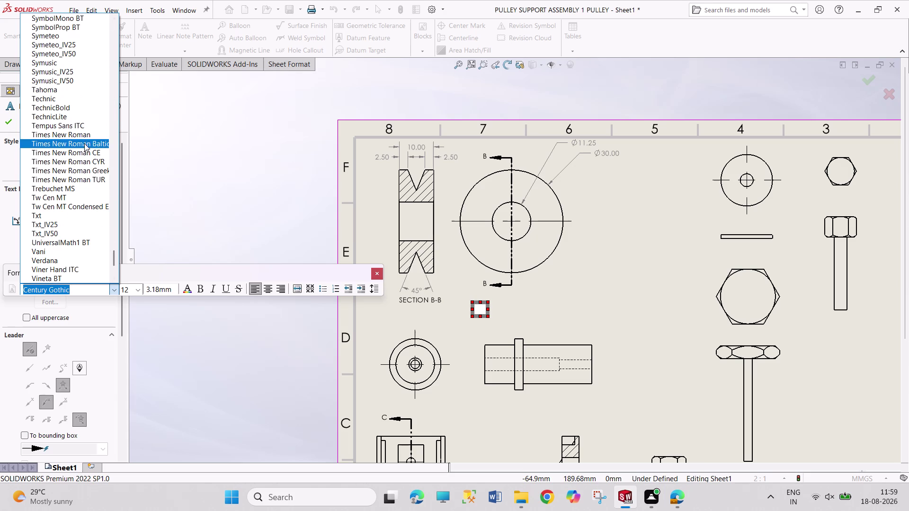
click(84, 139)
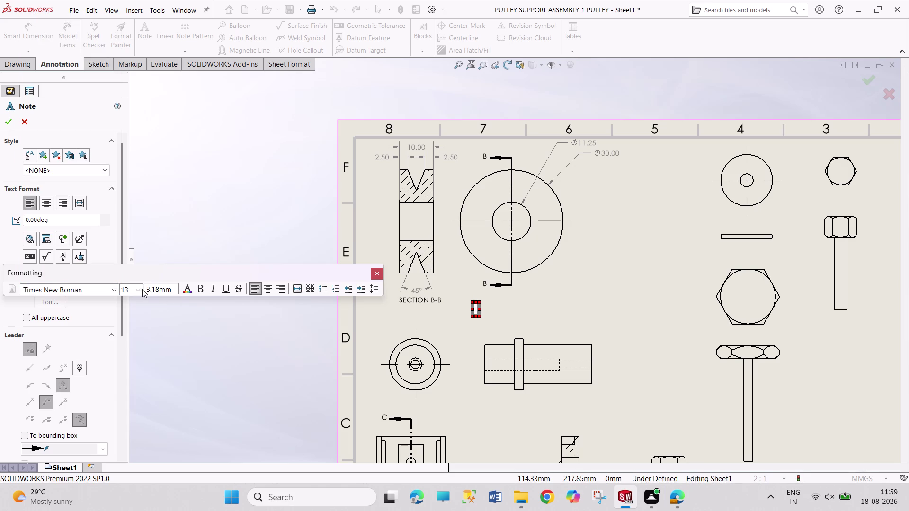
click(139, 288)
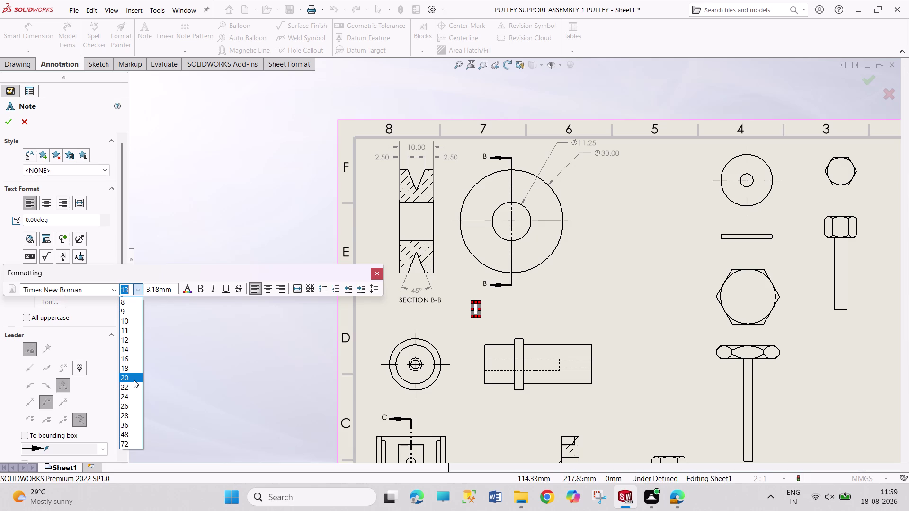
click(133, 380)
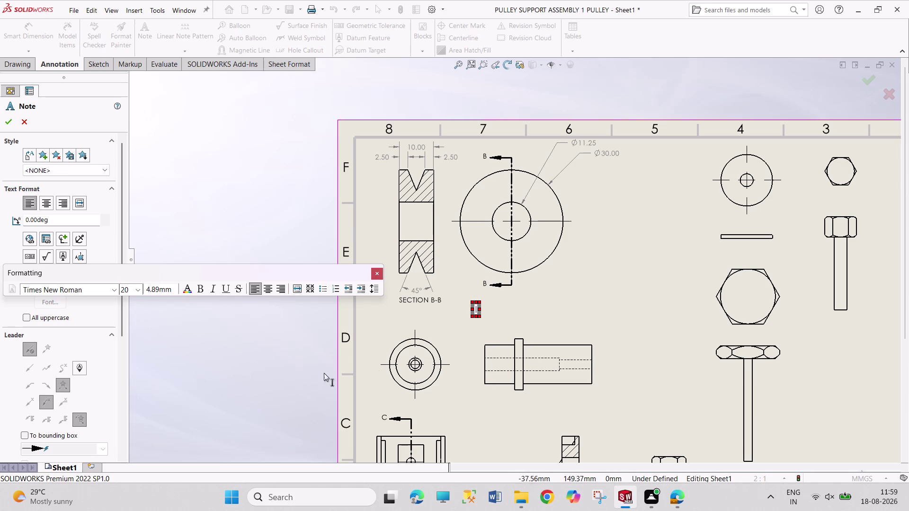
Enter PULLEY as the note text and finish the note.
key(p)
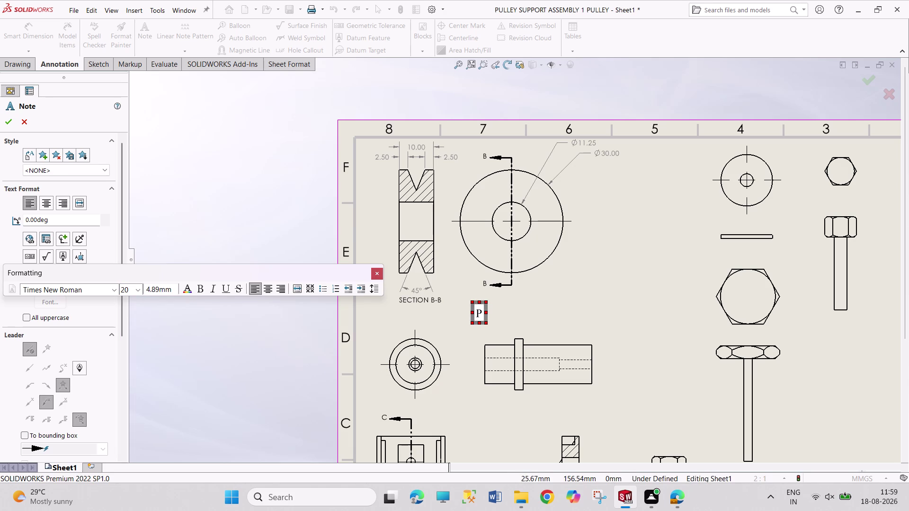
text(ULL)
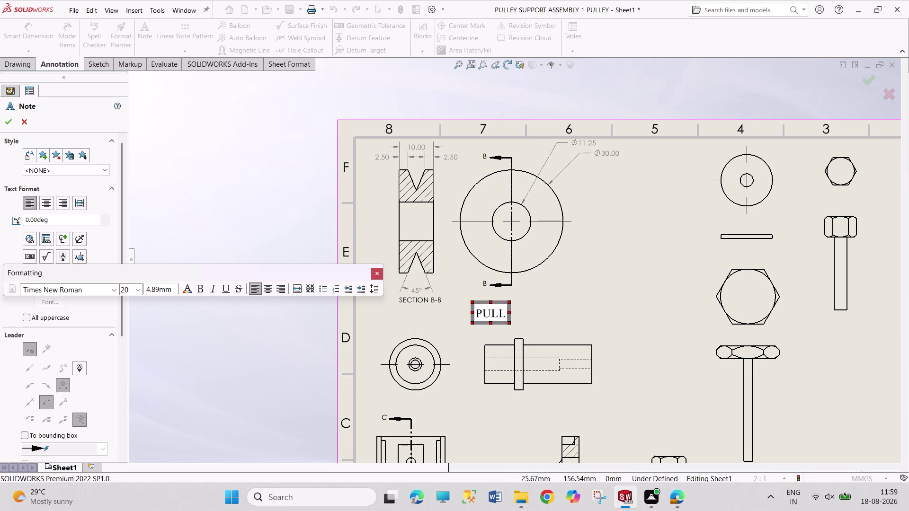
key(e)
key(y)
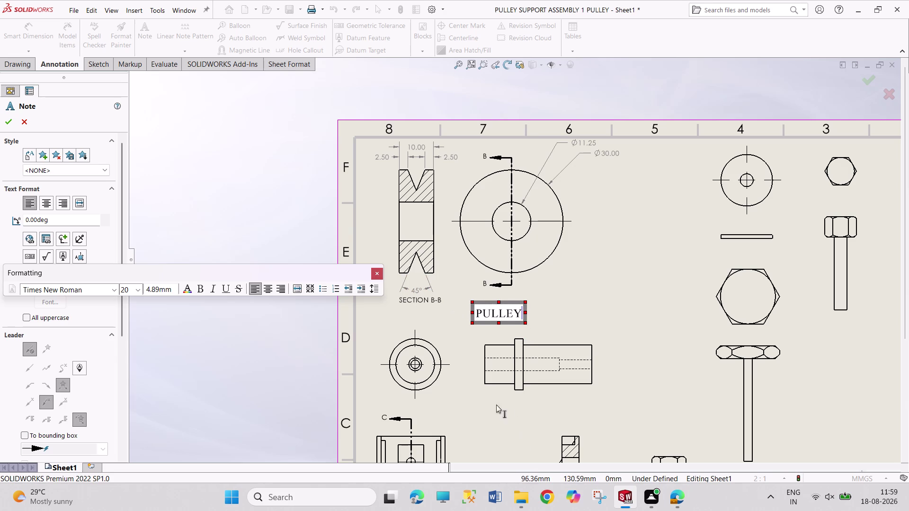
key(Escape)
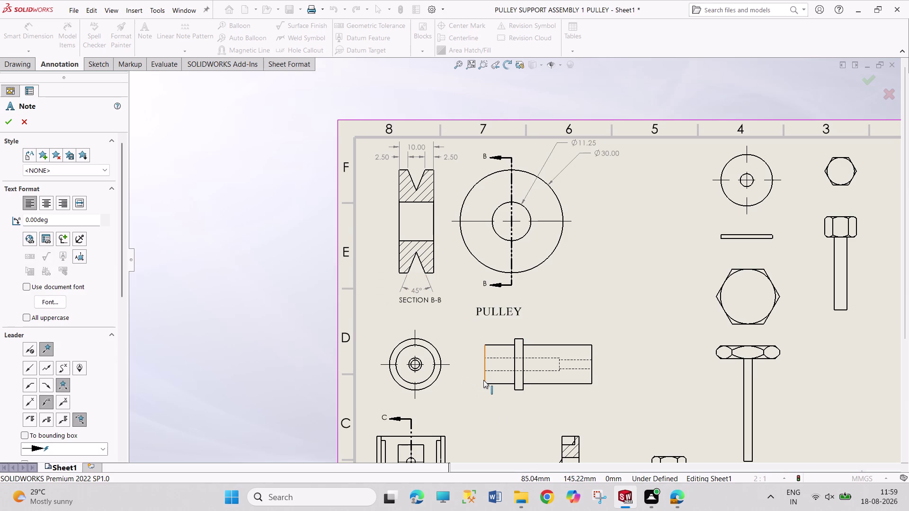
scroll(up, 3)
scroll(down, 3)
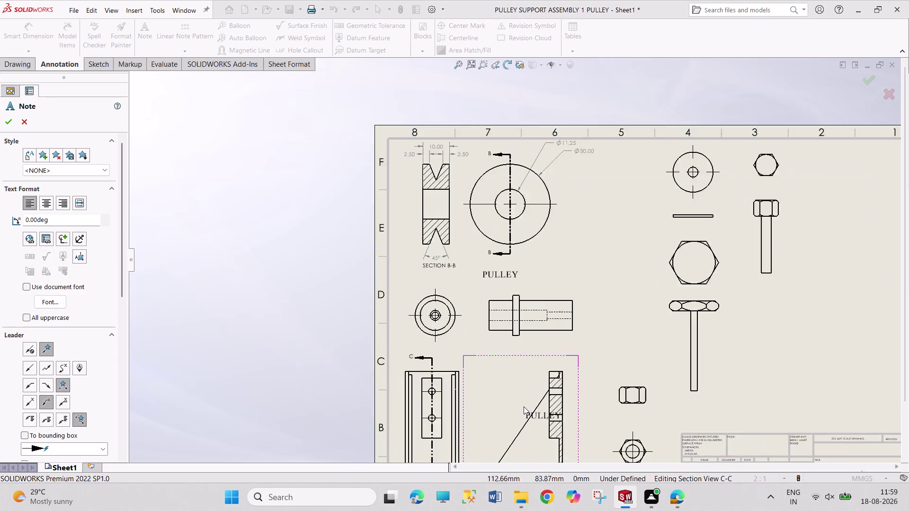
scroll(down, 3)
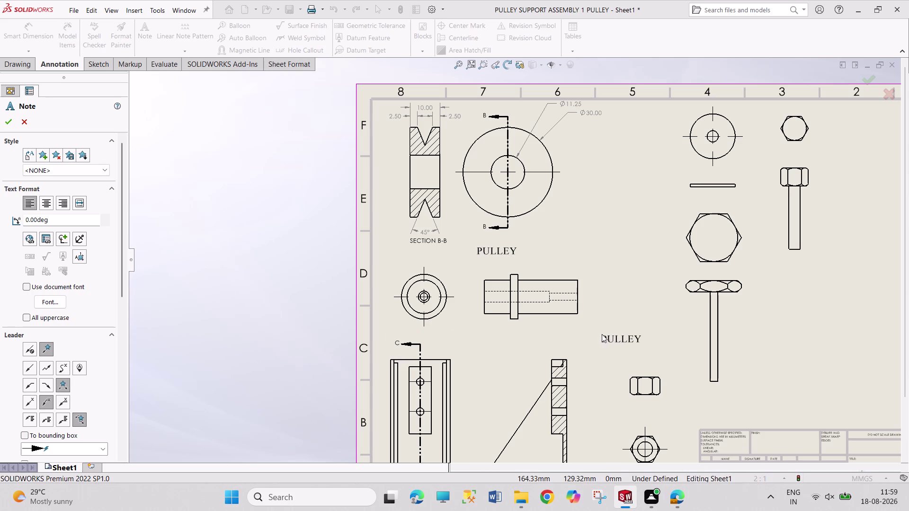
Add a BUSHING note beneath the bushing views.
click(608, 337)
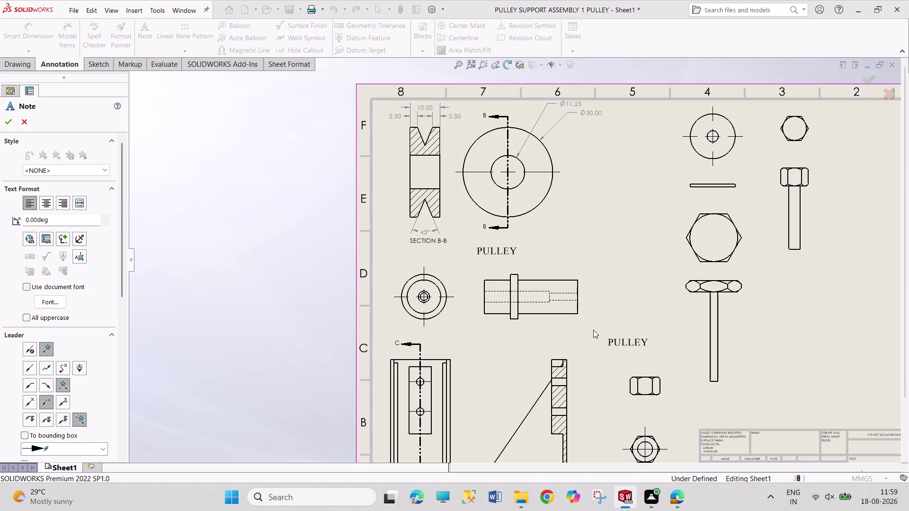
text(BUS)
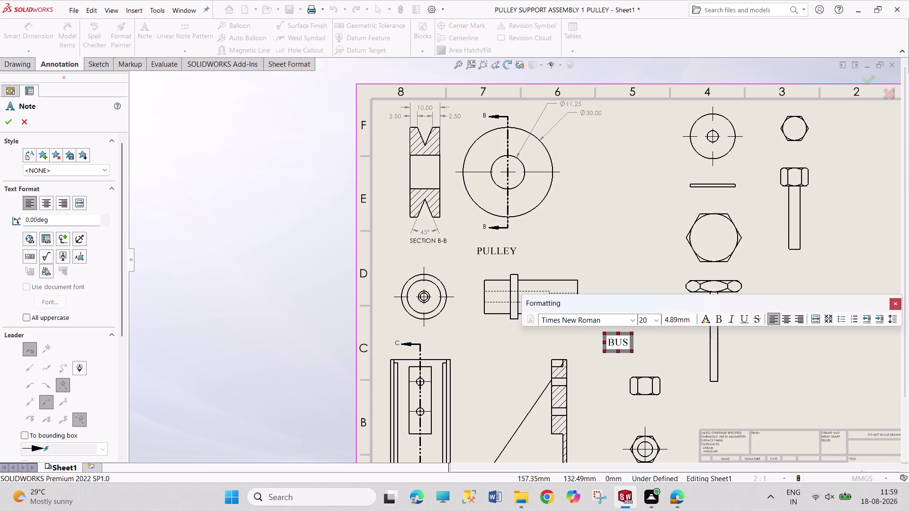
text(HING)
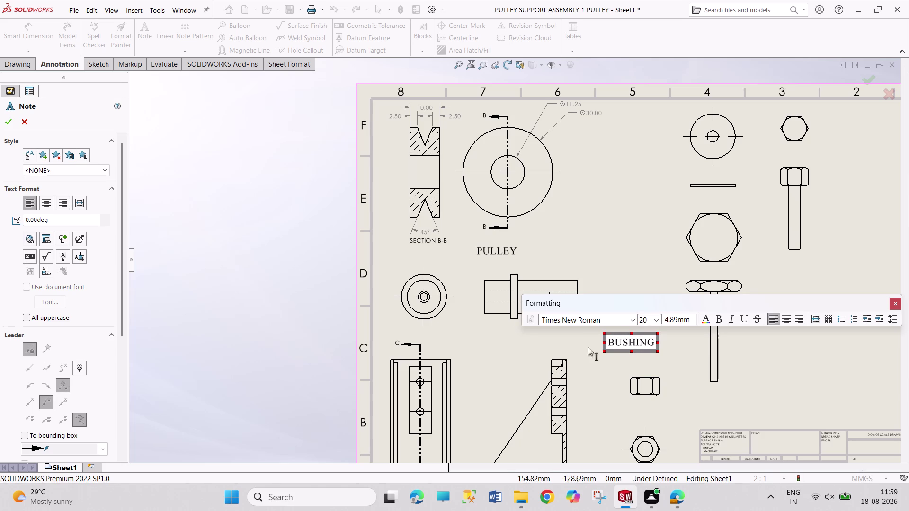
scroll(down, 3)
scroll(up, 3)
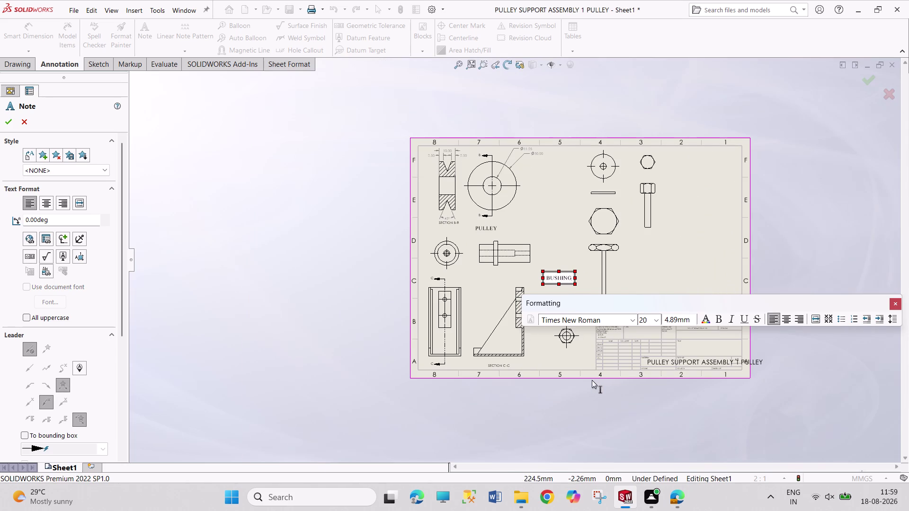
key(Escape)
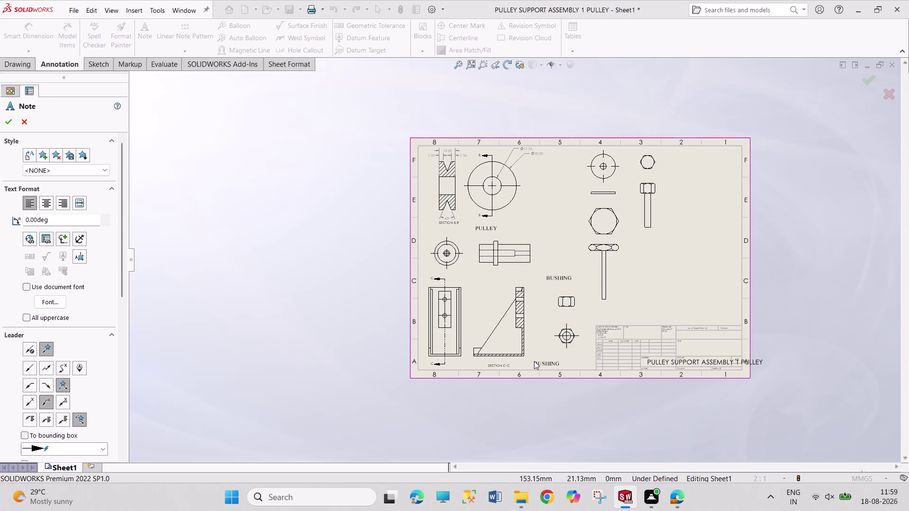
Add a BRACKET note beneath the bracket section view.
click(533, 359)
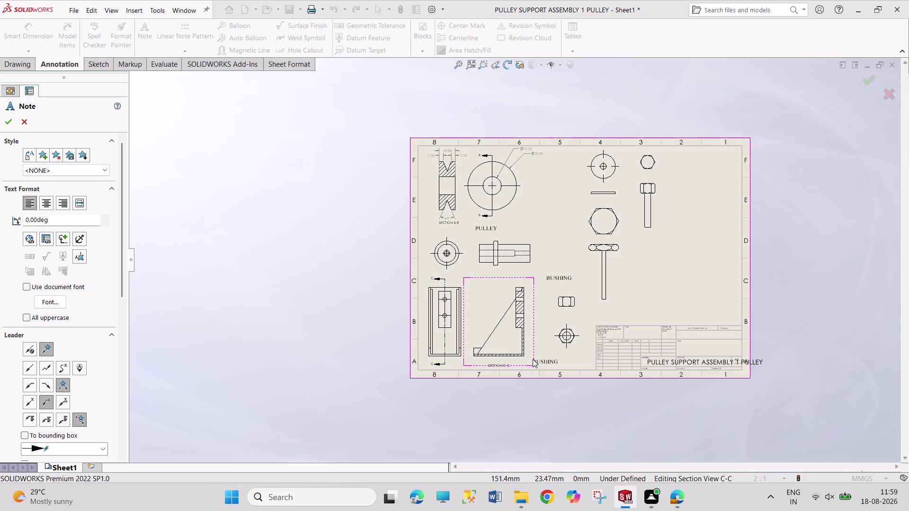
text(B)
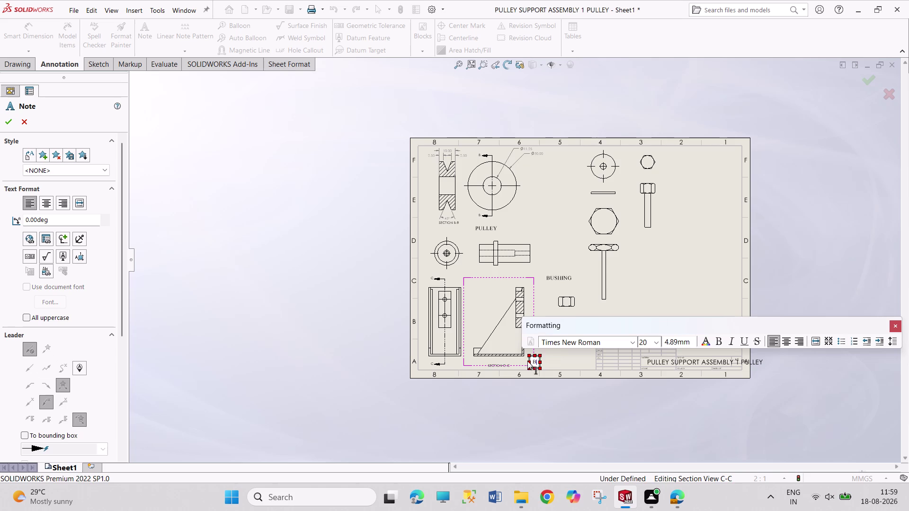
text(RAC)
text(KET)
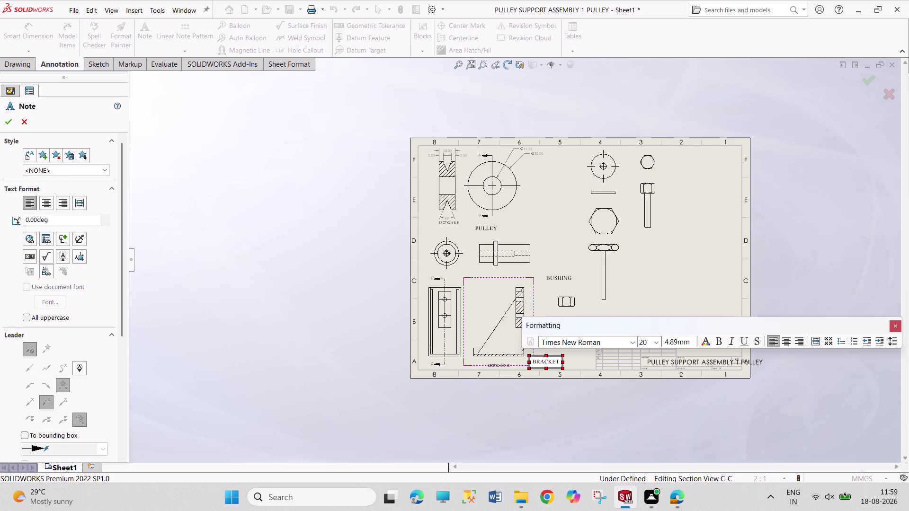
key(Escape)
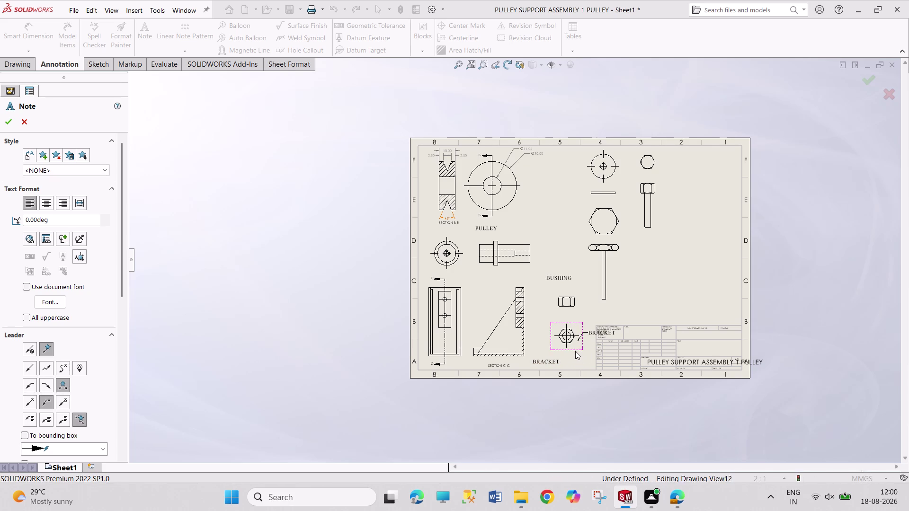
click(567, 361)
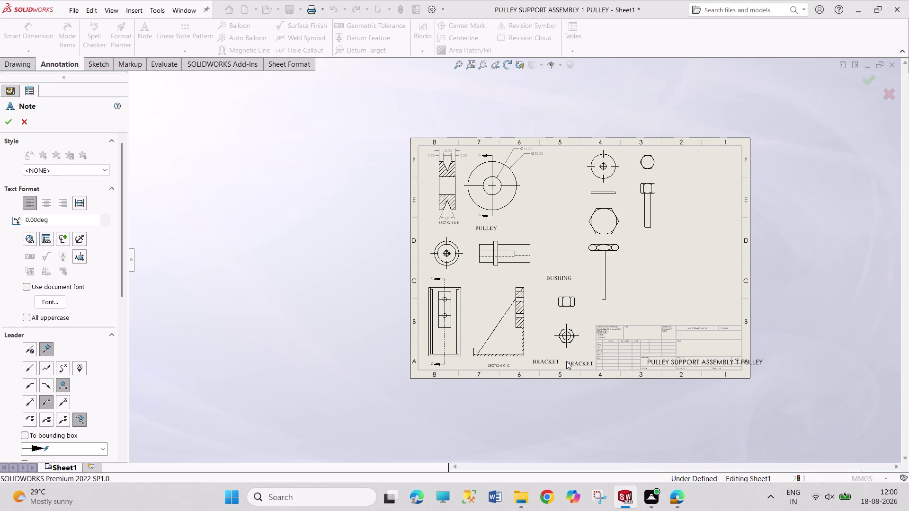
Replace the WASHER text with NUT to label the nut view.
text(WAS)
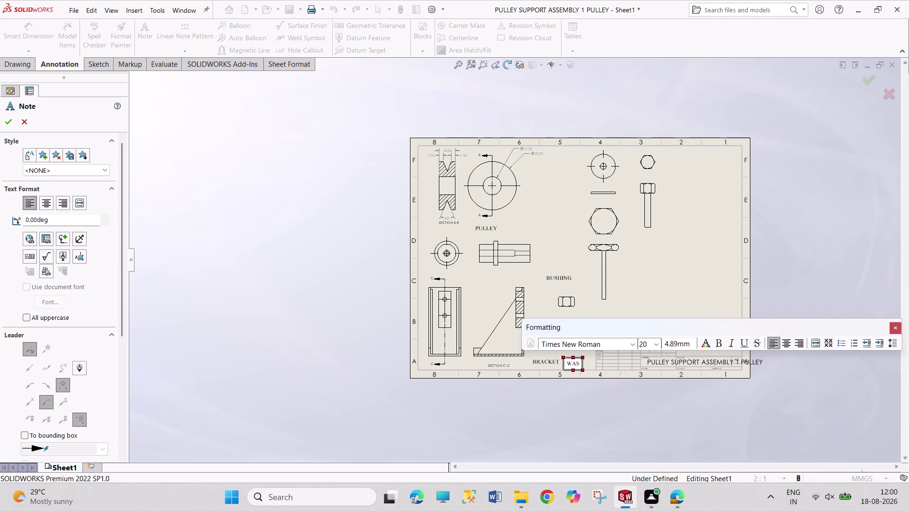
text(HER)
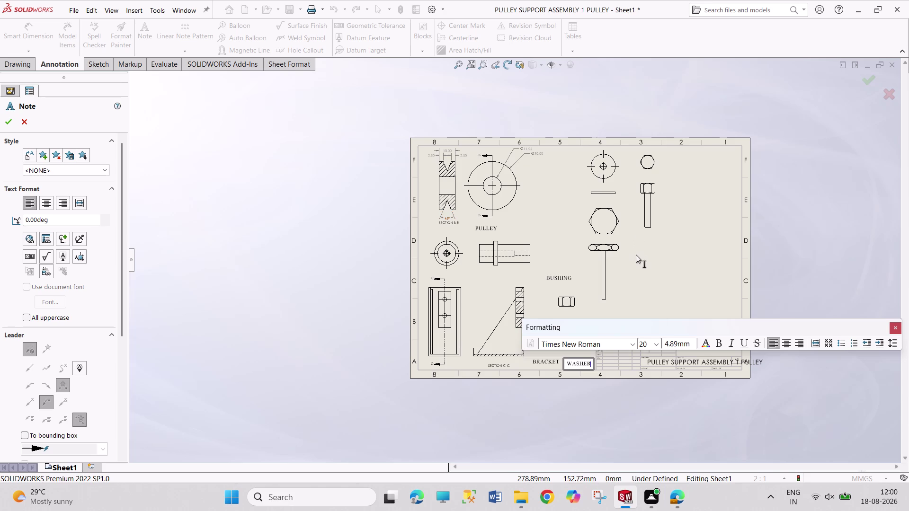
key(BackSpace)
key(BackSpace)
key(BackSpace)
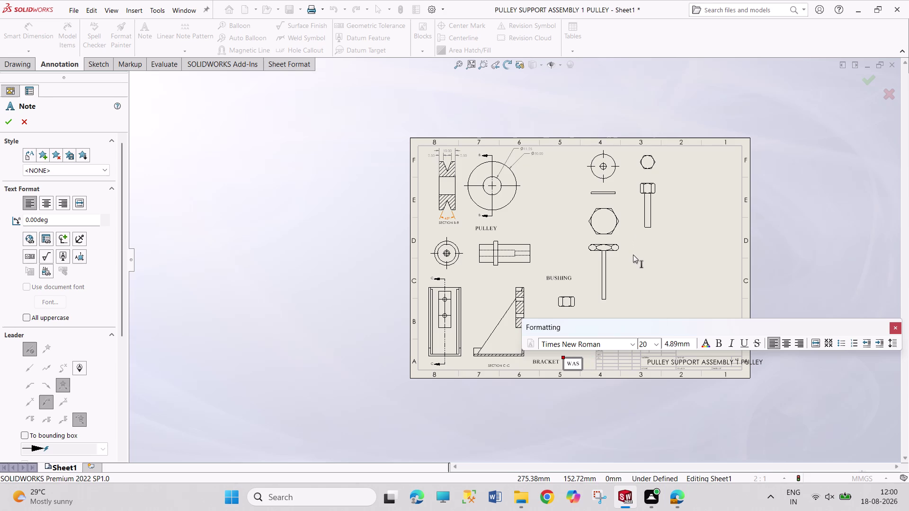
key(BackSpace)
key(BackSpace)
key(BackSpace)
text(NU)
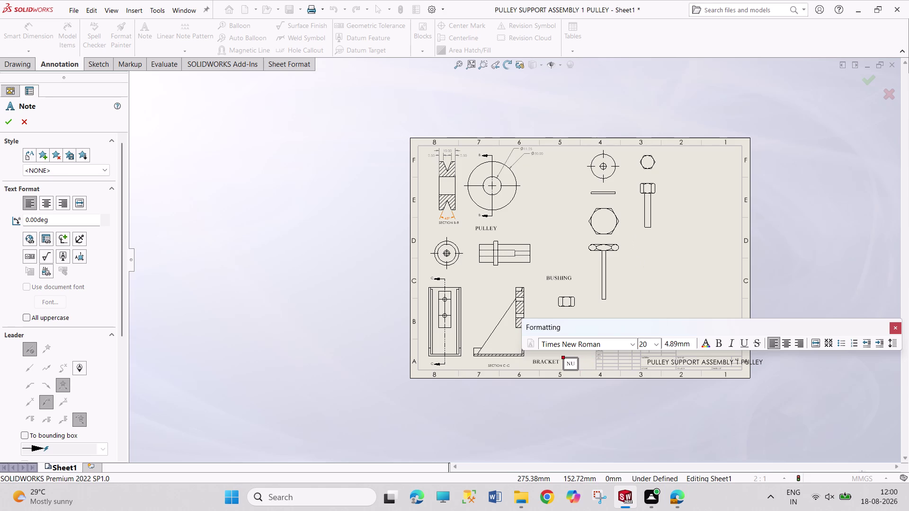
text(T)
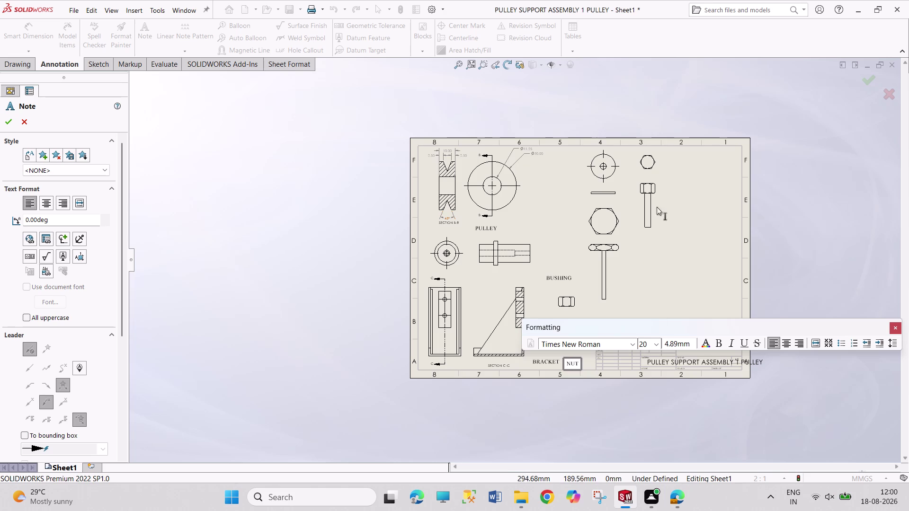
key(Escape)
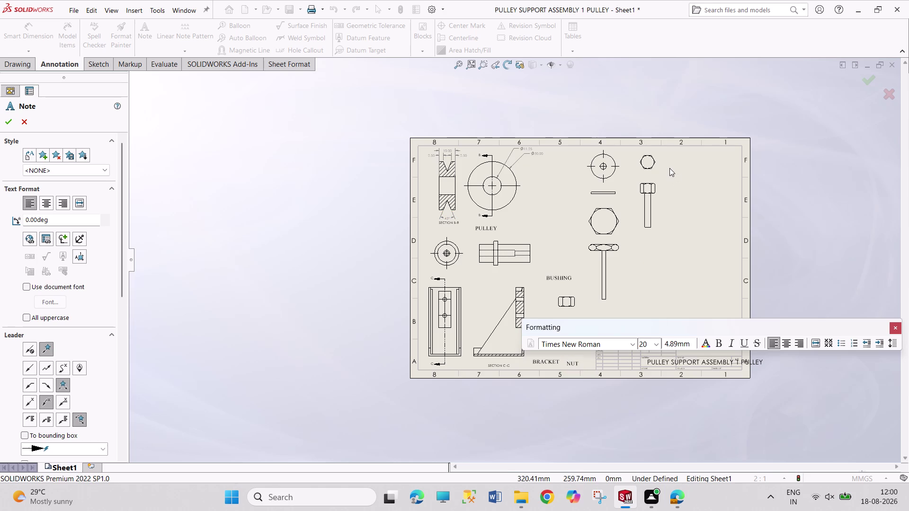
Add a WASHER note under the washer view.
click(600, 199)
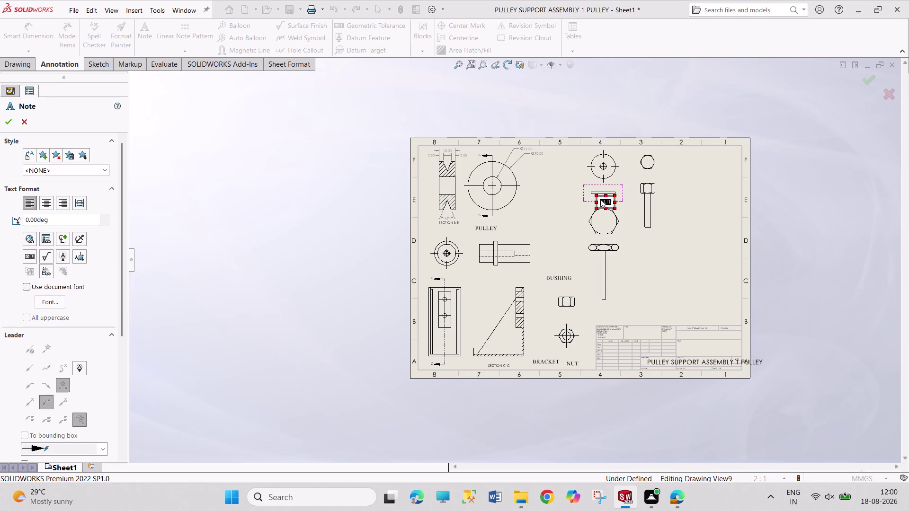
text(WASHER)
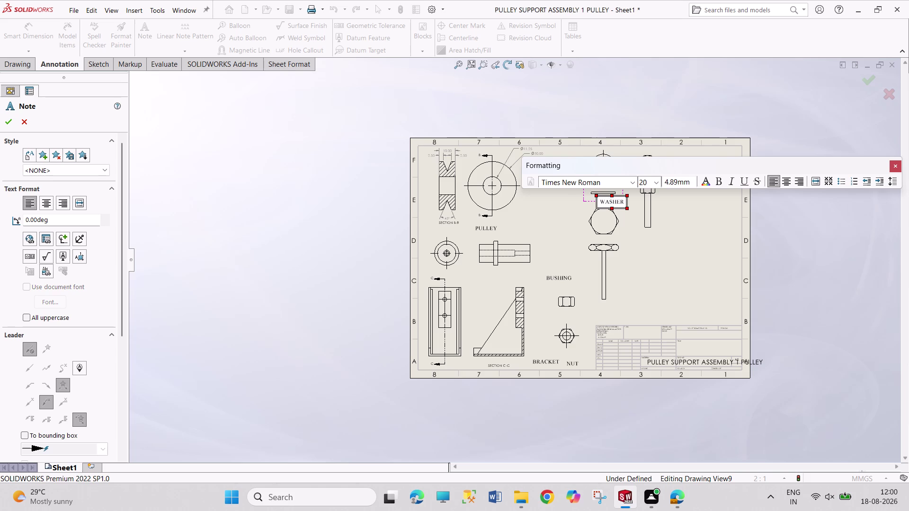
key(Escape)
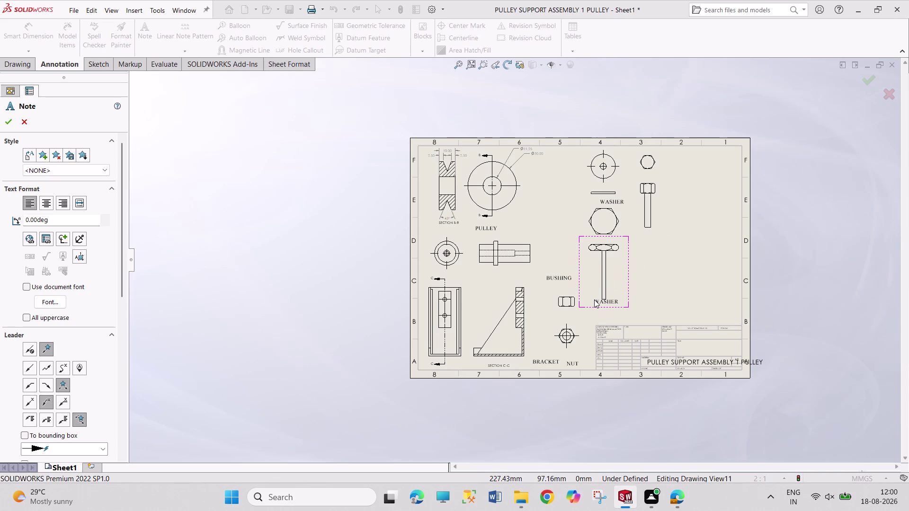
Add a TURN SCREW note below the turn screw.
click(594, 301)
text(TUR)
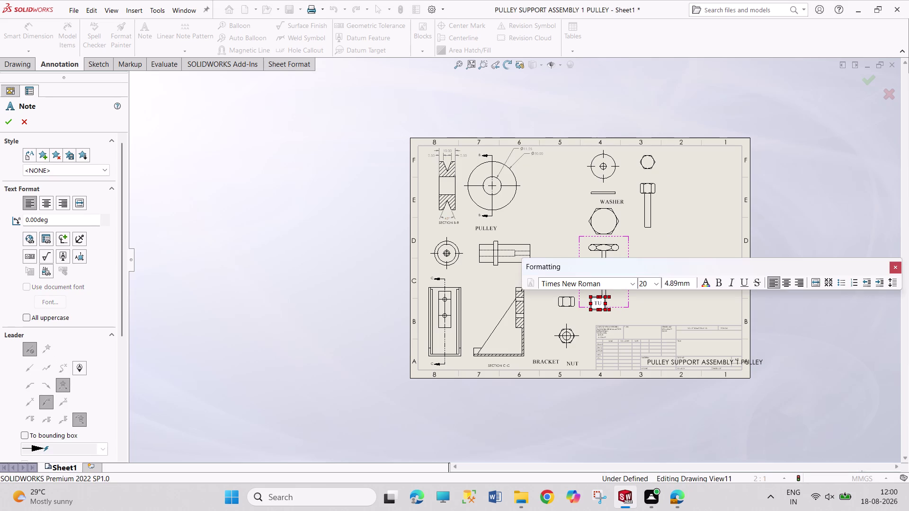
text(N SCR)
text(EW)
key(Escape)
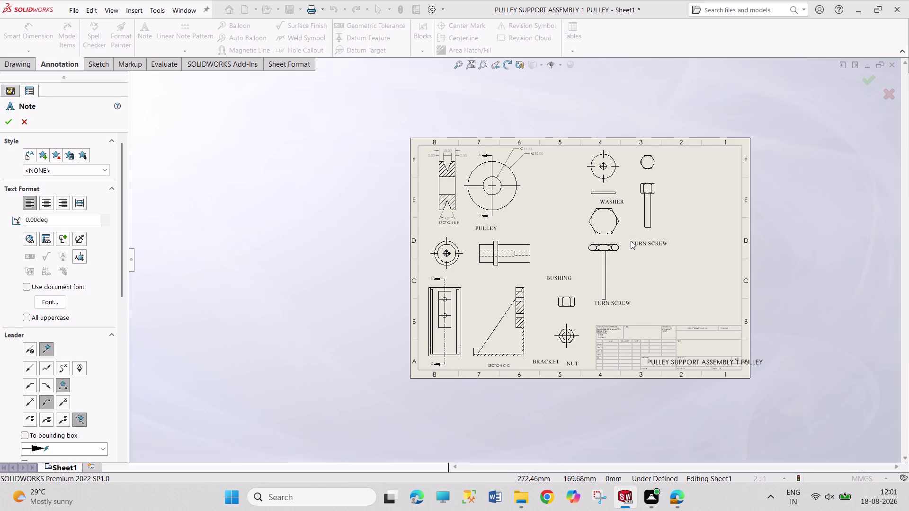
Add a CAP SCREW note beside the cap screw and exit the Note tool.
click(630, 241)
text(CA)
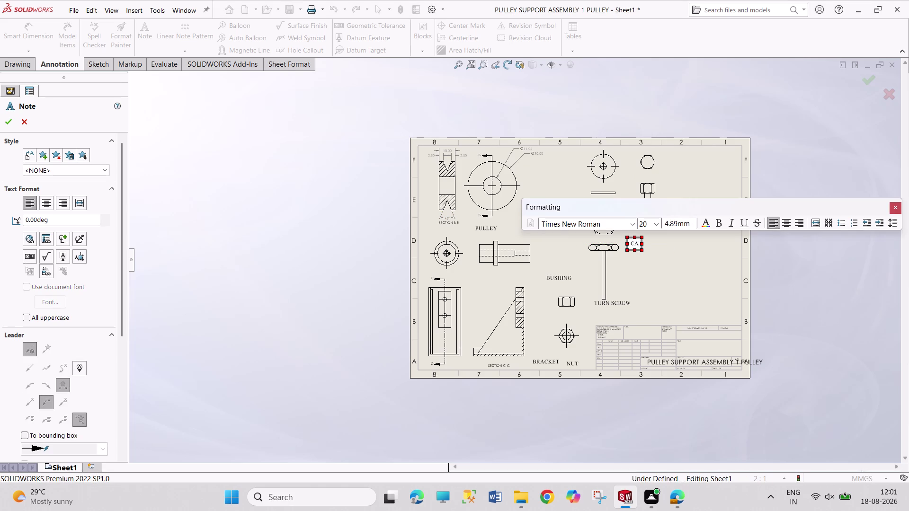
text(P SCREW)
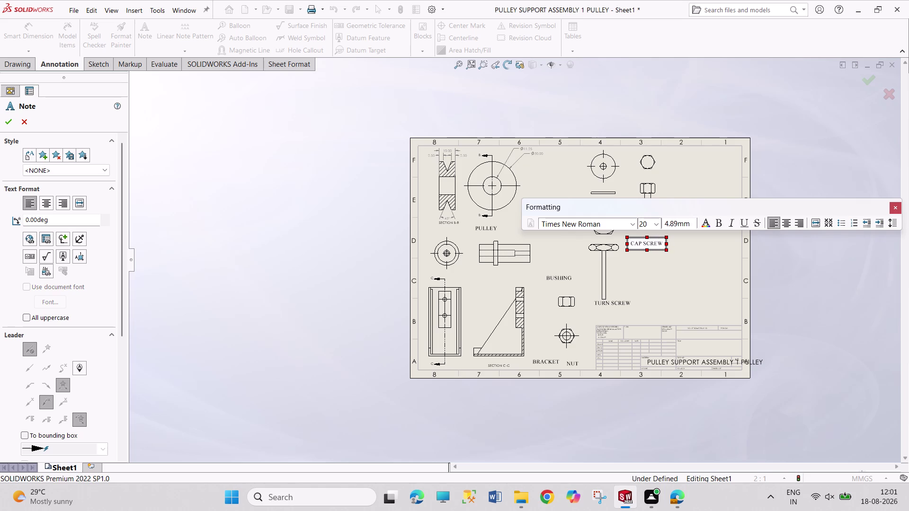
key(Escape)
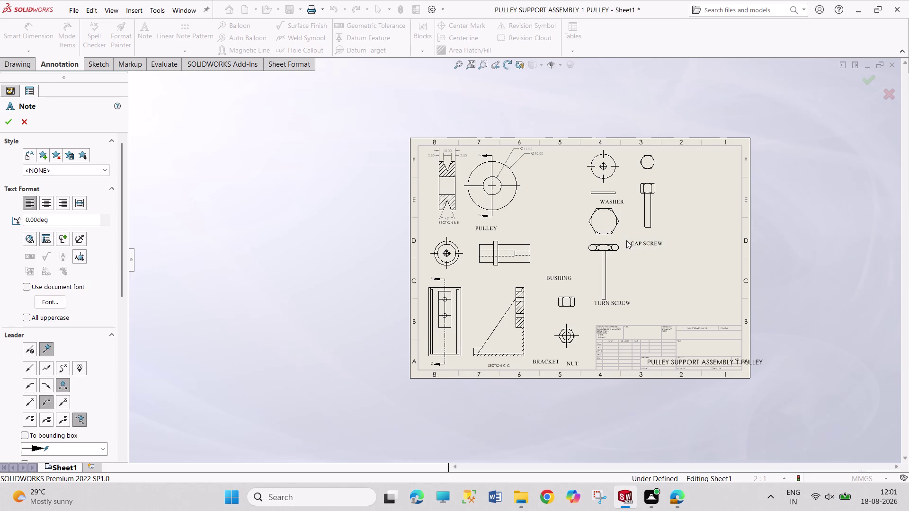
key(Escape)
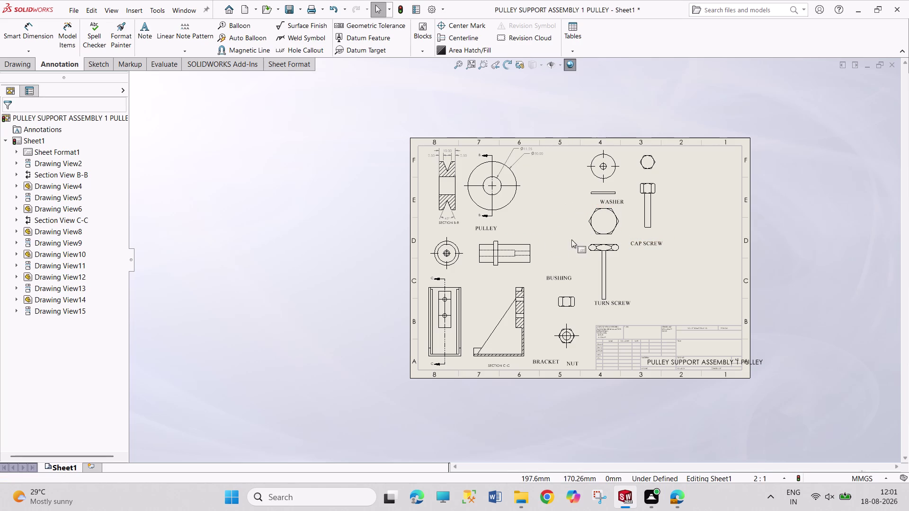
scroll(down, 3)
Switch the bracket front view to a custom scale, trying preset and typed values.
scroll(down, 3)
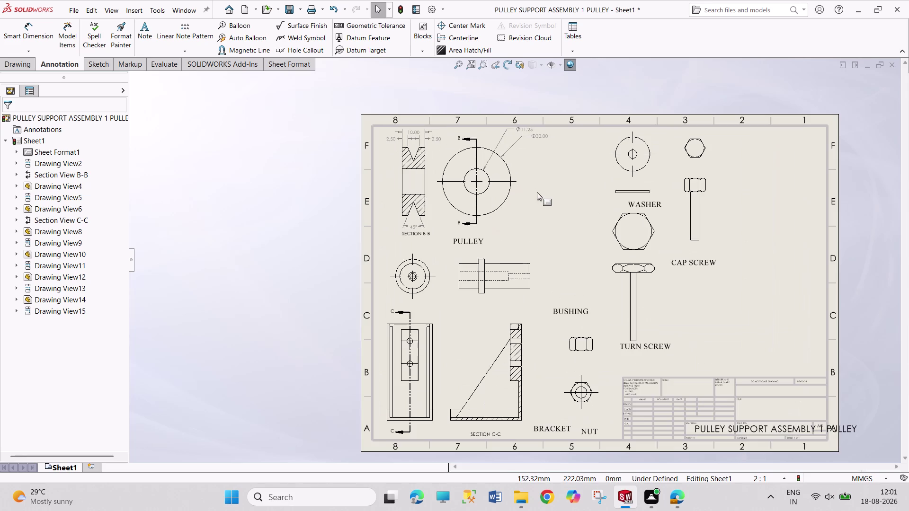
click(438, 399)
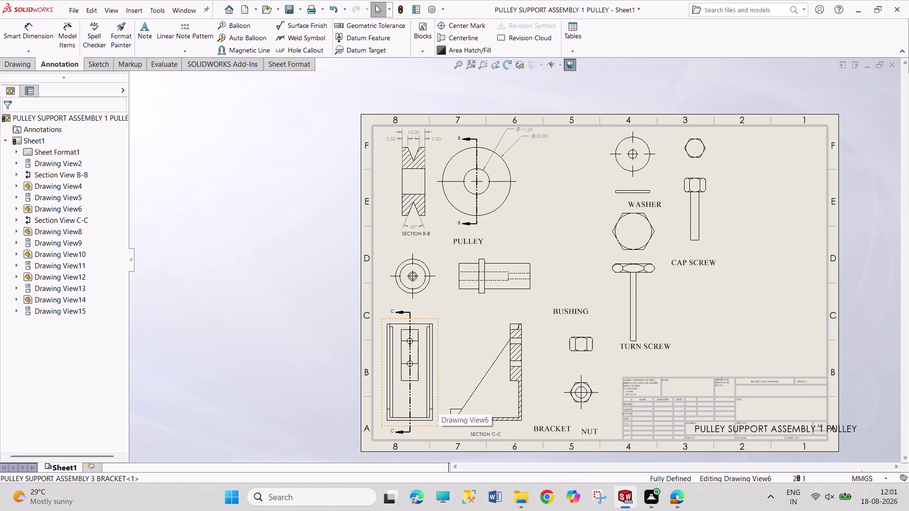
drag(123, 304, 122, 364)
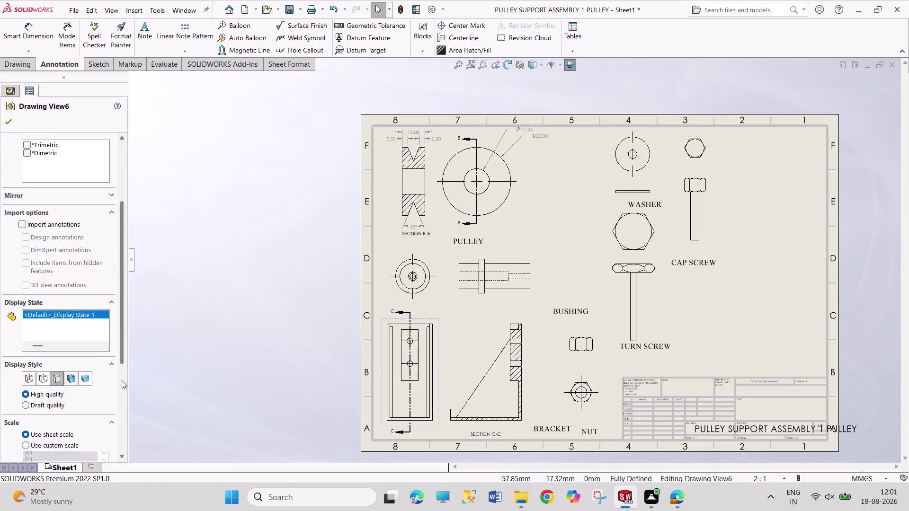
drag(122, 364, 119, 412)
click(50, 353)
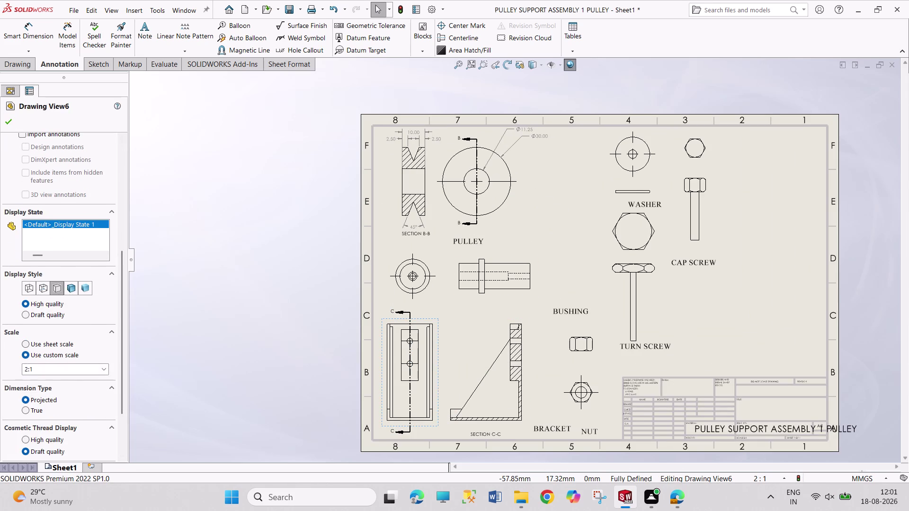
click(104, 368)
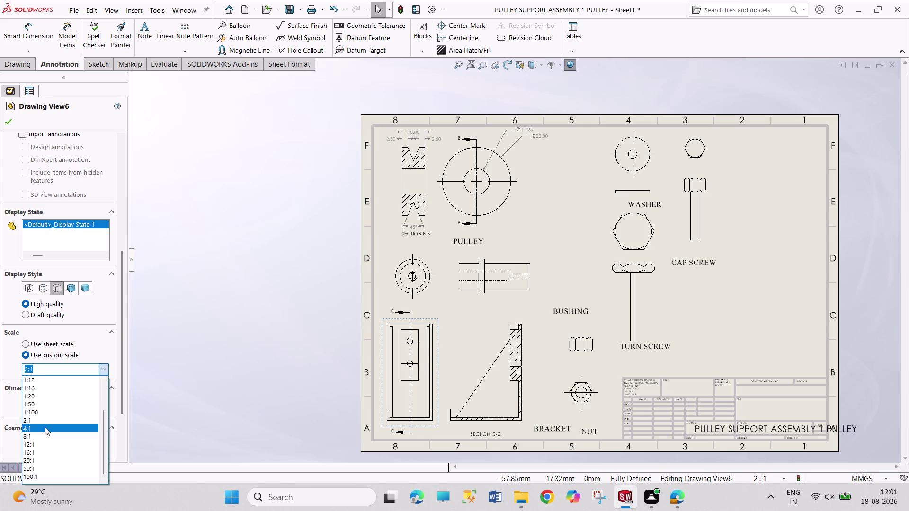
scroll(up, 3)
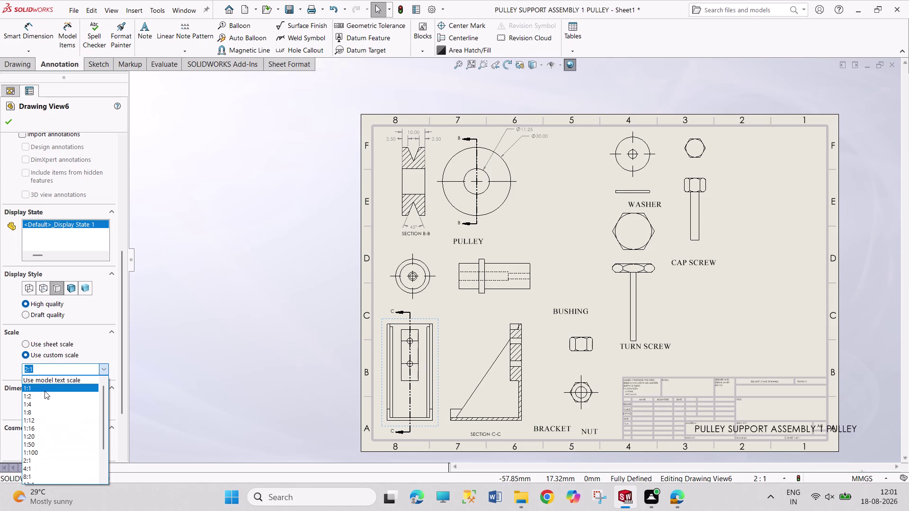
click(44, 391)
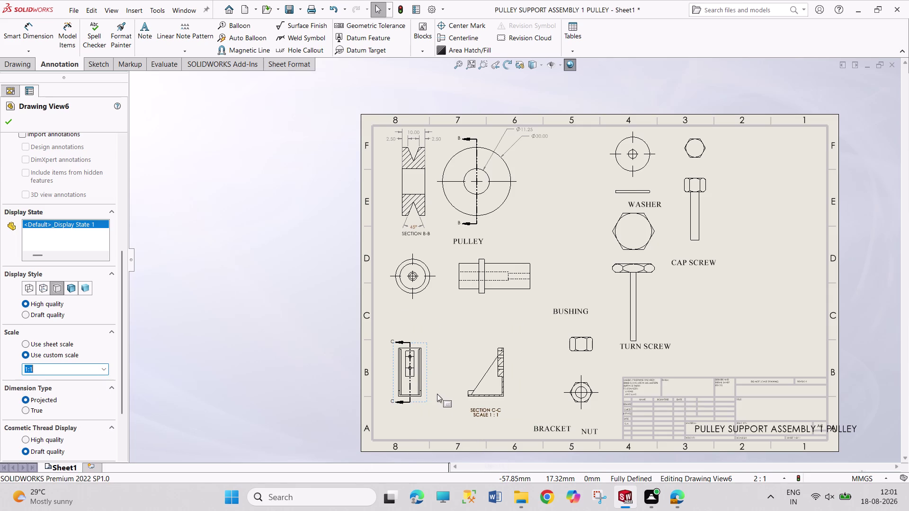
click(52, 369)
text(.5)
key(Return)
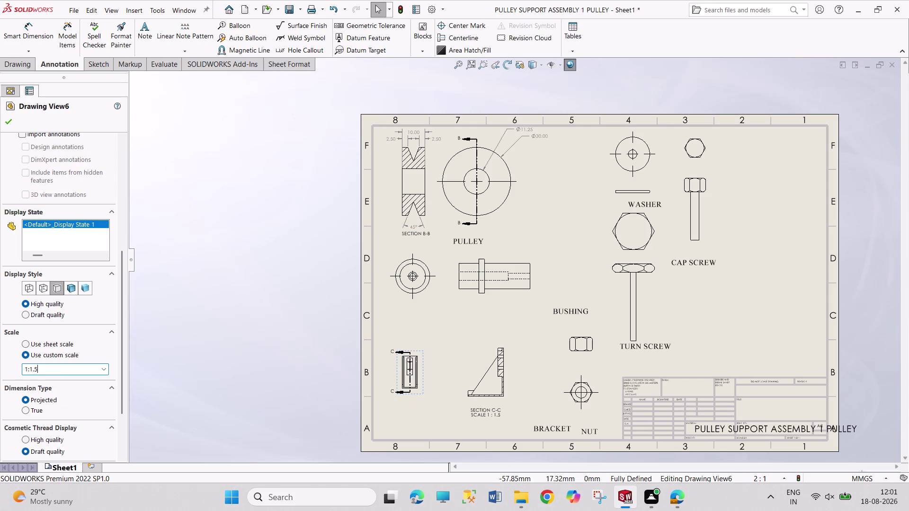
Correct the custom scale to 1.5:1 and confirm the view settings.
click(53, 369)
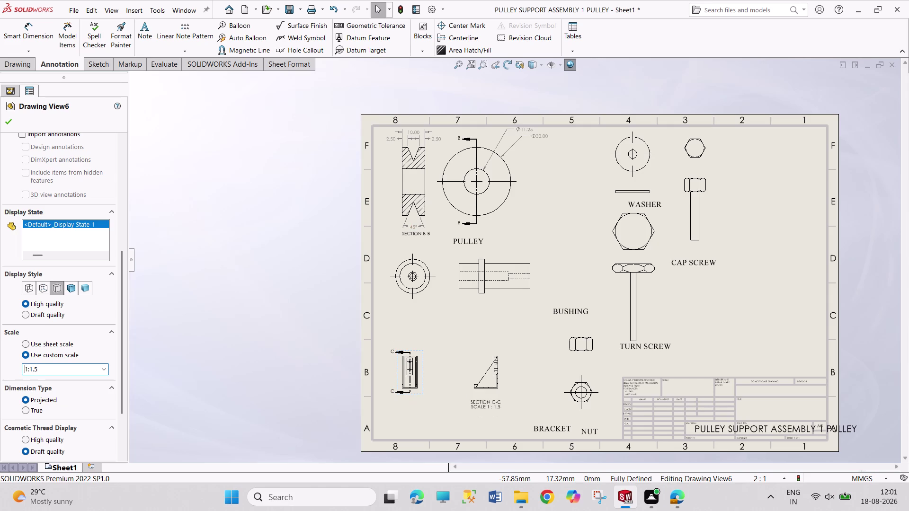
key(BackSpace)
key(BackSpace)
key(BackSpace)
key(1)
key(Return)
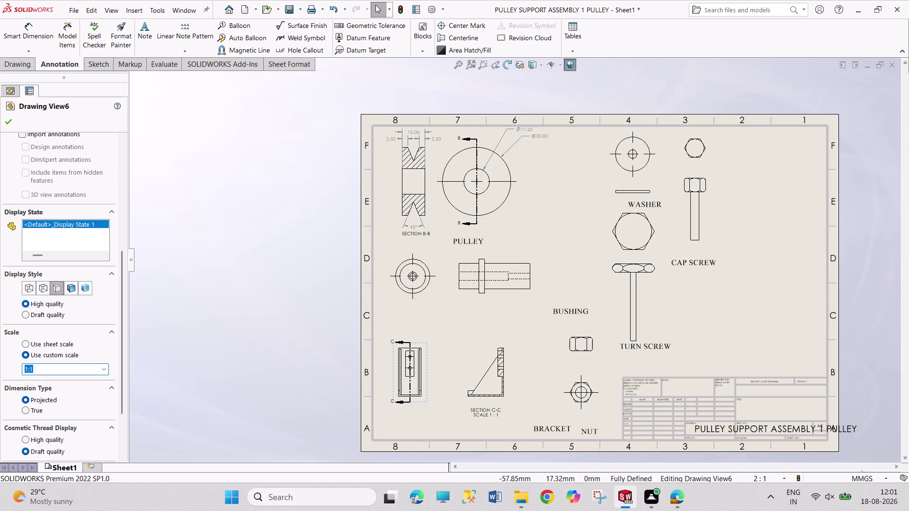
click(106, 371)
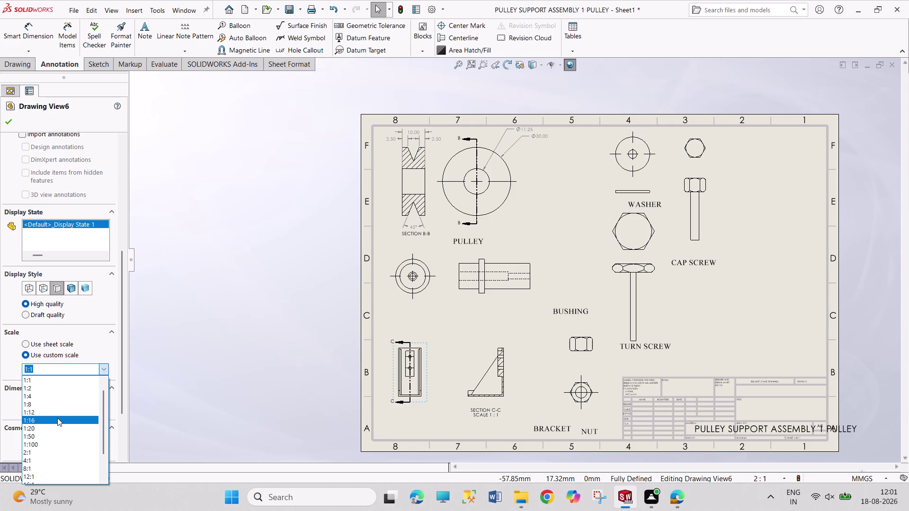
click(26, 366)
click(28, 369)
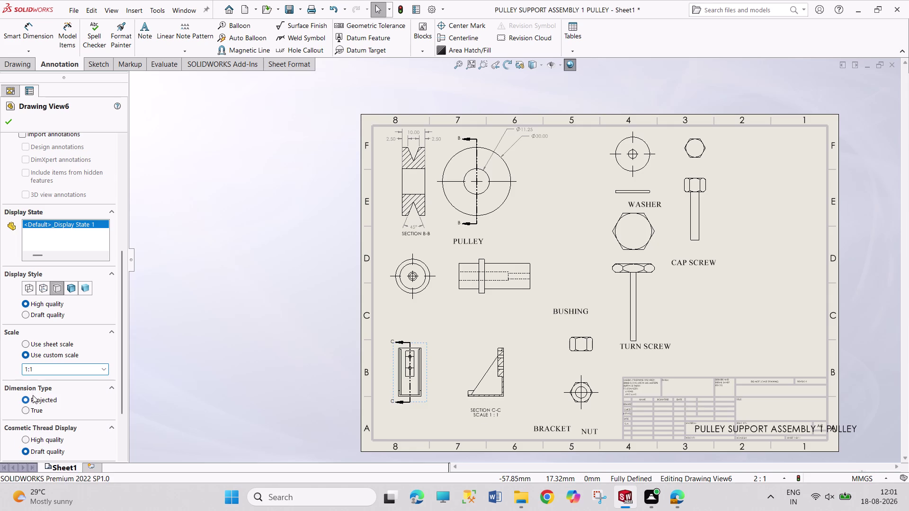
text(.5)
key(Return)
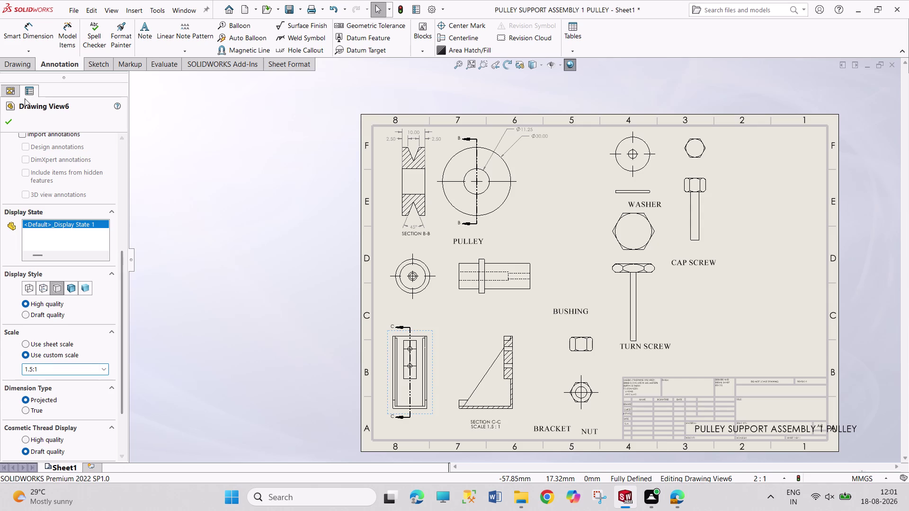
click(6, 121)
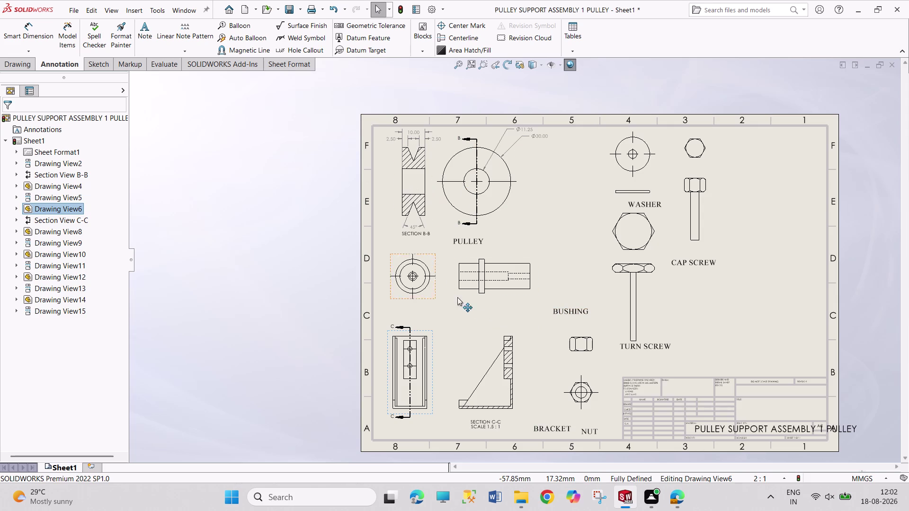
Dimension the bushing end view's Ø15.00 and Ø11.25 circles above the view.
scroll(down, 3)
scroll(down, 3)
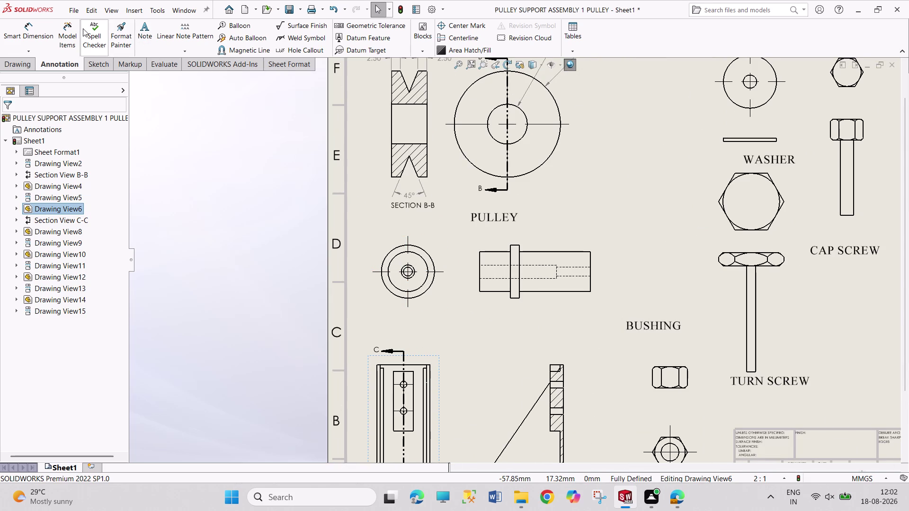
click(38, 27)
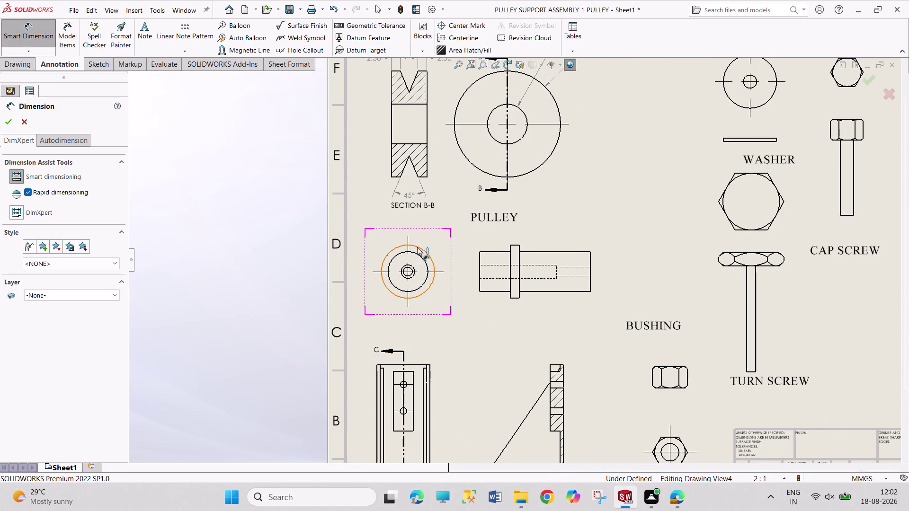
click(397, 247)
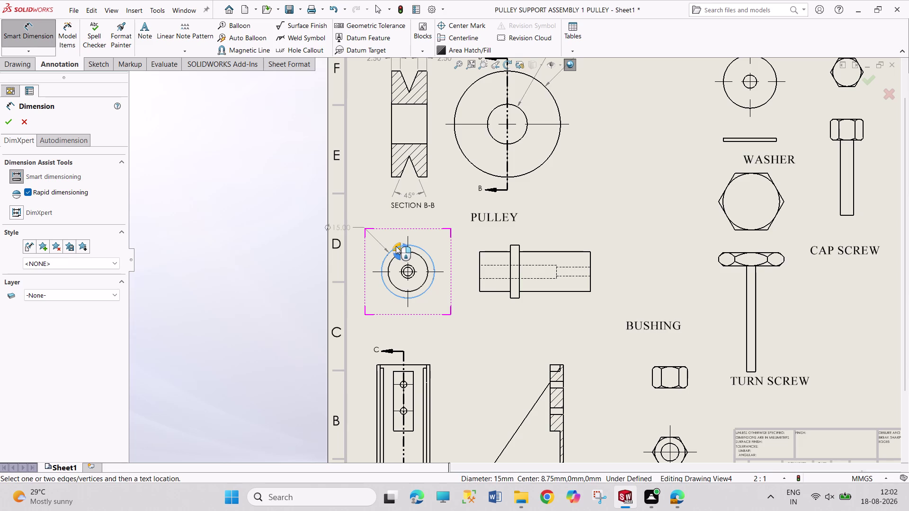
click(396, 247)
drag(347, 225, 381, 224)
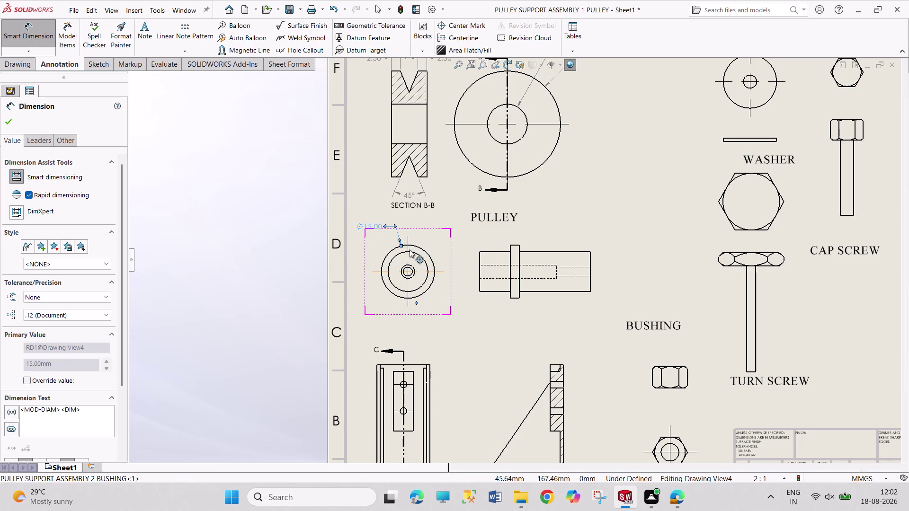
click(412, 251)
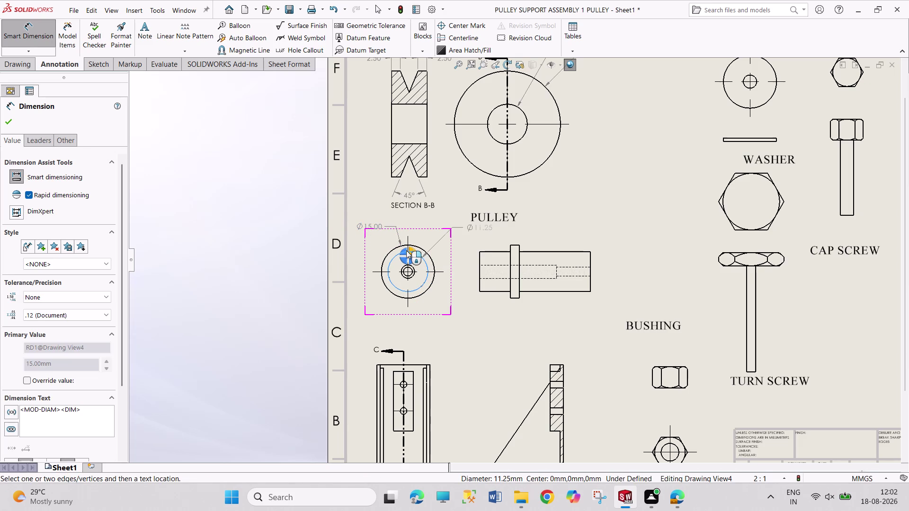
click(404, 250)
drag(334, 216, 371, 220)
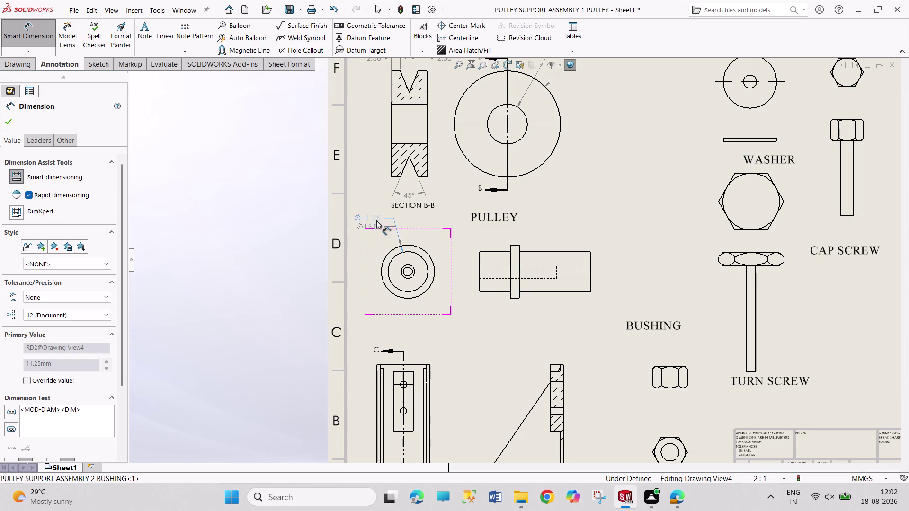
drag(371, 220, 396, 217)
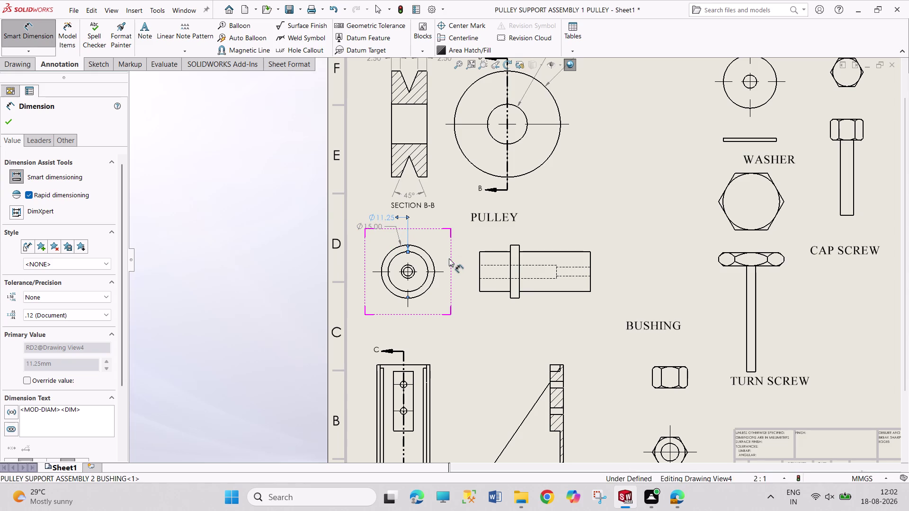
Dimension the small centre hole as Ø3.75 at the view's upper right.
scroll(down, 3)
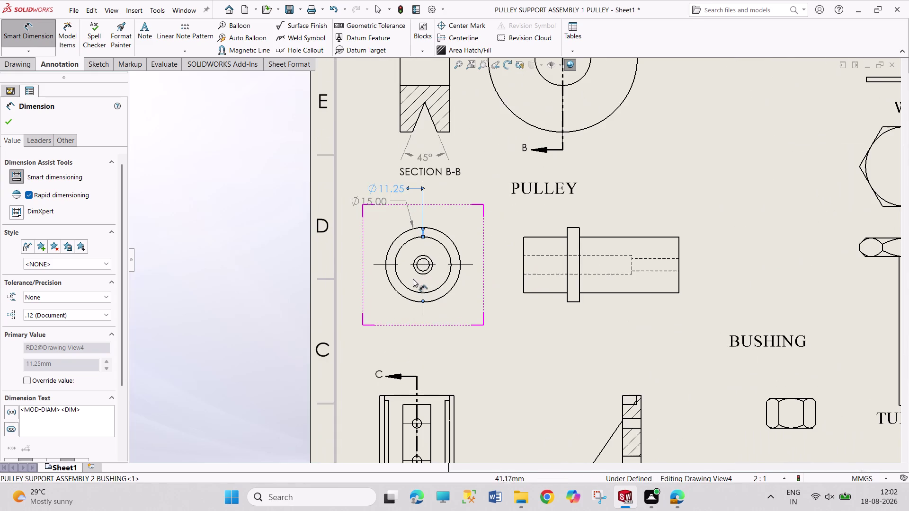
scroll(down, 3)
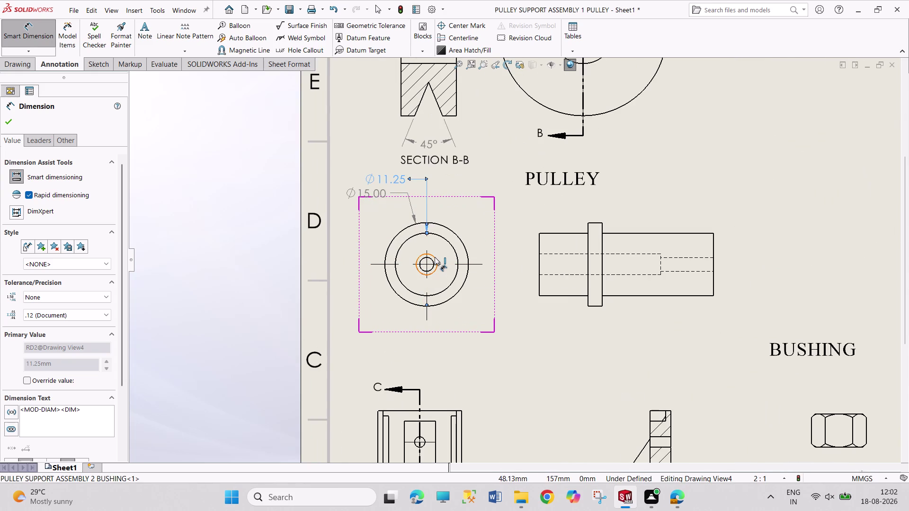
click(435, 257)
click(434, 257)
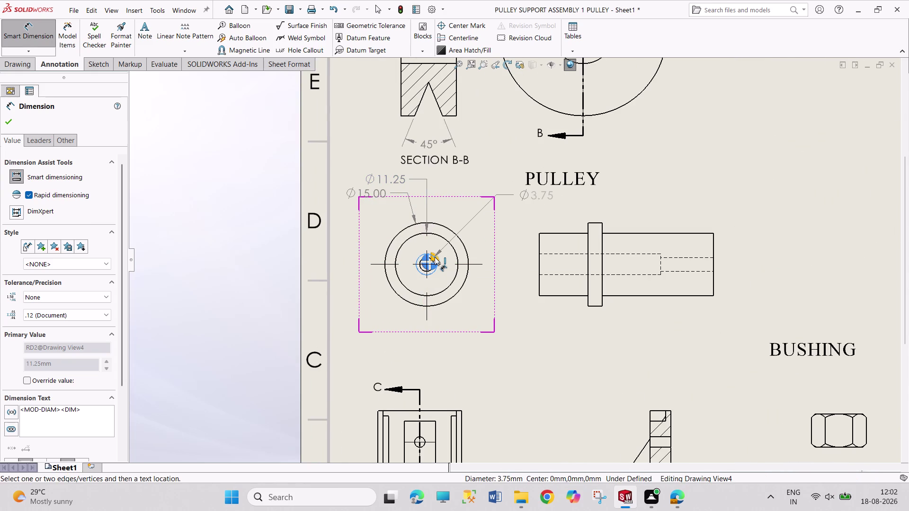
click(432, 266)
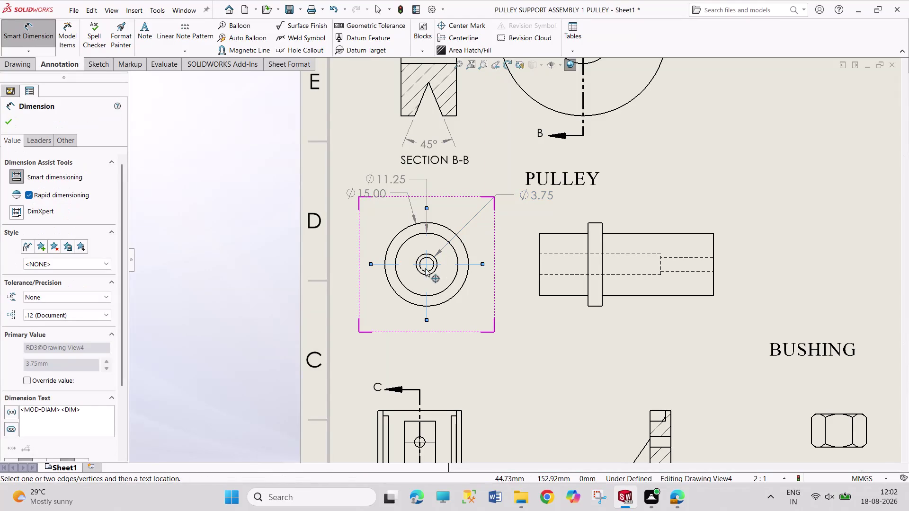
click(430, 269)
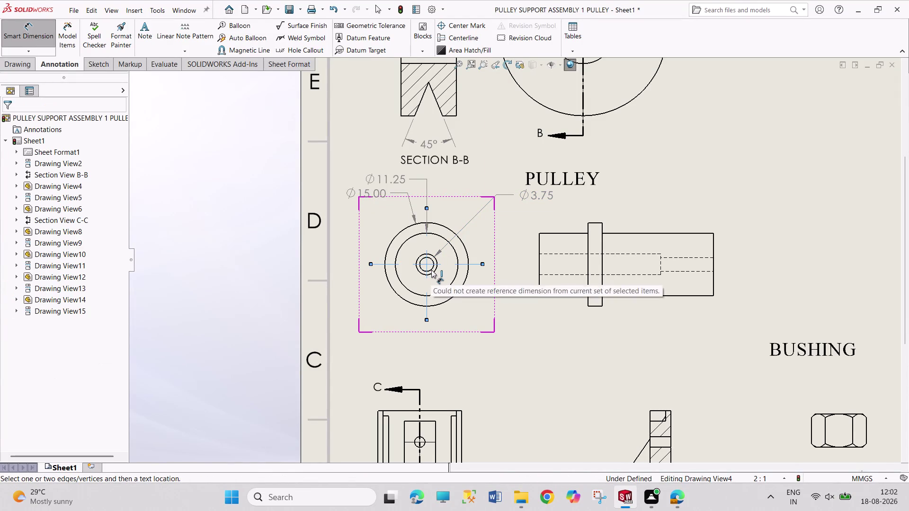
click(431, 270)
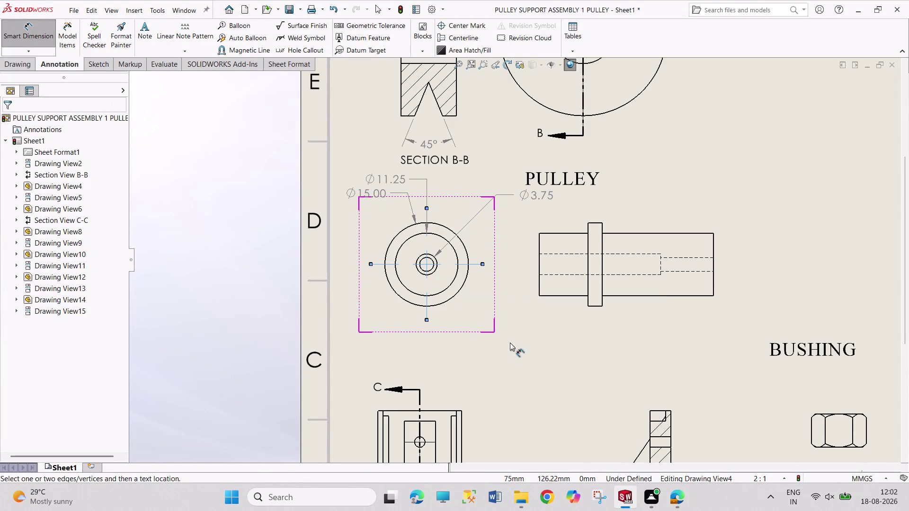
click(430, 269)
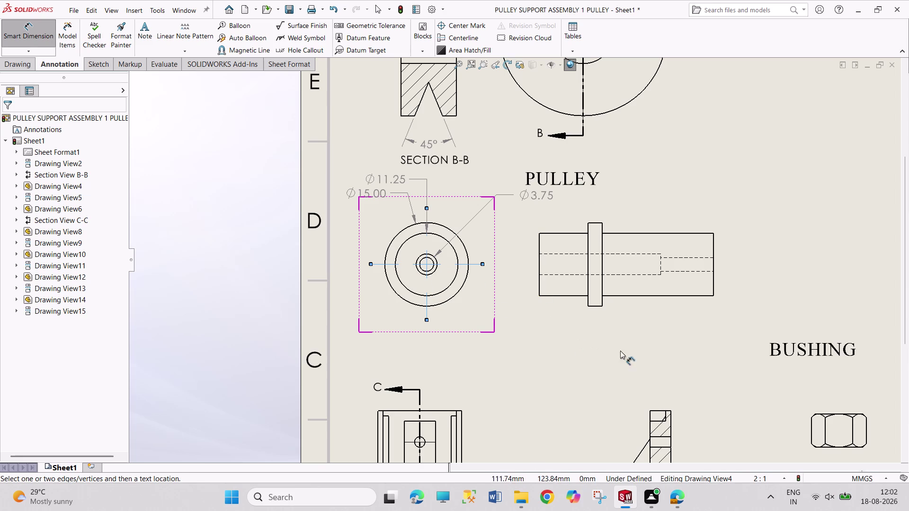
click(569, 296)
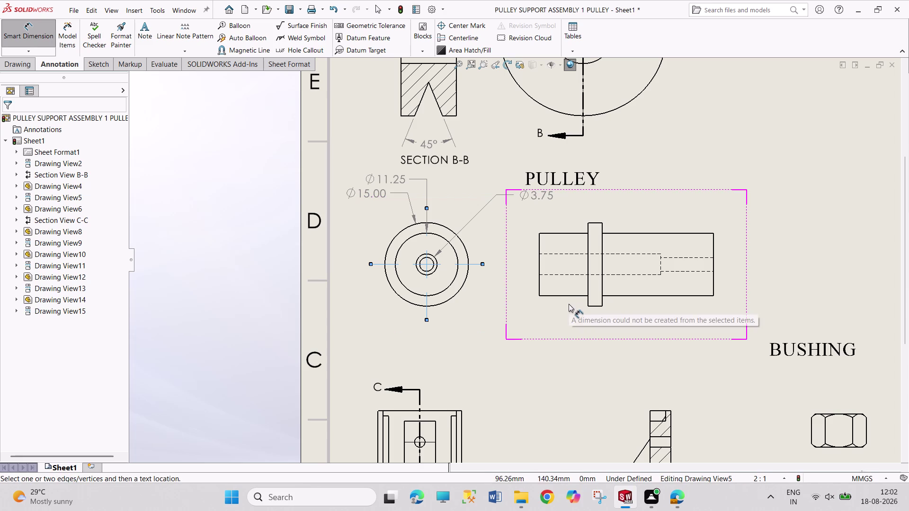
click(538, 289)
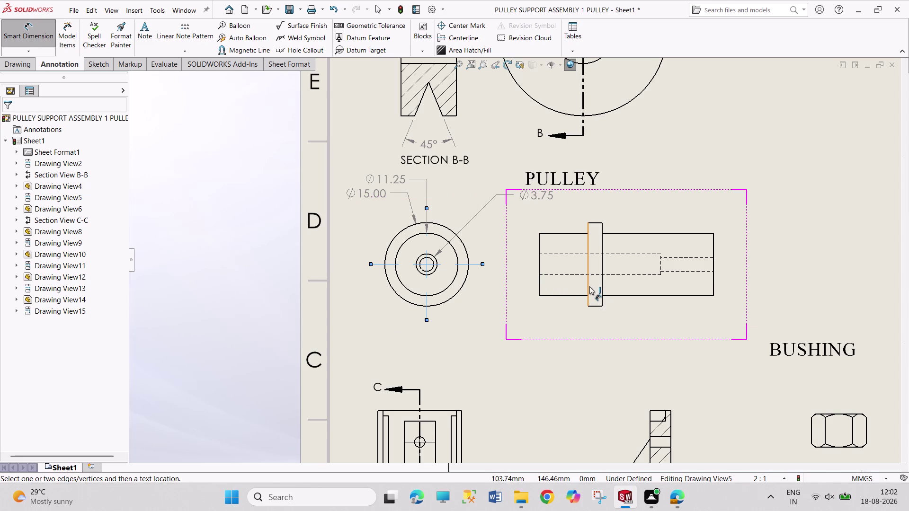
click(589, 286)
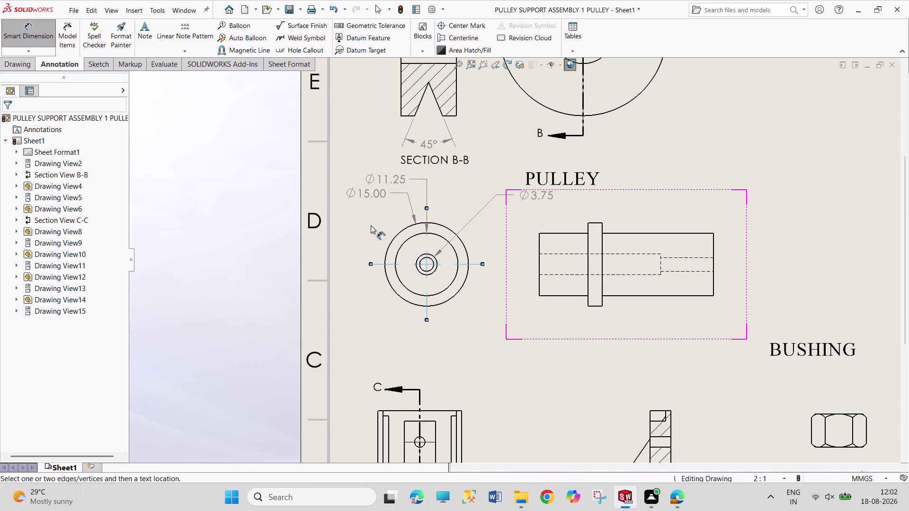
click(41, 40)
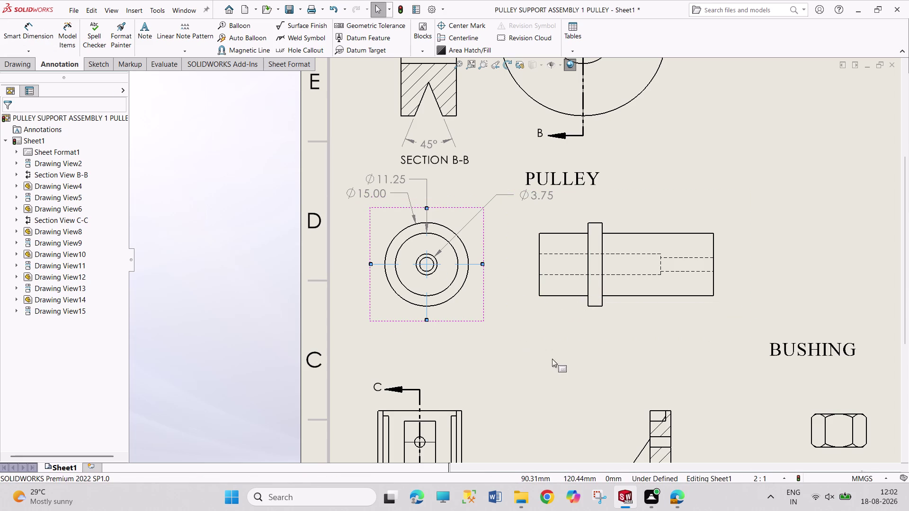
key(Escape)
key(Escape)
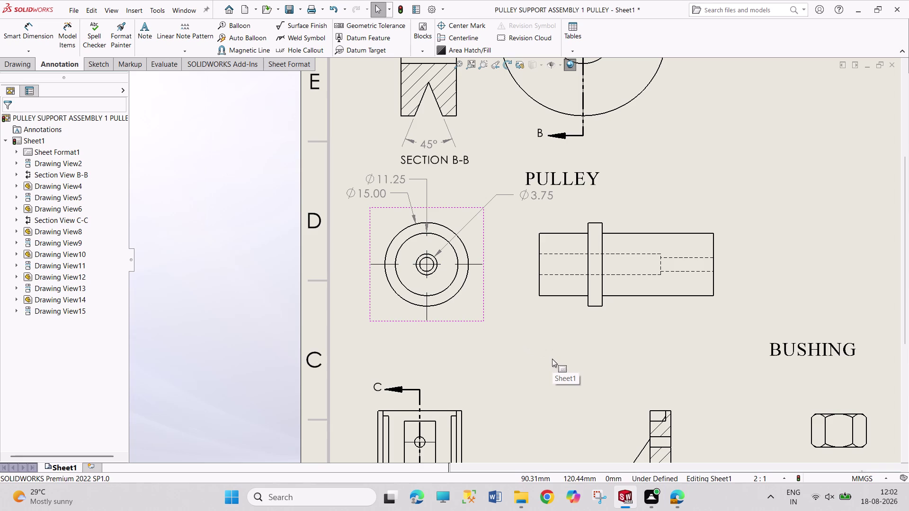
click(23, 30)
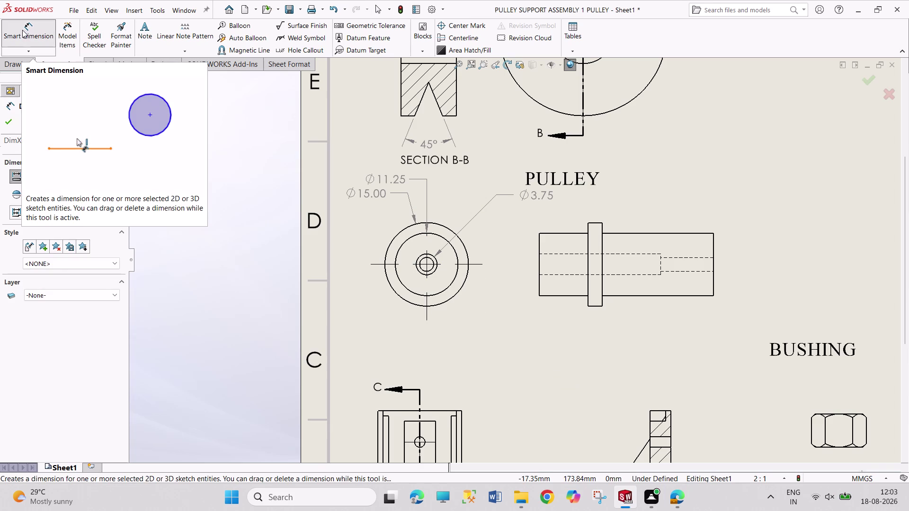
click(19, 29)
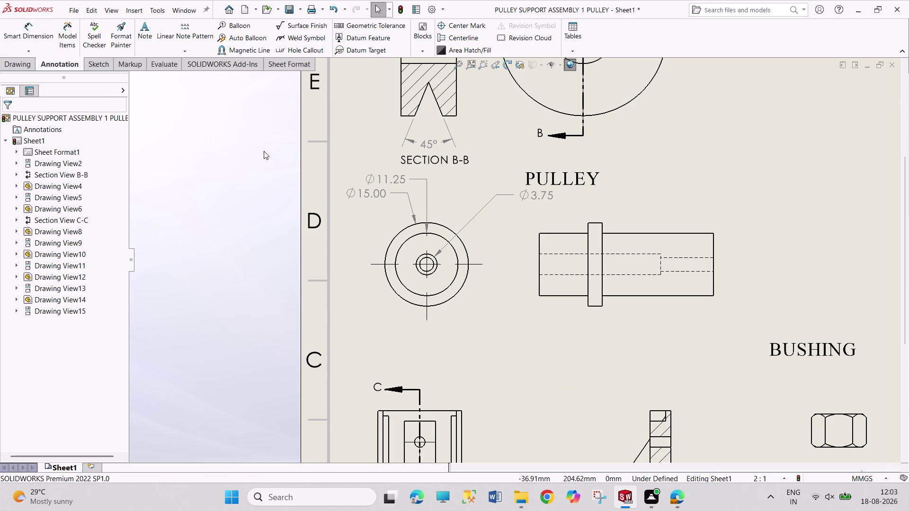
click(431, 271)
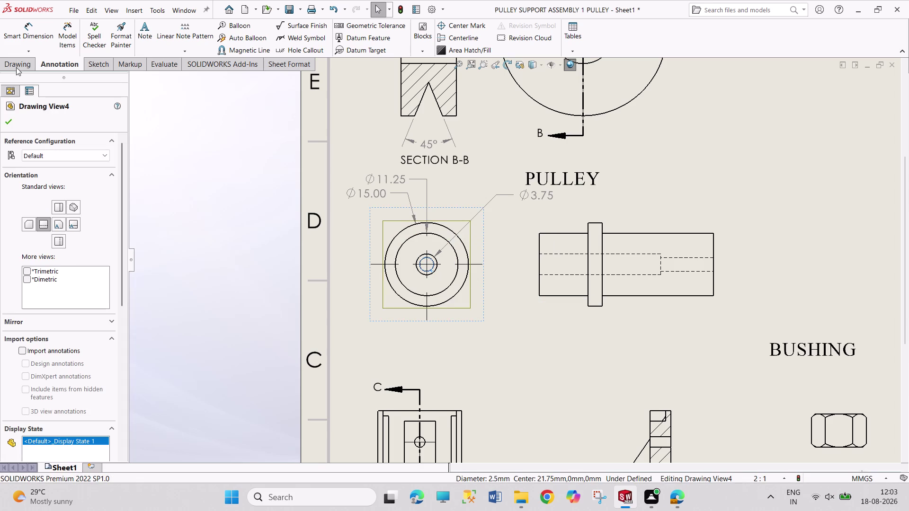
click(25, 35)
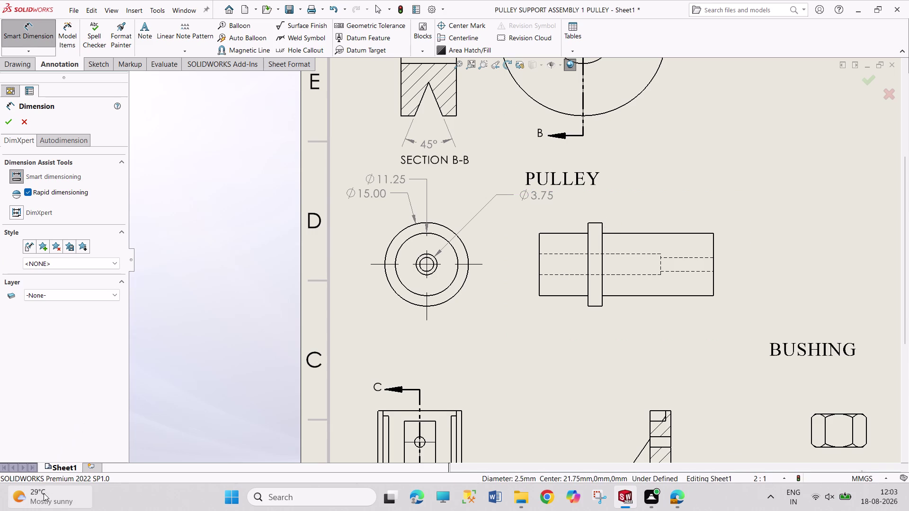
right_drag(139, 486, 95, 499)
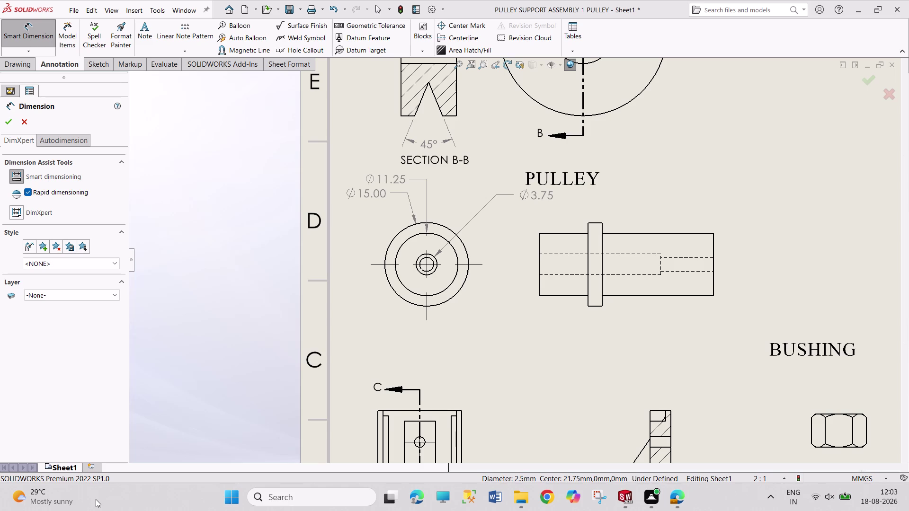
right_drag(96, 499, 177, 459)
drag(220, 221, 221, 241)
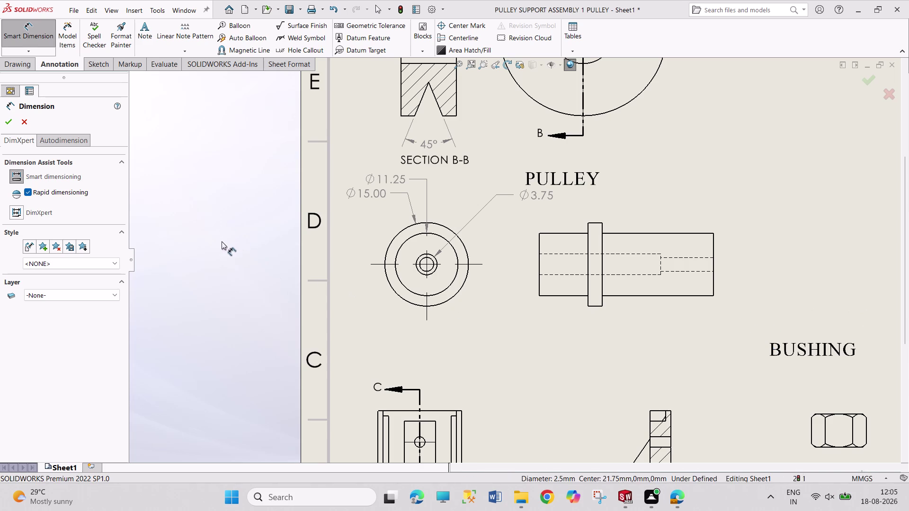
drag(221, 241, 254, 265)
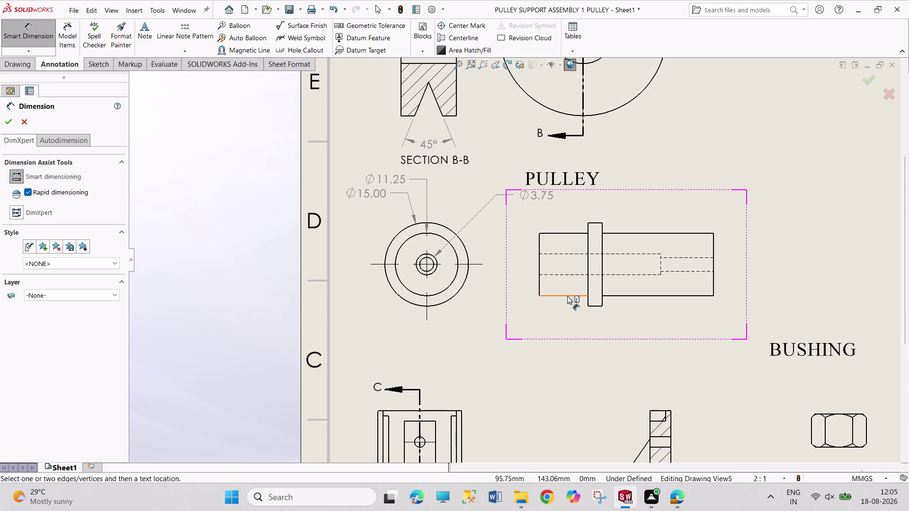
Add the 8.75 shoulder length dimension below the bushing side view.
click(540, 290)
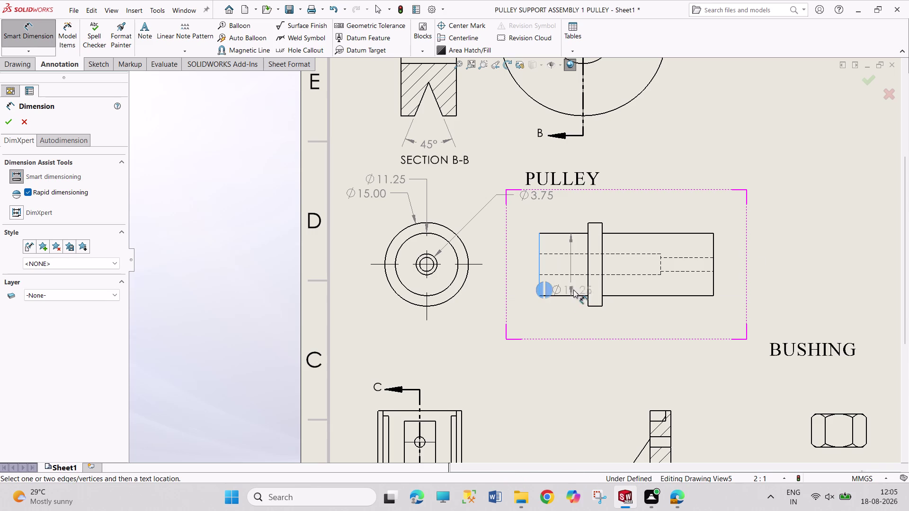
click(587, 288)
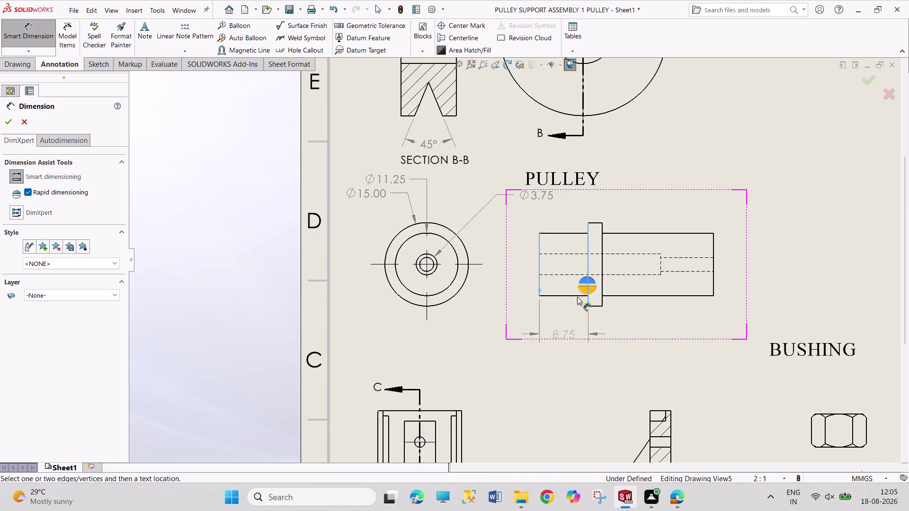
click(580, 289)
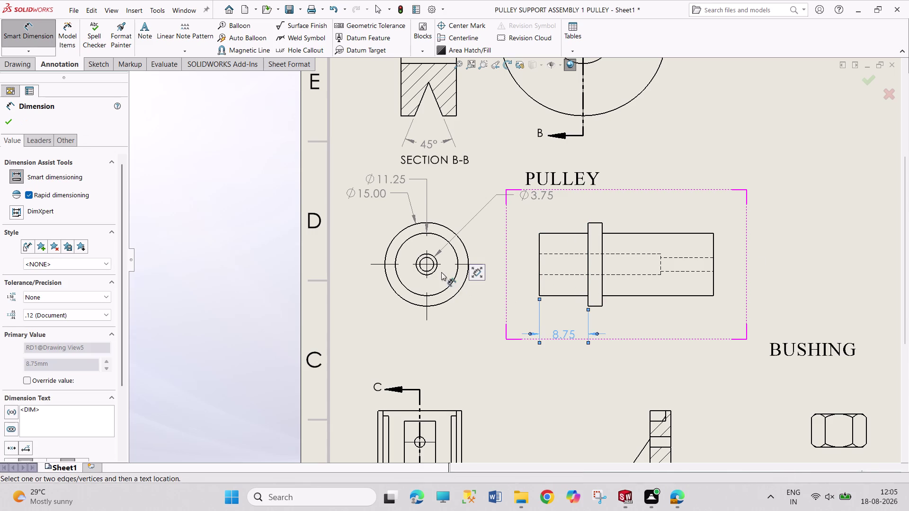
Dimension the small bore as Ø2.50 and position it beside the side view.
click(436, 268)
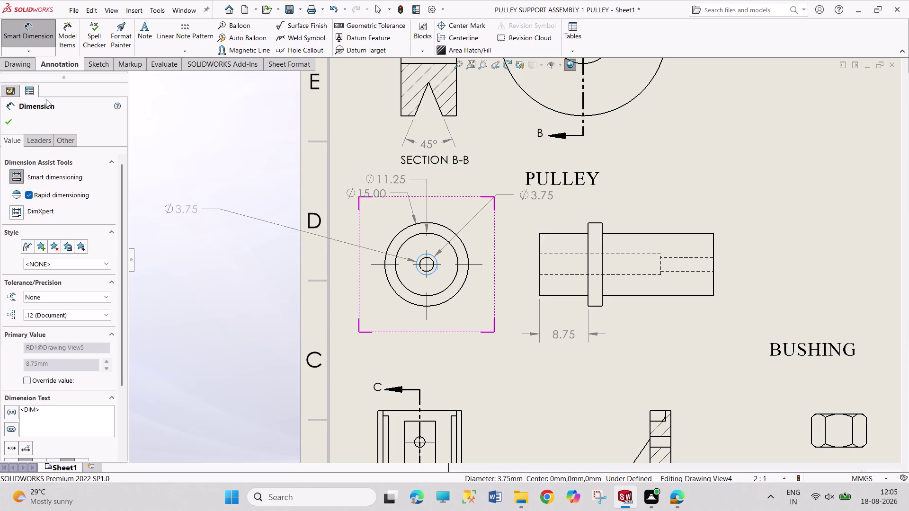
key(Escape)
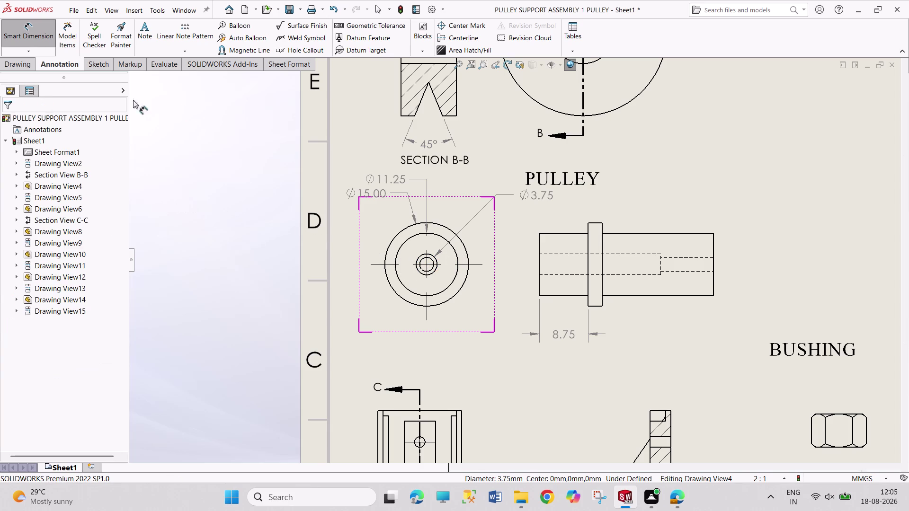
click(433, 267)
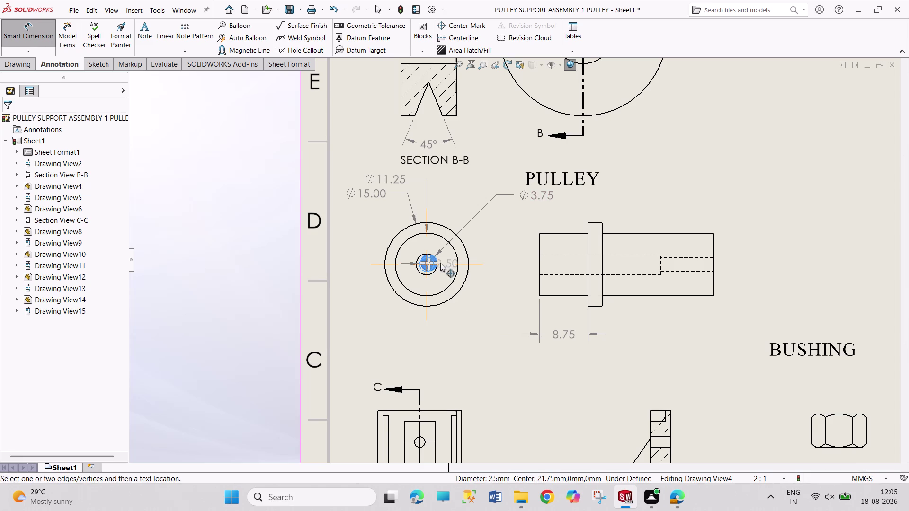
click(435, 259)
drag(509, 173, 512, 180)
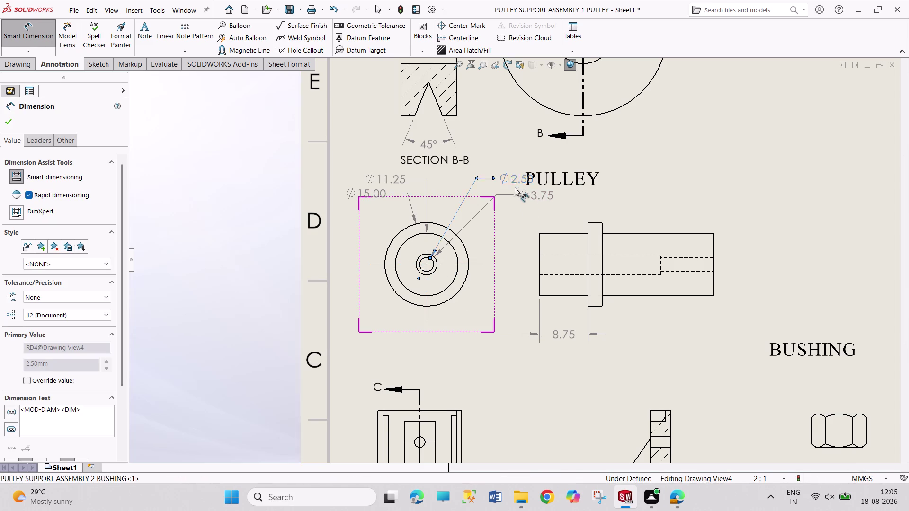
drag(512, 179, 524, 215)
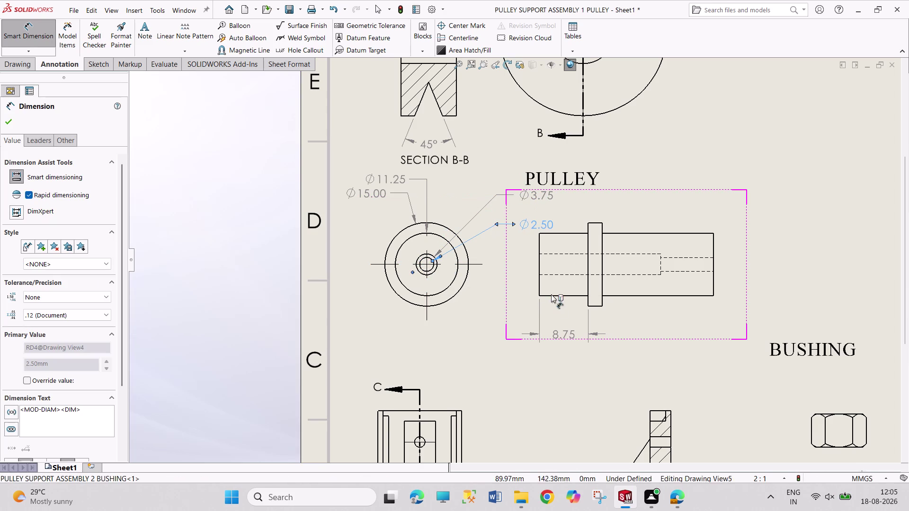
drag(544, 224, 543, 212)
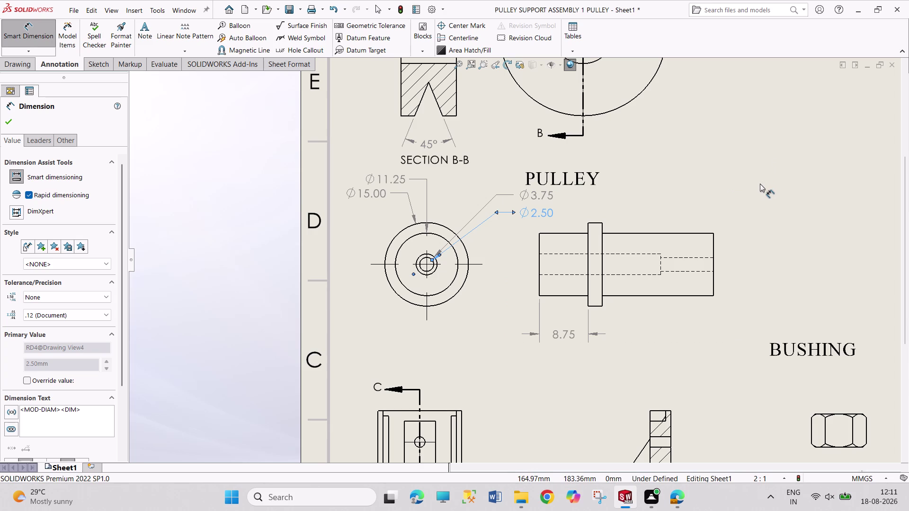
Draw a centerline between the two hidden bore edges of the bushing side view.
scroll(down, 3)
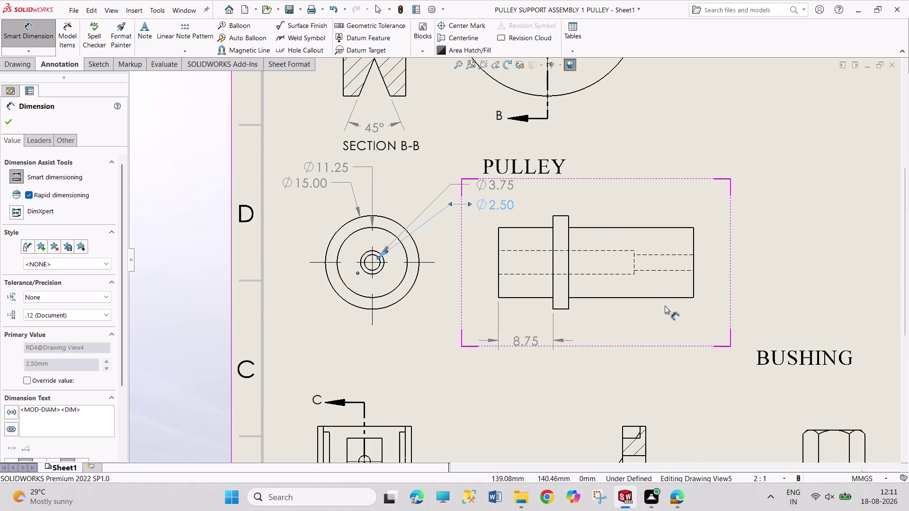
right_click(816, 159)
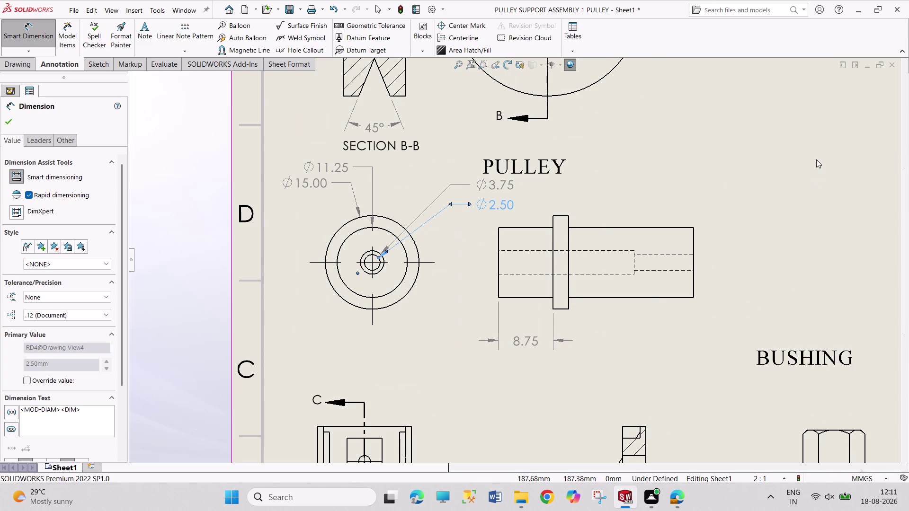
drag(816, 199, 811, 200)
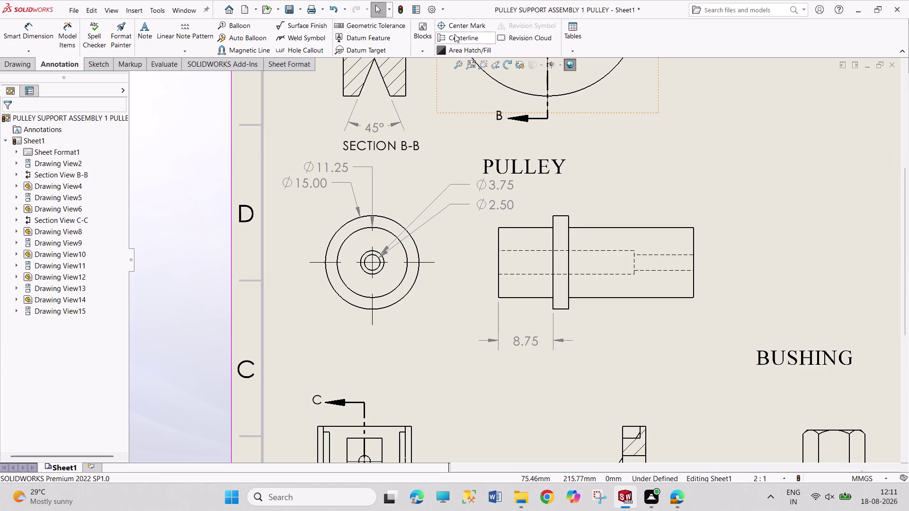
click(455, 34)
click(590, 250)
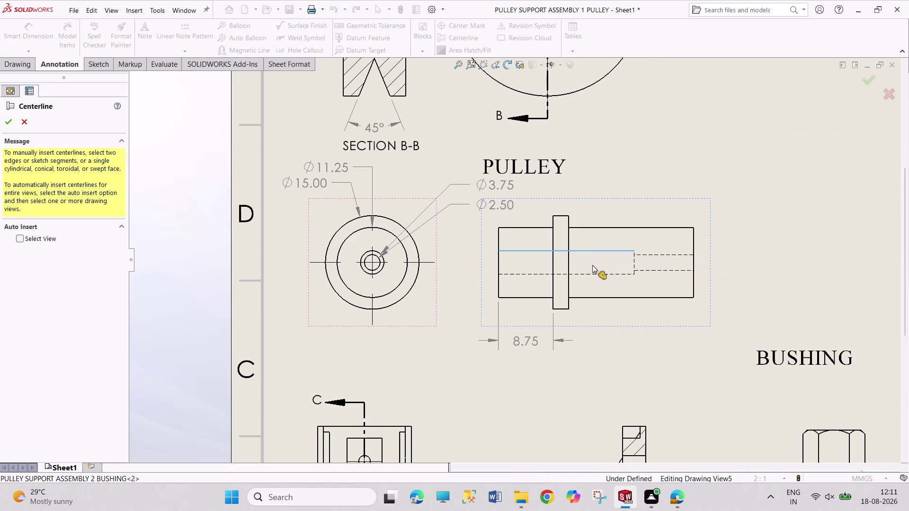
click(593, 274)
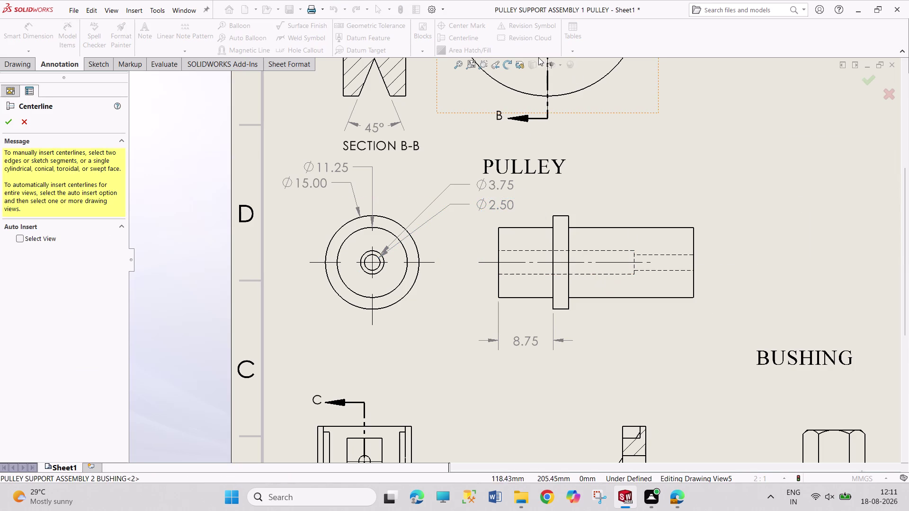
click(658, 254)
click(660, 271)
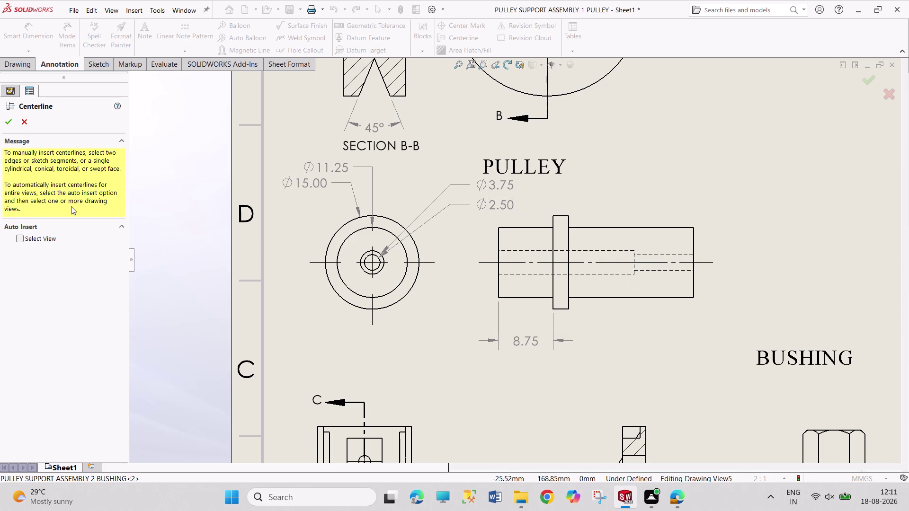
click(9, 120)
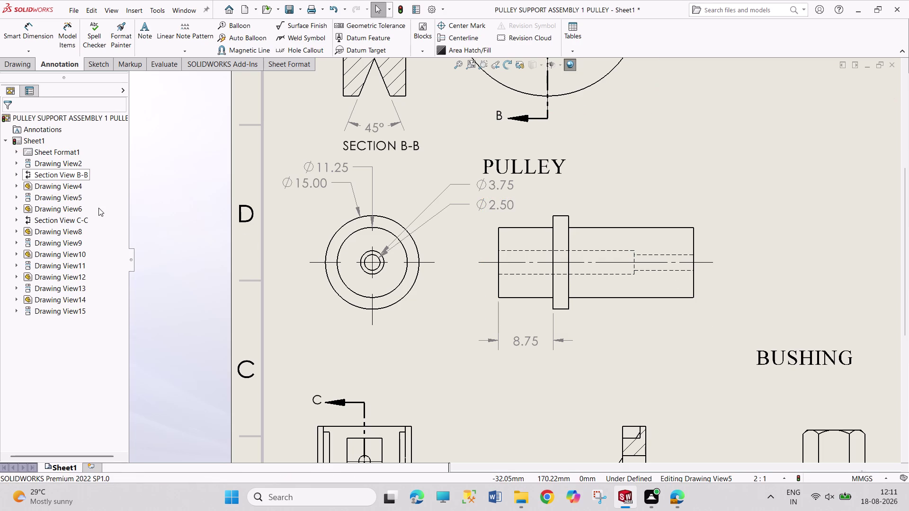
right_click(510, 263)
click(512, 265)
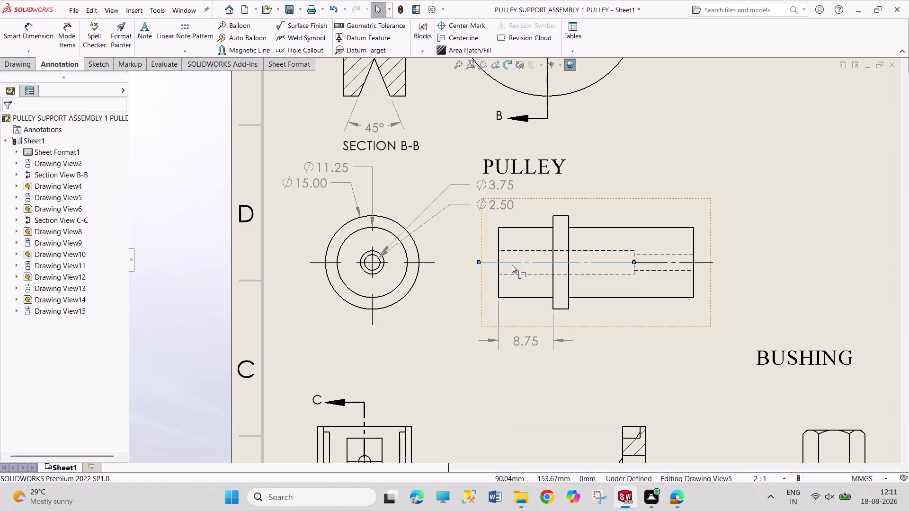
click(513, 263)
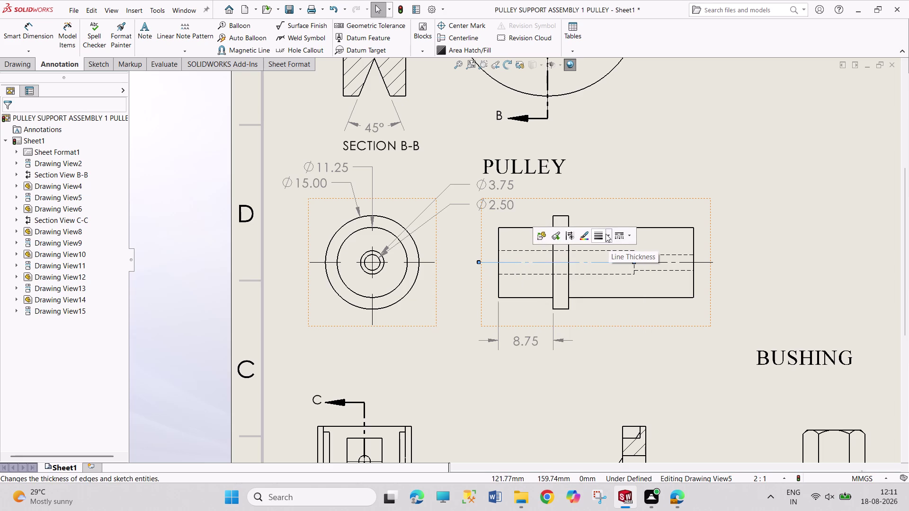
click(629, 234)
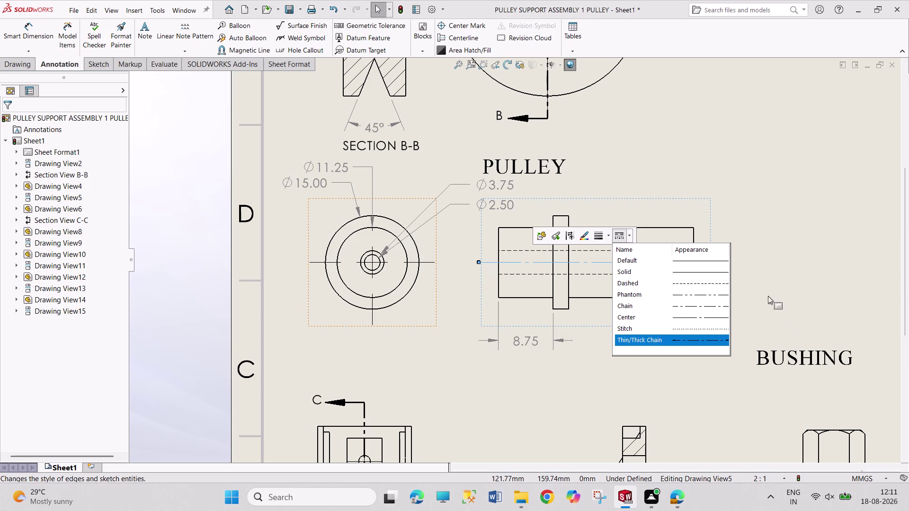
click(749, 274)
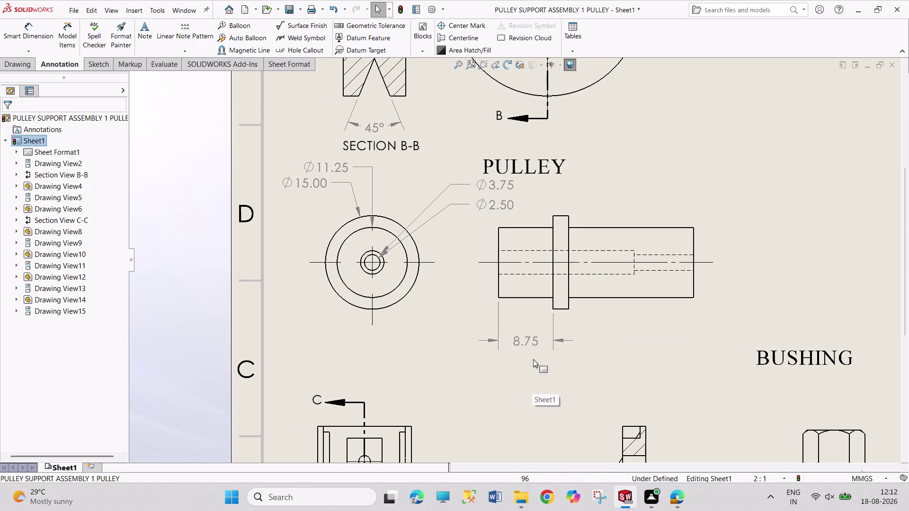
Delete the 8.75 length dimension under the bushing side view.
right_click(532, 344)
click(533, 344)
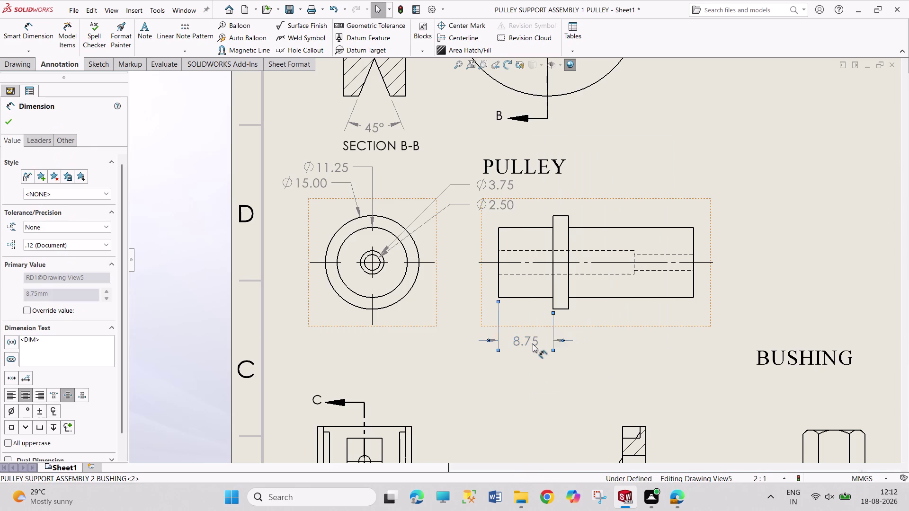
key(Delete)
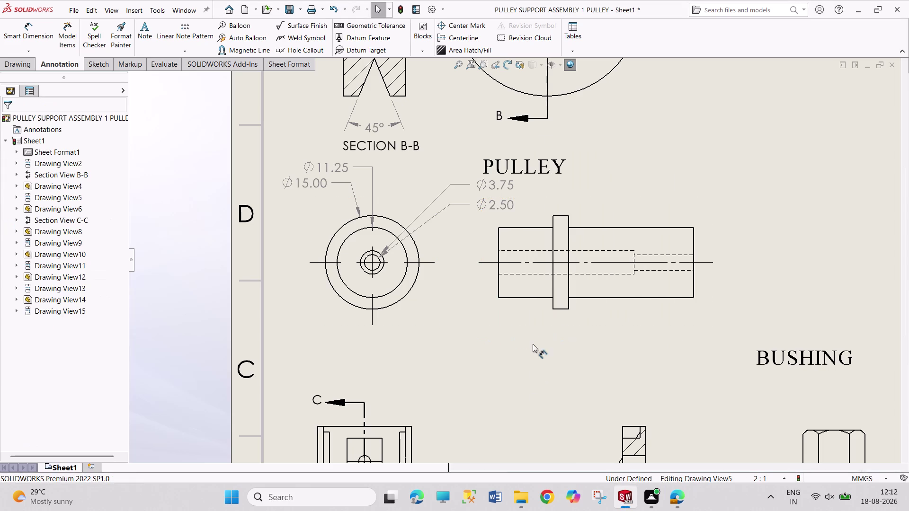
Add a 21.75 dimension below, from the bushing's left end to the bore bottom.
click(32, 40)
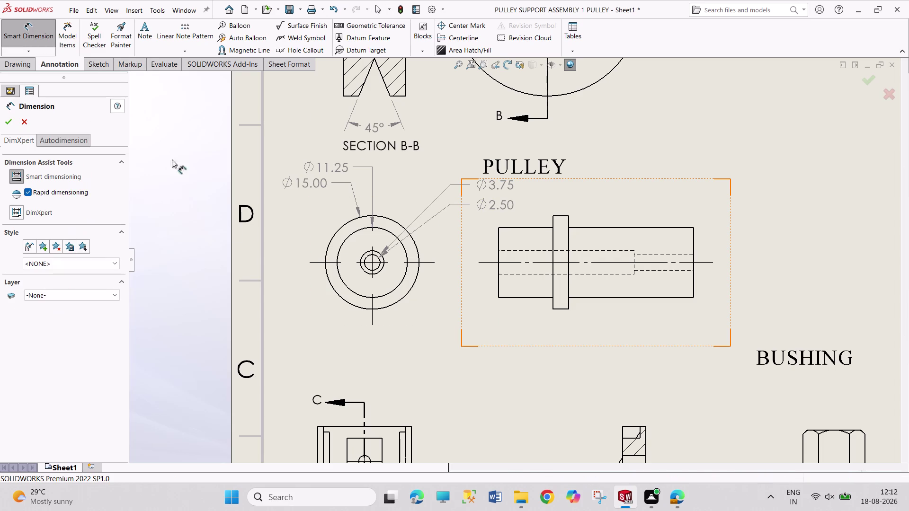
click(497, 292)
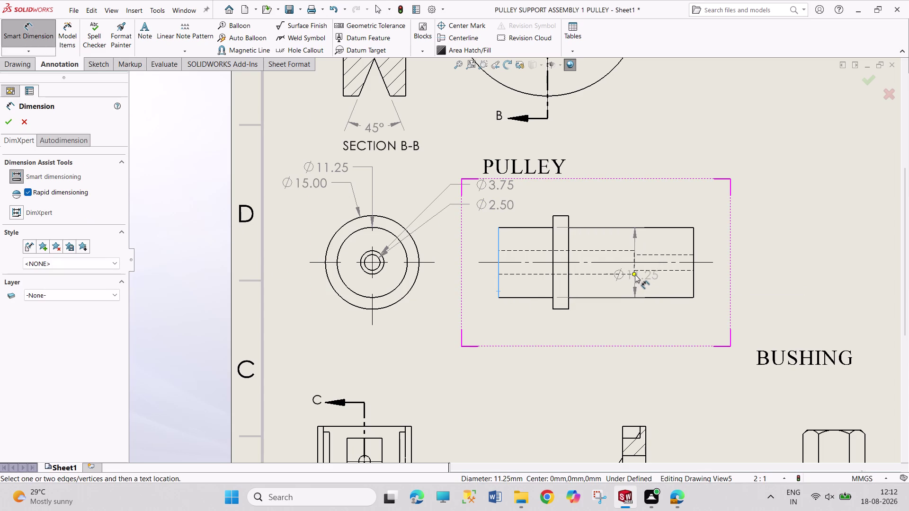
drag(634, 274, 635, 281)
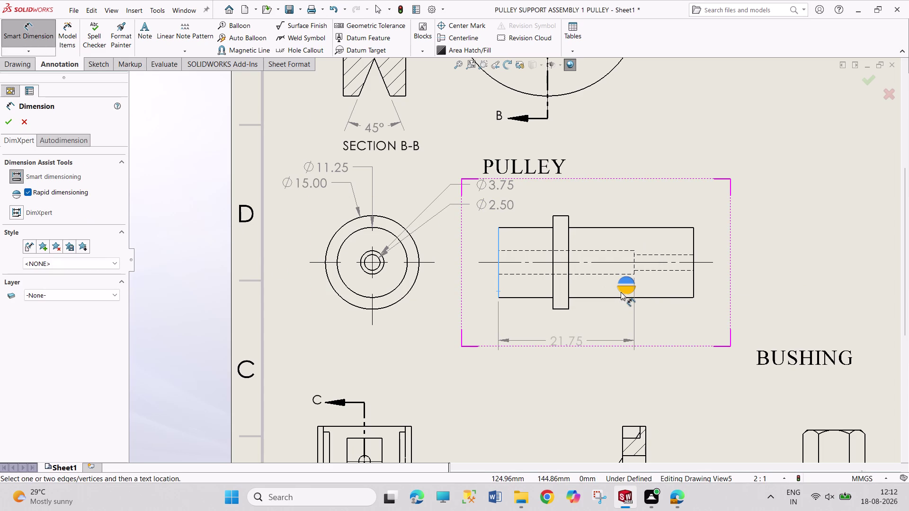
click(620, 292)
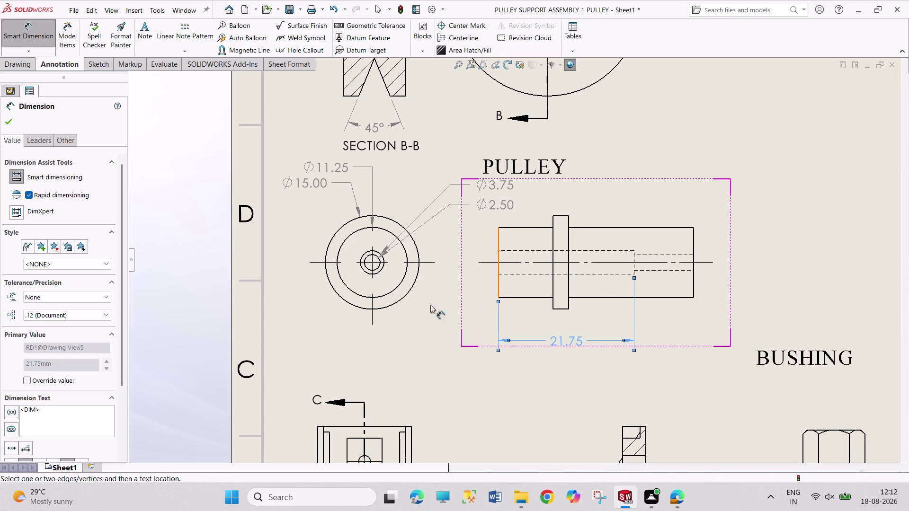
right_click(424, 321)
click(443, 362)
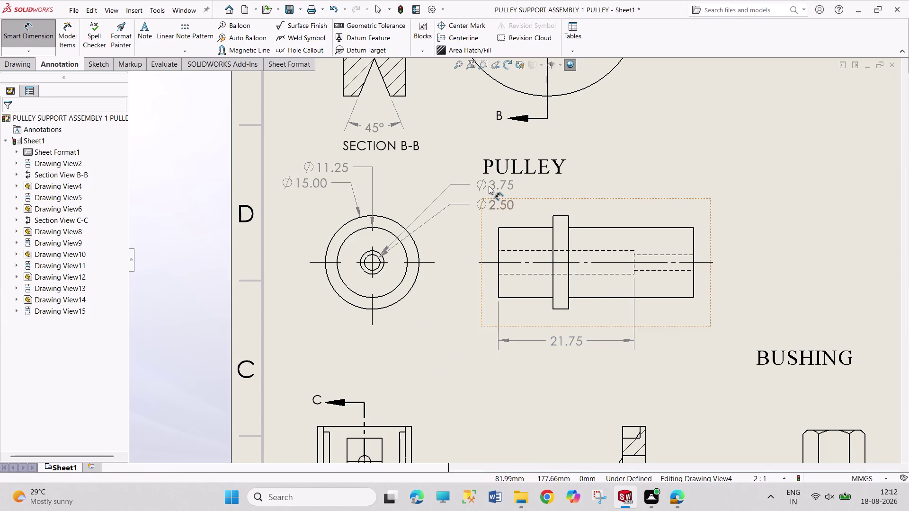
Line up the Ø3.75 and Ø2.50 labels beside the front view.
drag(489, 184, 436, 179)
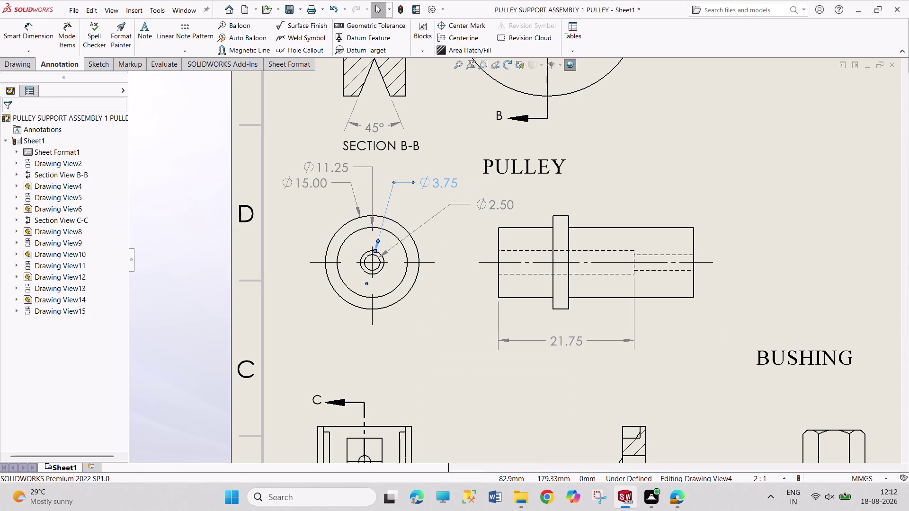
drag(498, 206, 438, 201)
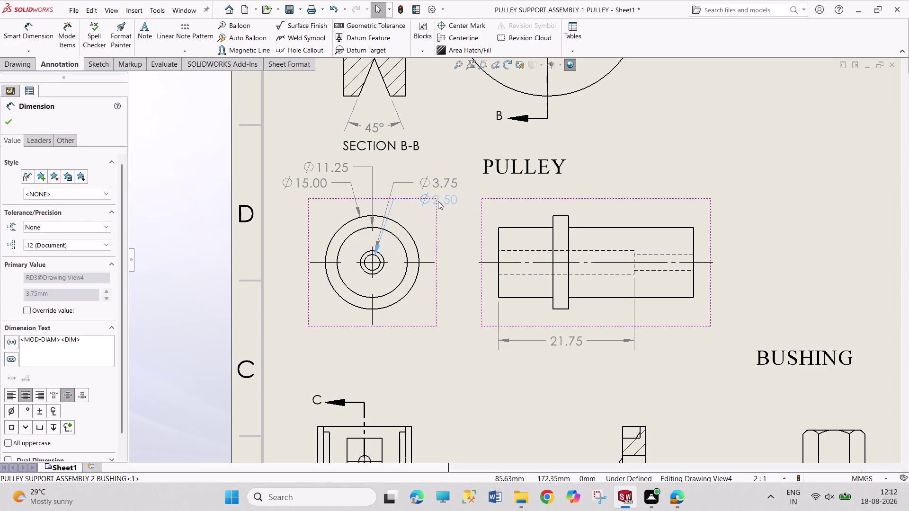
drag(438, 201, 440, 202)
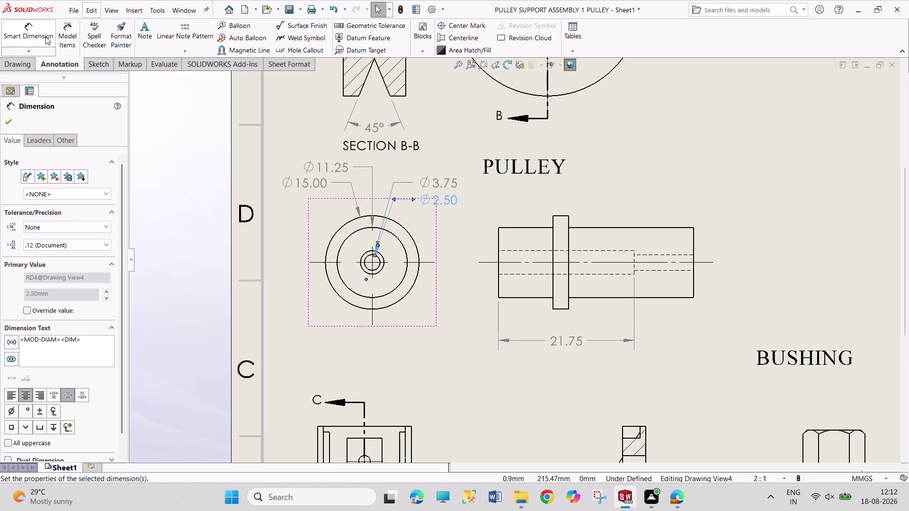
Add the 8.75 length dimension above the bushing side view.
click(34, 37)
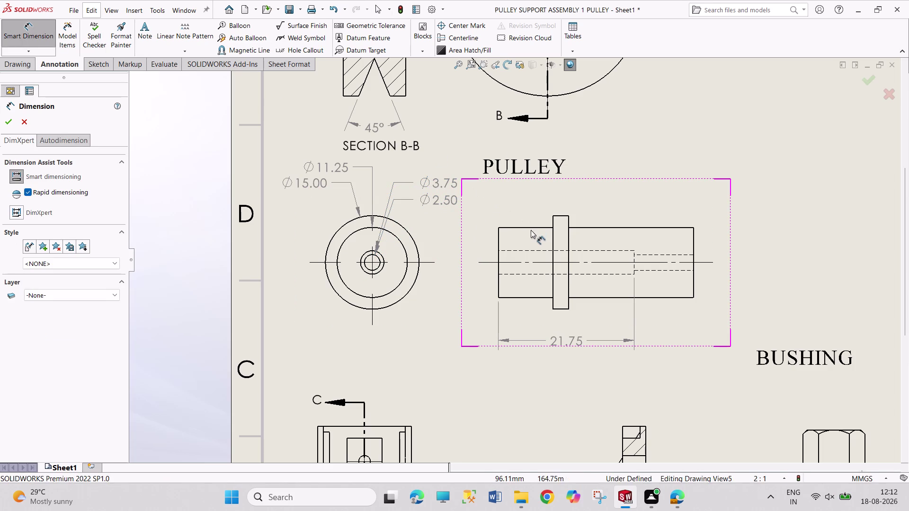
click(530, 228)
click(530, 225)
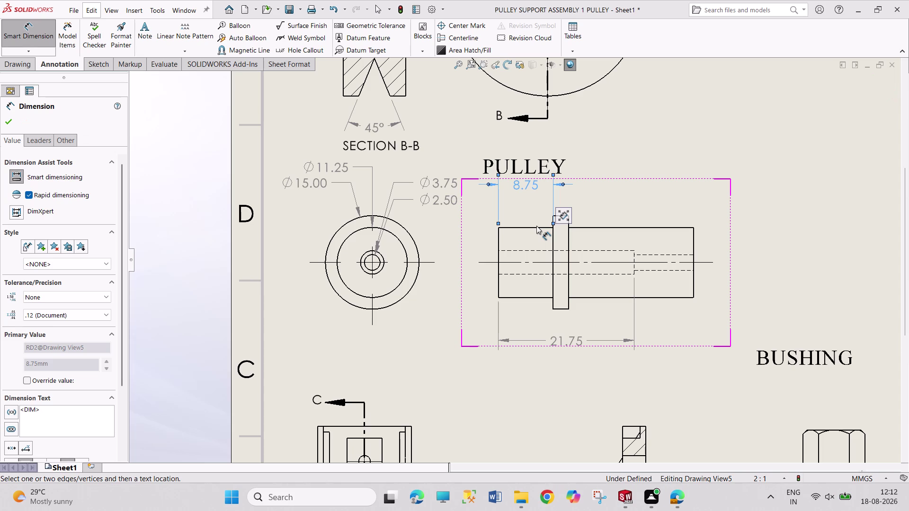
drag(522, 182, 521, 207)
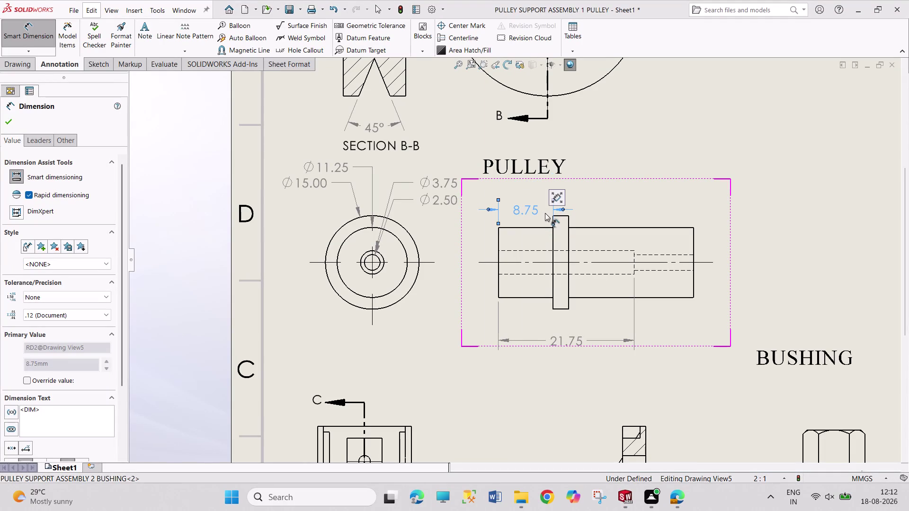
Place the 2.50 flange width dimension to the right of the flange.
click(559, 215)
click(559, 214)
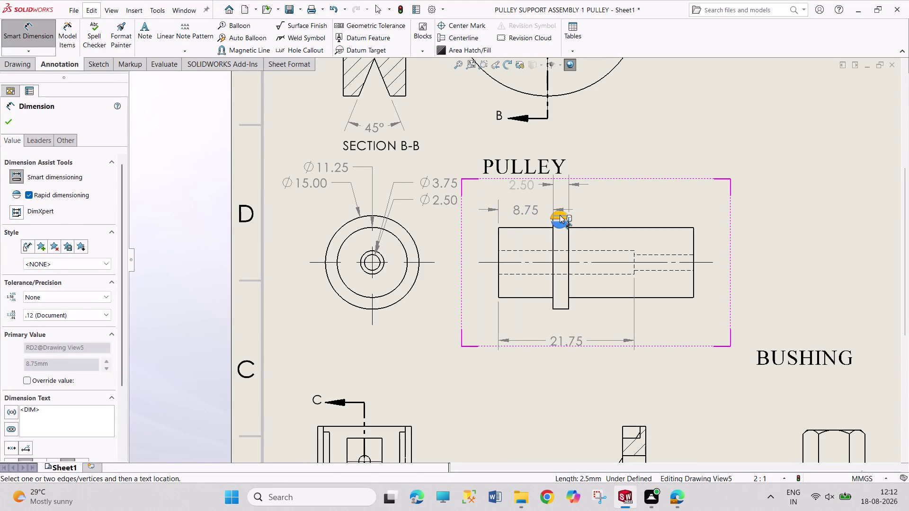
drag(530, 185, 540, 198)
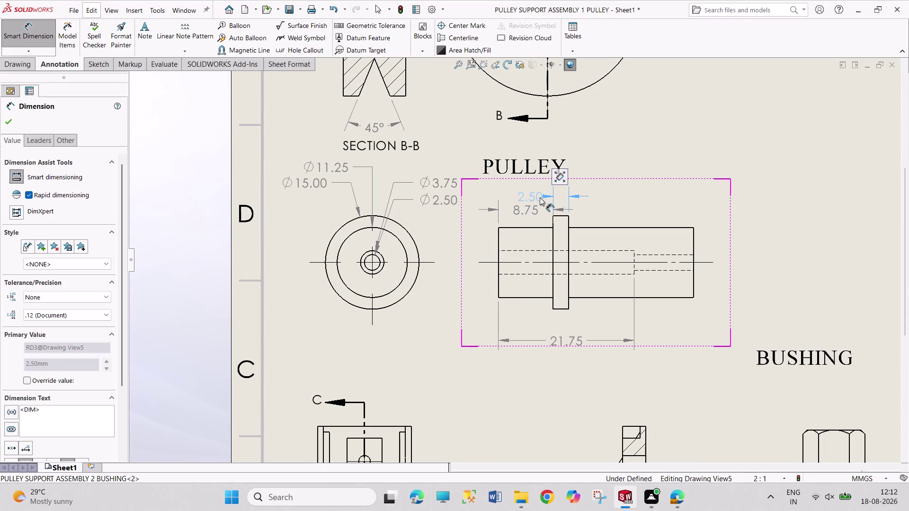
drag(539, 197, 610, 200)
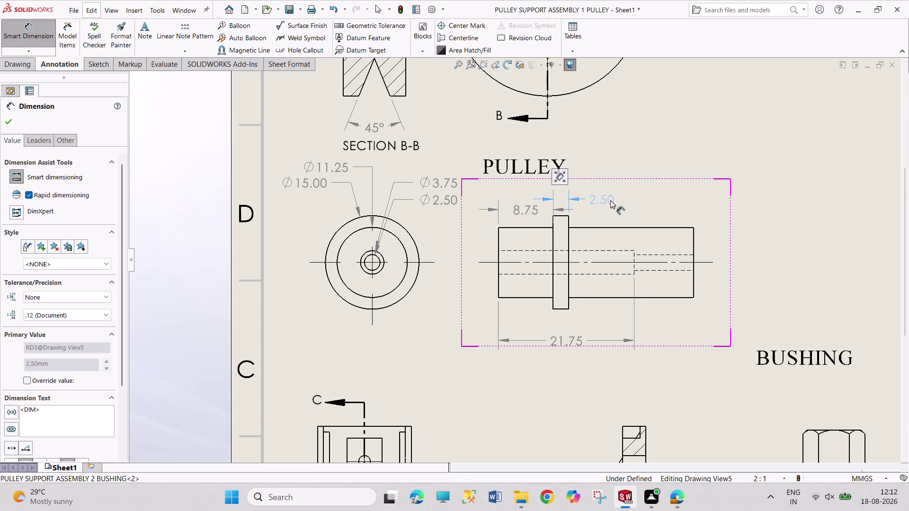
drag(610, 200, 611, 203)
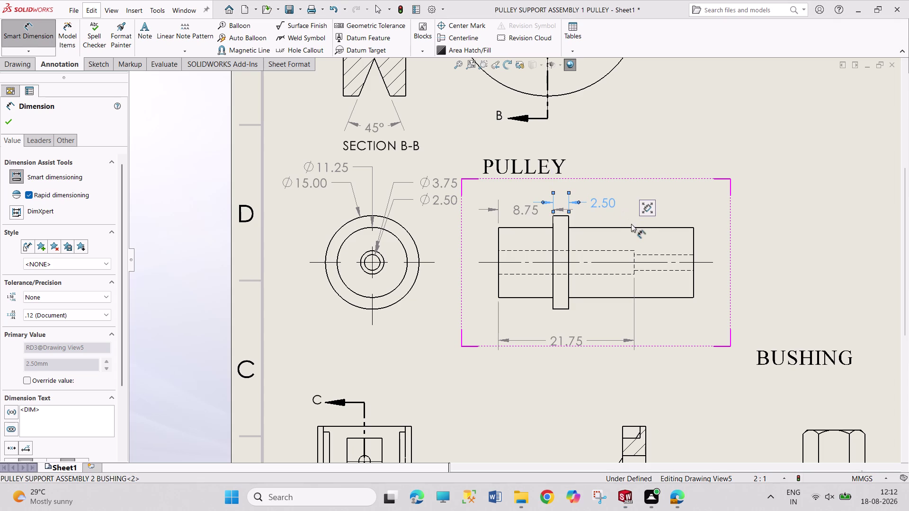
Add the 20.00 shaft length above the shaft, aligned with the other dimensions.
click(632, 227)
click(633, 224)
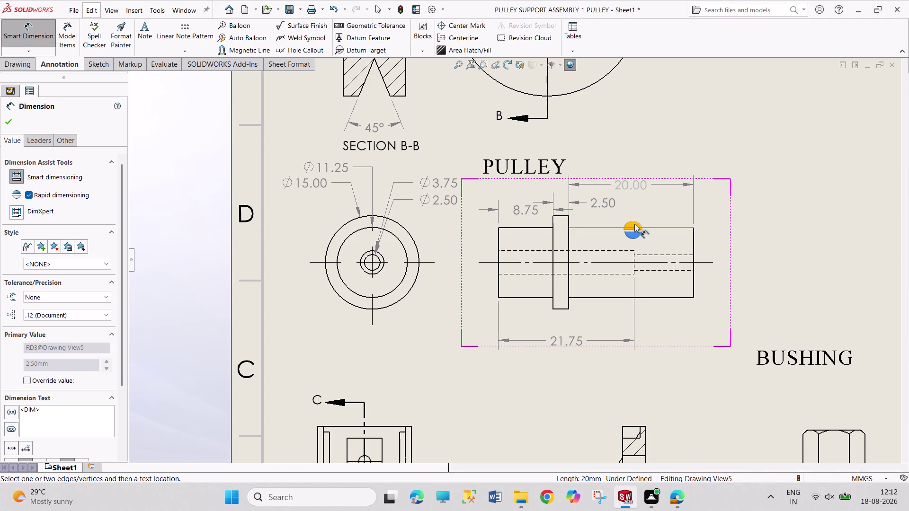
drag(631, 187, 628, 212)
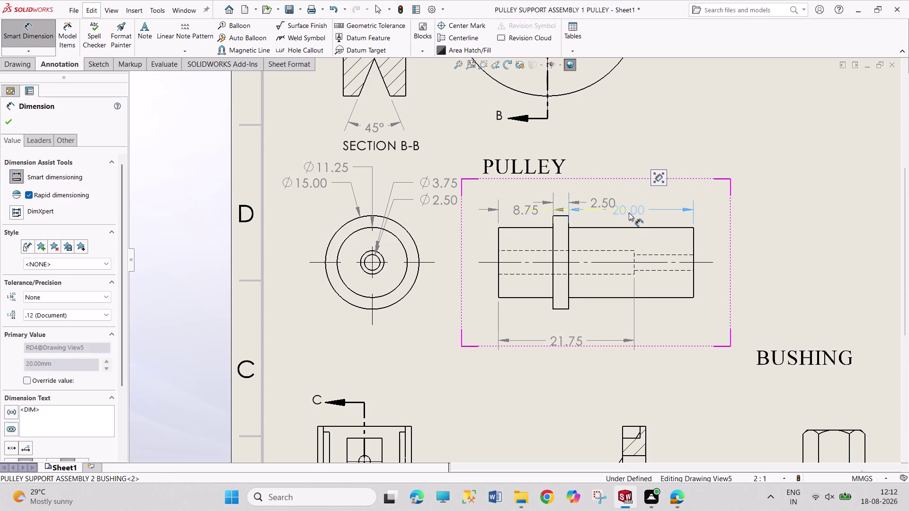
drag(629, 213, 628, 213)
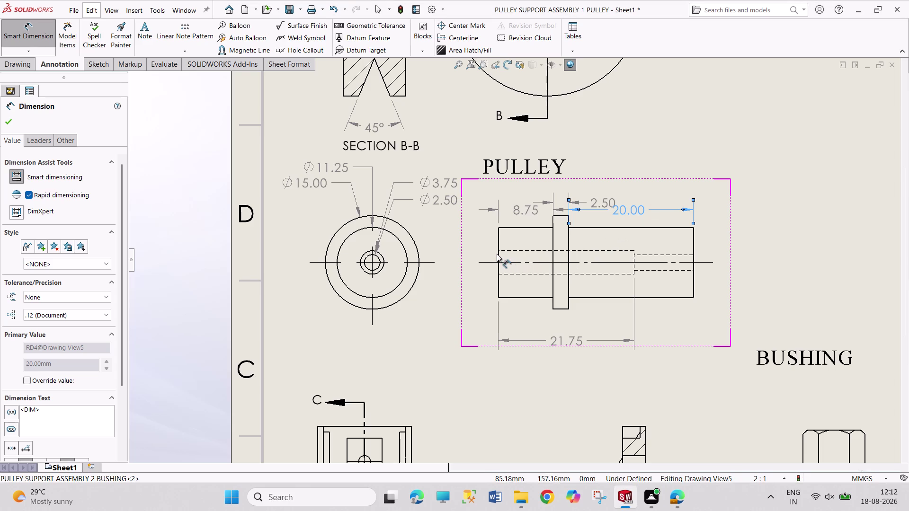
Dimension to the shaft's right end edge, then stop dimensioning.
drag(498, 254, 504, 254)
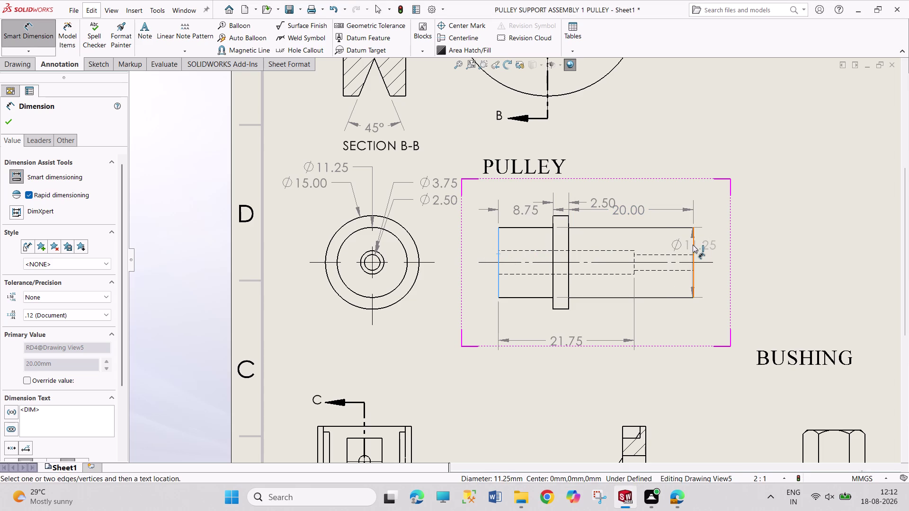
click(693, 245)
click(675, 241)
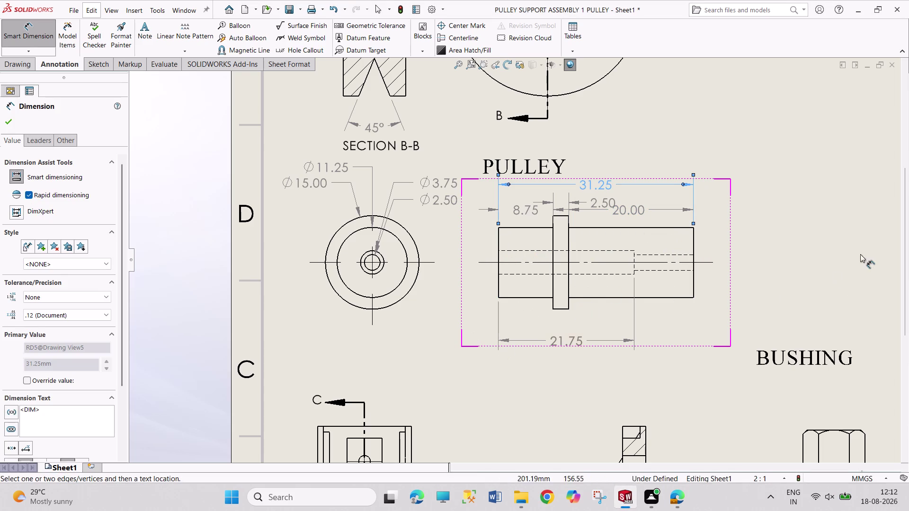
right_click(834, 218)
Reposition the 2.50 dimension so it stacks above the 8.75.
click(820, 262)
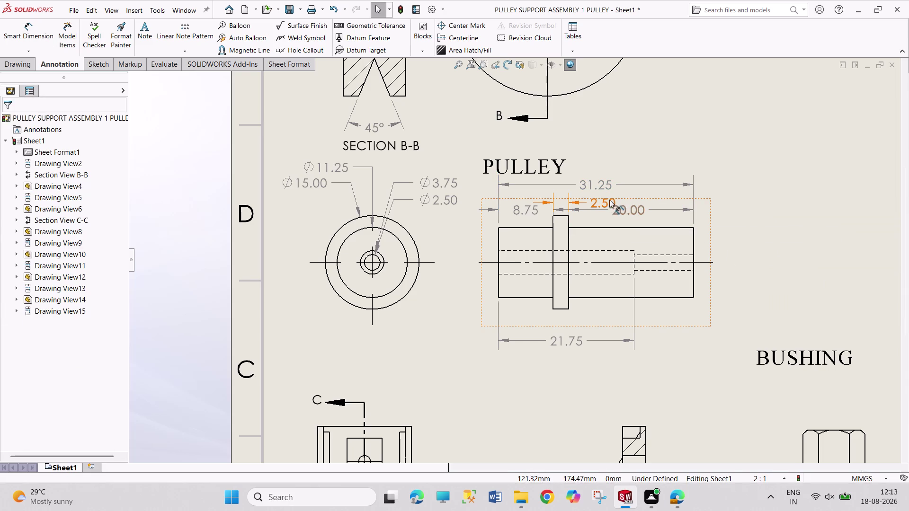
drag(609, 200, 567, 187)
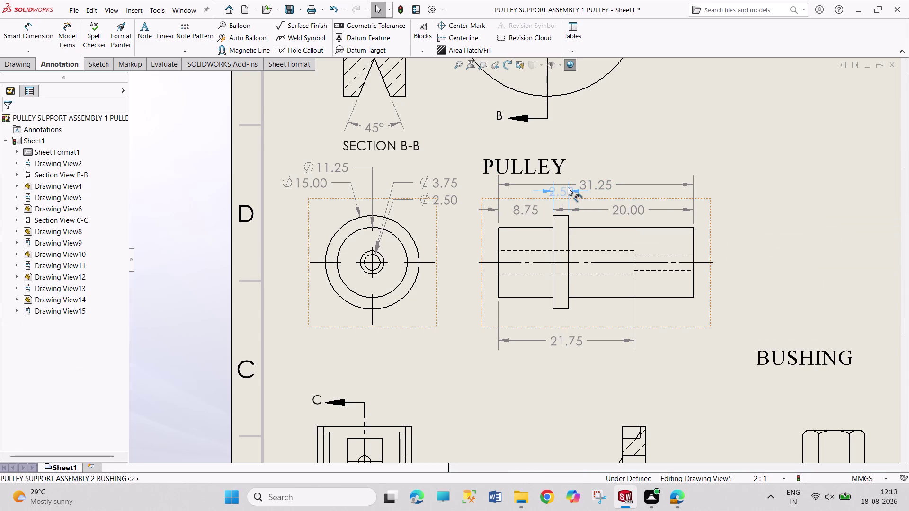
drag(568, 187, 535, 192)
drag(535, 192, 536, 193)
click(771, 149)
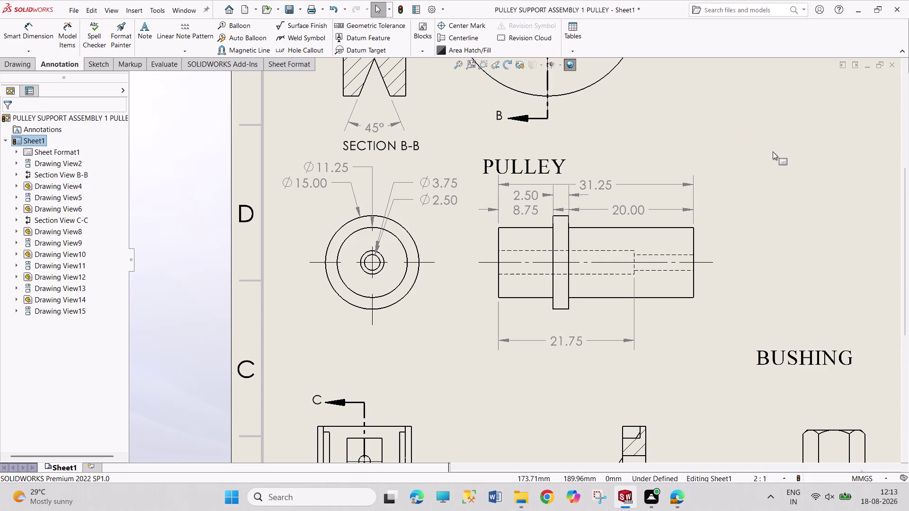
Hide the 8.75 dimension and align 2.50 left of the collar with 20.00.
right_click(526, 210)
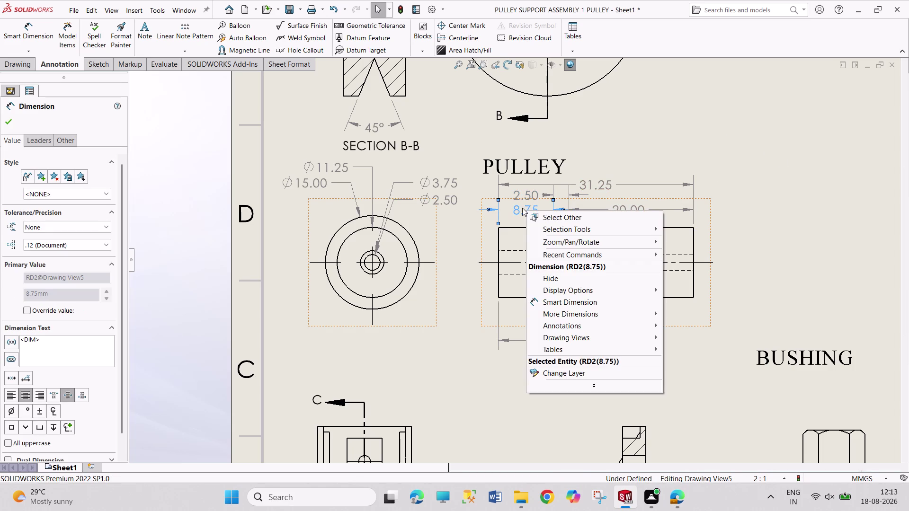
click(522, 208)
key(Delete)
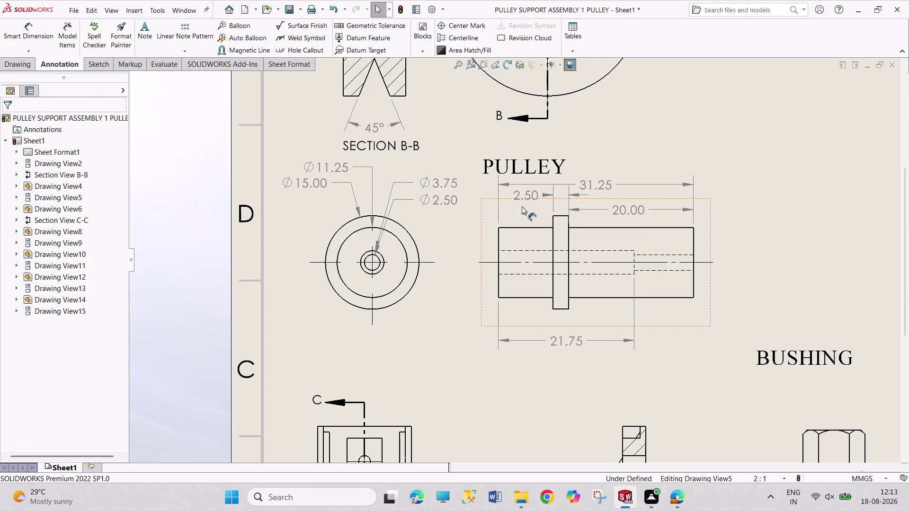
drag(541, 194, 540, 204)
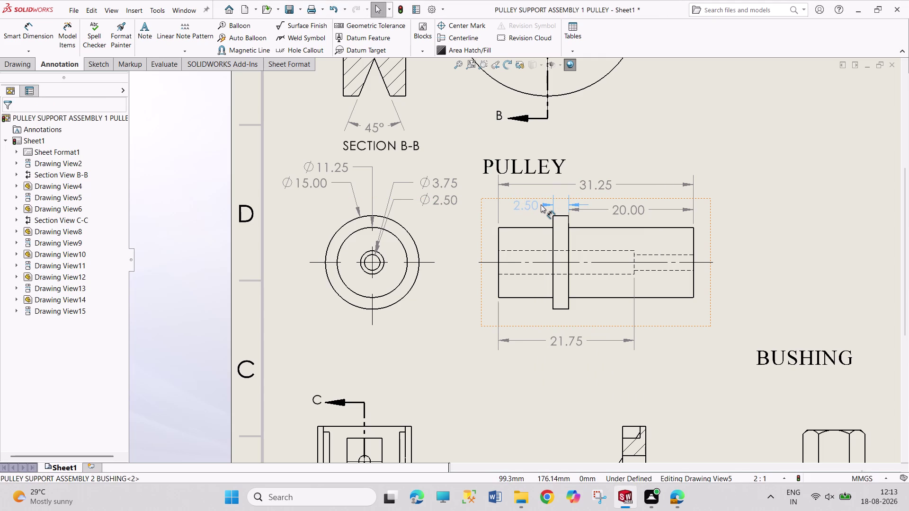
drag(540, 205, 540, 207)
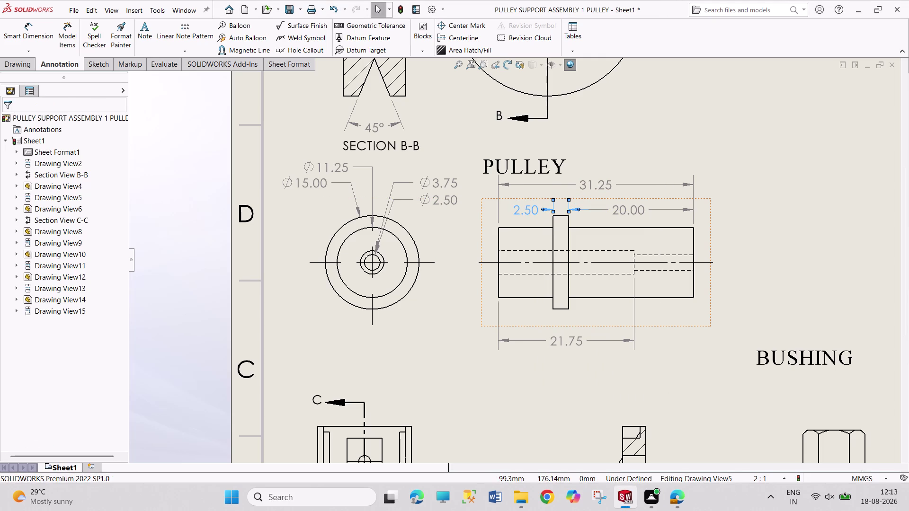
click(737, 298)
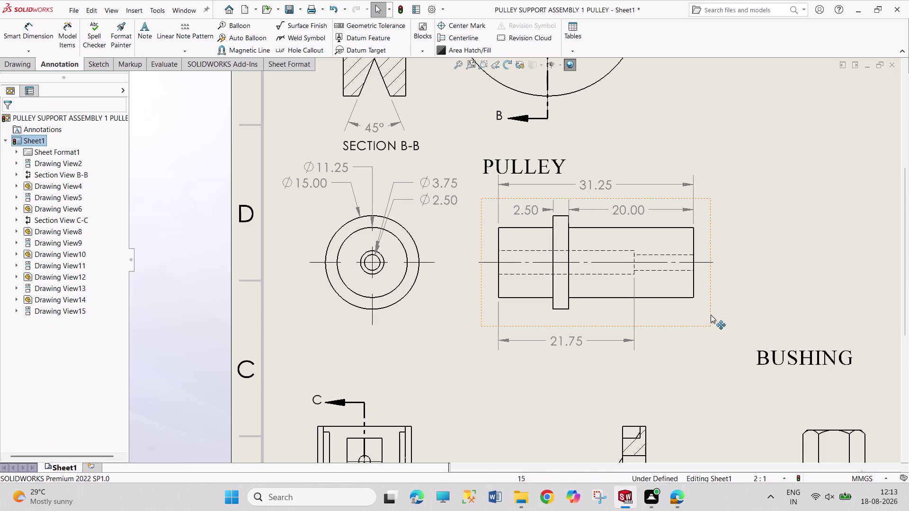
scroll(up, 3)
scroll(up, 3)
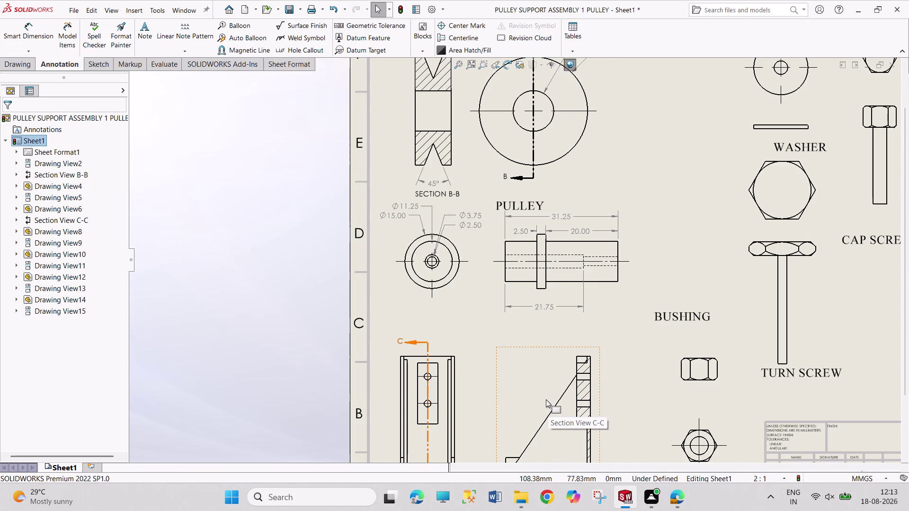
scroll(up, 3)
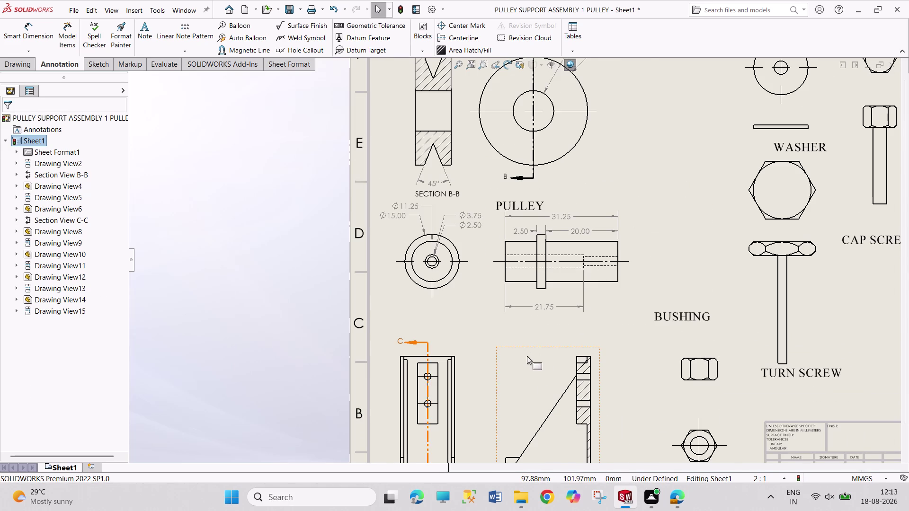
scroll(up, 3)
scroll(down, 3)
scroll(down, 3)
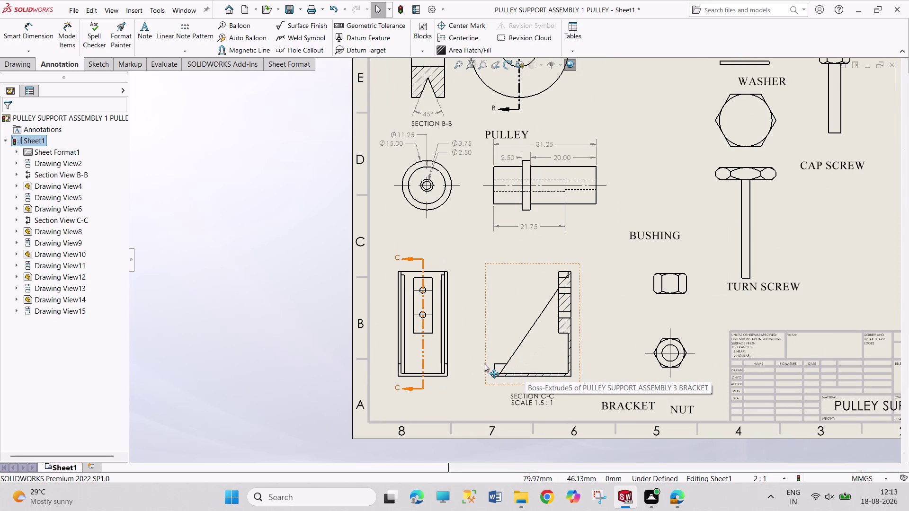
Dimension the bracket front view's 20.00 width below the view.
scroll(down, 3)
scroll(down, 3)
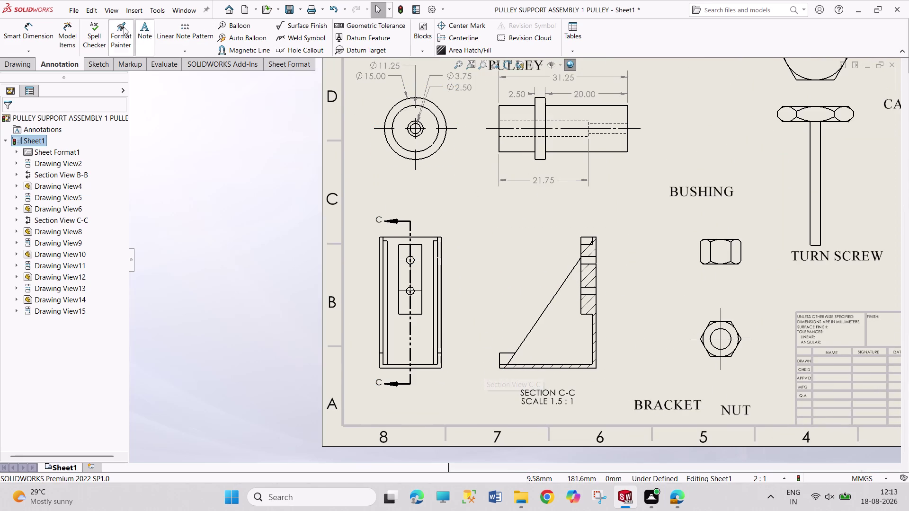
click(38, 32)
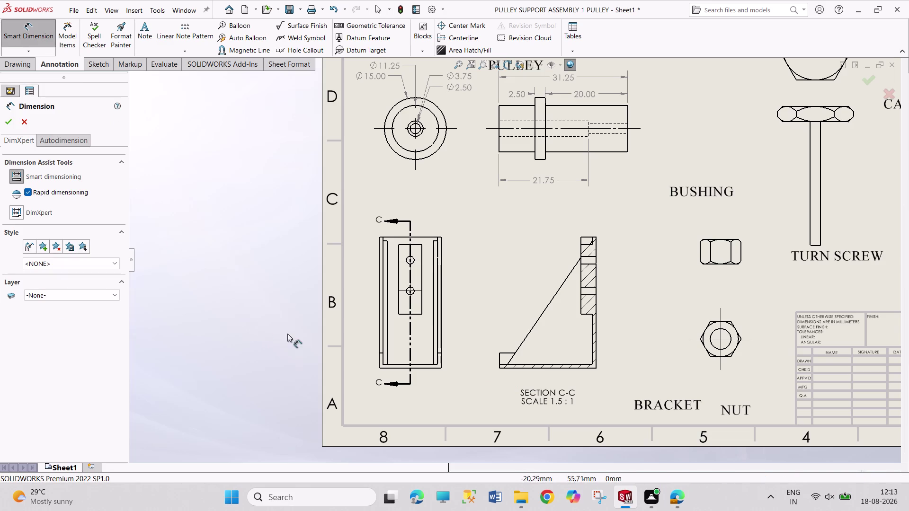
click(397, 369)
click(397, 369)
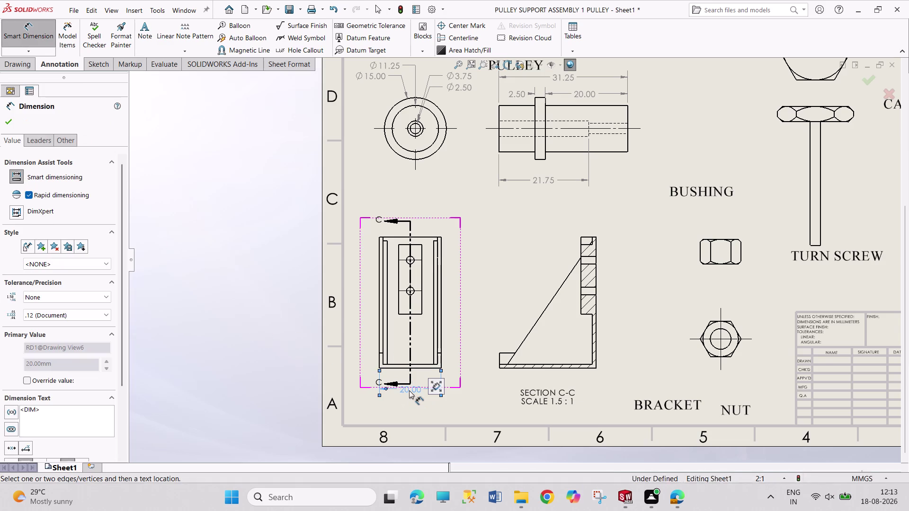
drag(409, 391, 408, 402)
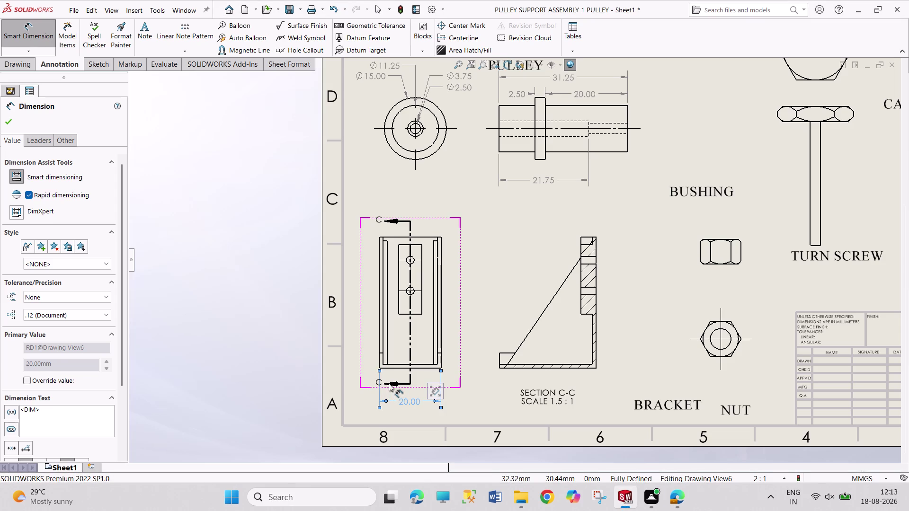
drag(389, 383, 400, 382)
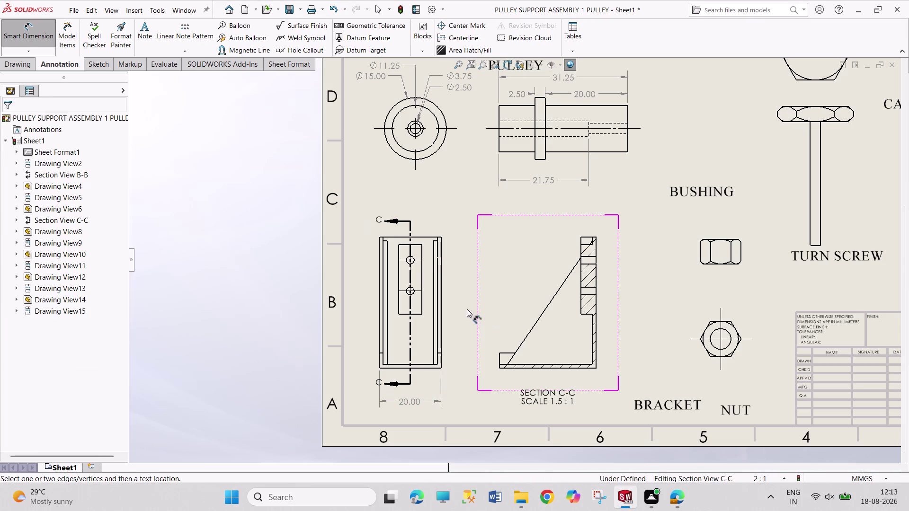
scroll(down, 3)
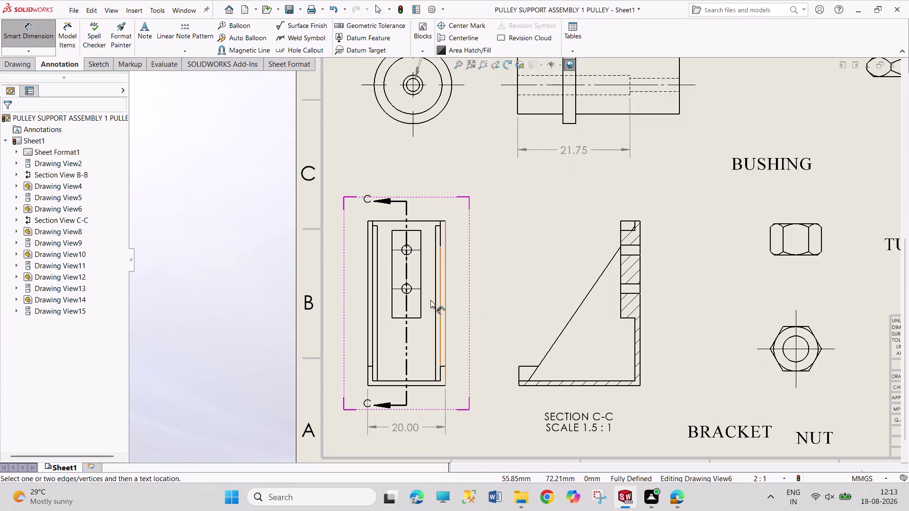
click(409, 294)
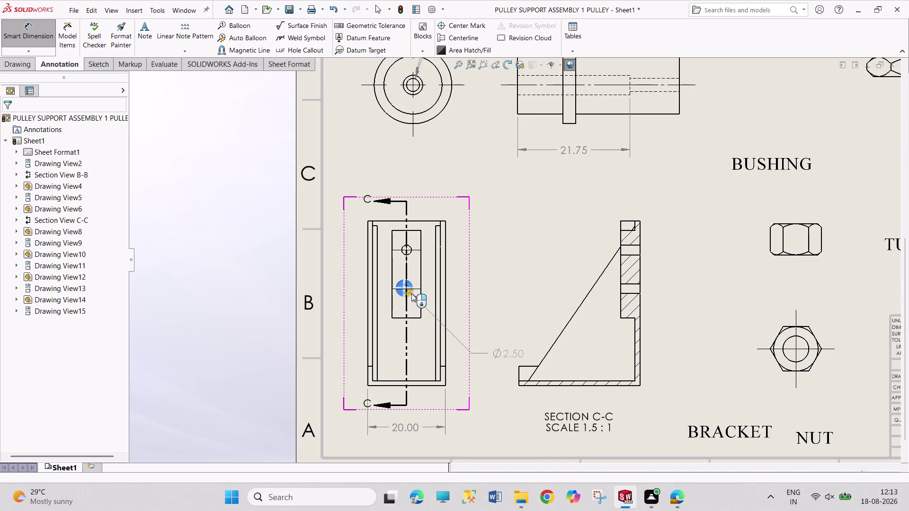
Add the Ø2.50 hole diameter and 10.00 hole spacing right of the front view.
click(412, 294)
drag(495, 356, 488, 337)
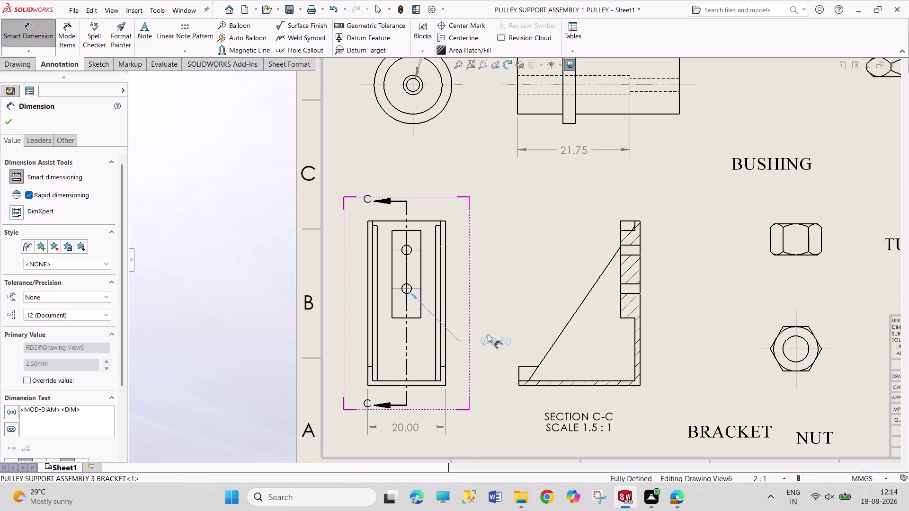
drag(488, 337, 484, 324)
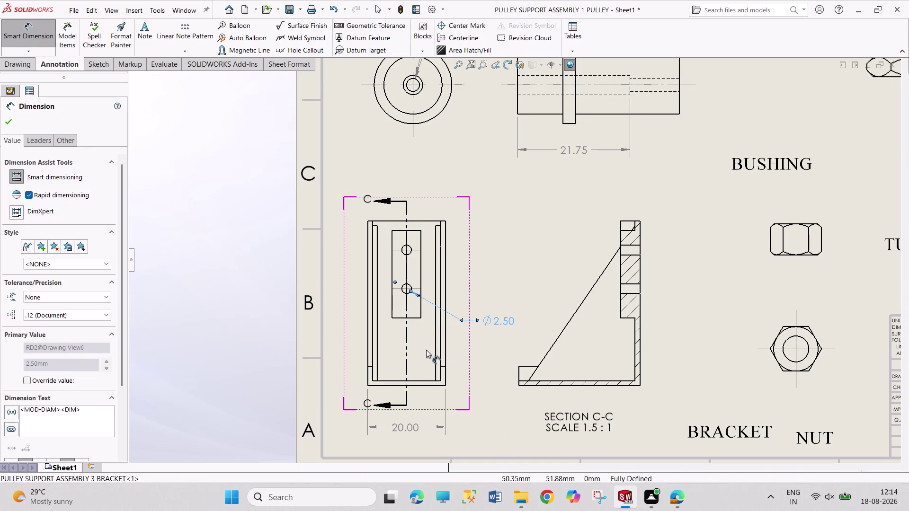
click(411, 255)
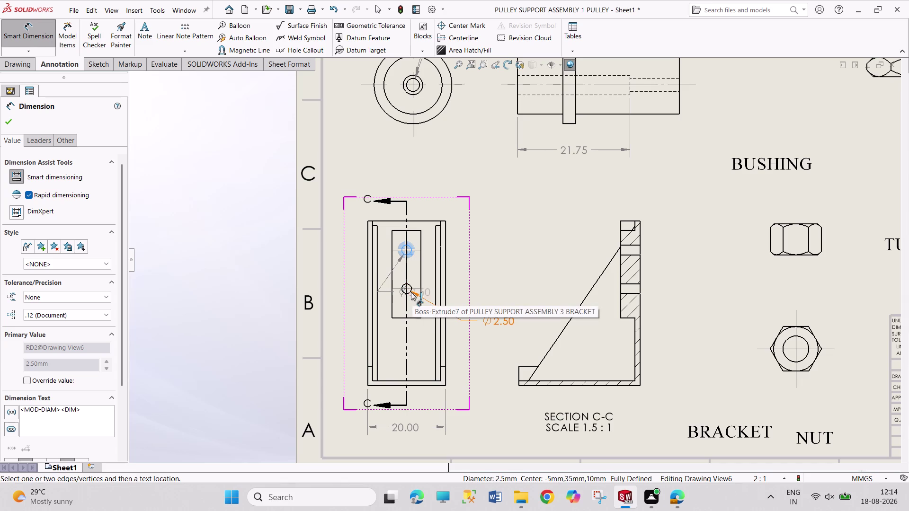
click(411, 292)
click(413, 289)
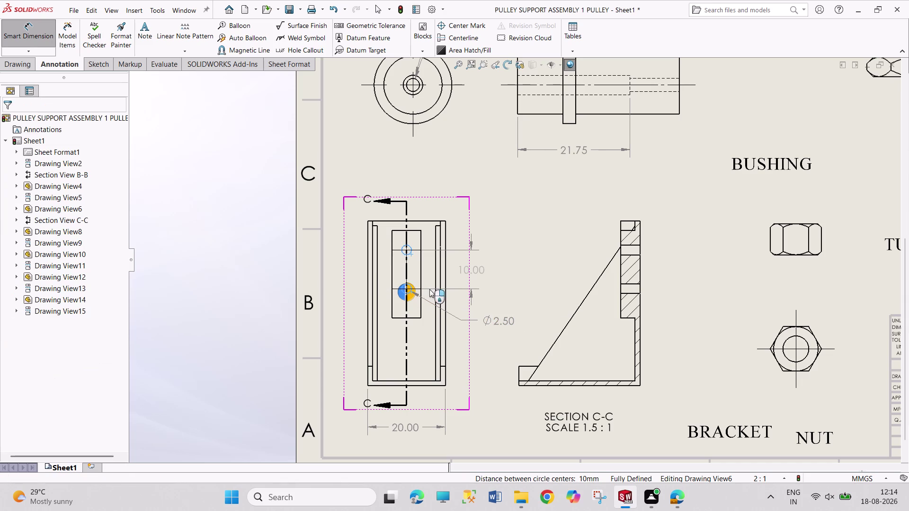
click(411, 253)
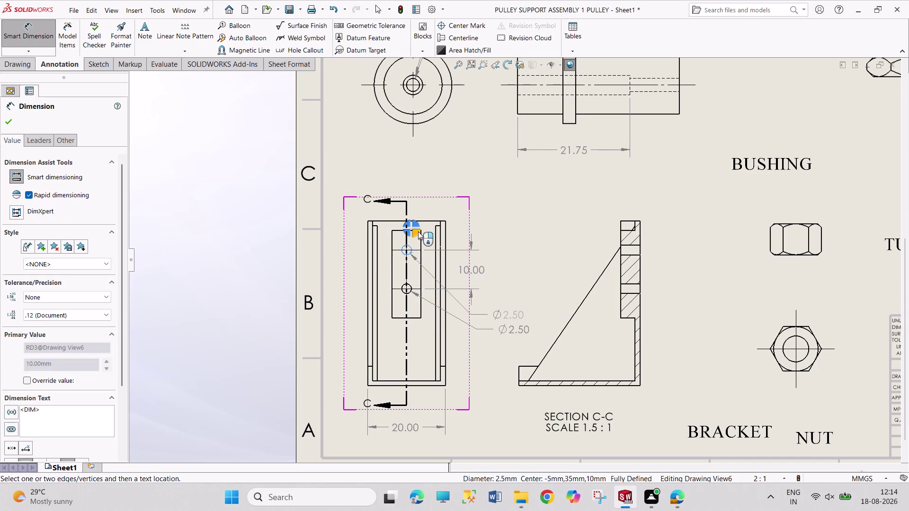
Add the 5.00 and 7.50 hole offsets from the top edge.
click(401, 232)
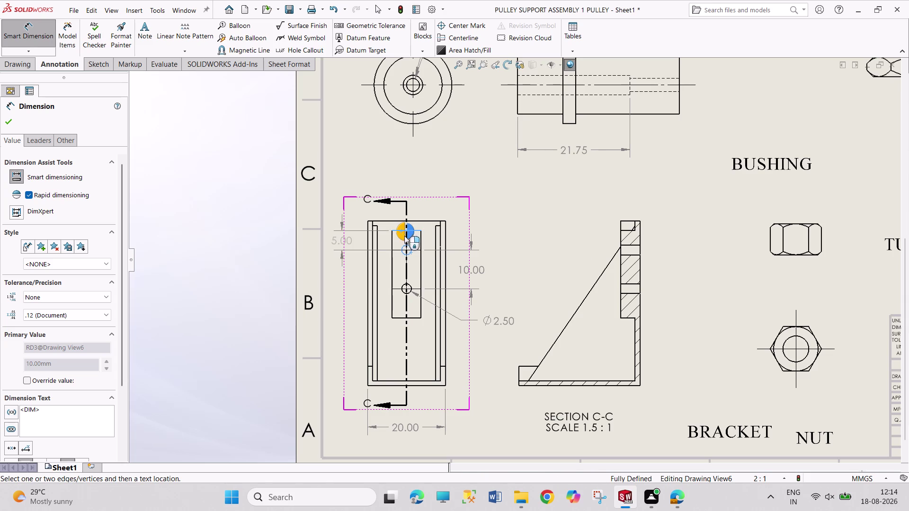
click(408, 235)
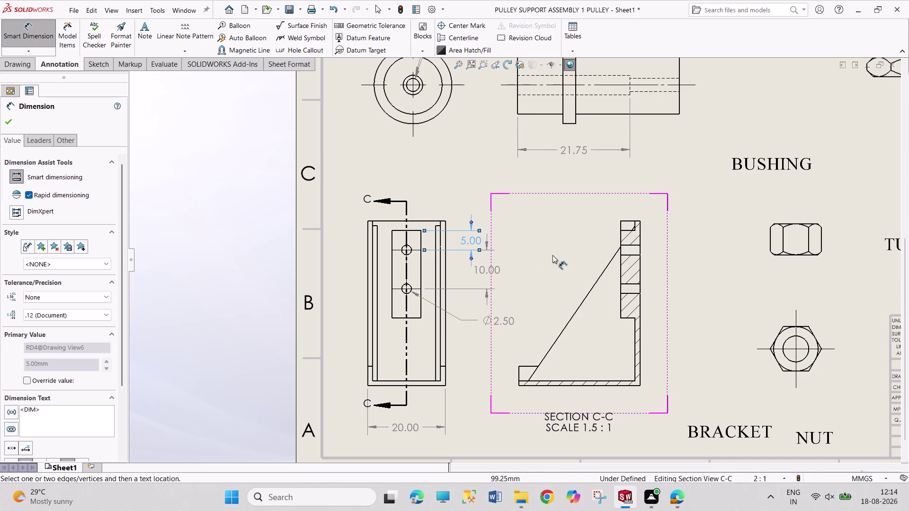
click(411, 253)
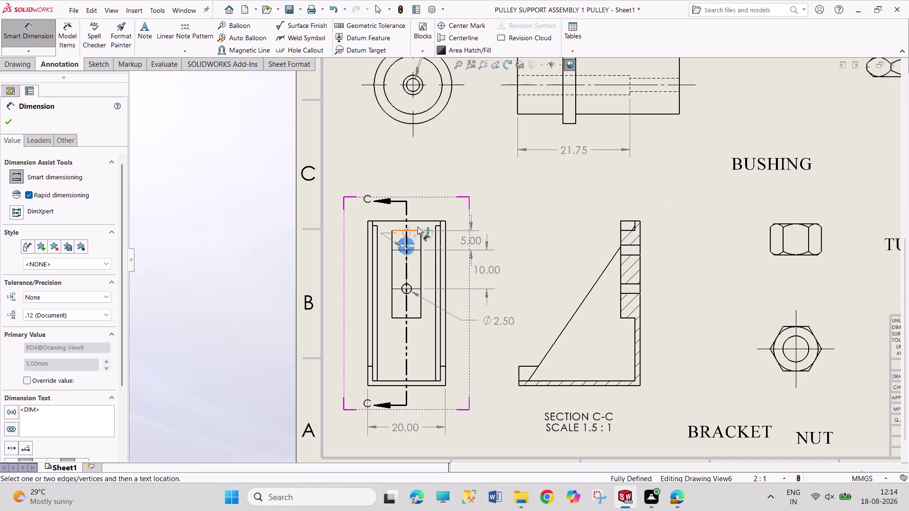
click(419, 222)
click(419, 222)
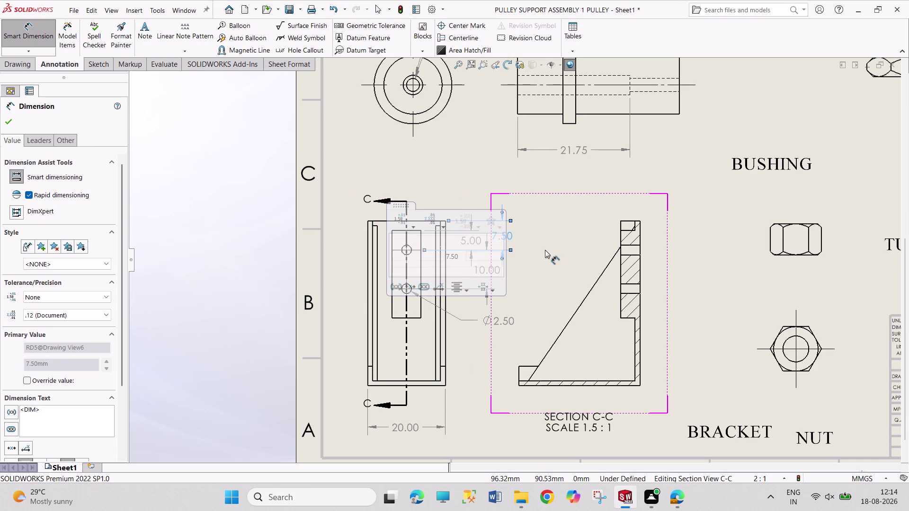
key(Escape)
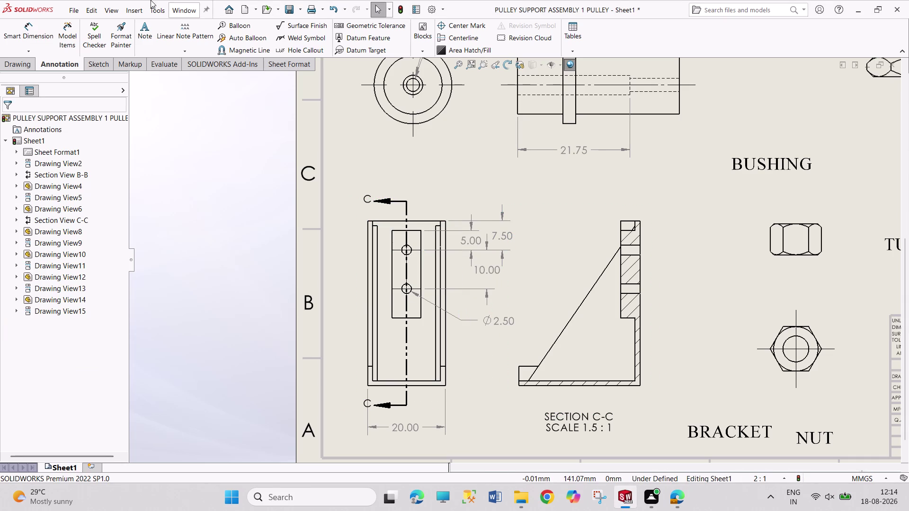
click(29, 29)
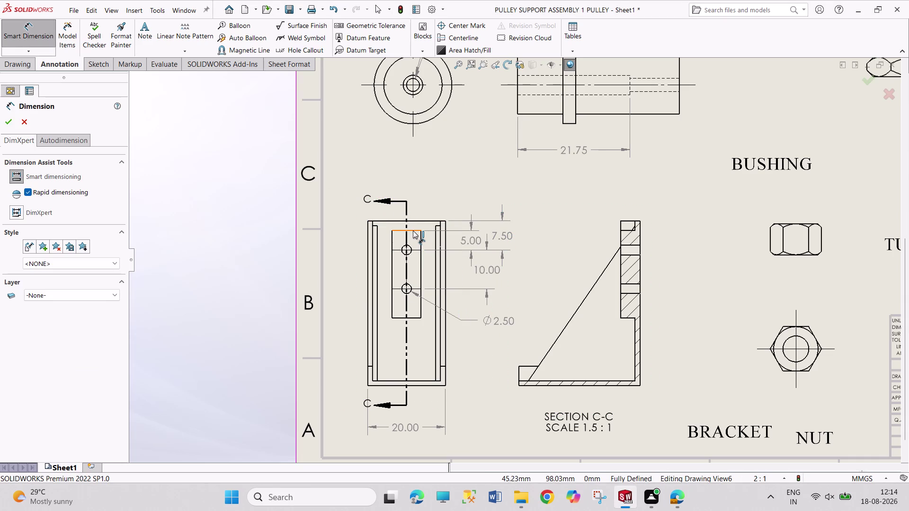
Add a 7.50 dimension from the bracket view's top edge.
click(413, 231)
click(413, 230)
drag(406, 195, 406, 185)
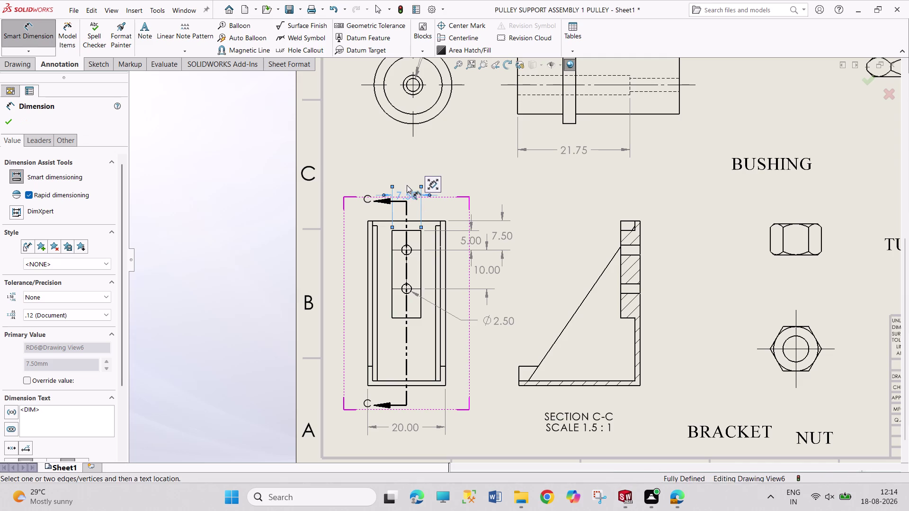
drag(406, 186, 408, 175)
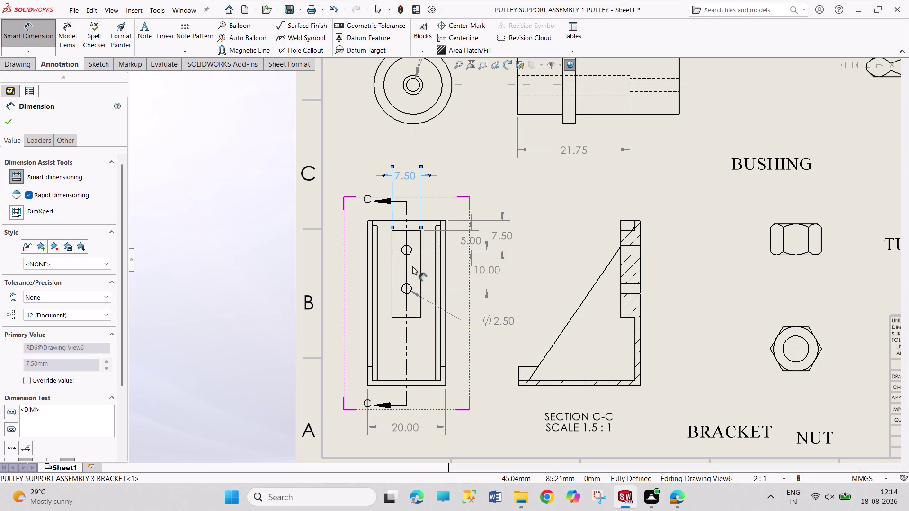
Dimension the slot length as 22.50.
scroll(down, 3)
scroll(down, 3)
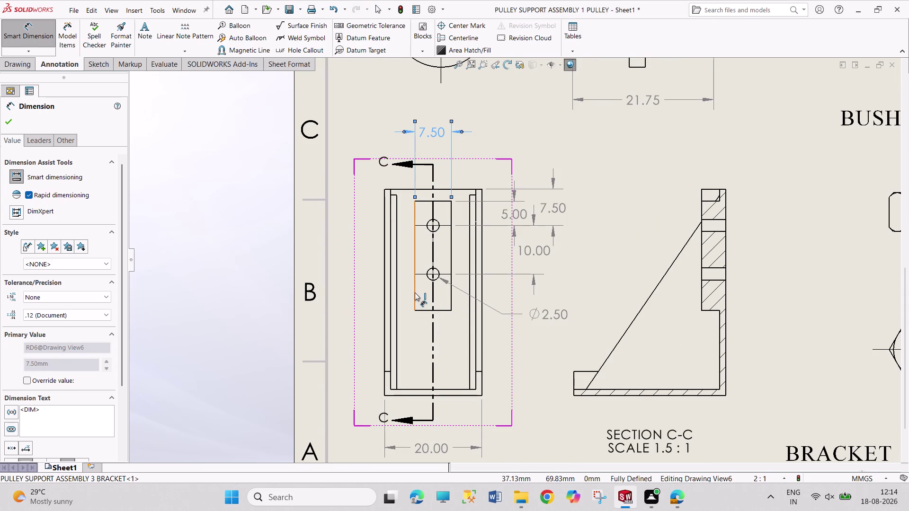
click(415, 293)
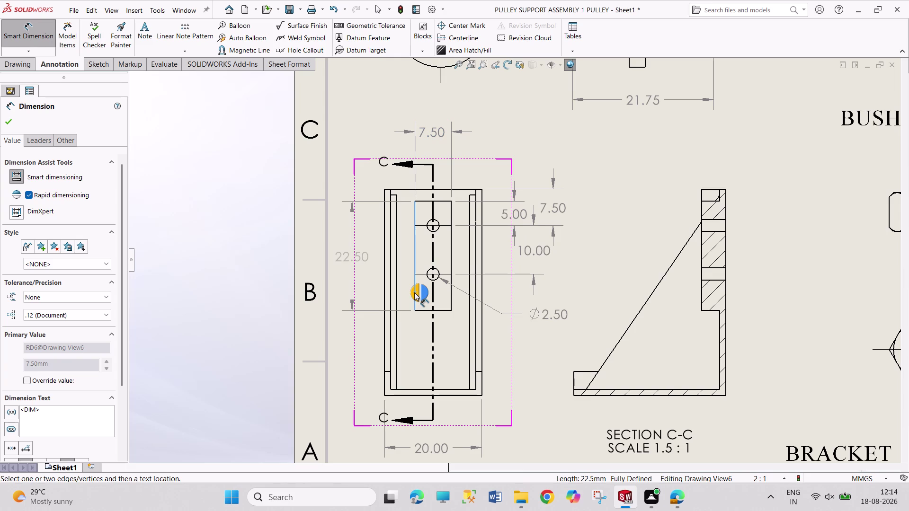
click(414, 293)
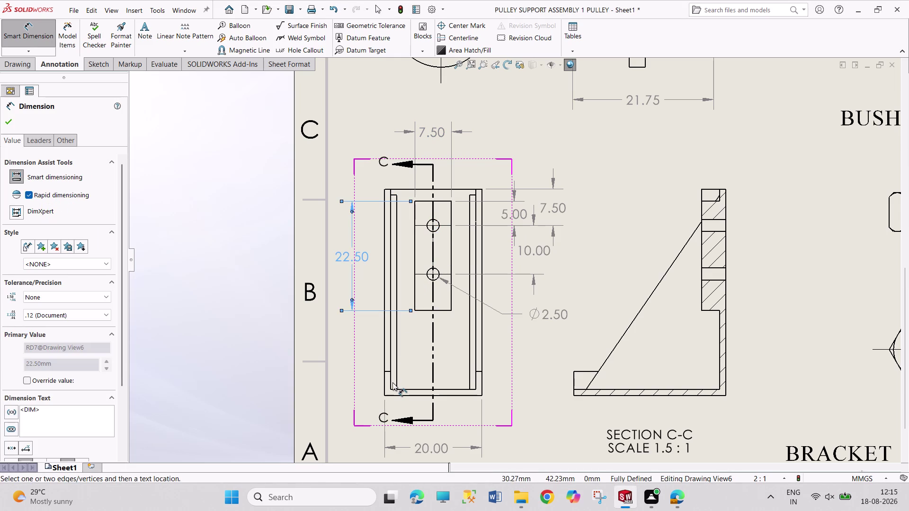
Add the 6.25 slot offset from the outer left edge, then stop dimensioning.
click(416, 256)
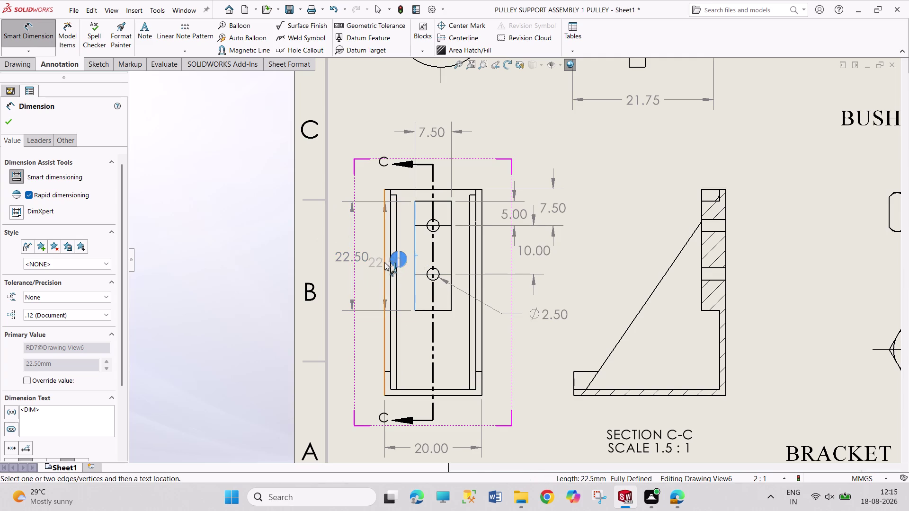
click(384, 262)
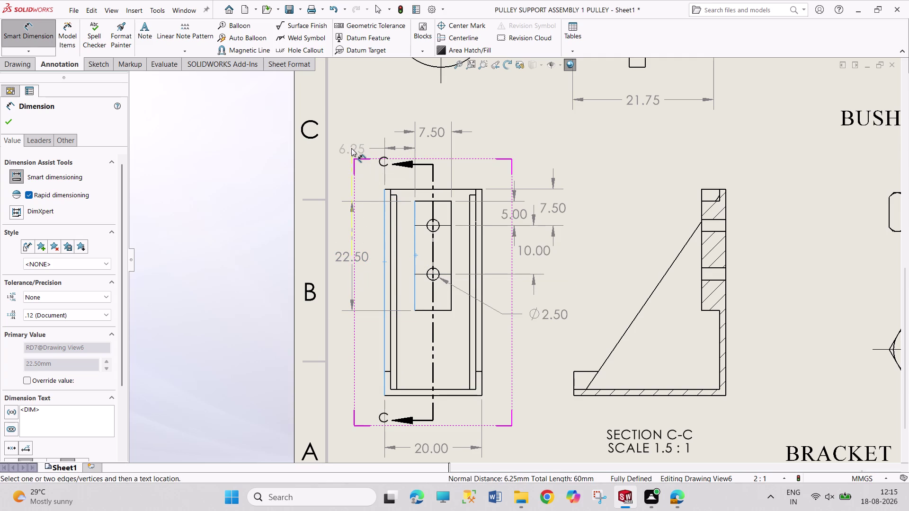
click(351, 148)
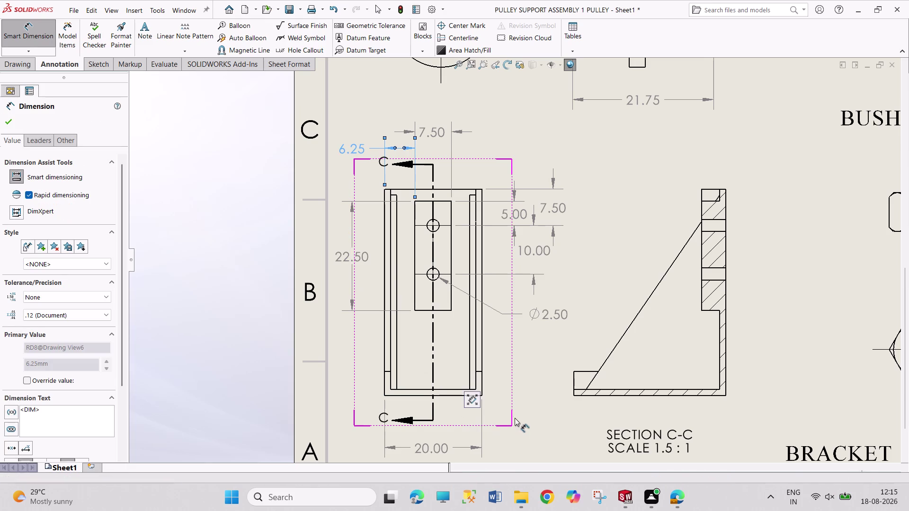
right_click(531, 401)
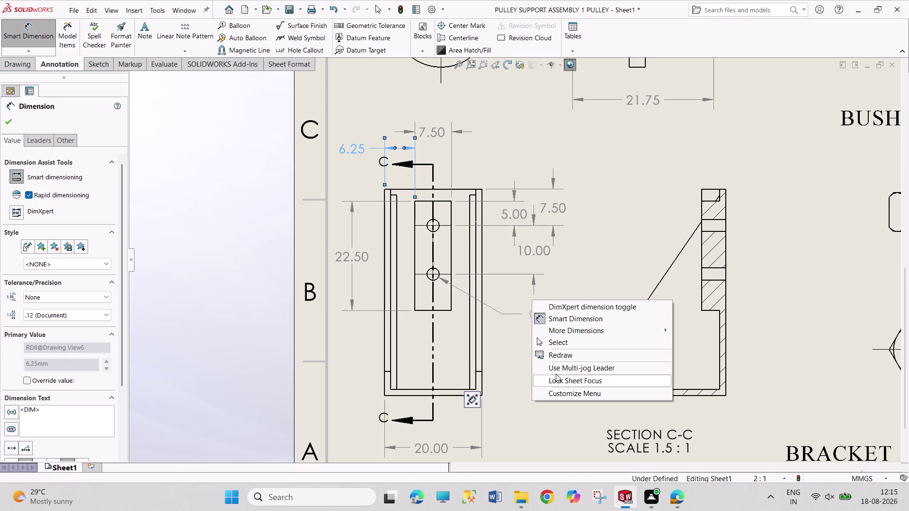
click(565, 341)
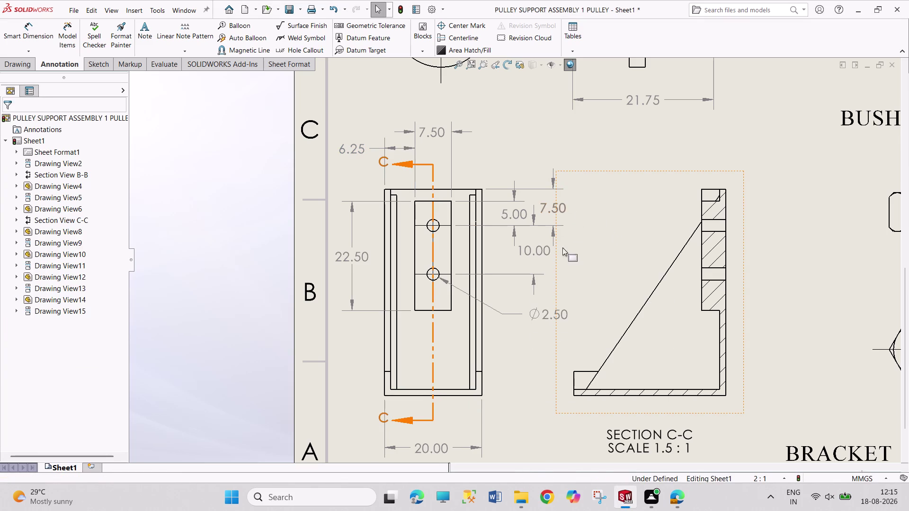
Reposition the 10.00 and 7.50 dimensions and lower the Ø2.50 hole callout.
drag(530, 250, 515, 248)
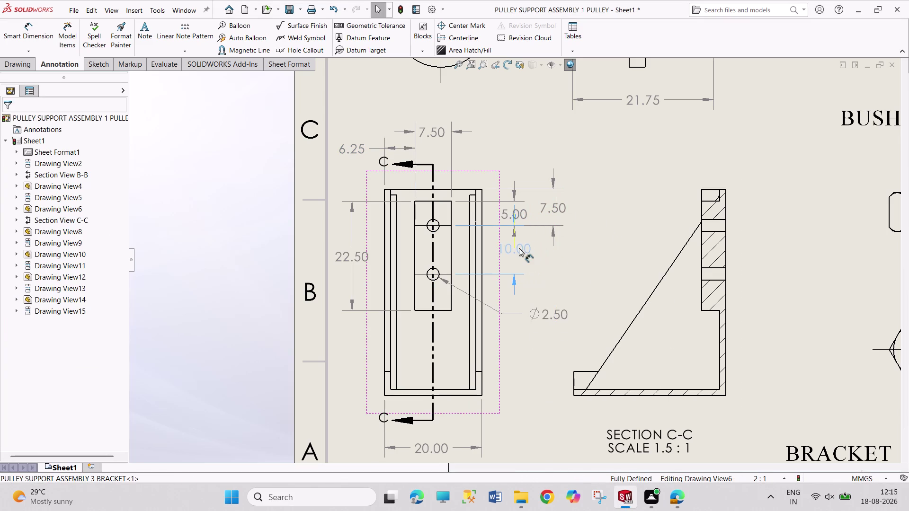
drag(515, 248, 535, 249)
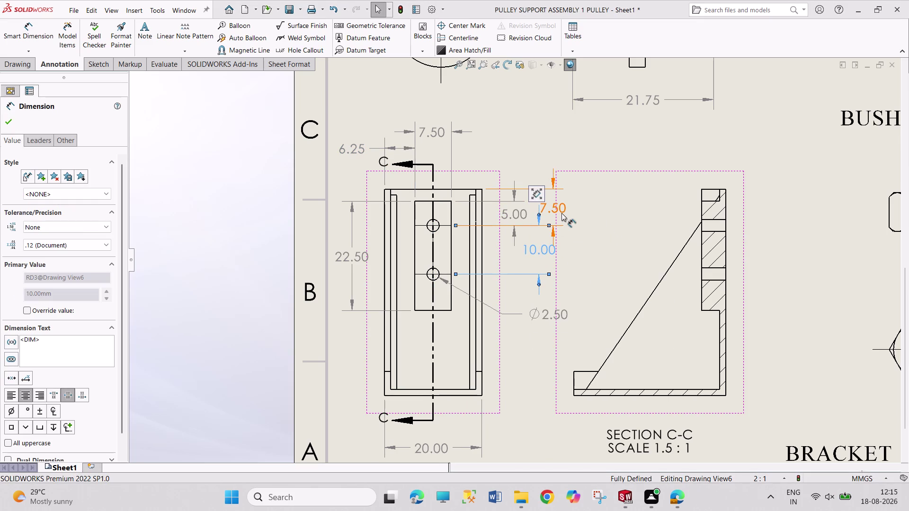
drag(554, 207, 528, 178)
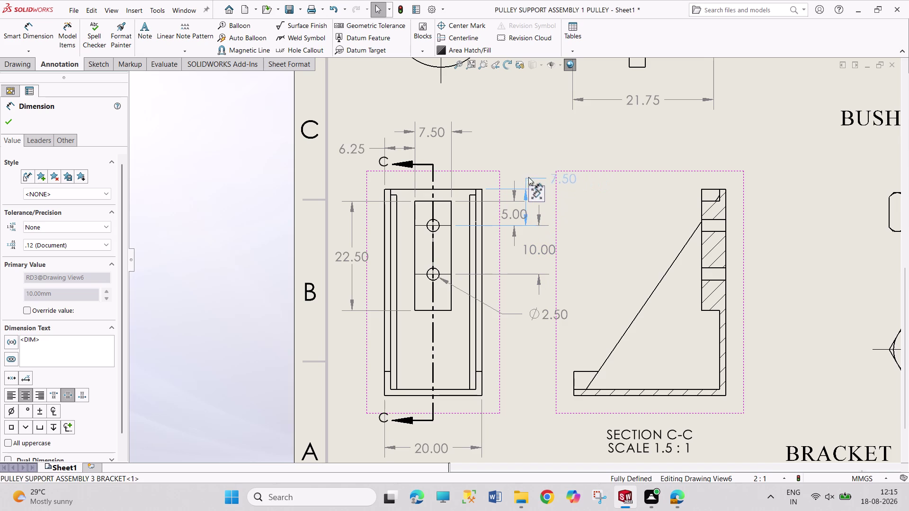
drag(527, 177, 539, 176)
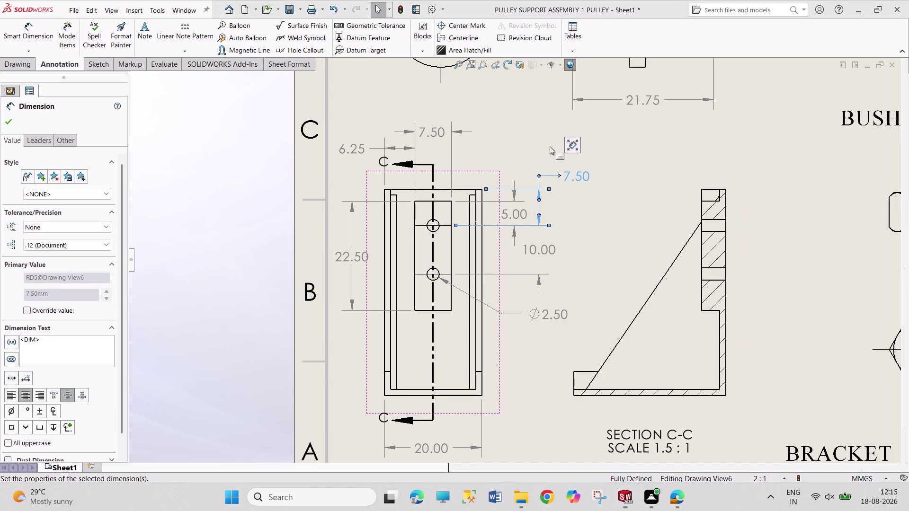
click(533, 137)
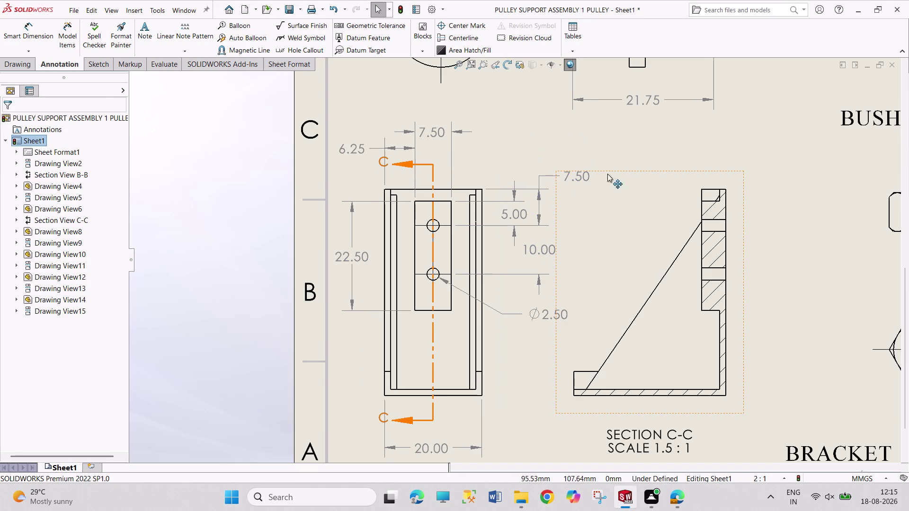
drag(545, 251, 562, 251)
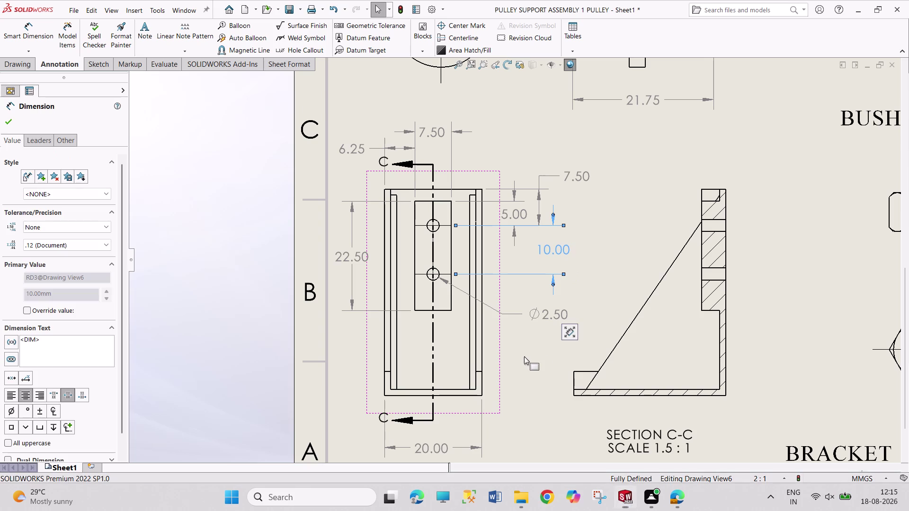
click(518, 360)
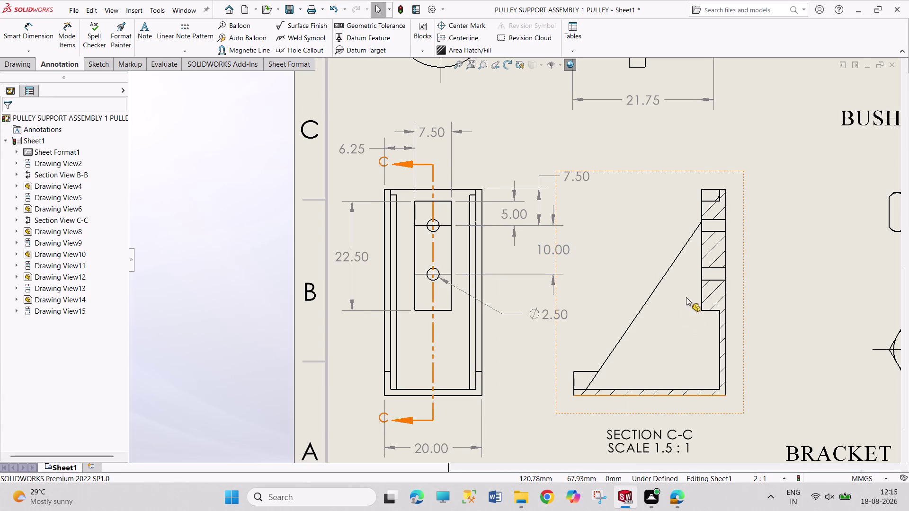
drag(554, 318, 526, 330)
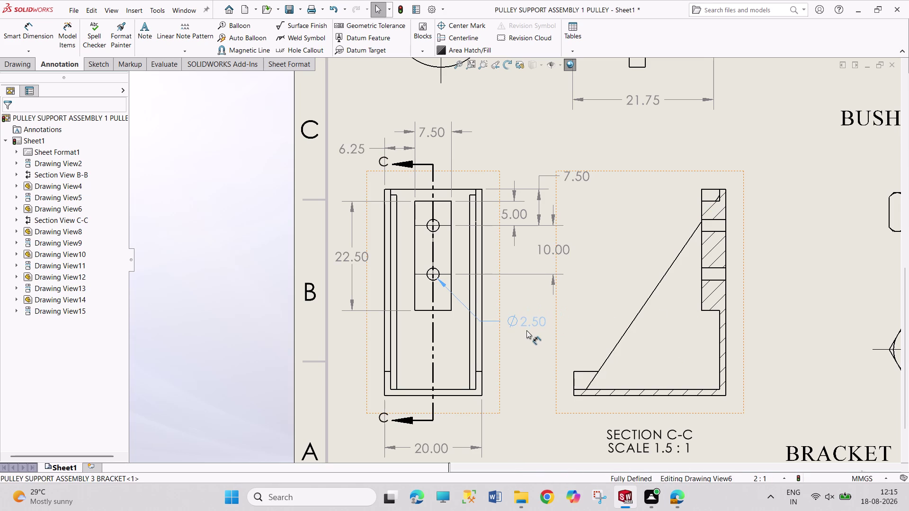
drag(526, 330, 537, 336)
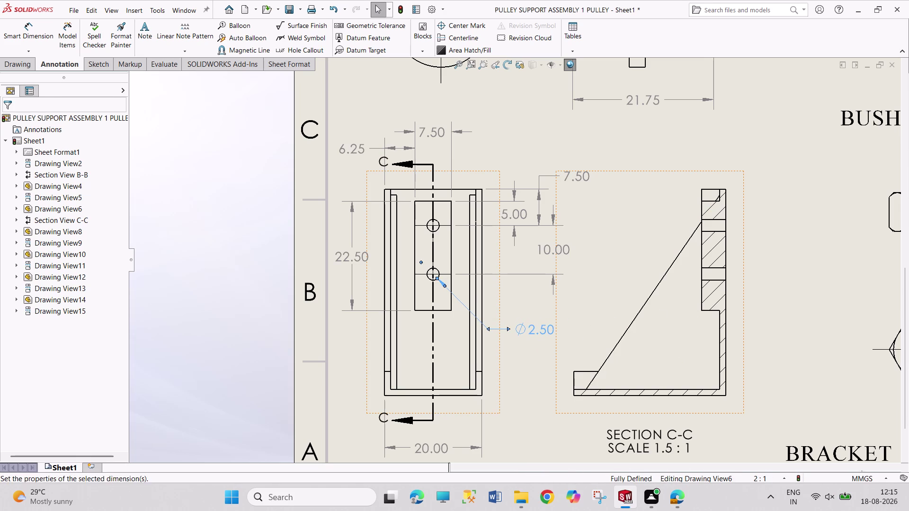
click(618, 255)
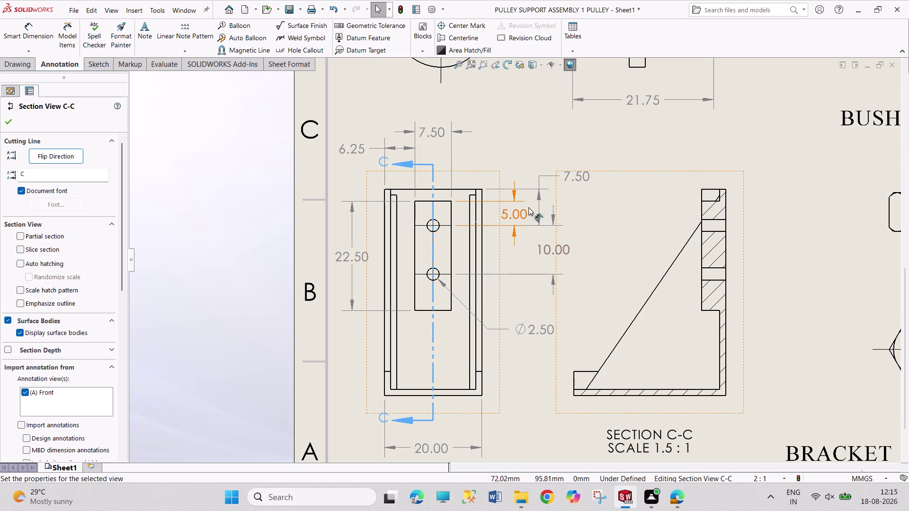
Restack the 7.50, 5.00 and 10.00 dimensions closer to the view.
drag(578, 171, 565, 165)
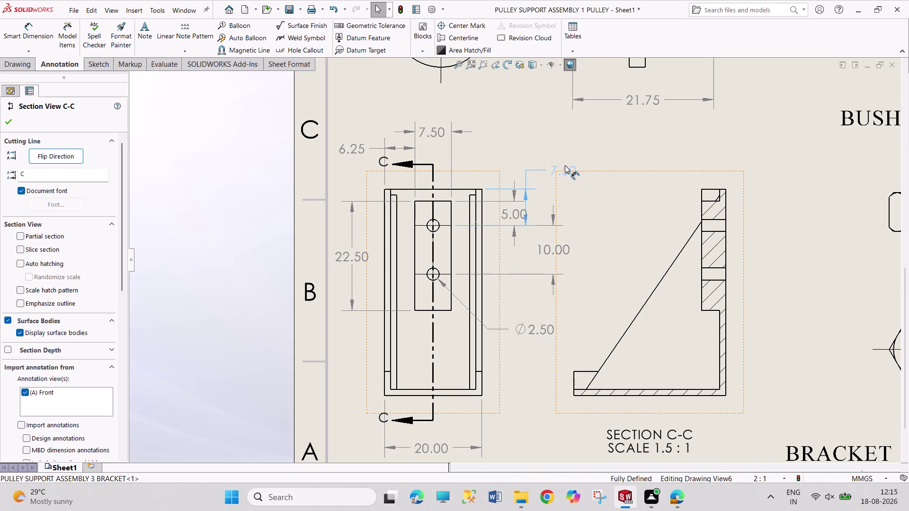
drag(565, 165, 572, 163)
drag(513, 215, 511, 214)
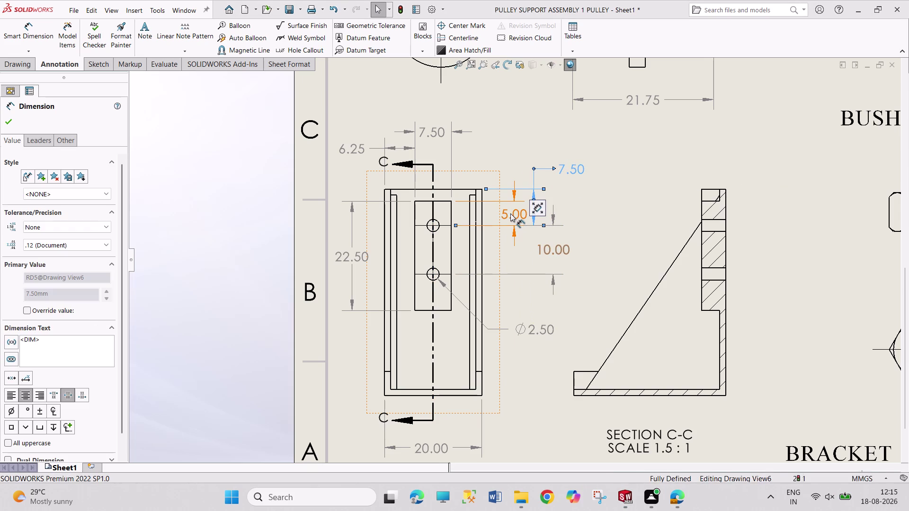
drag(510, 213, 500, 212)
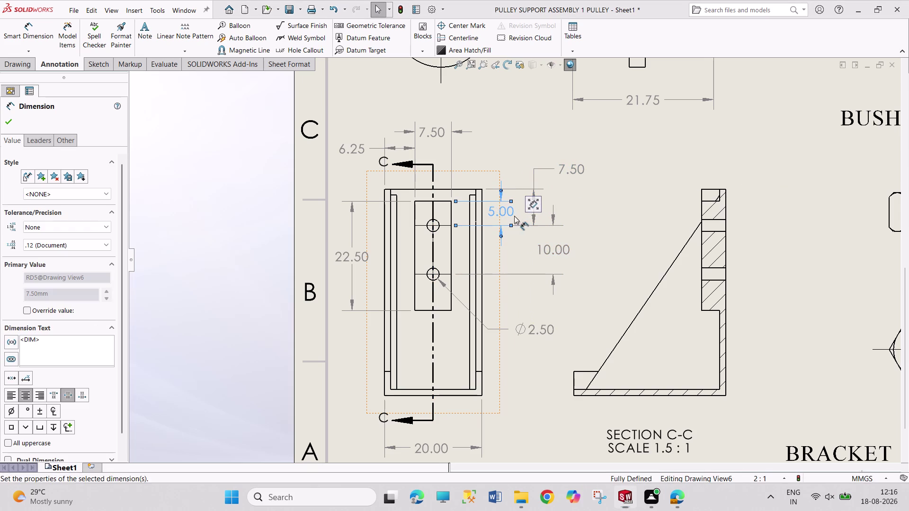
drag(581, 172, 566, 171)
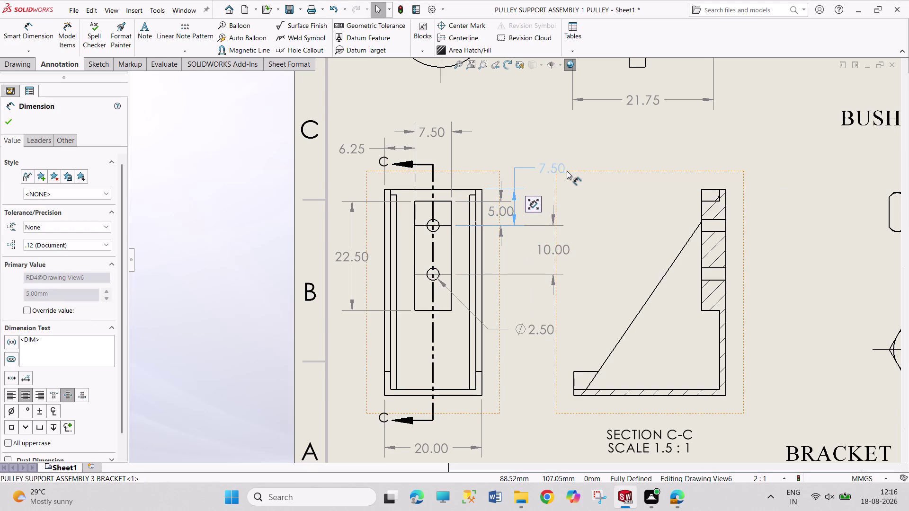
drag(566, 171, 571, 171)
drag(555, 250, 546, 248)
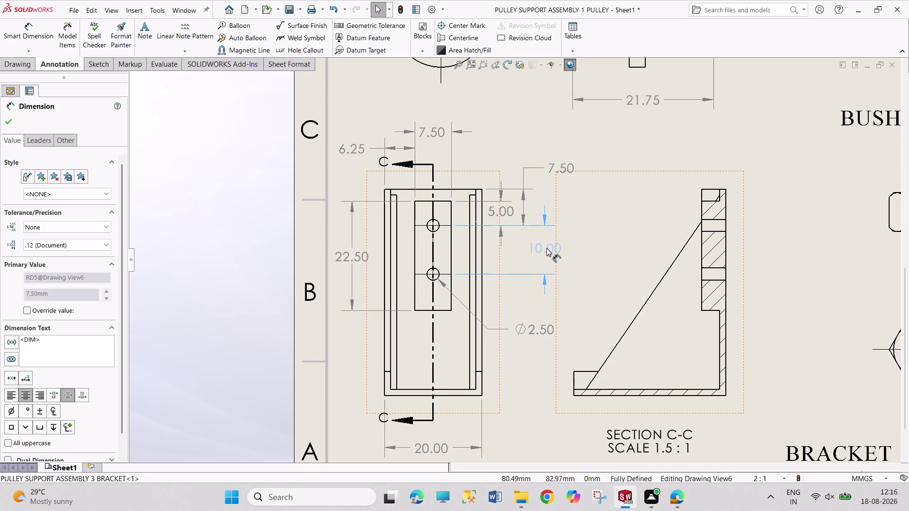
drag(547, 248, 535, 246)
click(534, 372)
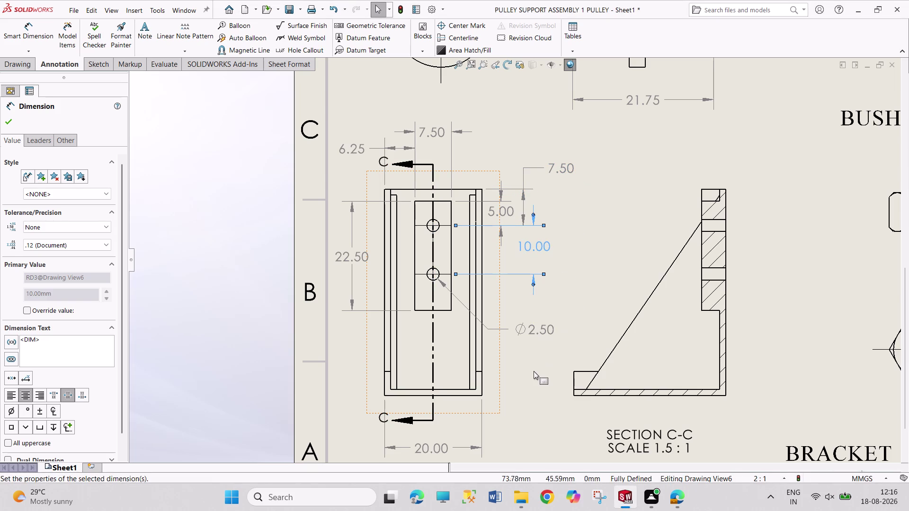
scroll(up, 3)
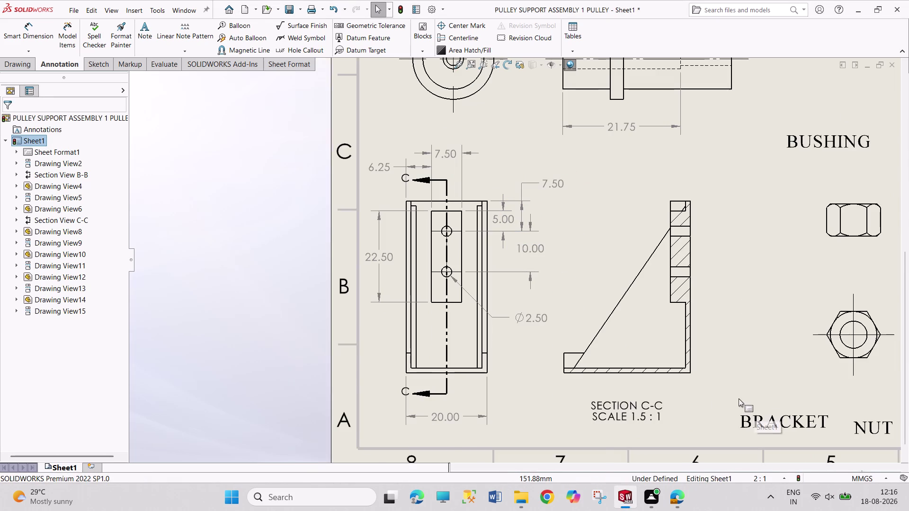
scroll(down, 3)
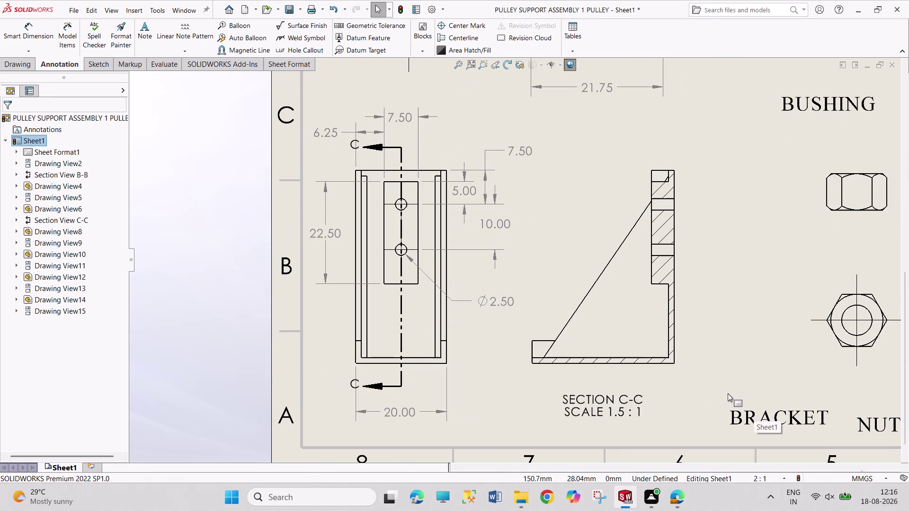
Start dimensioning Section C-C, abandoning an angle on the sloped edge.
click(44, 38)
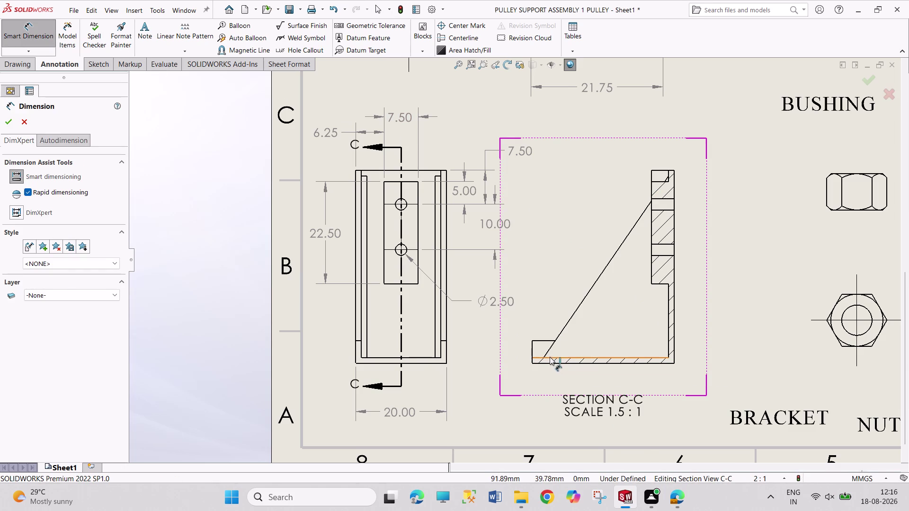
click(544, 354)
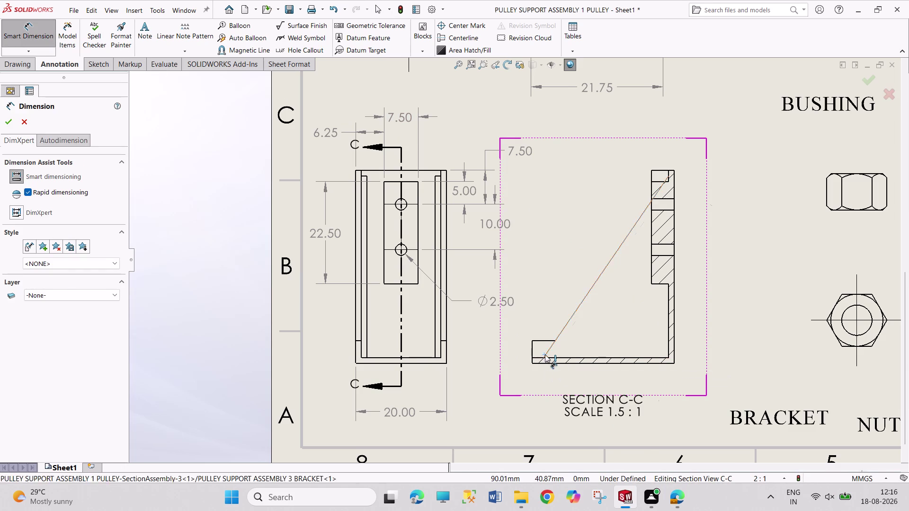
click(667, 349)
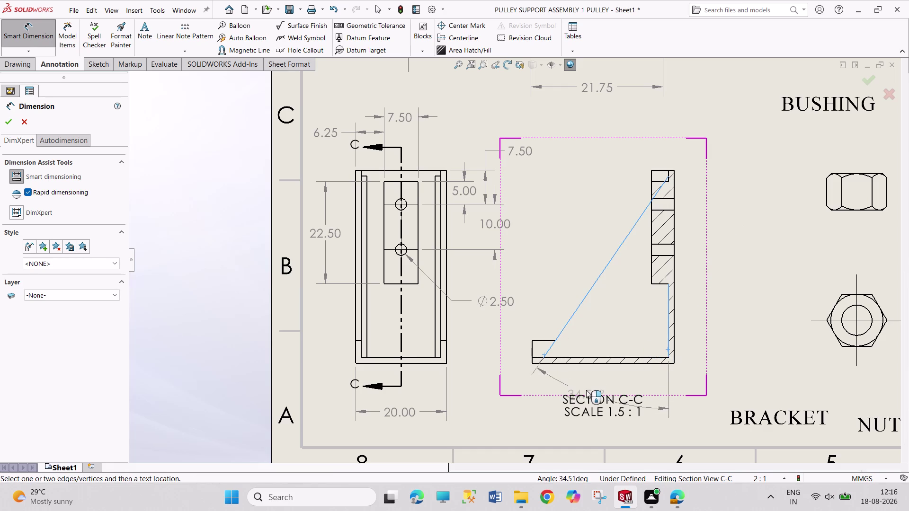
key(Escape)
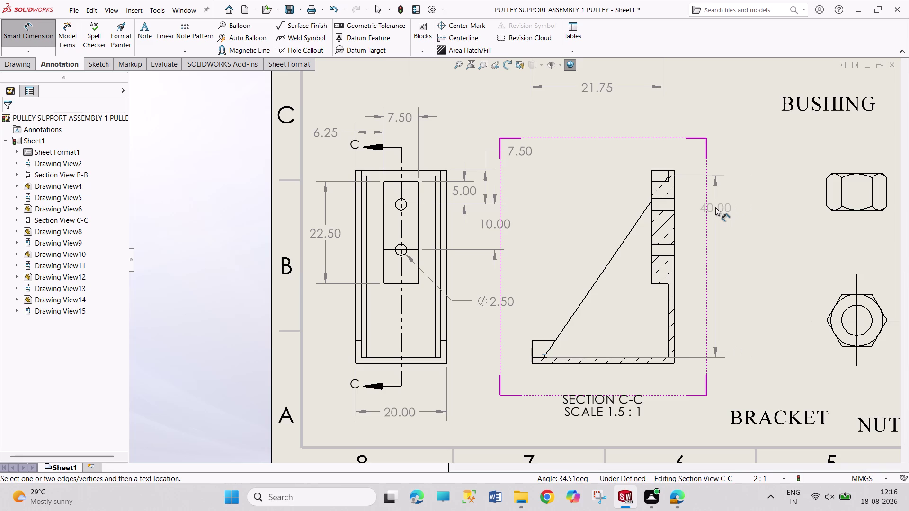
Add the 40.00 wall height and pick edges for the 42.50 overall height.
click(701, 207)
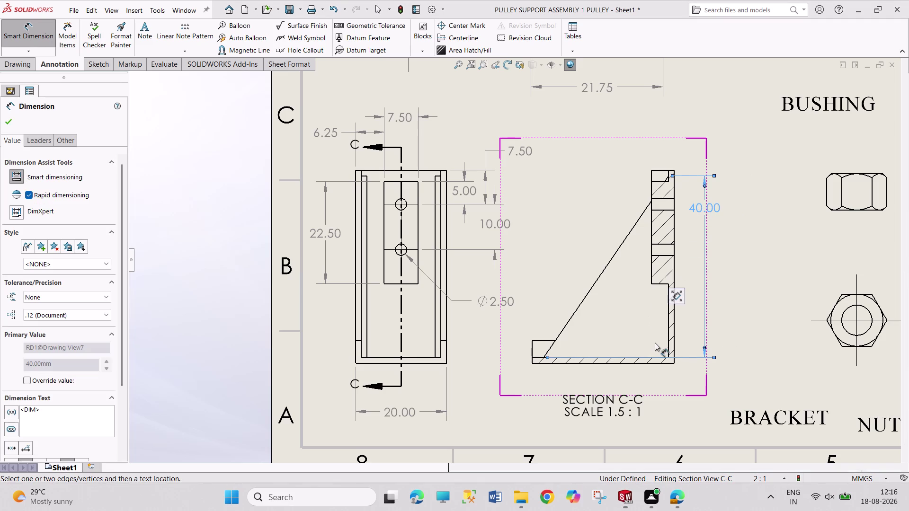
click(654, 364)
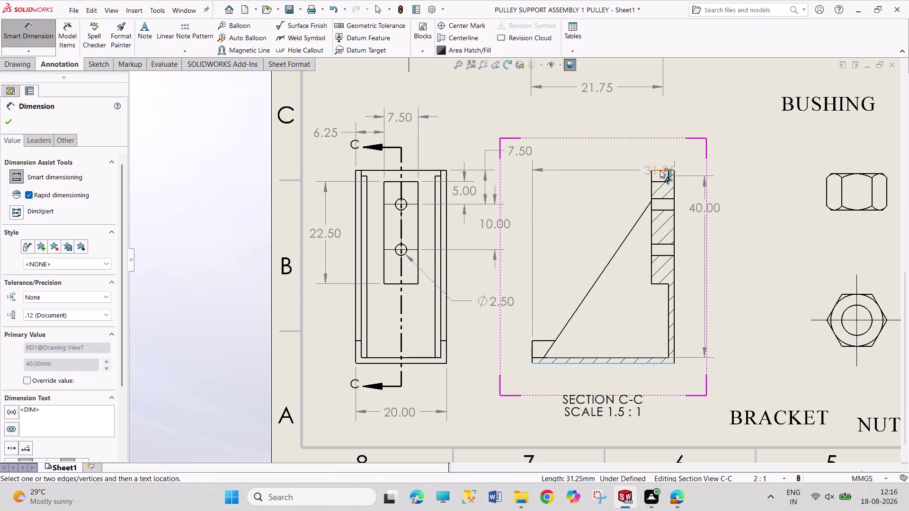
click(660, 169)
click(748, 227)
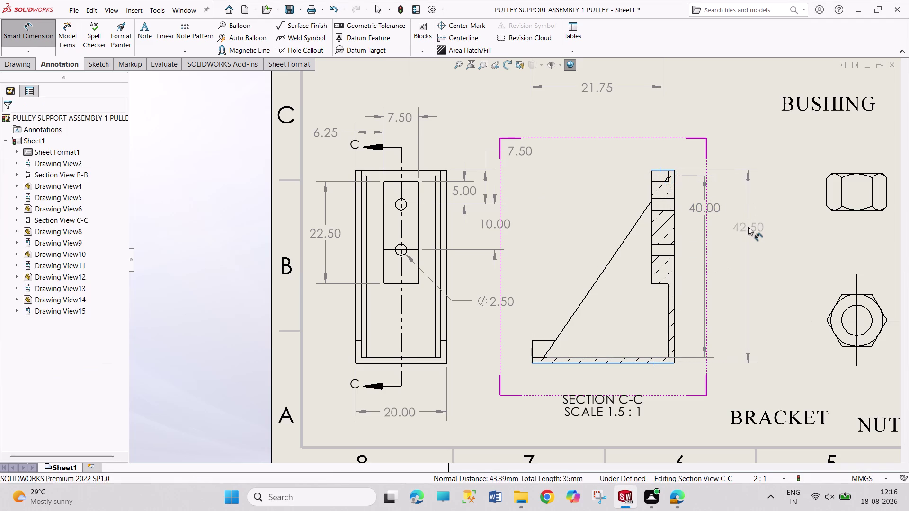
scroll(down, 3)
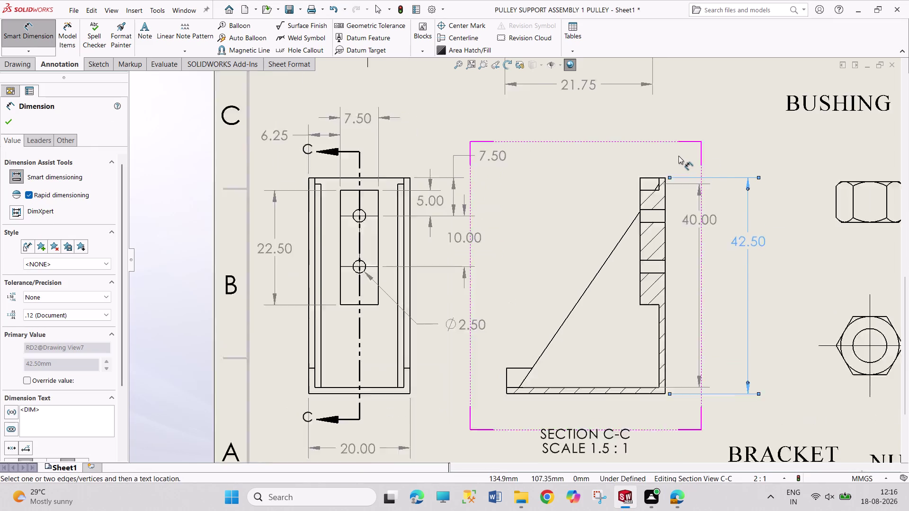
Add the 5.00 and 1.25 horizontal dimensions across the wall top.
scroll(down, 3)
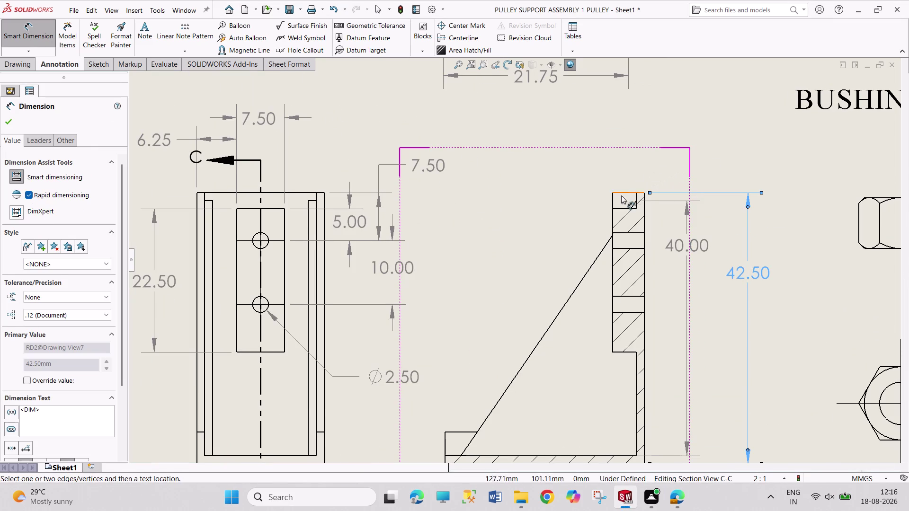
click(627, 191)
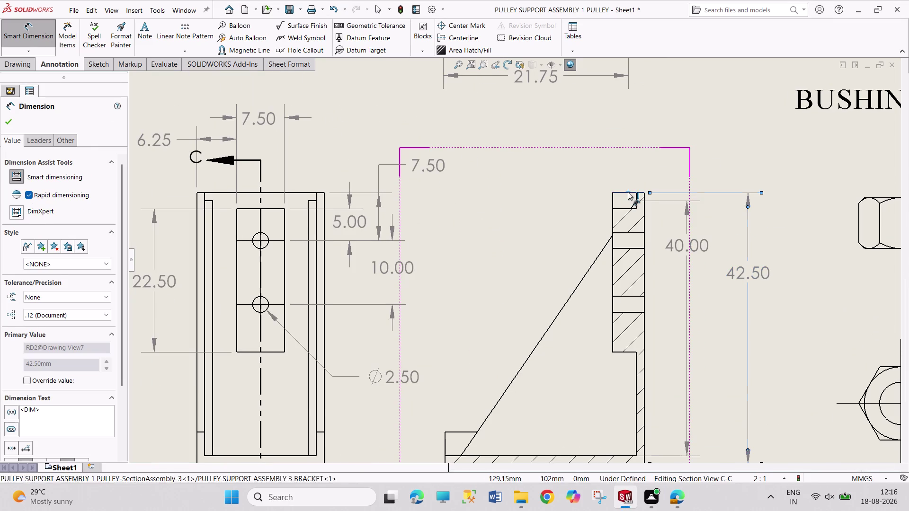
click(628, 192)
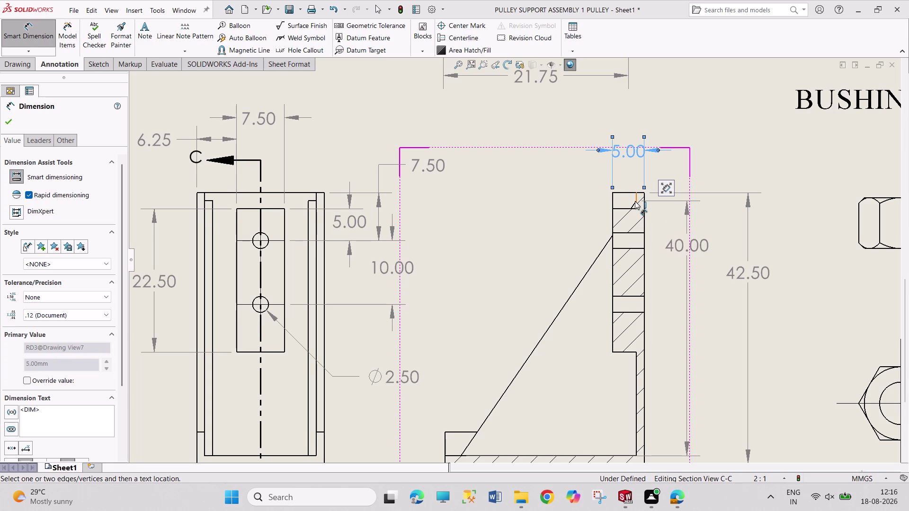
click(635, 201)
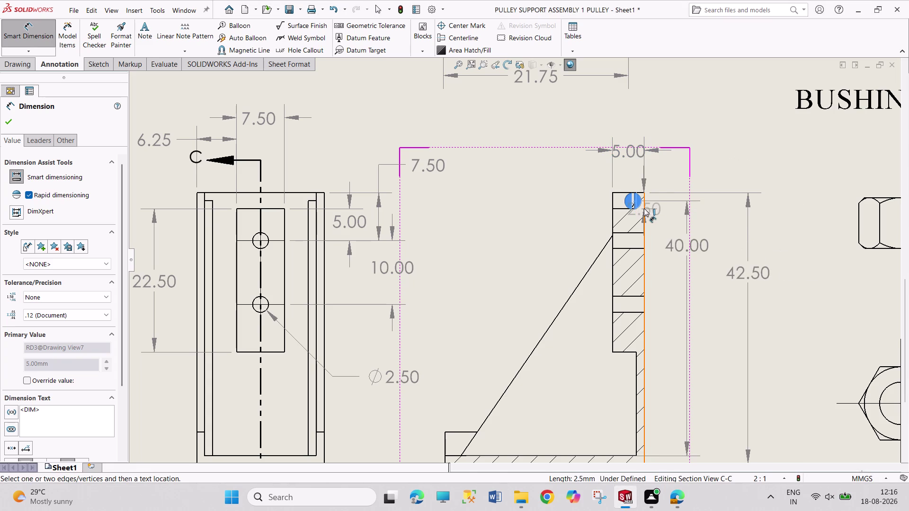
click(643, 208)
click(644, 202)
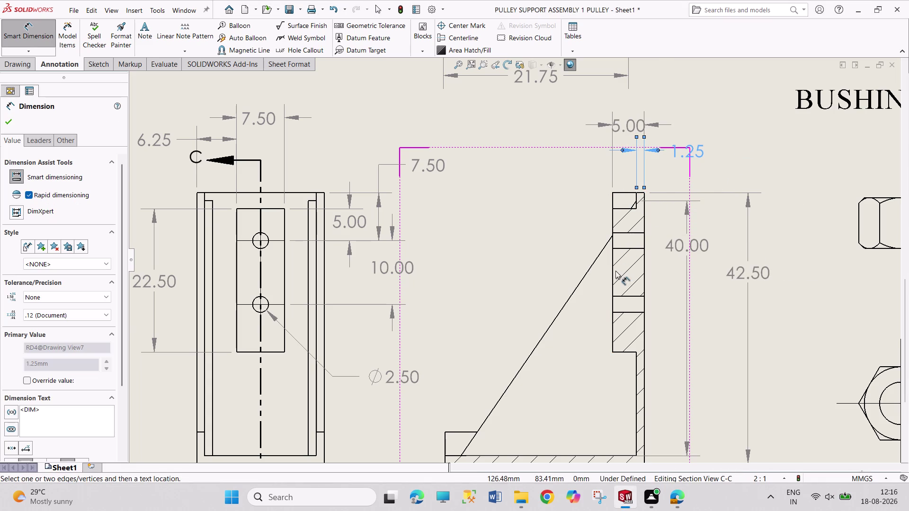
Add the 5.00 base lip height to the left of the base.
scroll(up, 3)
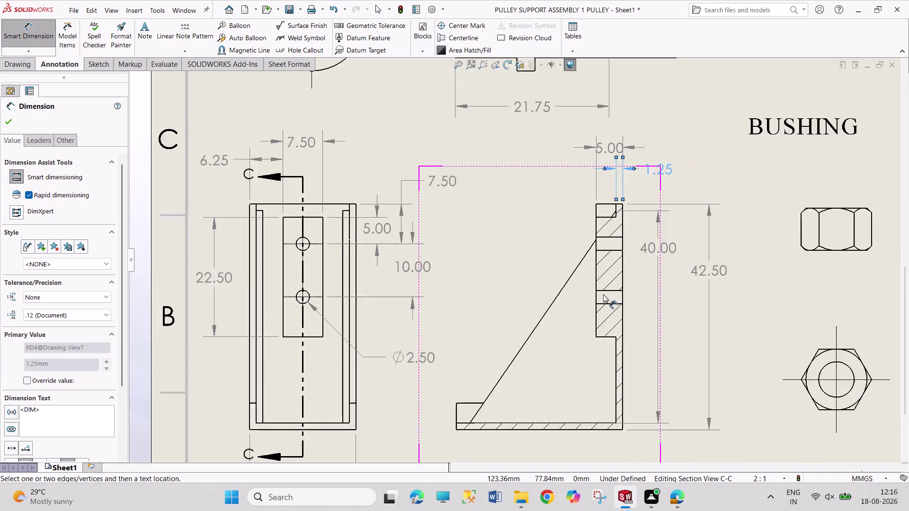
scroll(down, 3)
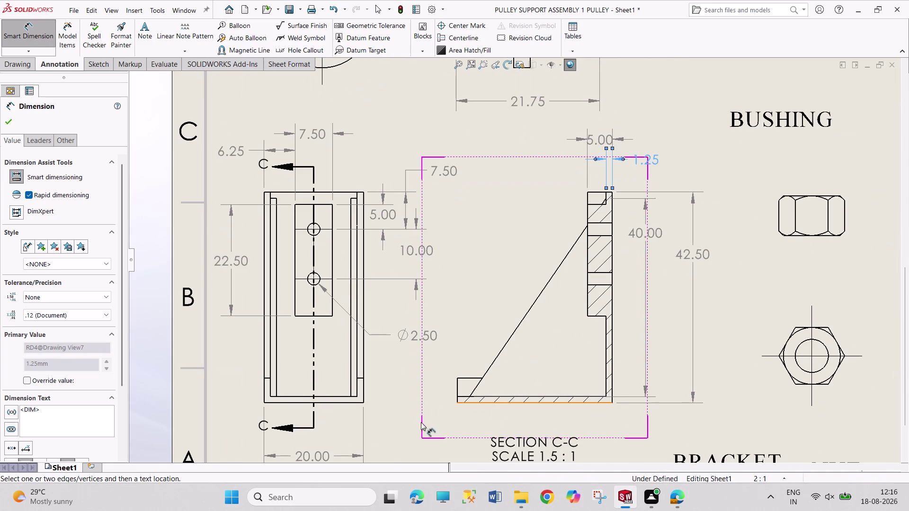
scroll(down, 3)
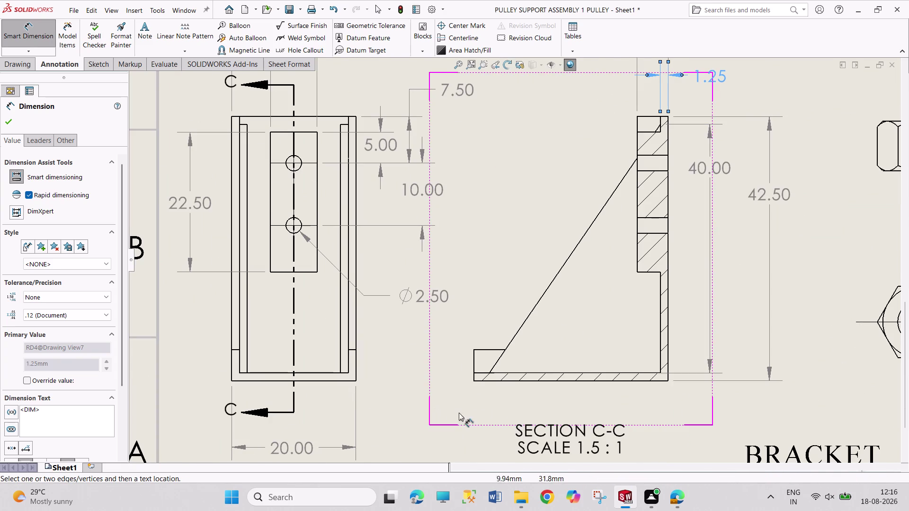
click(475, 364)
click(471, 366)
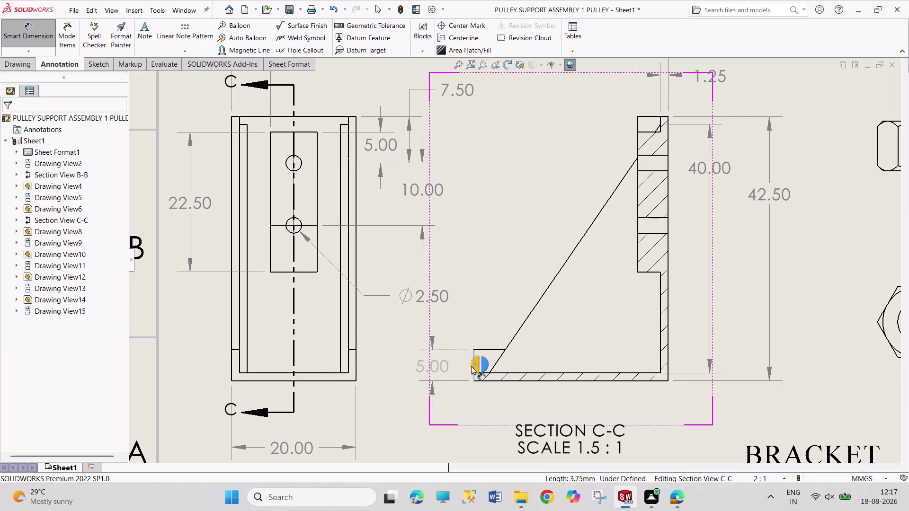
click(514, 372)
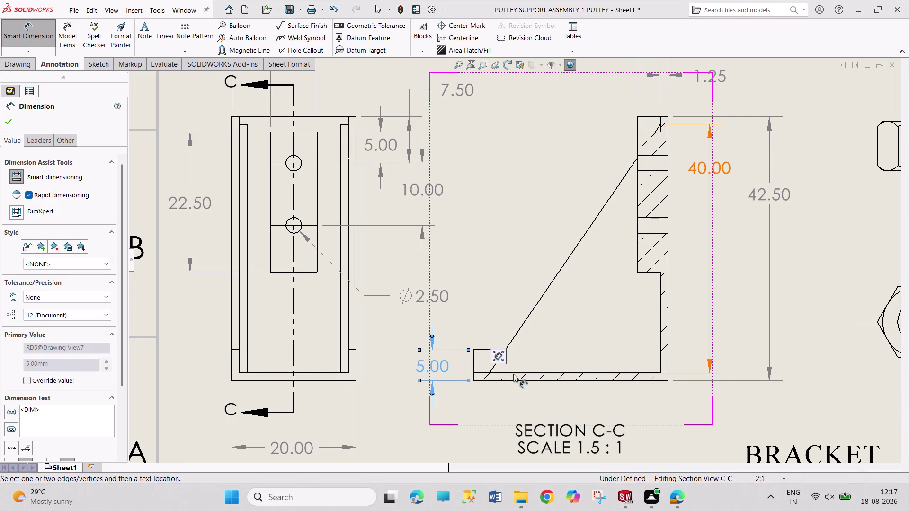
Add the 1.25 base-plate thickness dimension.
click(513, 381)
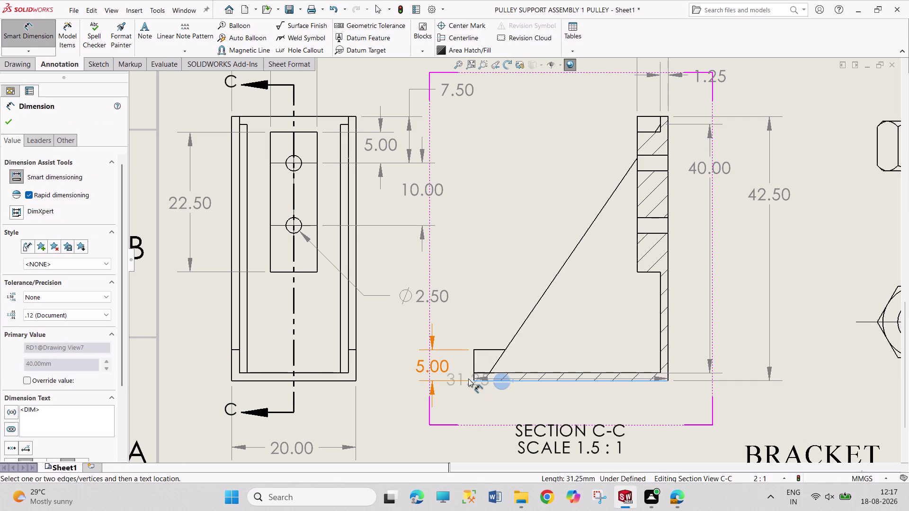
key(Escape)
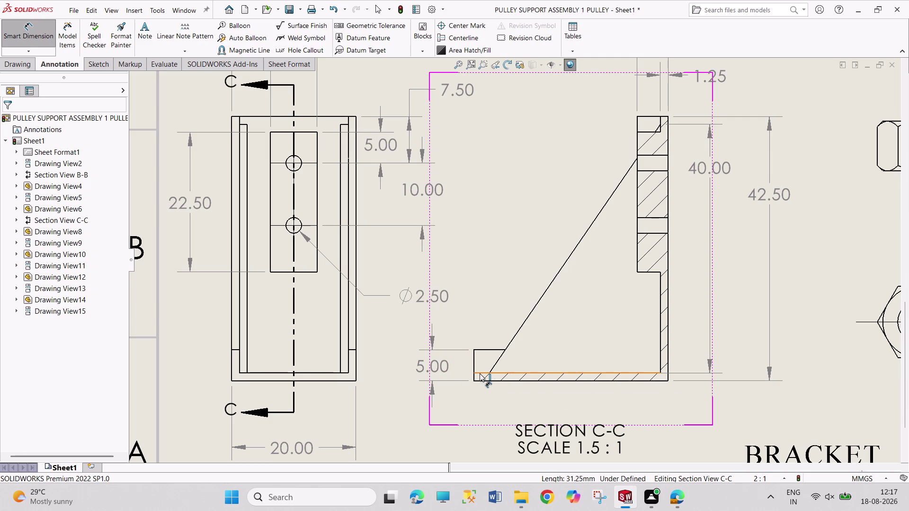
click(479, 373)
click(483, 381)
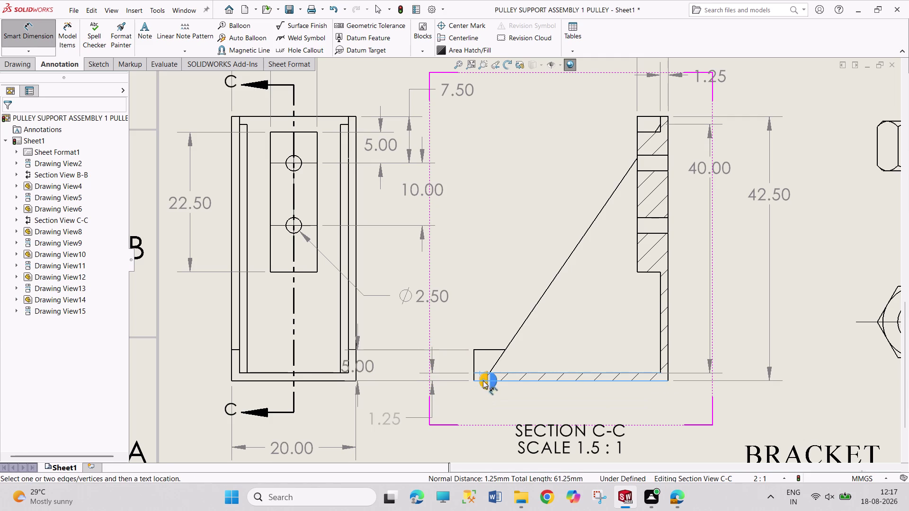
click(480, 383)
drag(367, 366, 376, 363)
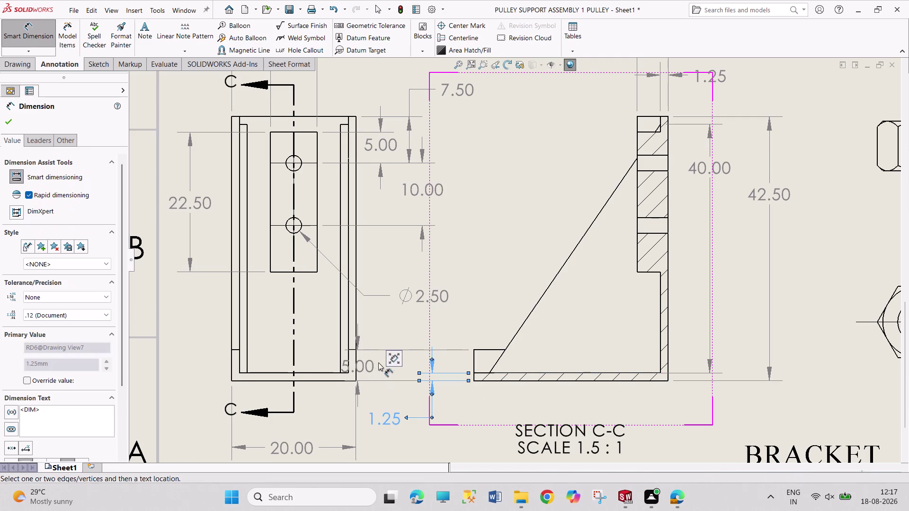
Move the 5.00 label left of the lip and the 1.25 label below it.
drag(377, 363, 415, 355)
drag(414, 355, 415, 347)
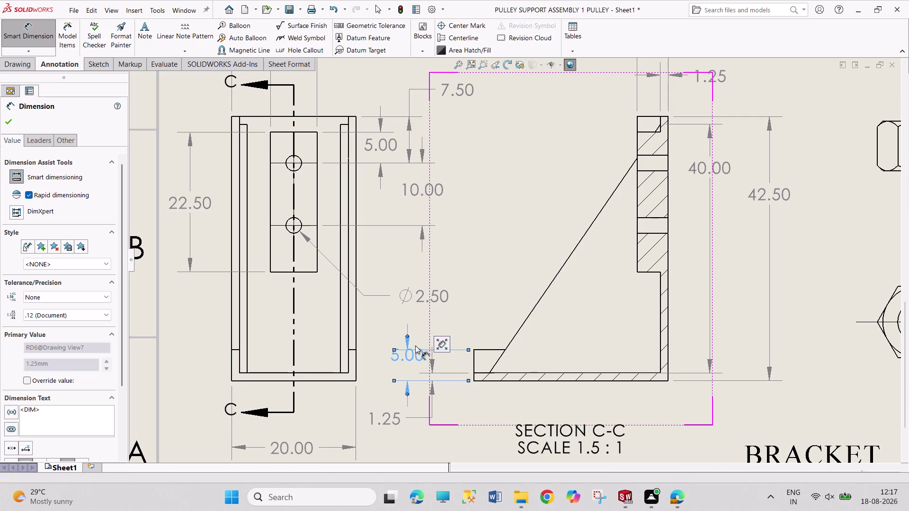
drag(415, 347, 450, 332)
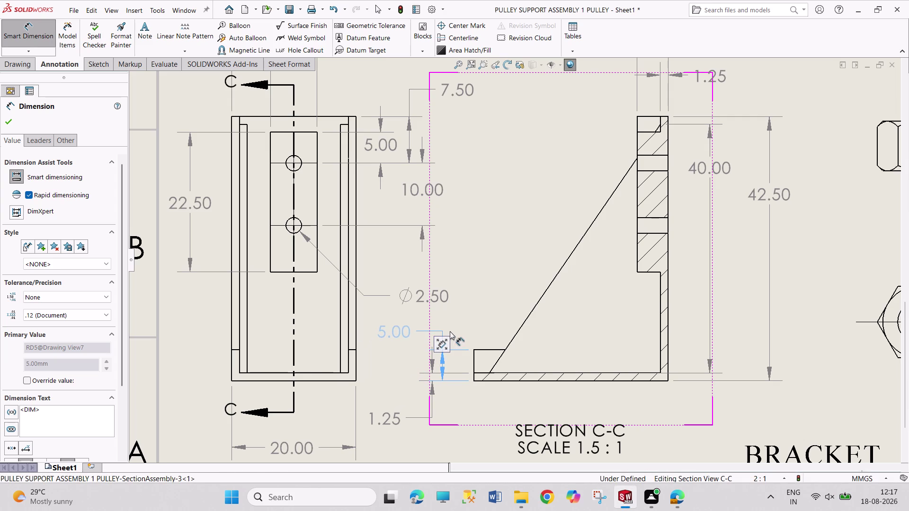
drag(450, 331, 449, 331)
drag(392, 419, 421, 416)
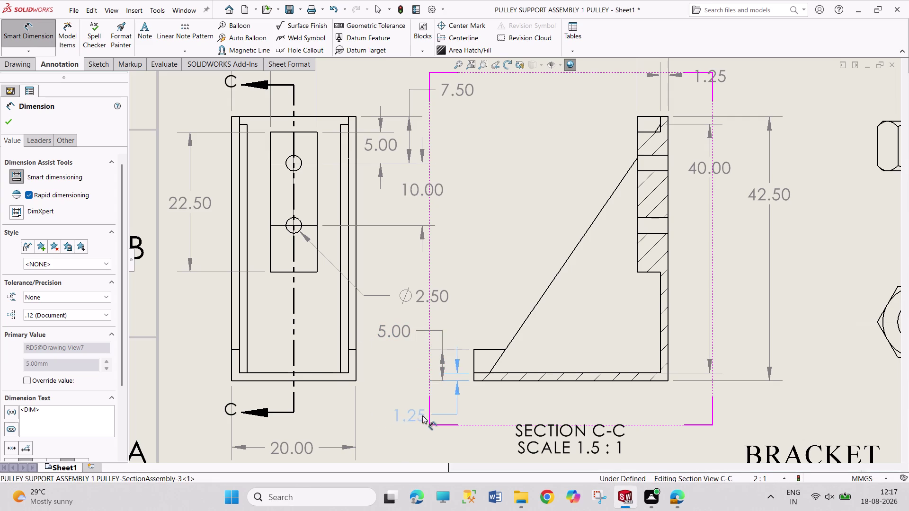
drag(421, 416, 424, 410)
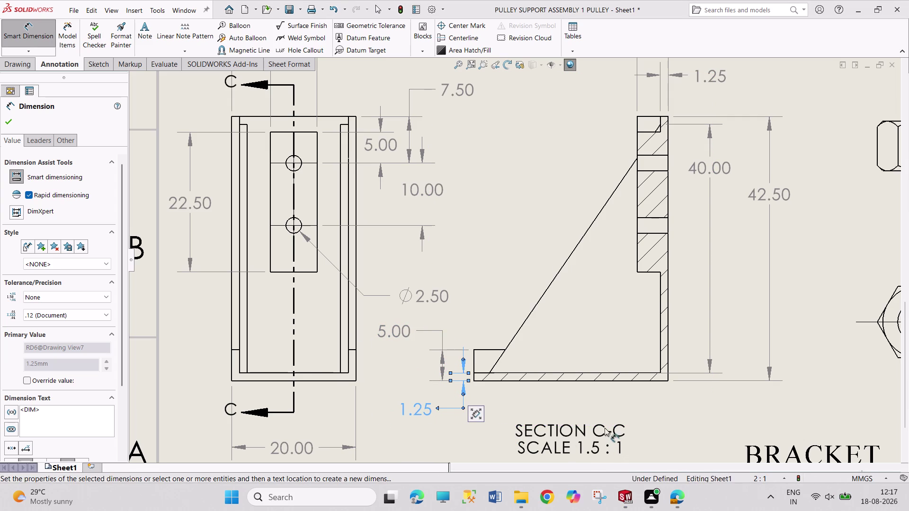
Add the 31.25 overall base length below the bracket.
scroll(down, 3)
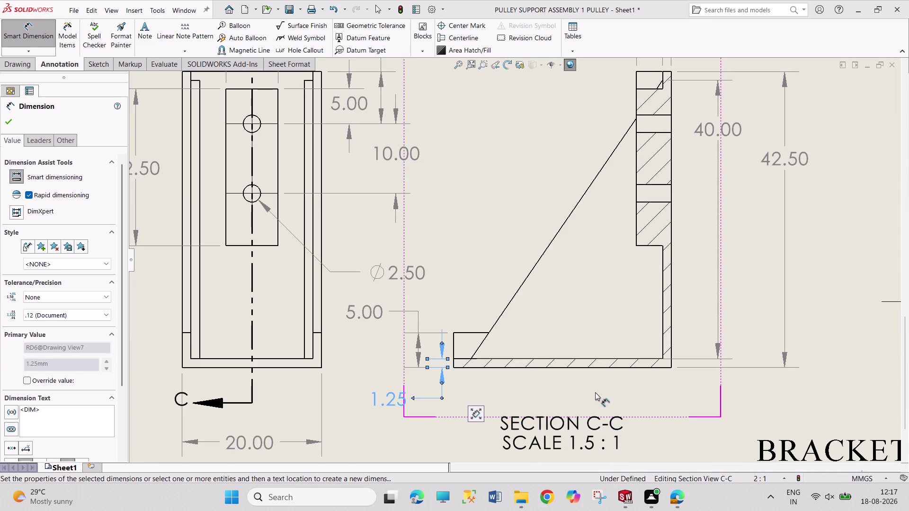
click(504, 369)
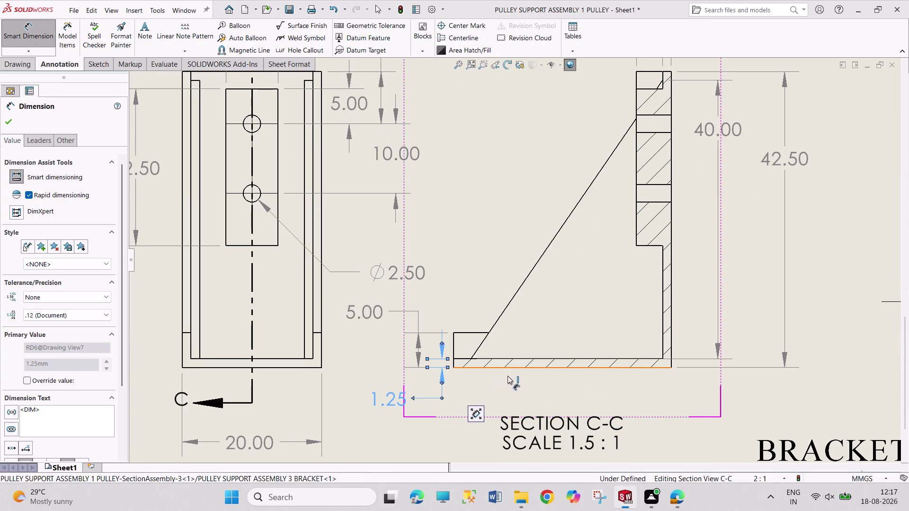
click(516, 379)
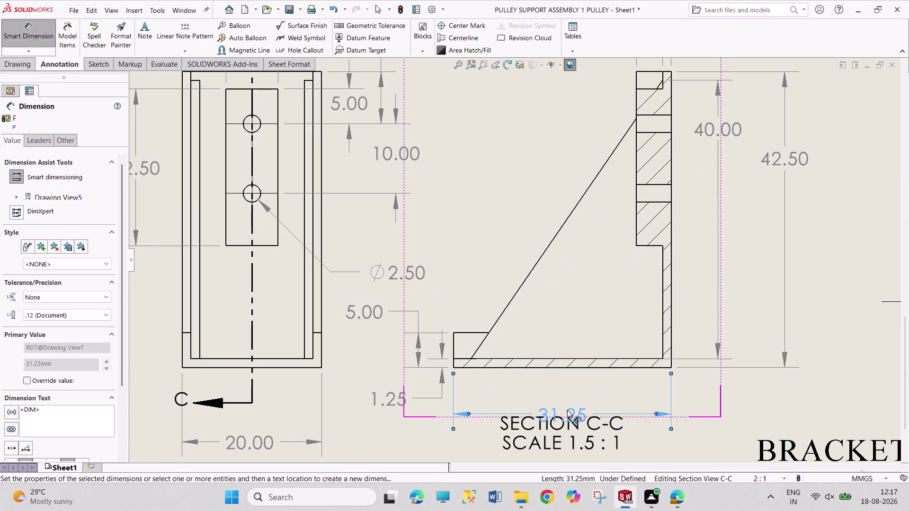
drag(567, 410, 566, 400)
scroll(up, 3)
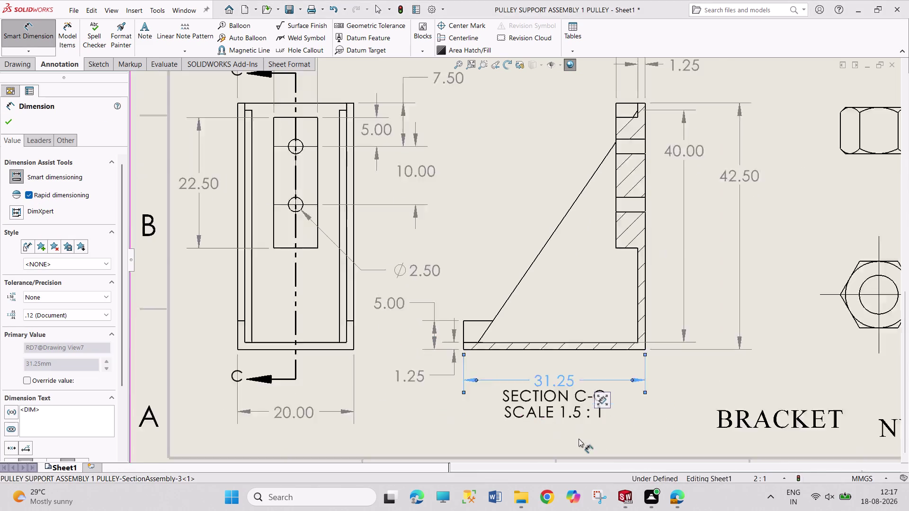
scroll(up, 3)
scroll(down, 3)
click(541, 336)
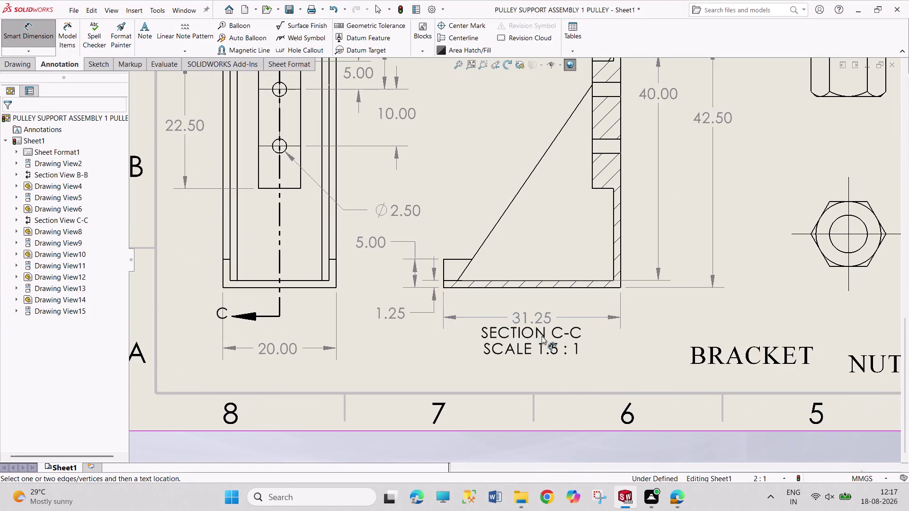
Place the 31.25 base length below Section C-C and move the SECTION C-C label lower.
drag(539, 346, 541, 363)
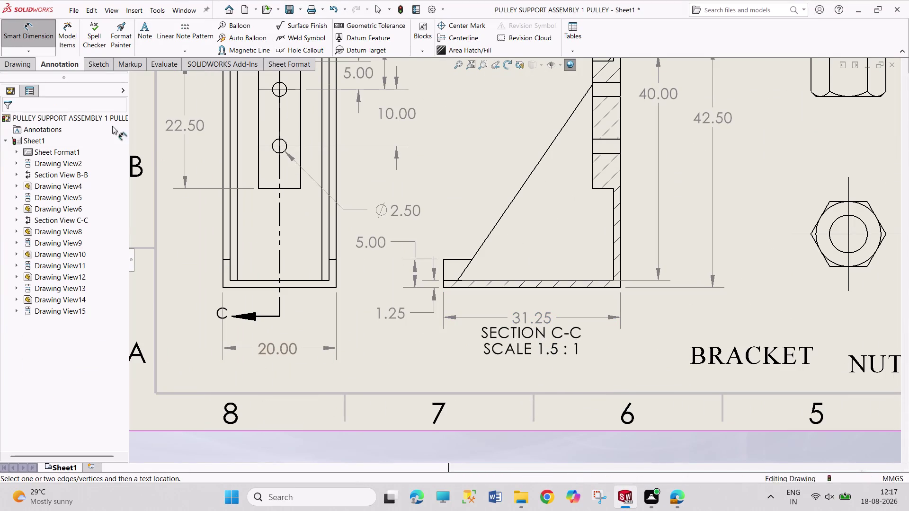
click(24, 35)
drag(537, 350, 533, 369)
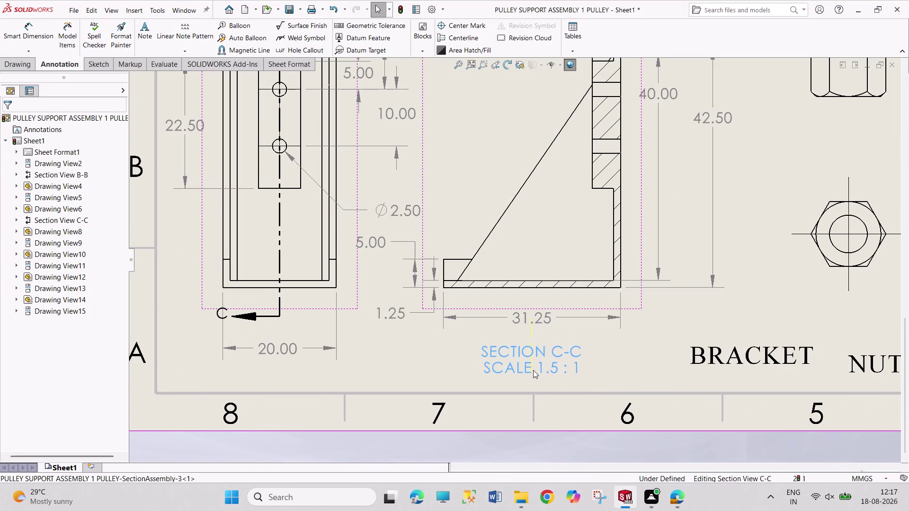
drag(533, 369, 532, 368)
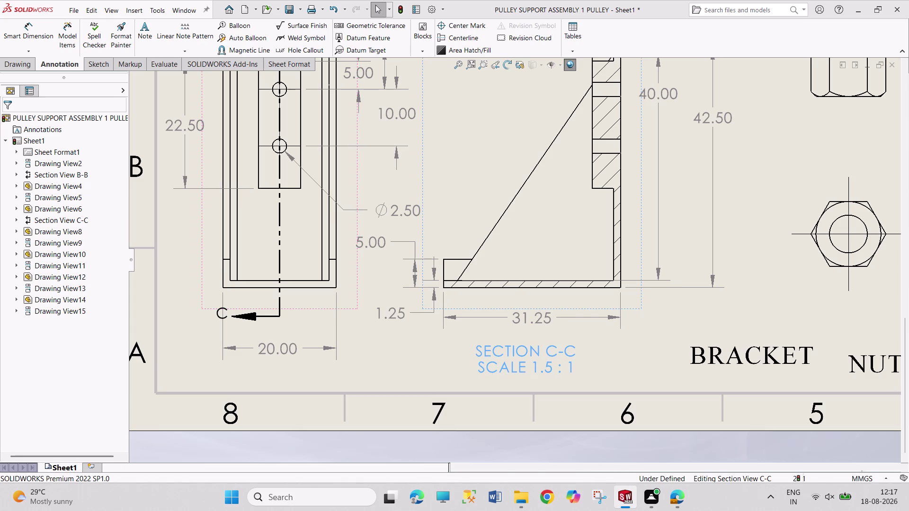
drag(533, 319, 533, 333)
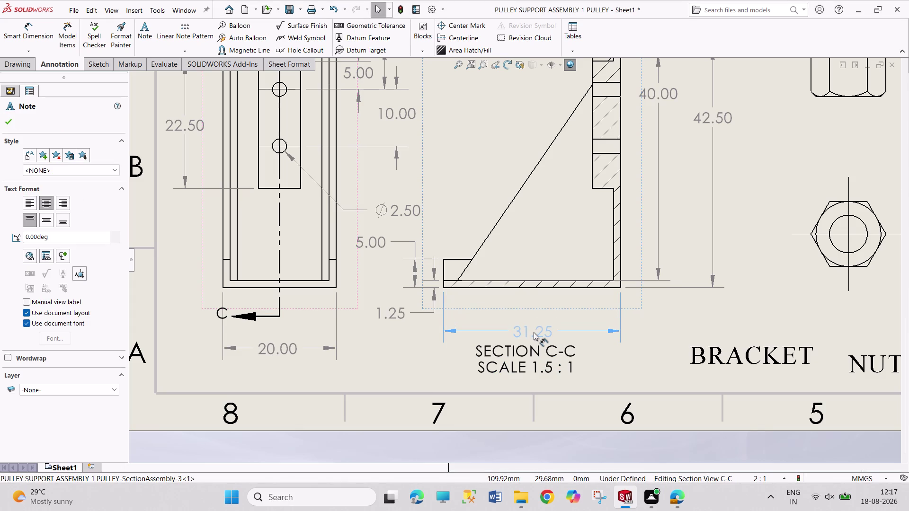
drag(534, 333, 533, 331)
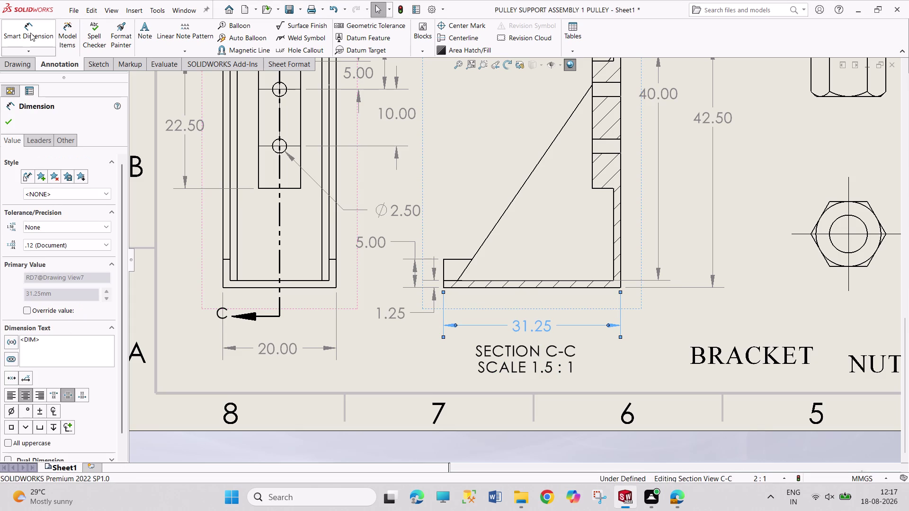
click(30, 34)
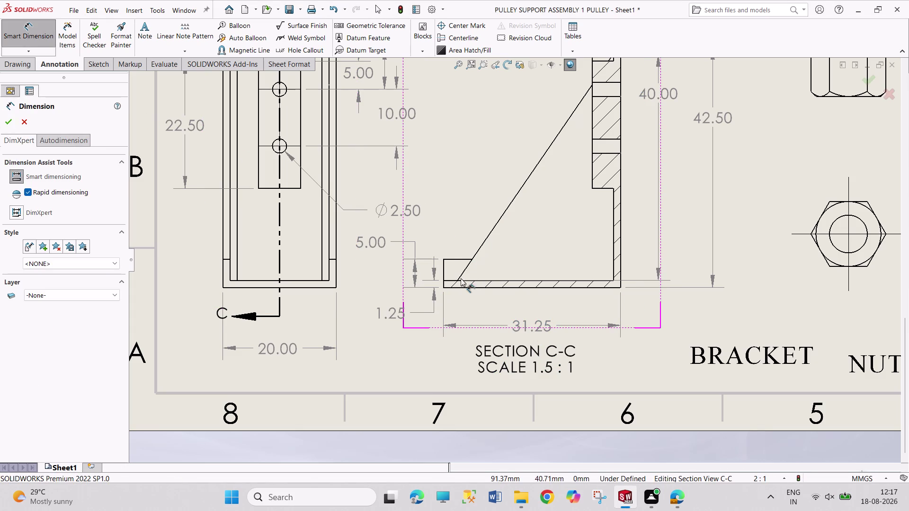
scroll(down, 3)
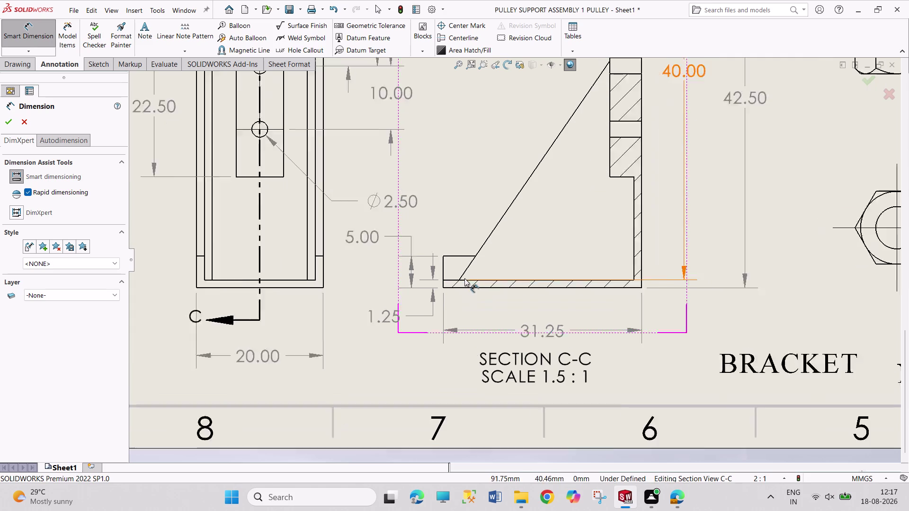
Dimension the upright wall's 3.75 thickness in Section C-C, discarding a stray 5.00 dimension.
scroll(down, 3)
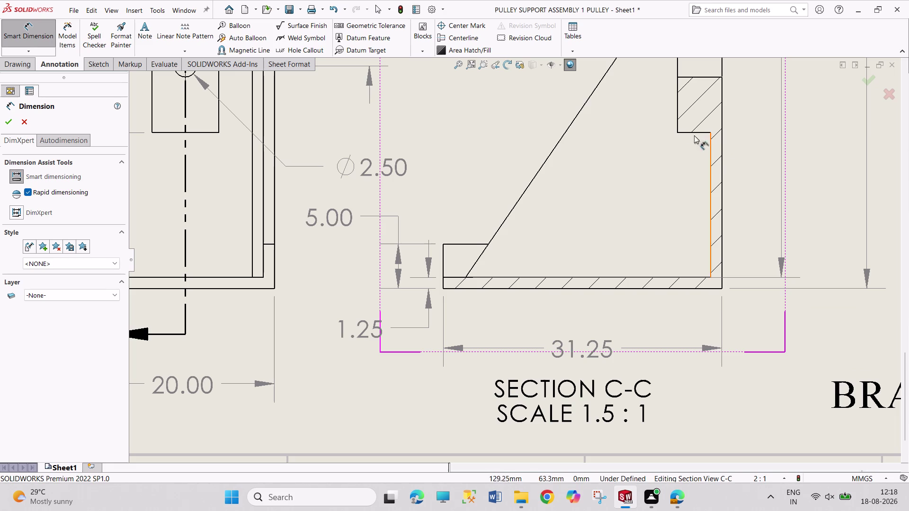
click(677, 127)
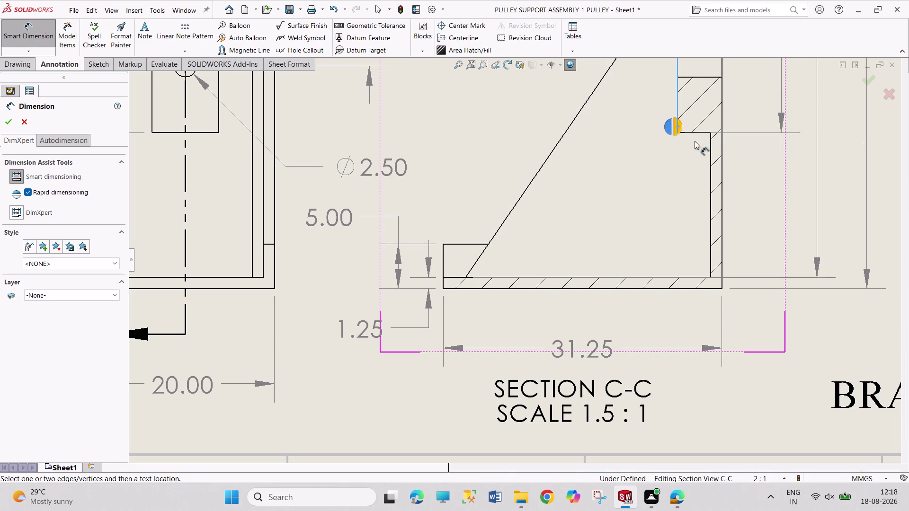
click(722, 119)
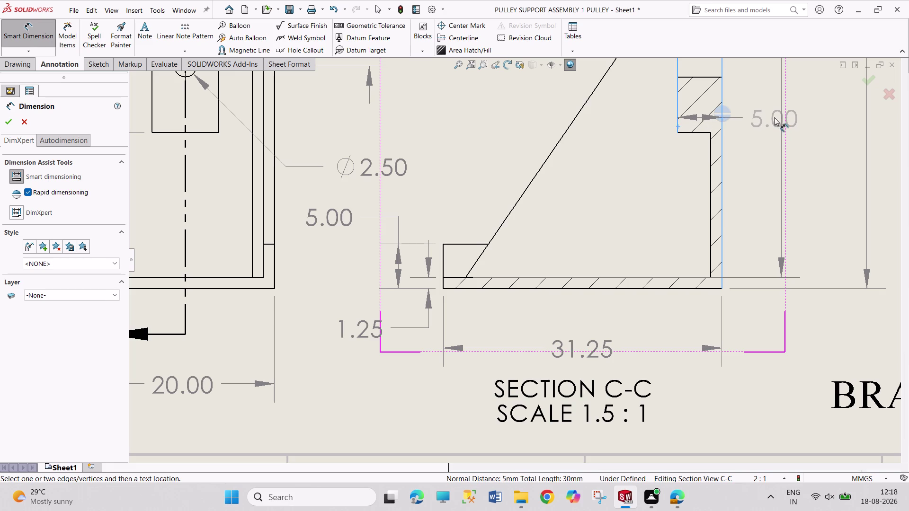
key(Escape)
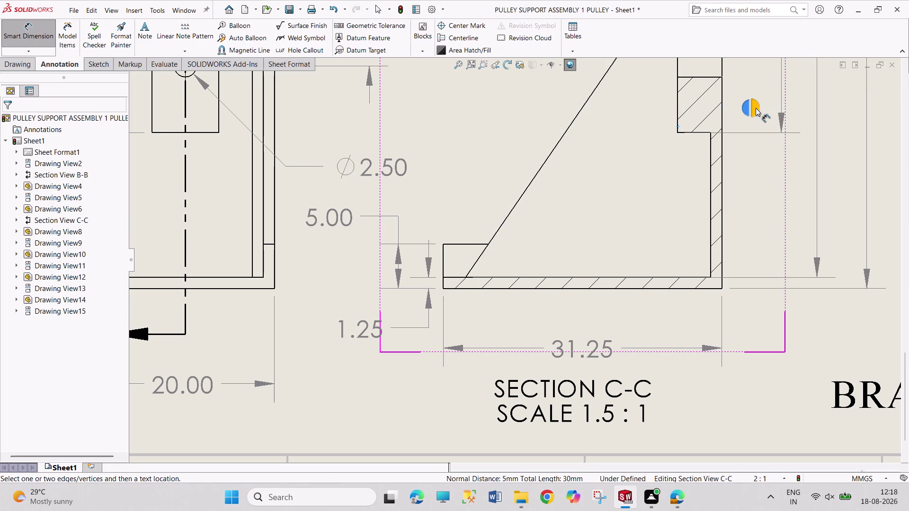
click(709, 171)
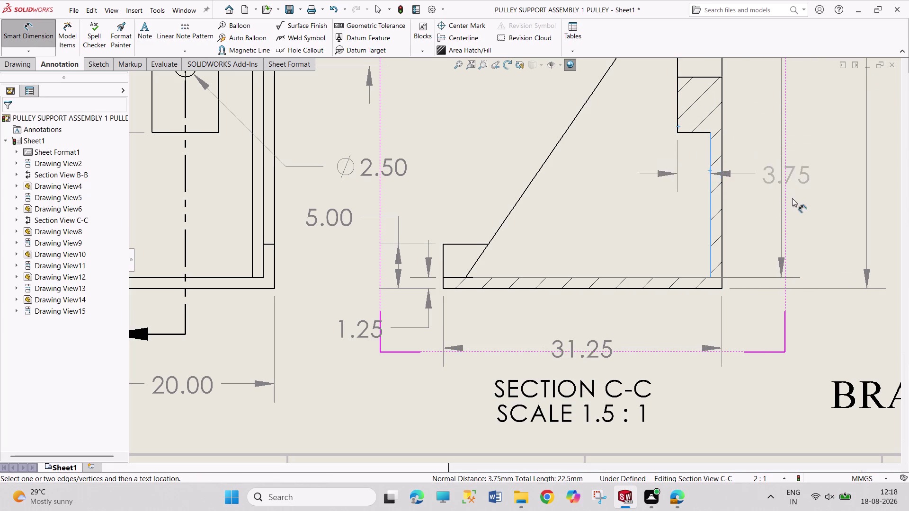
click(802, 174)
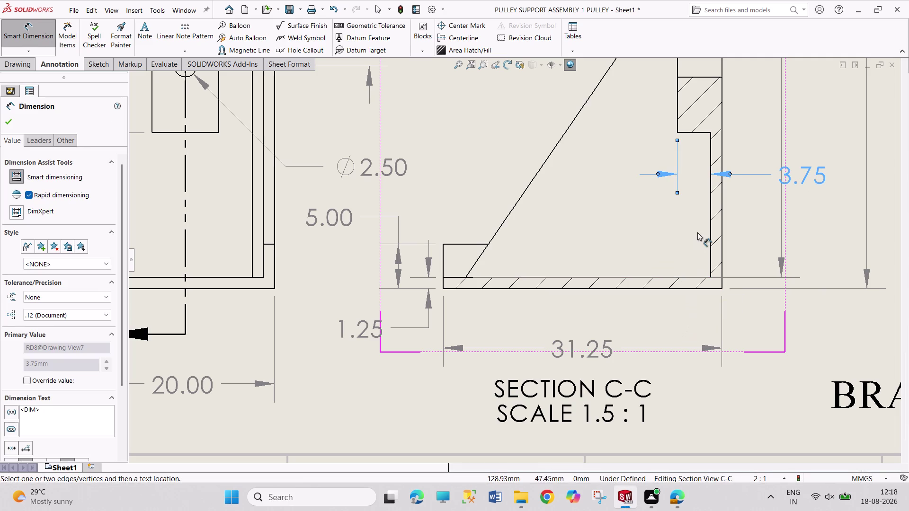
click(677, 119)
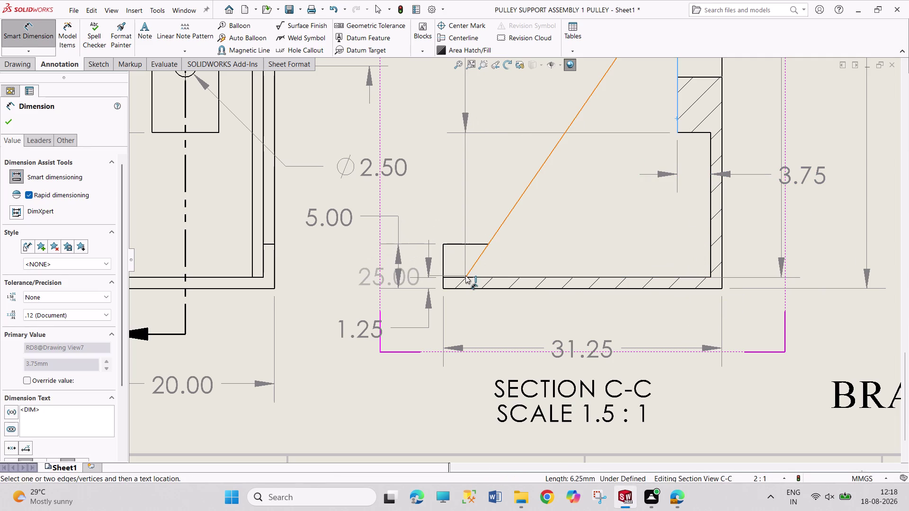
Begin a general dimension from the sloped rib edge to the base plate's top edge.
click(465, 276)
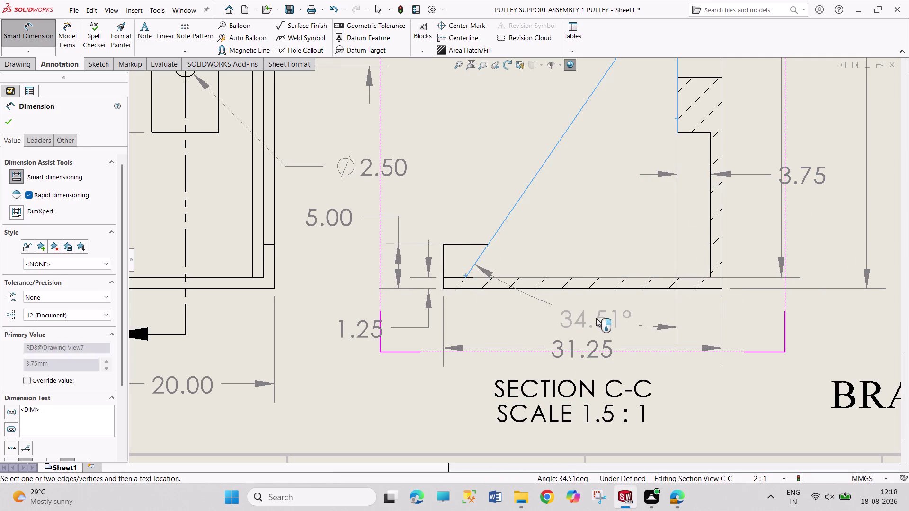
key(Escape)
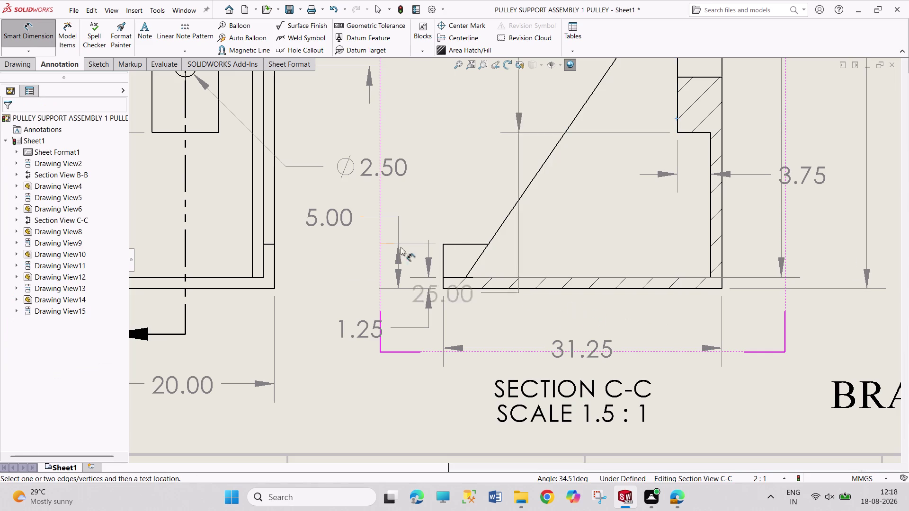
click(37, 49)
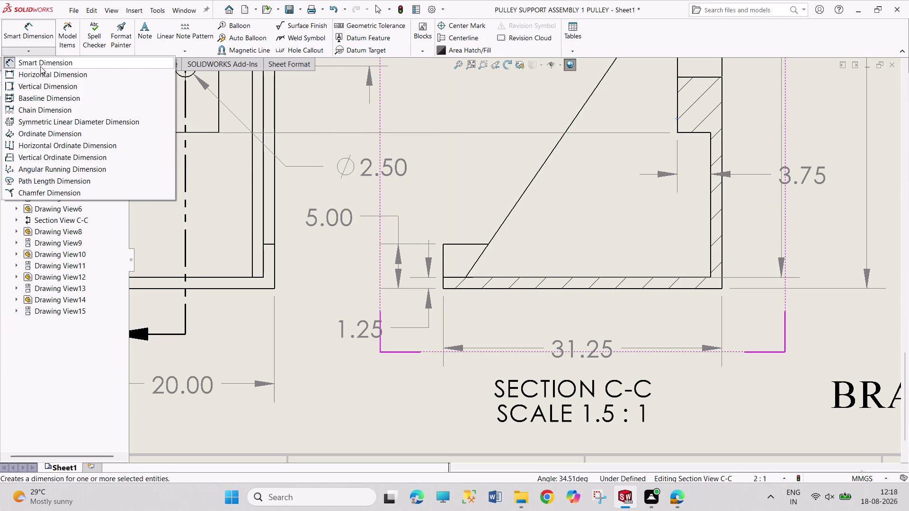
click(42, 75)
drag(496, 231, 501, 231)
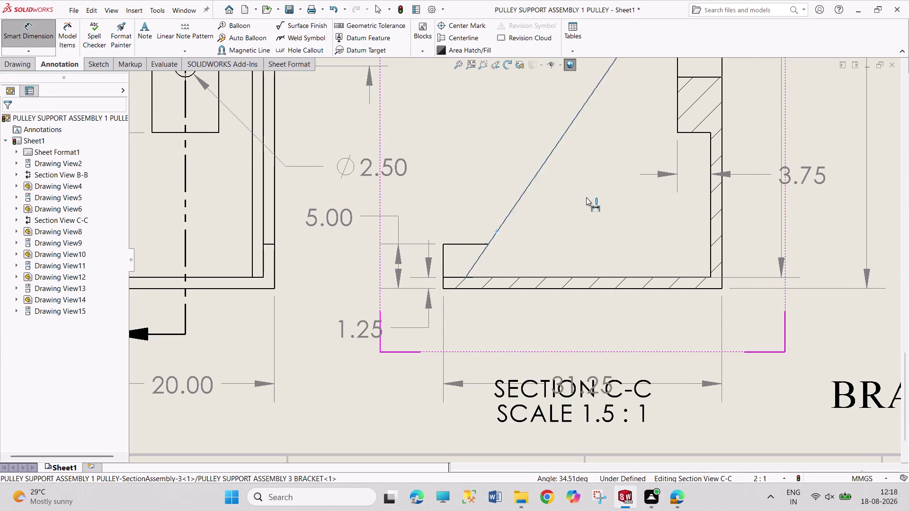
click(678, 122)
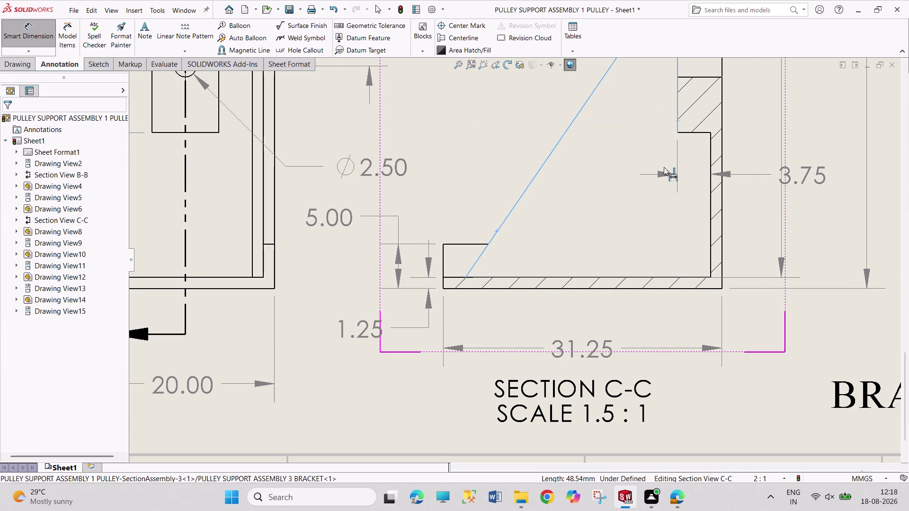
click(44, 51)
click(50, 63)
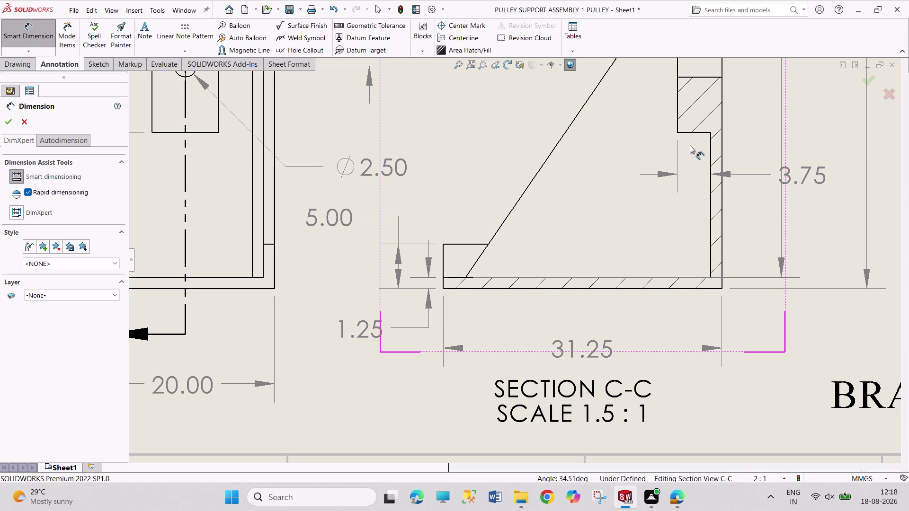
click(711, 264)
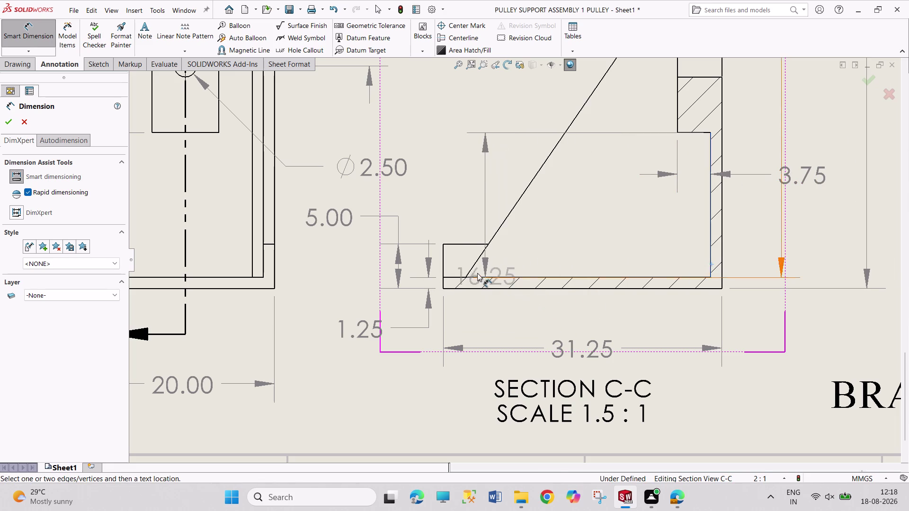
scroll(down, 3)
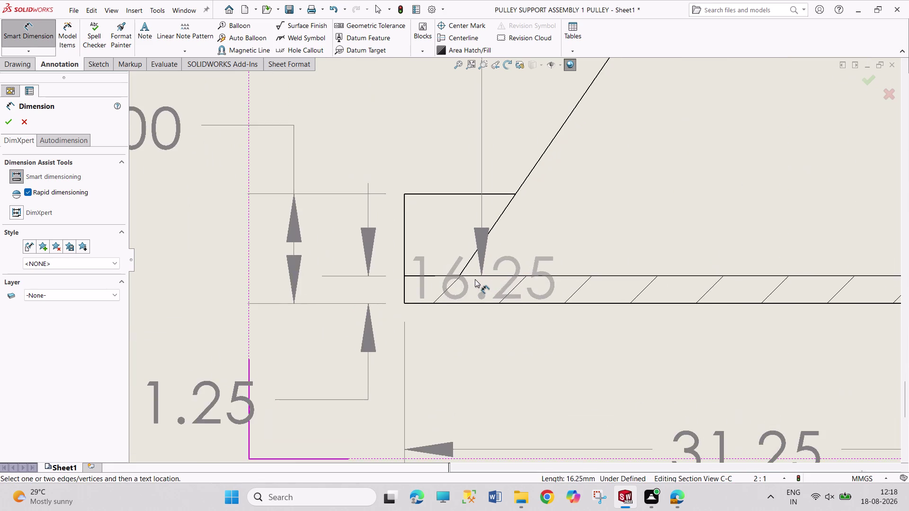
scroll(down, 3)
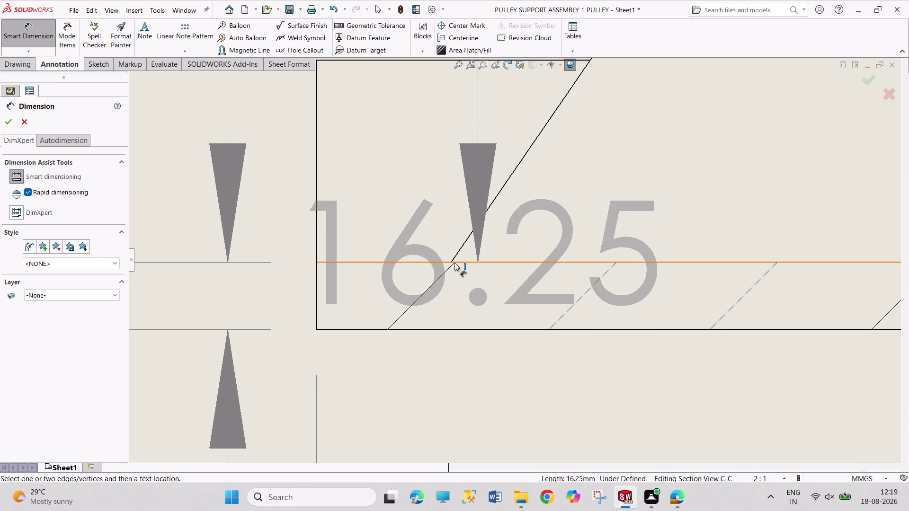
click(450, 261)
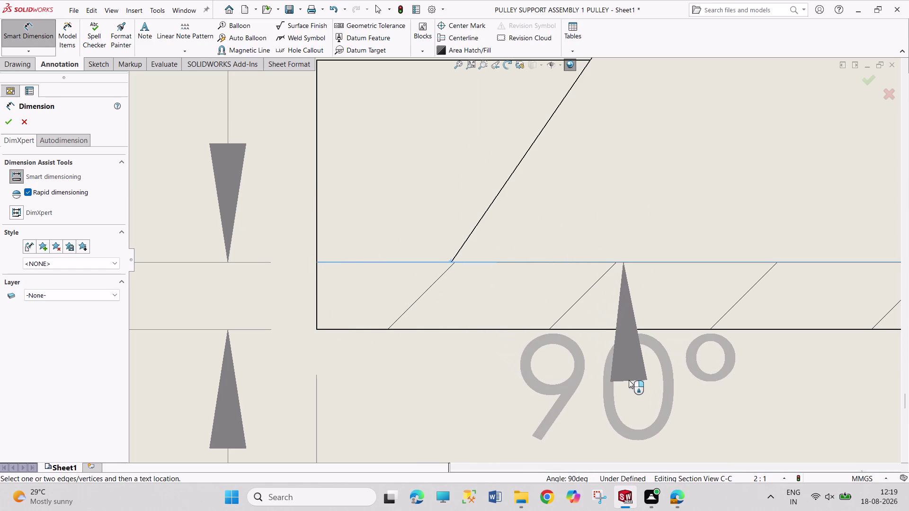
key(Escape)
key(Escape)
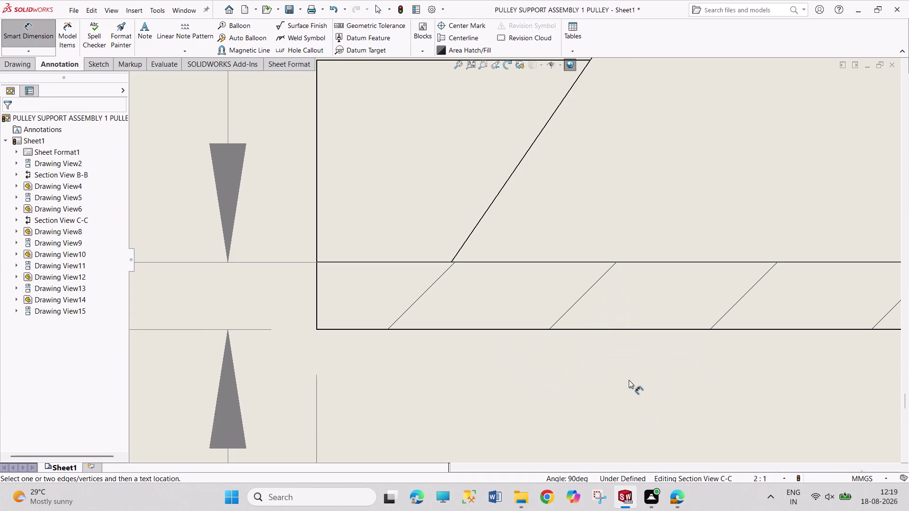
scroll(up, 3)
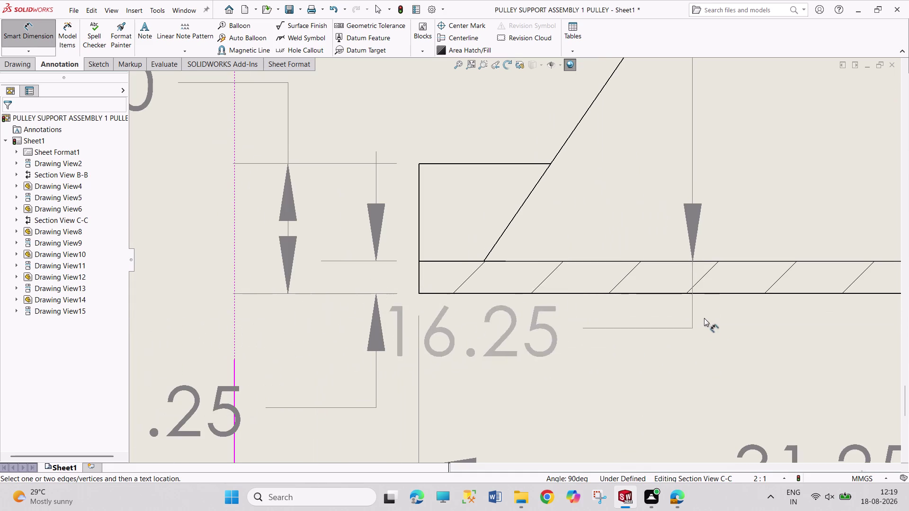
key(Escape)
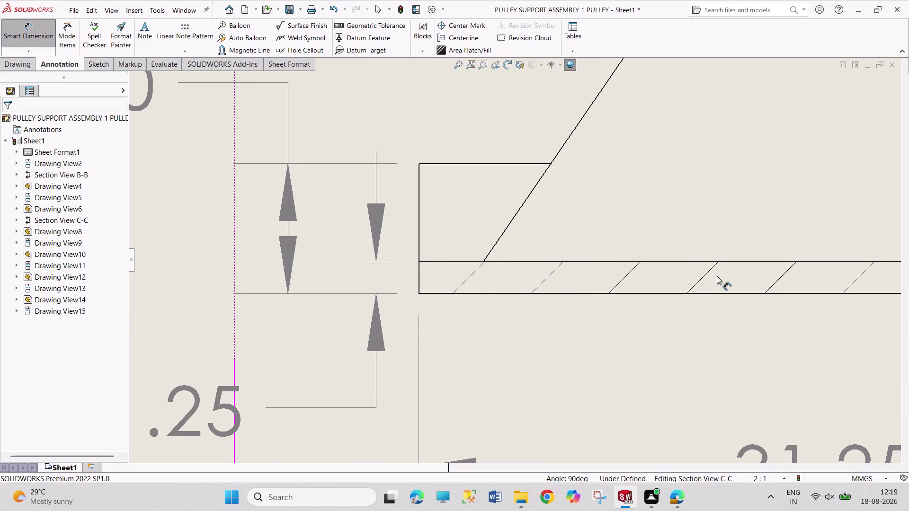
scroll(up, 3)
scroll(up, 3)
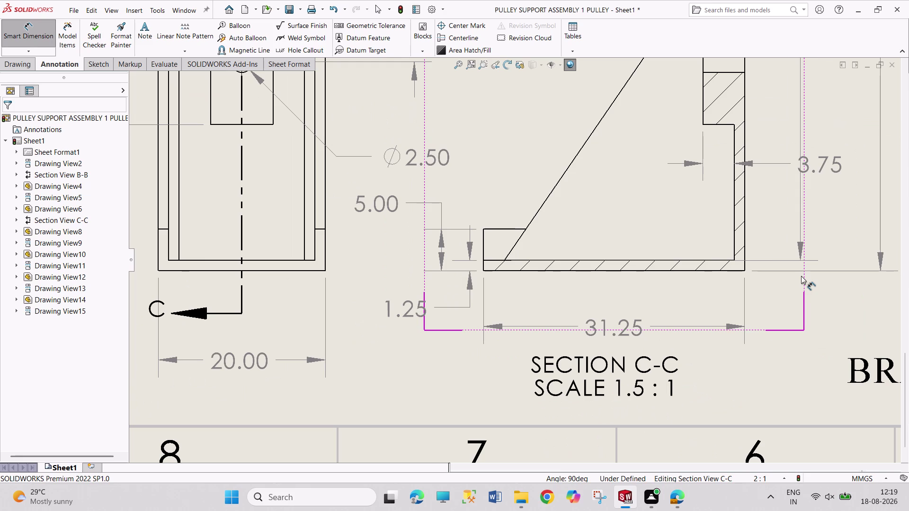
scroll(up, 3)
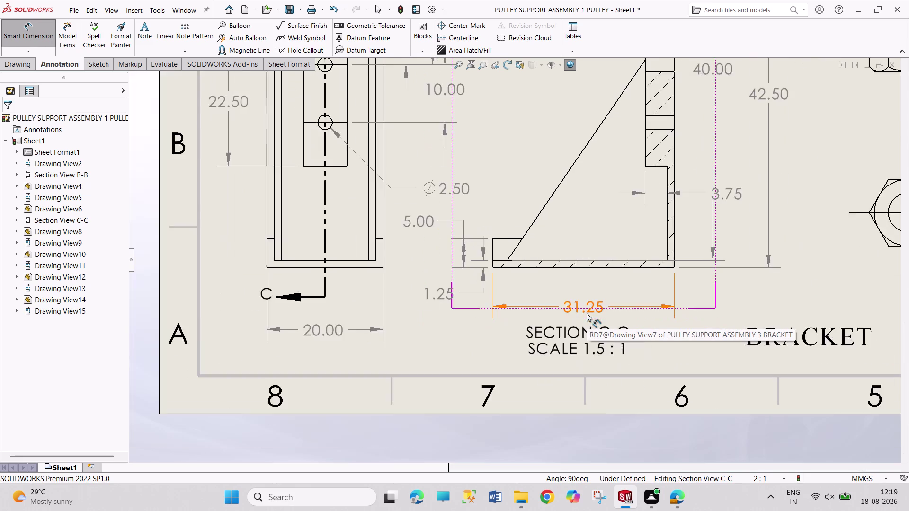
scroll(up, 3)
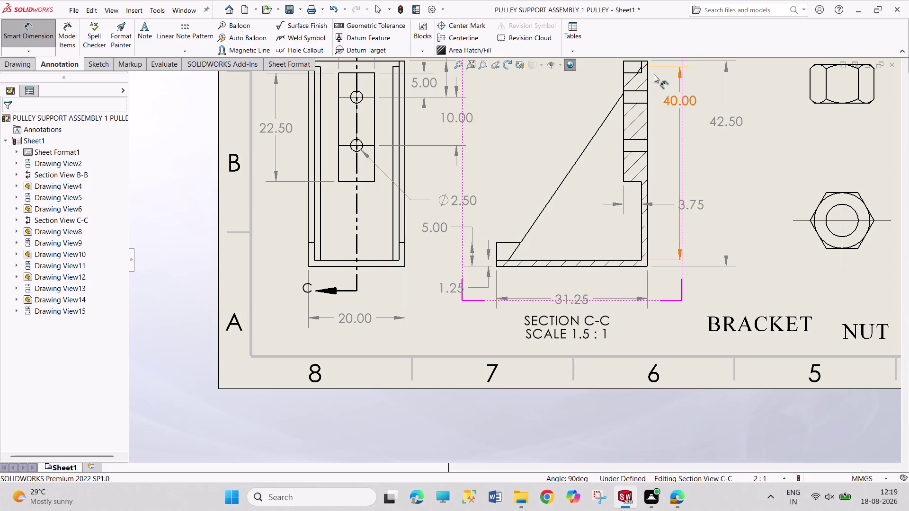
scroll(down, 3)
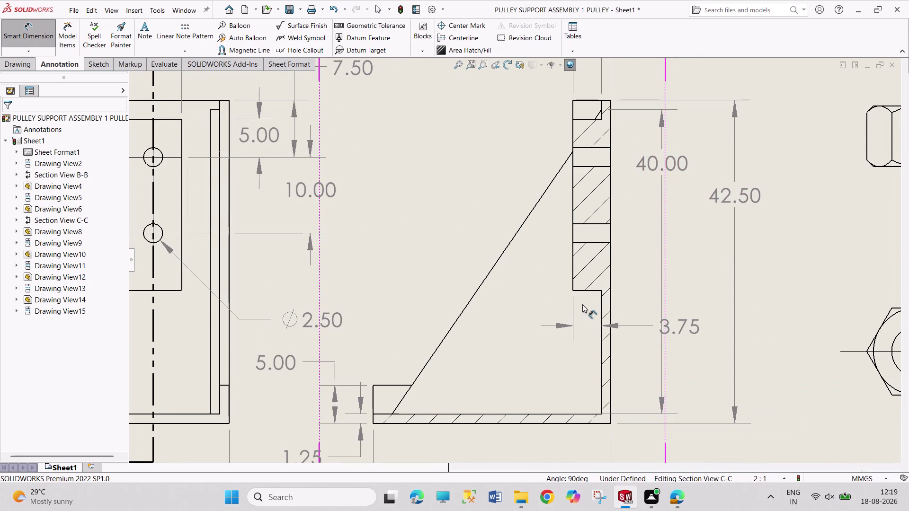
scroll(up, 3)
scroll(down, 3)
scroll(down, 3)
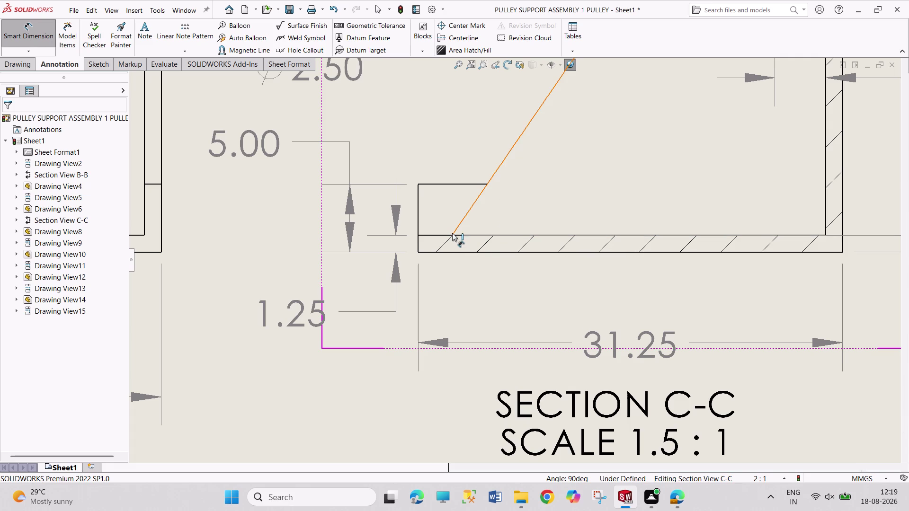
drag(453, 234, 463, 233)
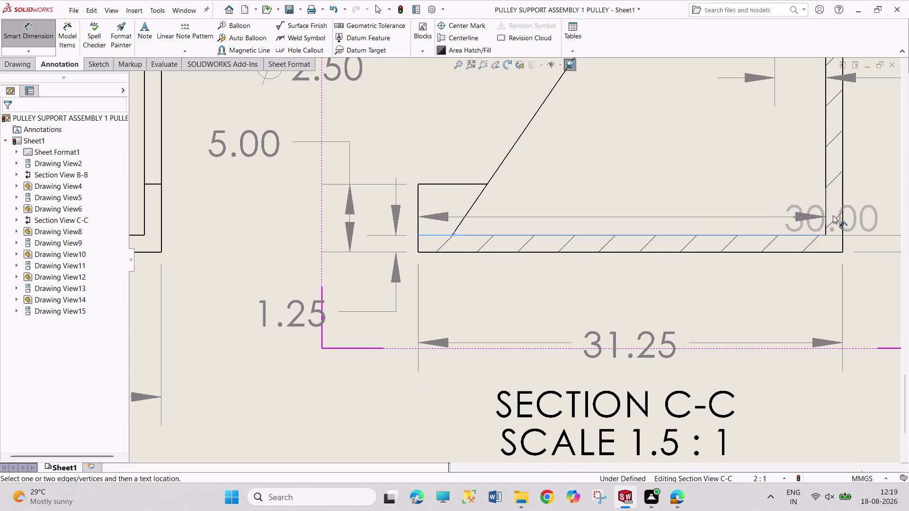
Discard the unwanted 90° angle dimension on the base measurement.
click(825, 219)
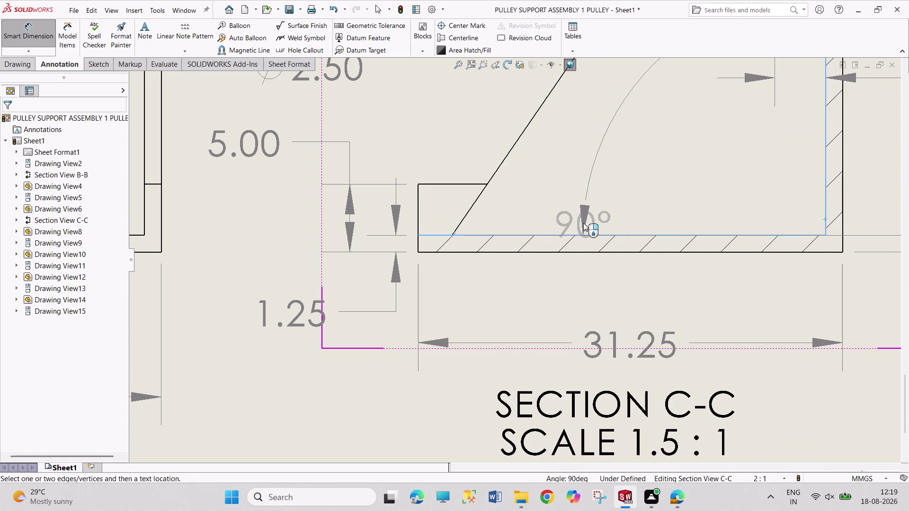
key(Escape)
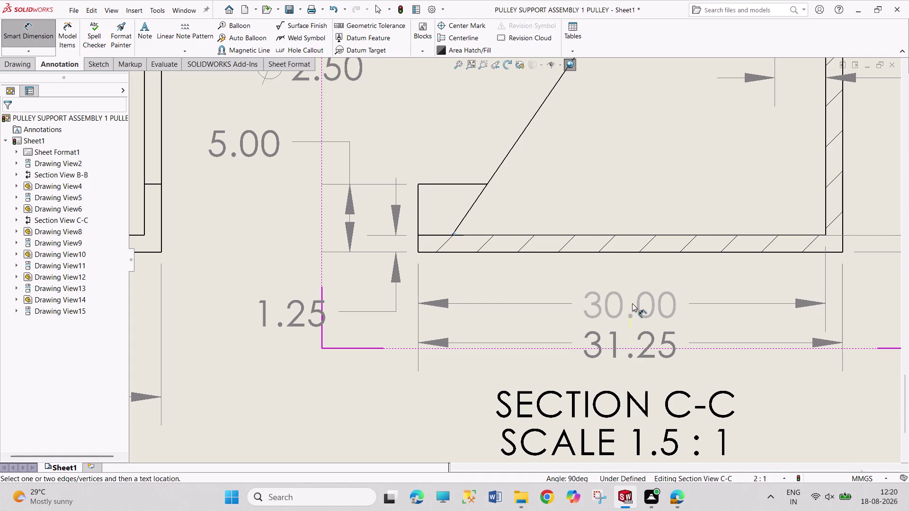
key(Escape)
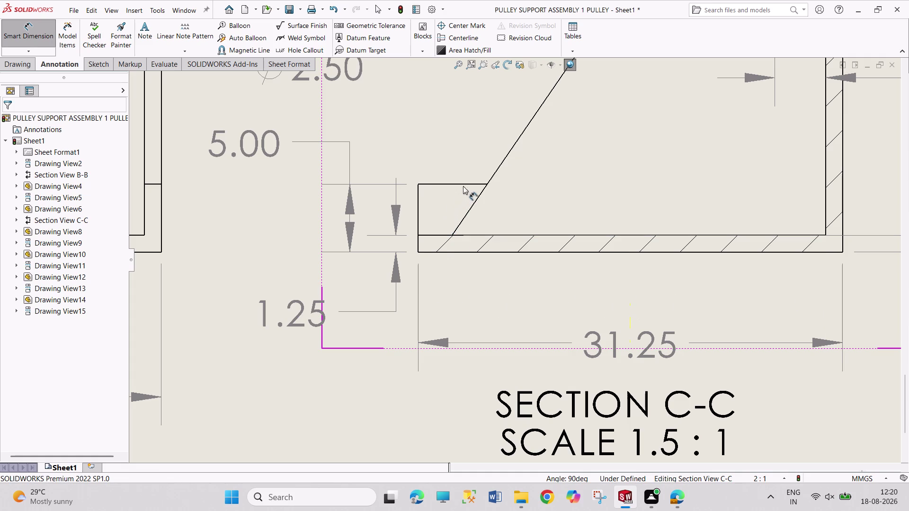
Try dimensioning the rib's angled edge against its vertical edge, then cancel the unfinished dimension.
click(453, 233)
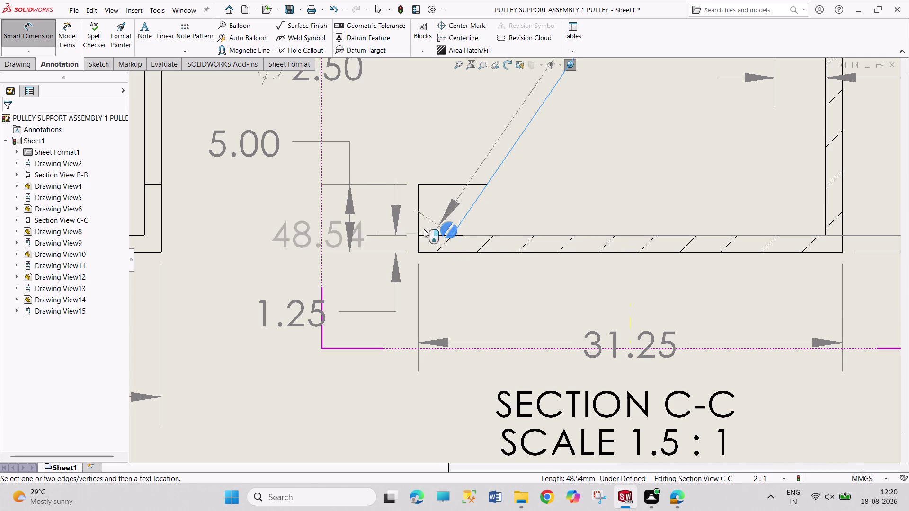
click(417, 227)
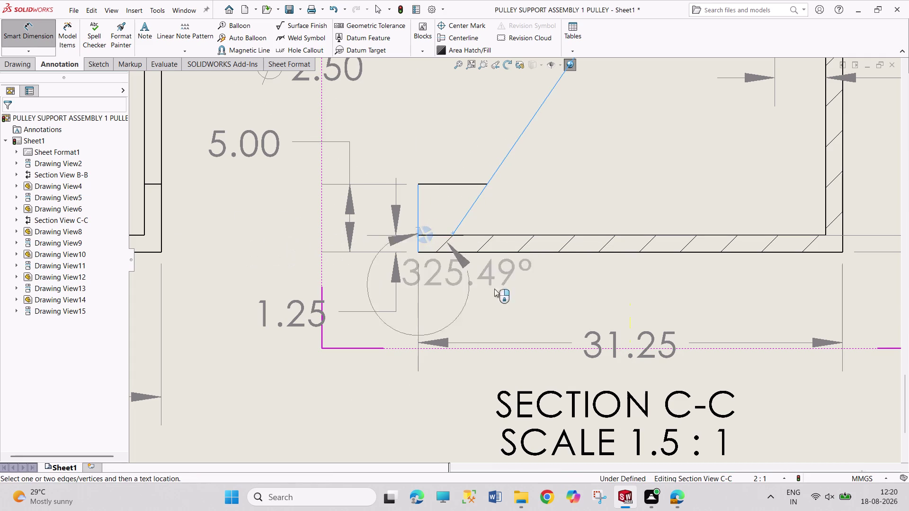
click(45, 52)
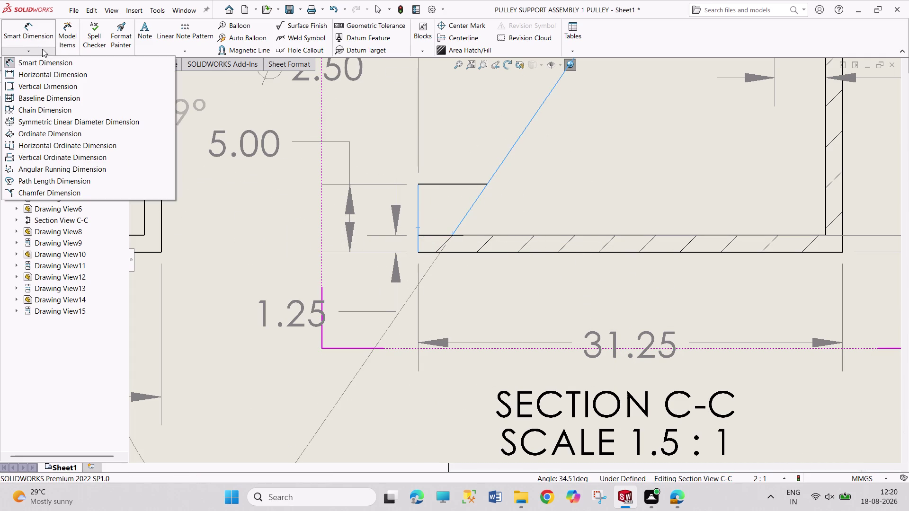
click(48, 73)
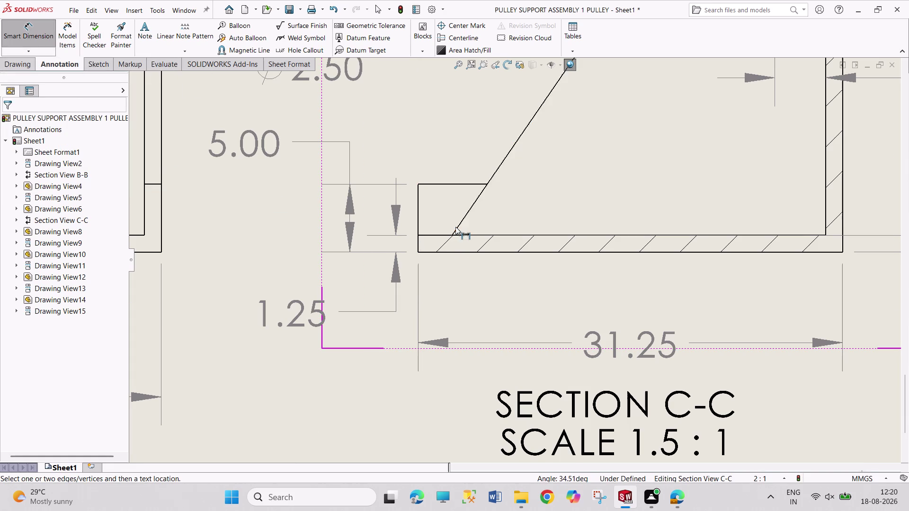
click(458, 227)
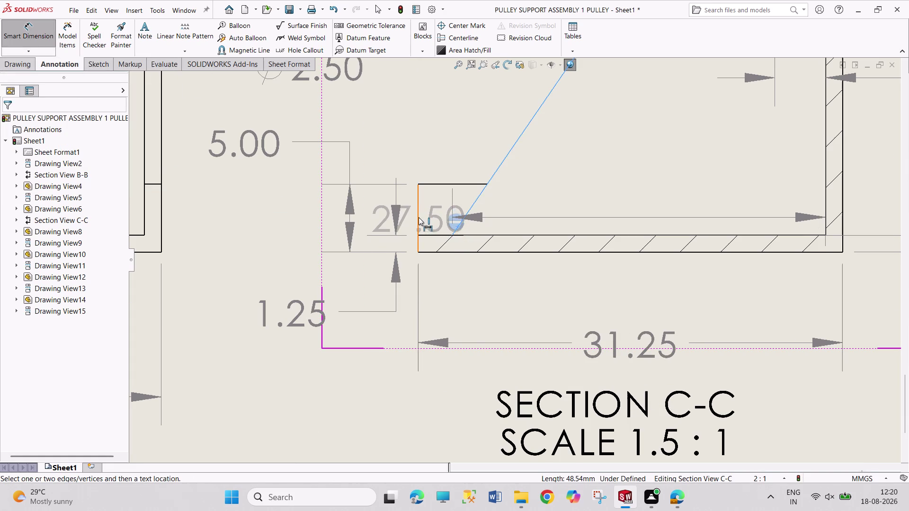
click(417, 216)
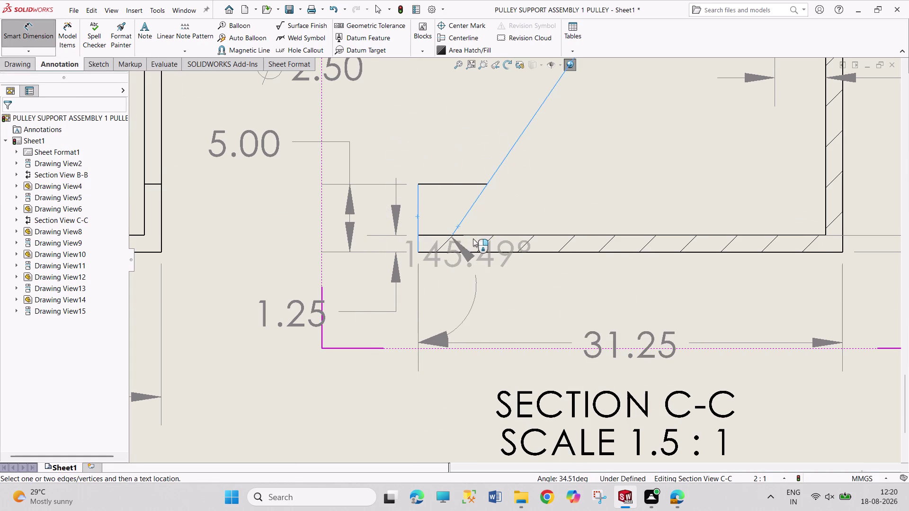
key(Escape)
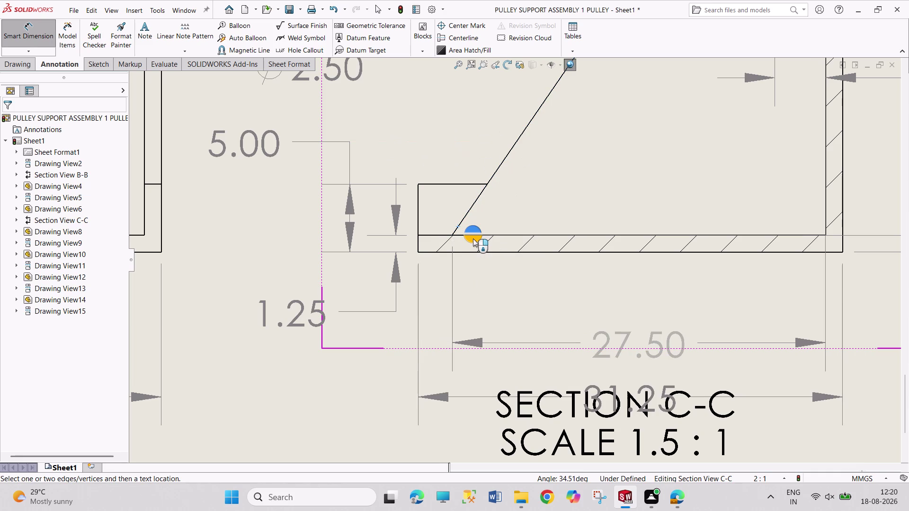
key(Escape)
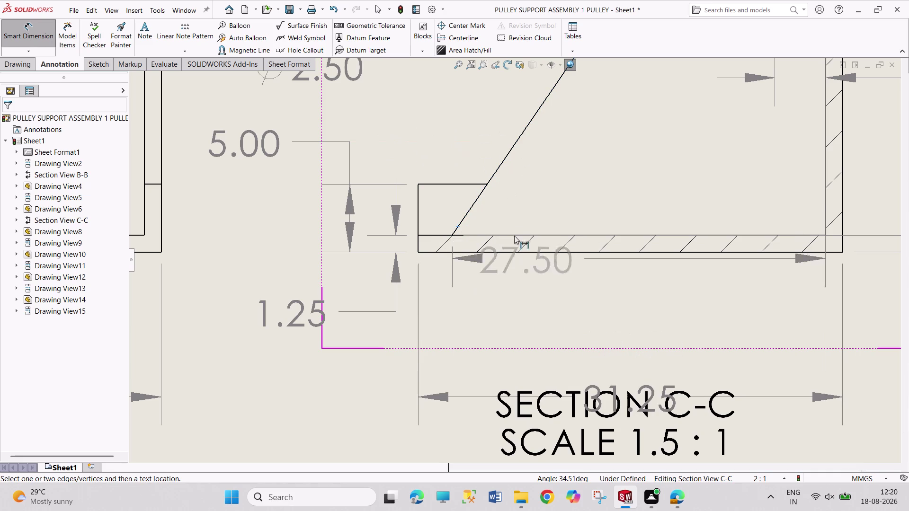
key(Escape)
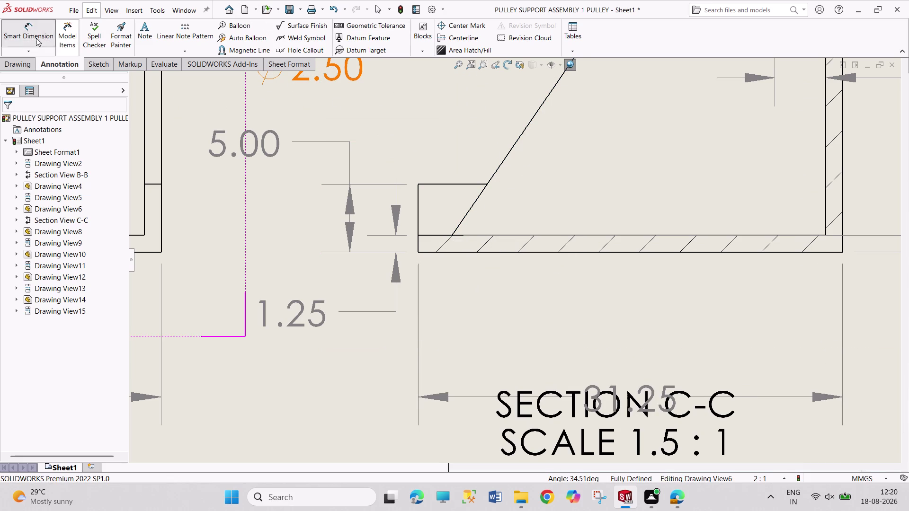
Bring up the sketching commands after browsing the view and annotation toolsets.
click(19, 66)
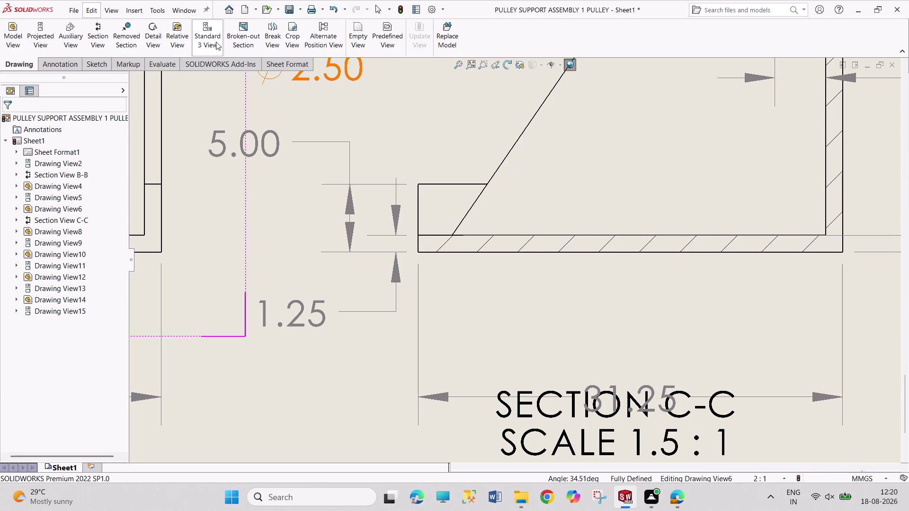
click(62, 63)
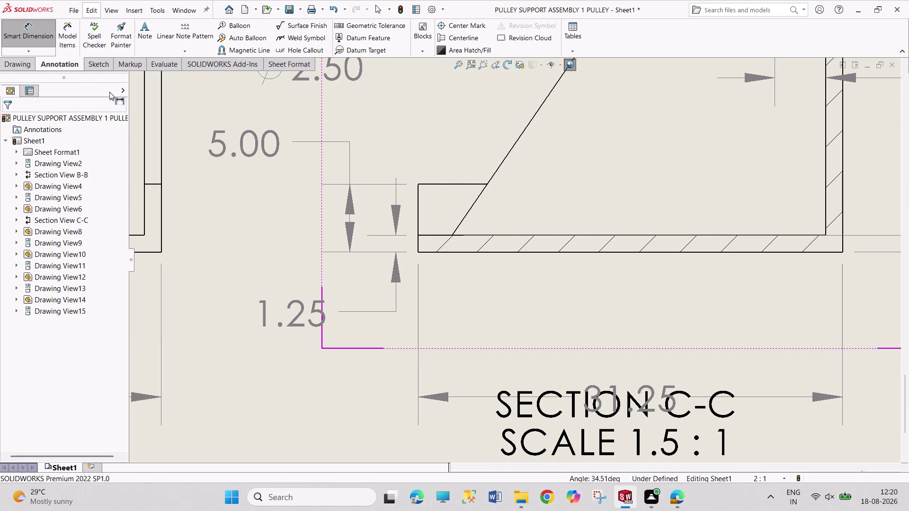
click(110, 62)
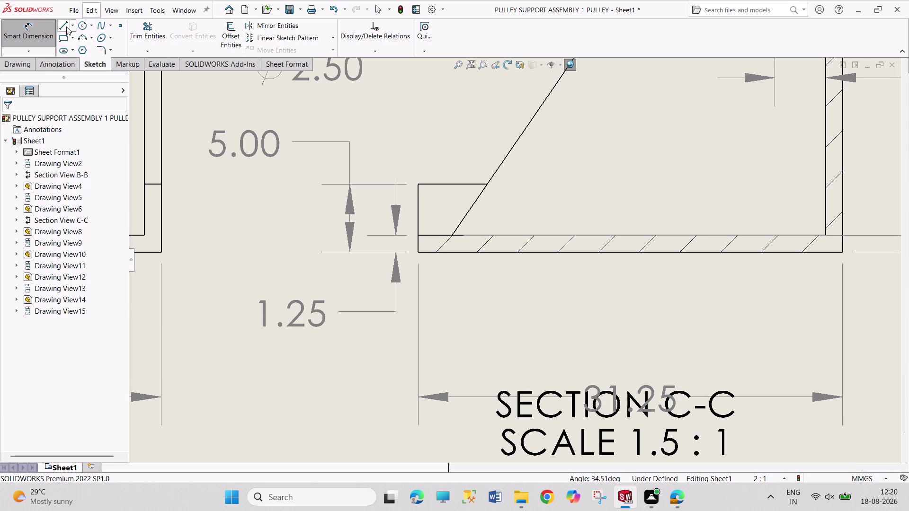
Draw a short vertical sketch line down from the rib's lower corner.
click(66, 27)
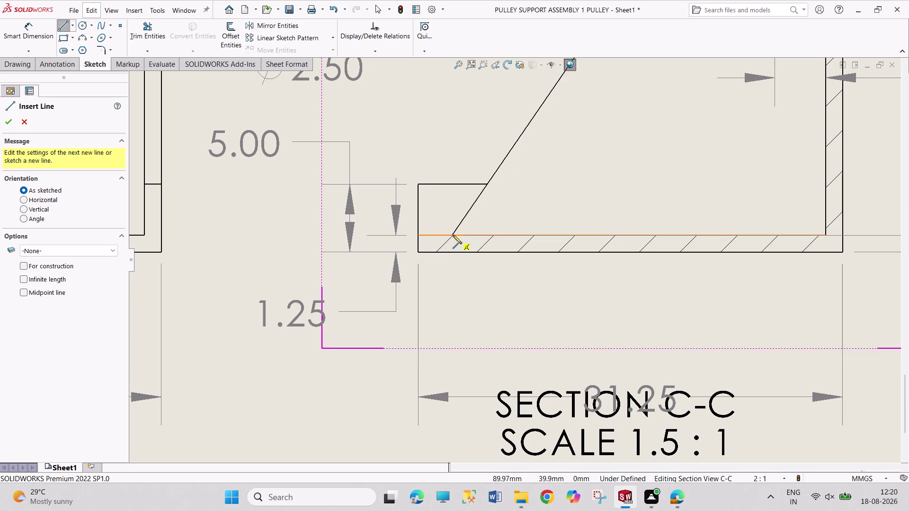
scroll(down, 3)
scroll(down, 3)
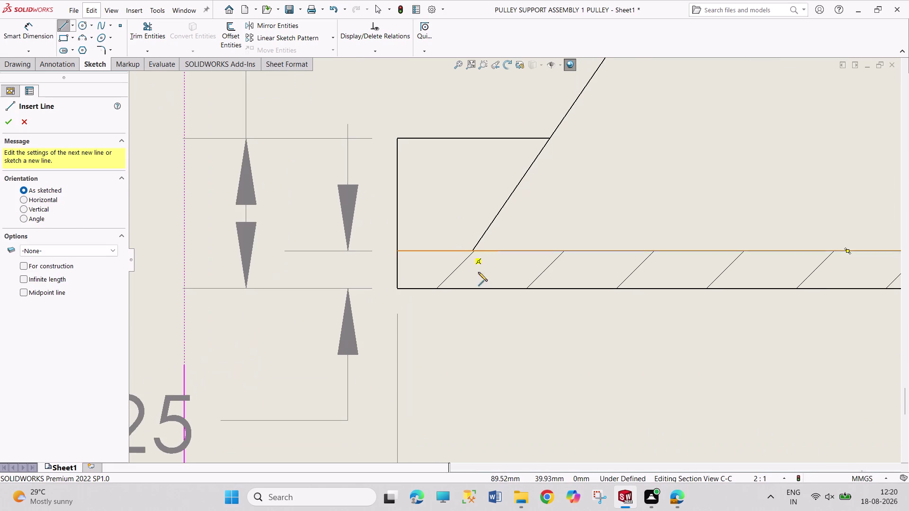
click(472, 250)
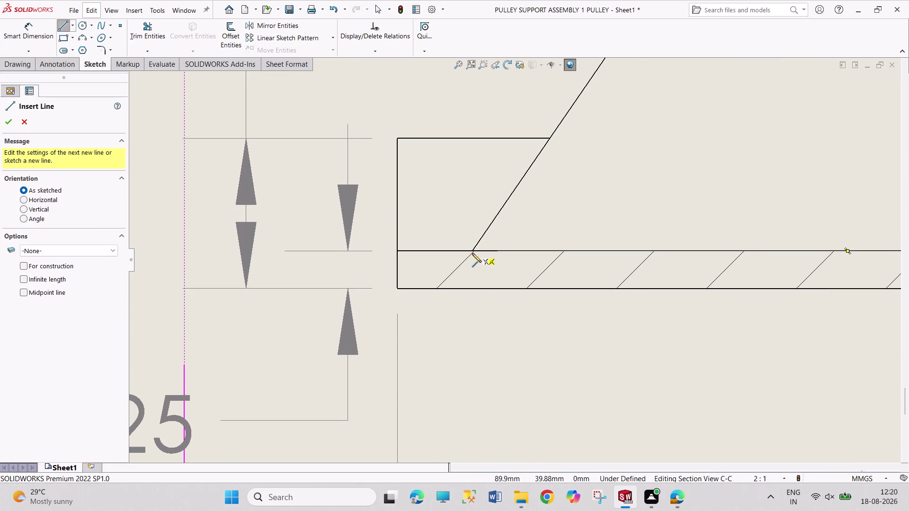
click(469, 302)
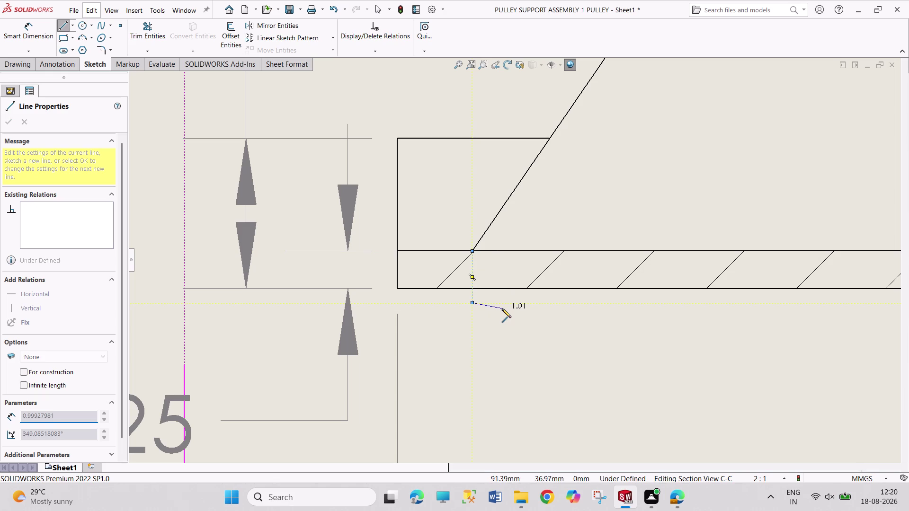
key(Escape)
key(Escape)
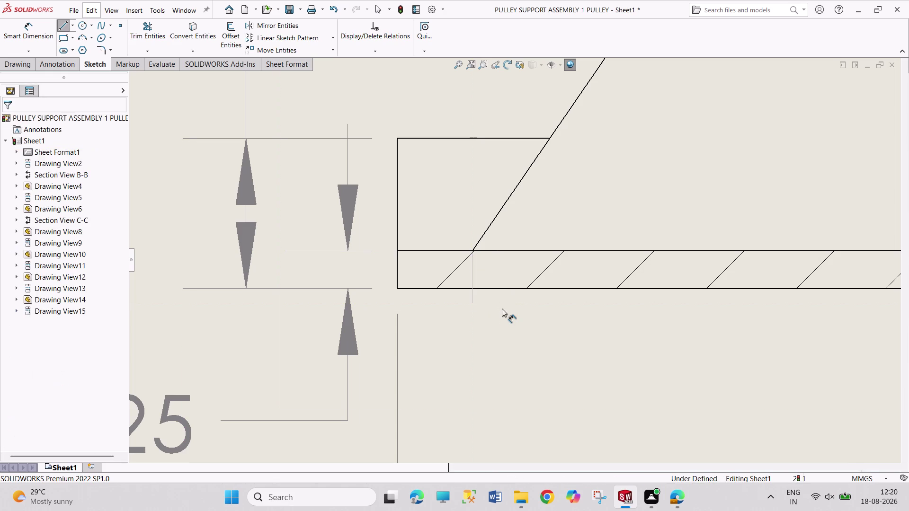
scroll(down, 3)
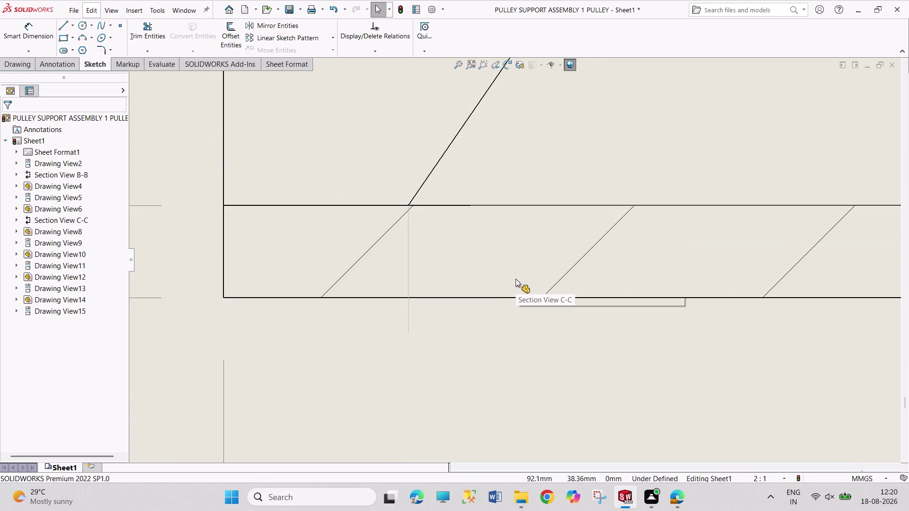
scroll(up, 3)
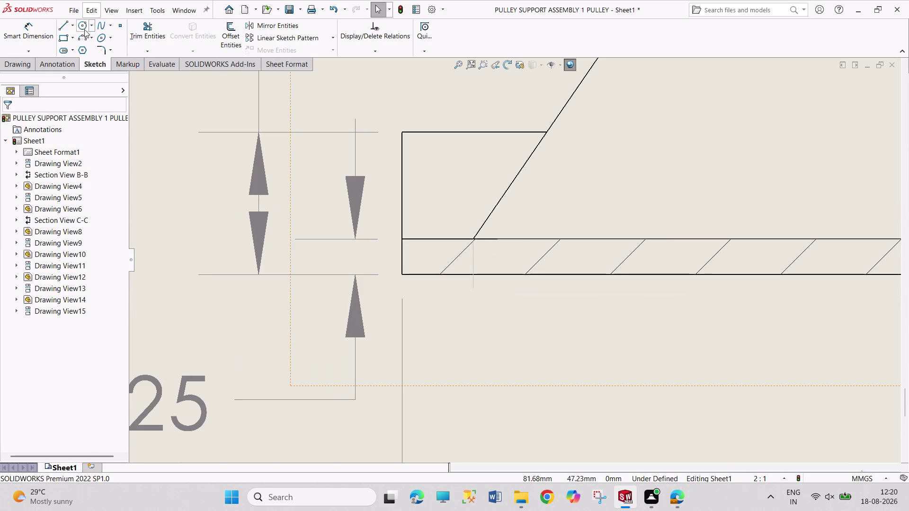
Start dimensioning the new line, which previews a 1.73 value.
click(23, 38)
click(473, 258)
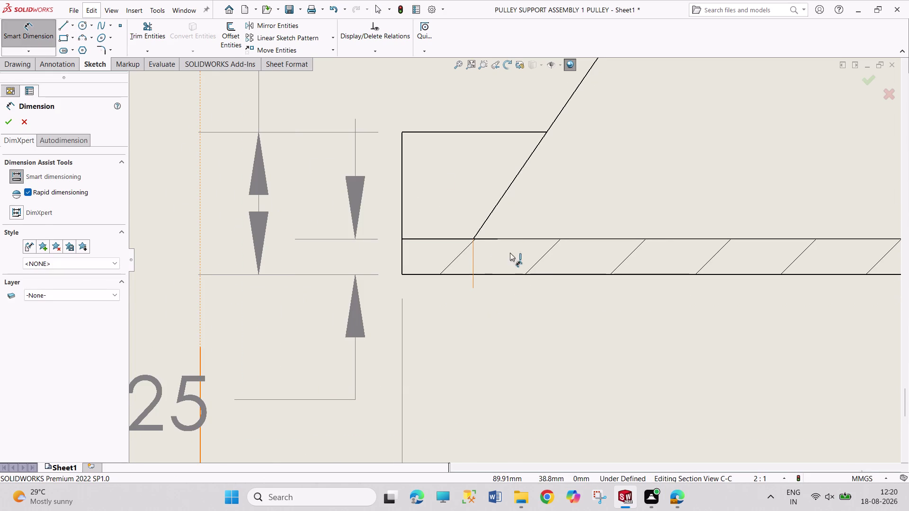
scroll(up, 3)
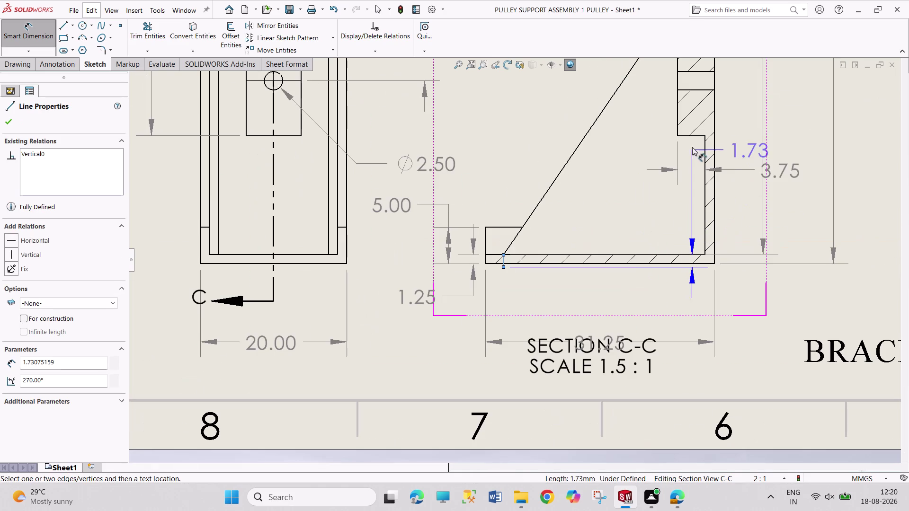
click(679, 126)
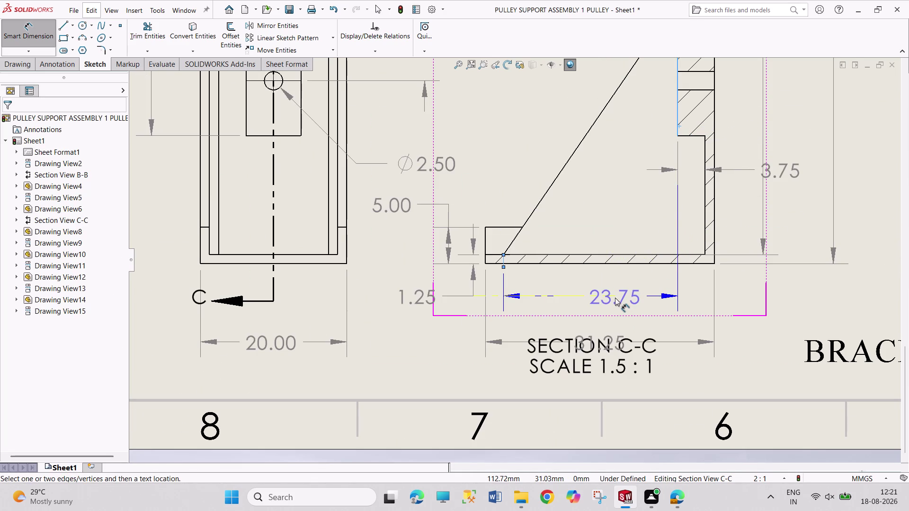
key(Escape)
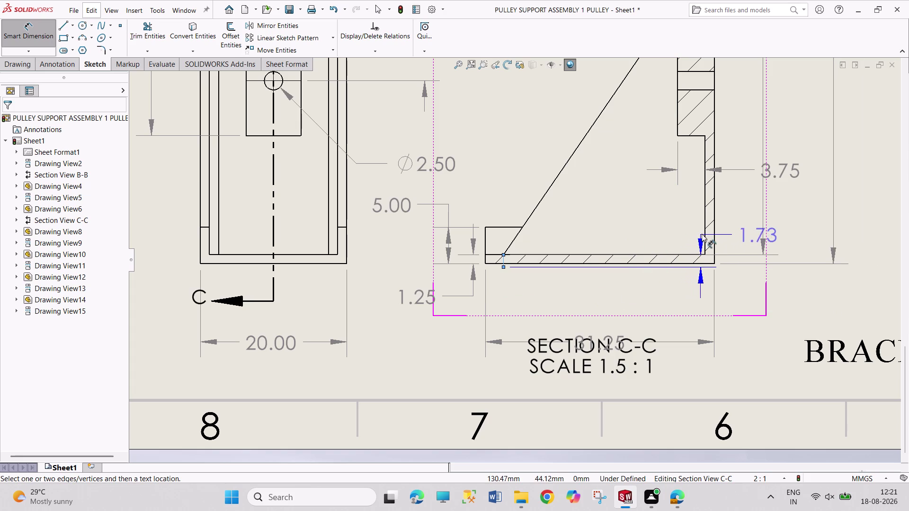
click(704, 233)
click(594, 300)
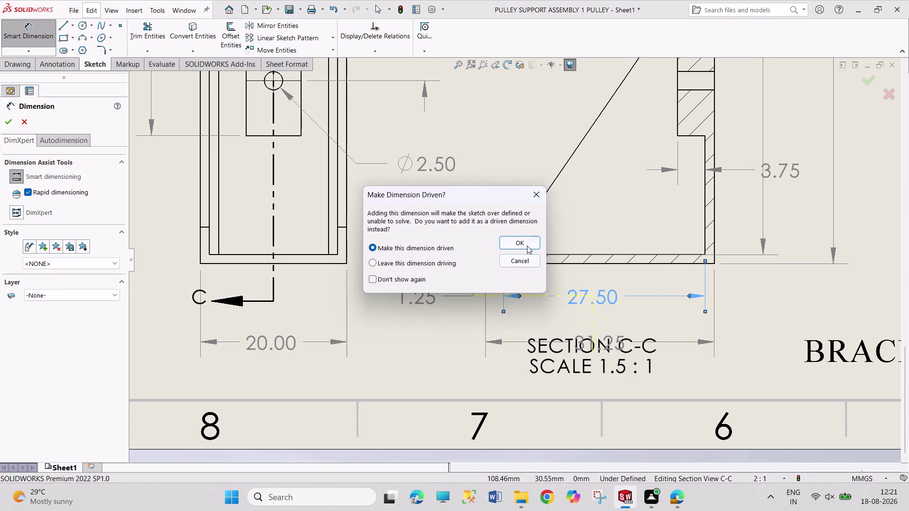
click(526, 245)
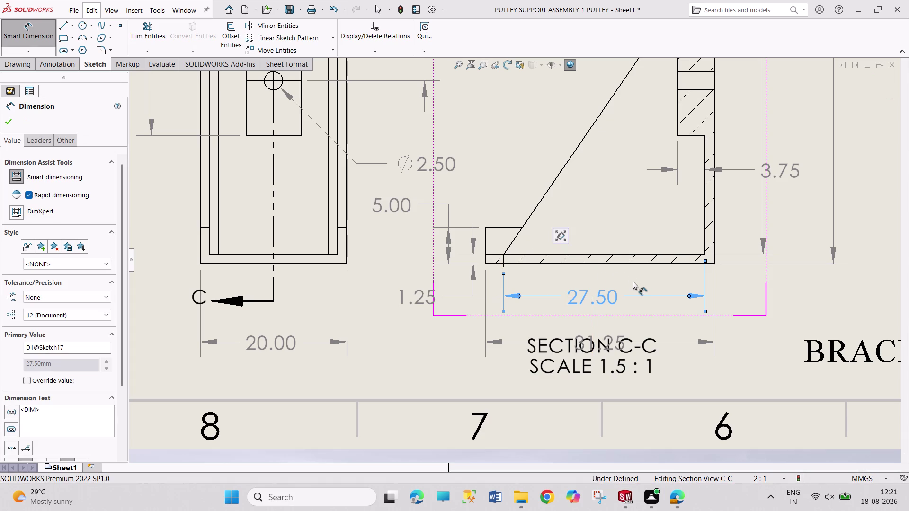
key(Escape)
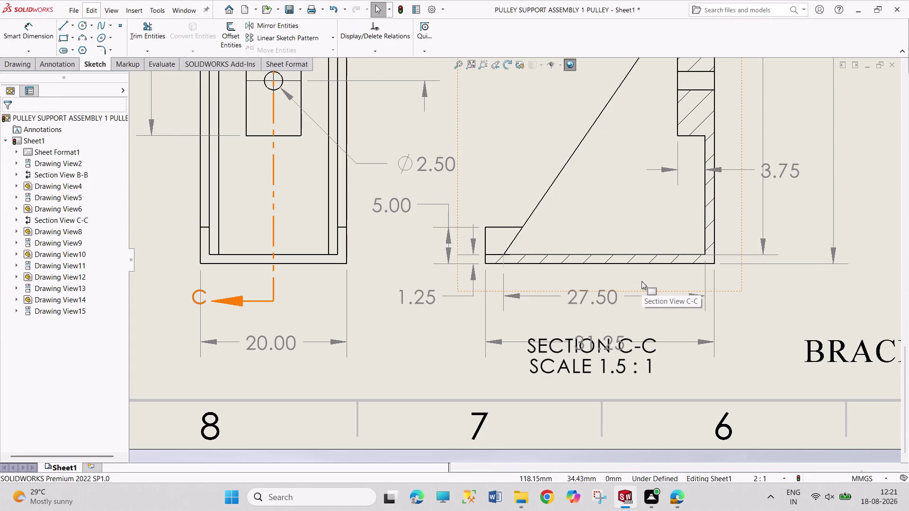
scroll(up, 3)
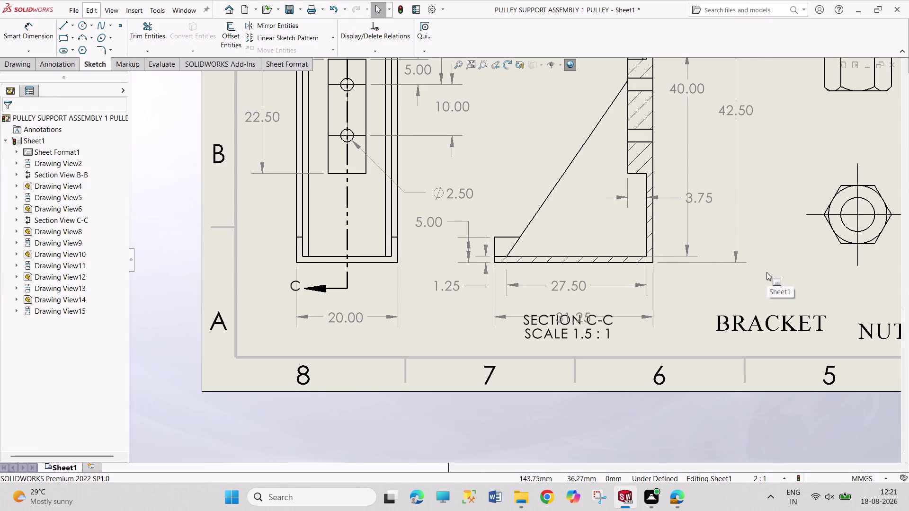
scroll(down, 3)
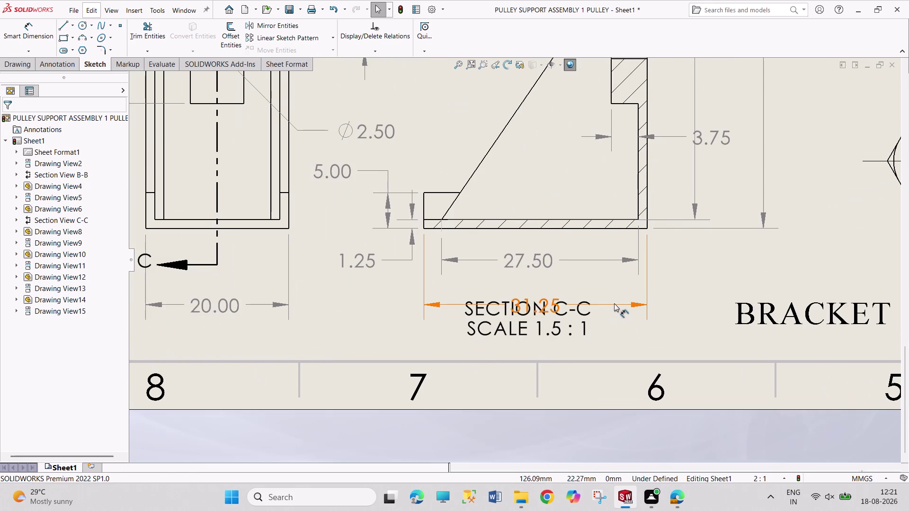
drag(614, 303, 613, 285)
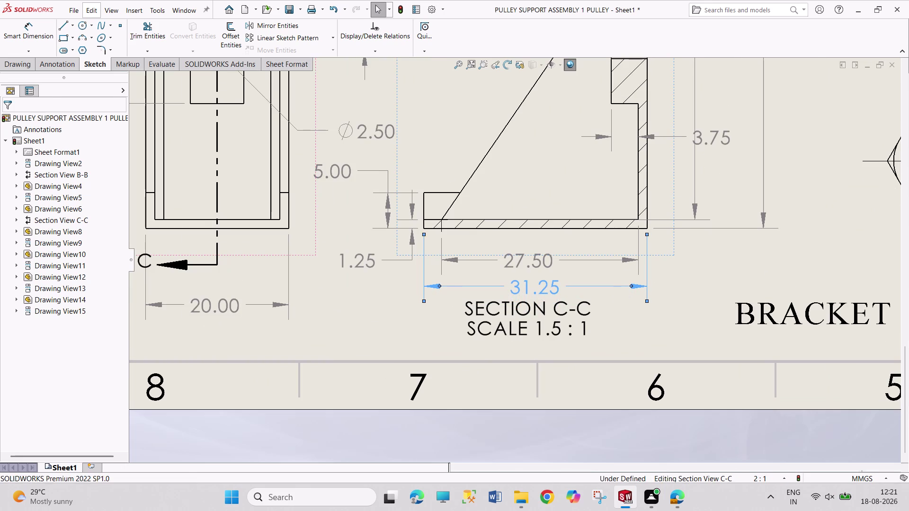
scroll(up, 3)
scroll(up, 3)
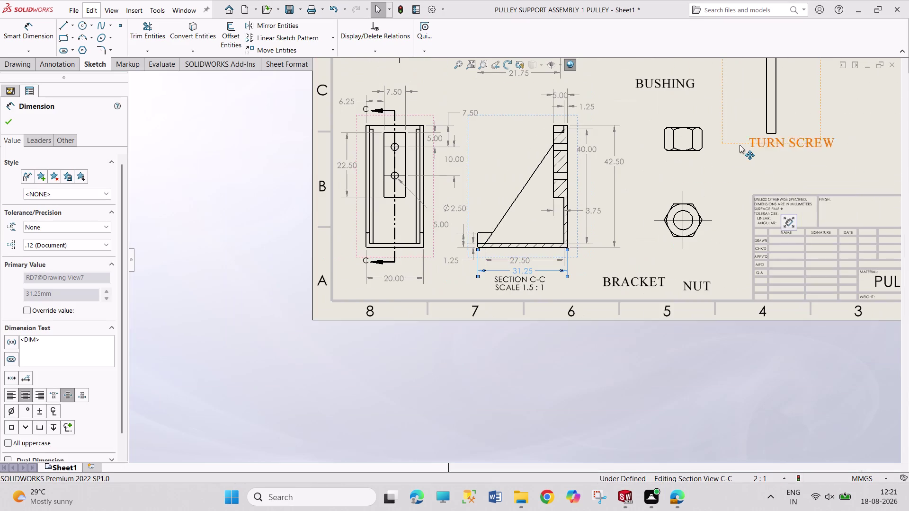
scroll(up, 3)
scroll(up, 3)
scroll(up, 3)
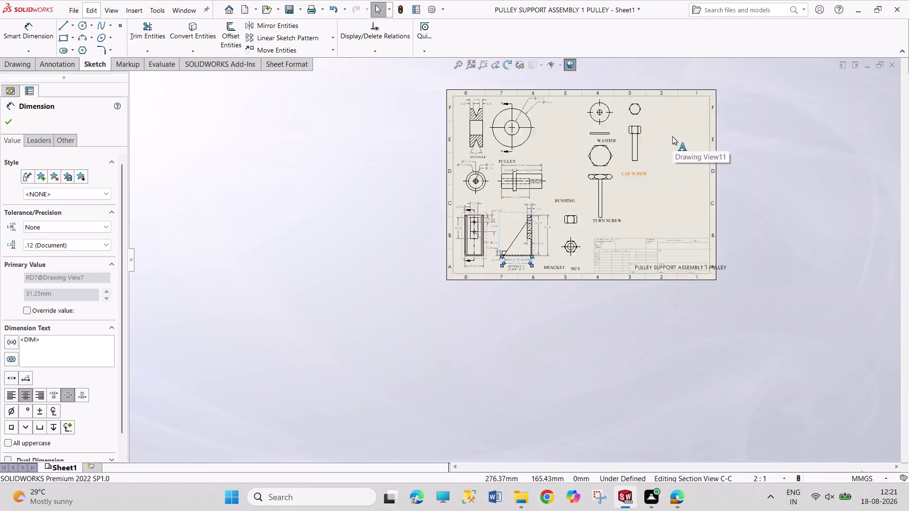
scroll(up, 3)
scroll(down, 3)
scroll(down, 3)
scroll(down, 3)
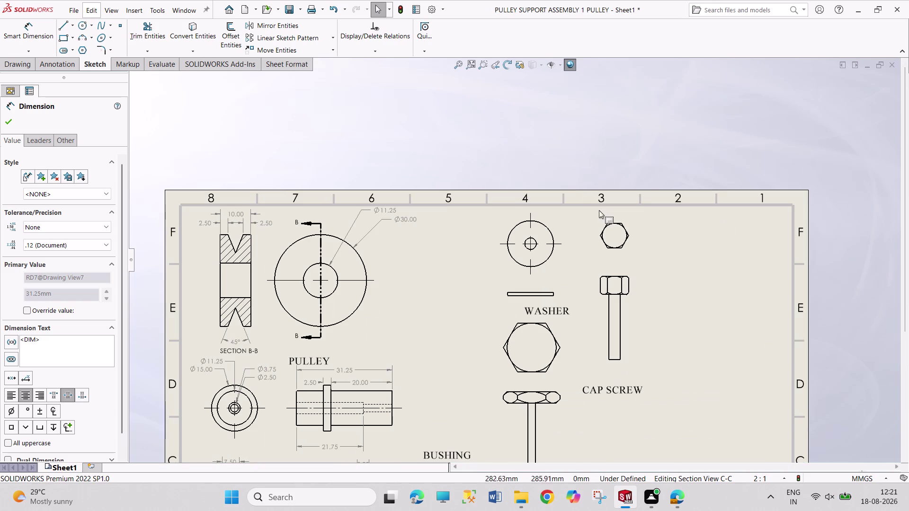
scroll(down, 3)
click(543, 232)
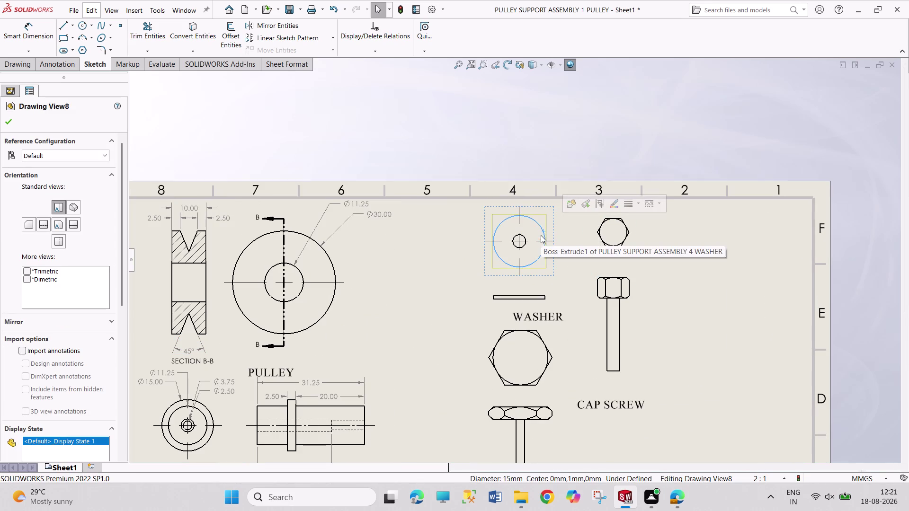
Dimension the washer's Ø15.00 outer circle and Ø3.75 central hole.
click(28, 33)
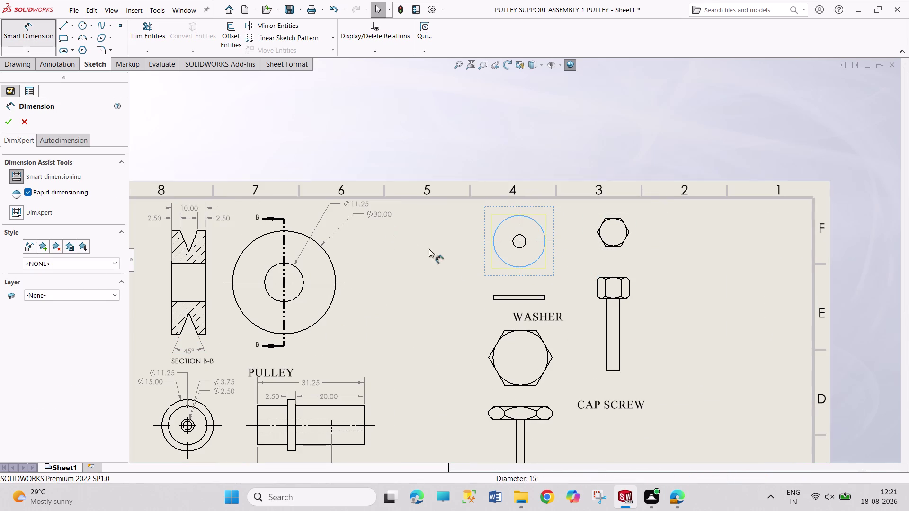
click(542, 228)
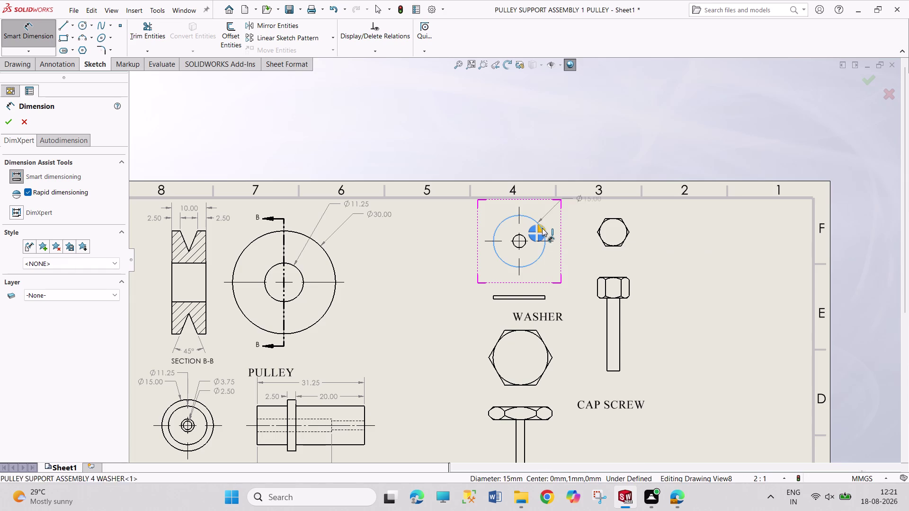
click(543, 230)
click(524, 248)
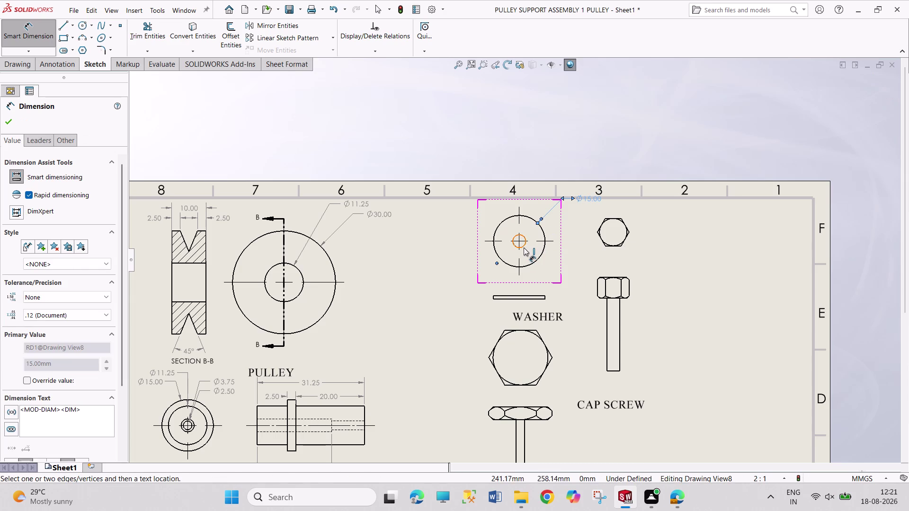
click(527, 241)
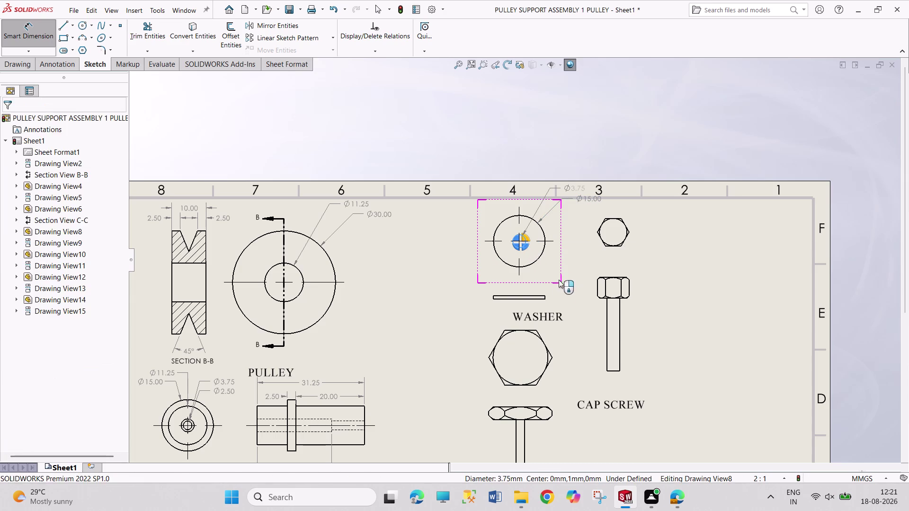
Add the 1.00 thickness to the washer's side view and move it closer.
scroll(down, 3)
scroll(down, 3)
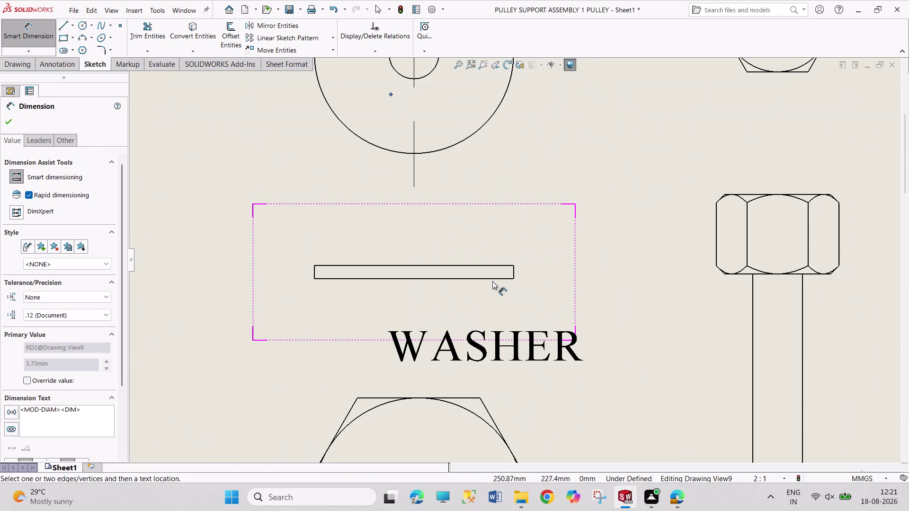
click(492, 279)
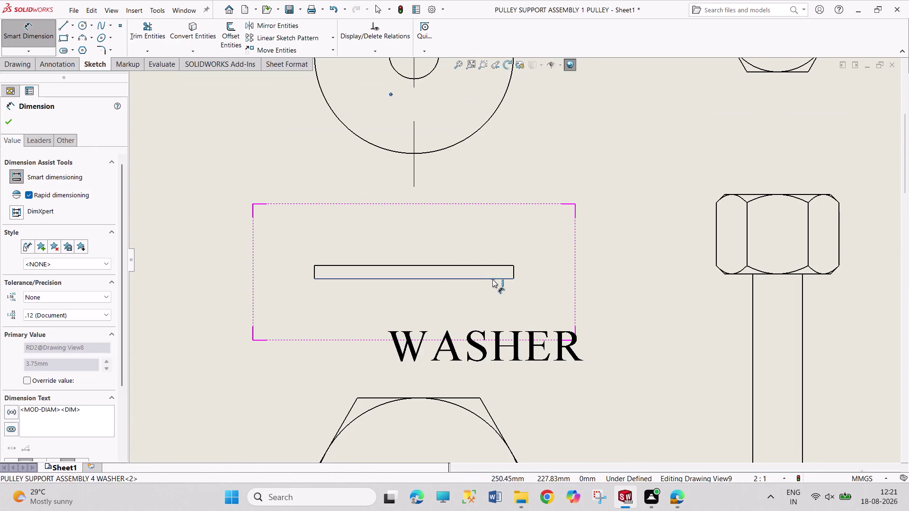
click(500, 264)
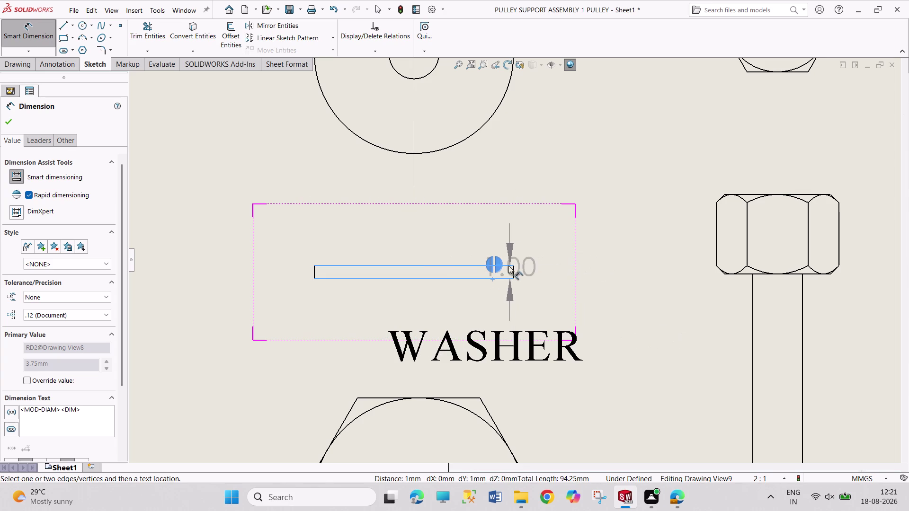
click(504, 266)
drag(652, 340, 602, 239)
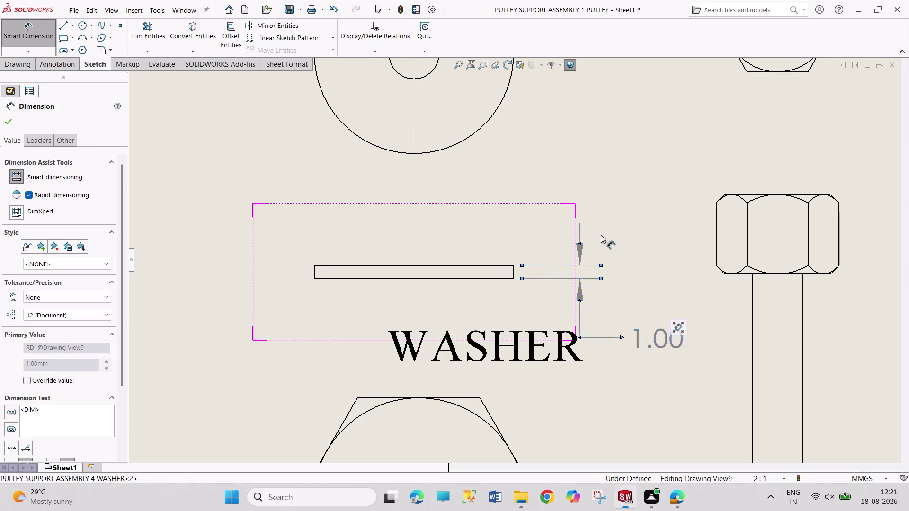
drag(602, 239, 599, 218)
Move the Ø15.00 and Ø3.75 labels down beside the washer.
scroll(up, 3)
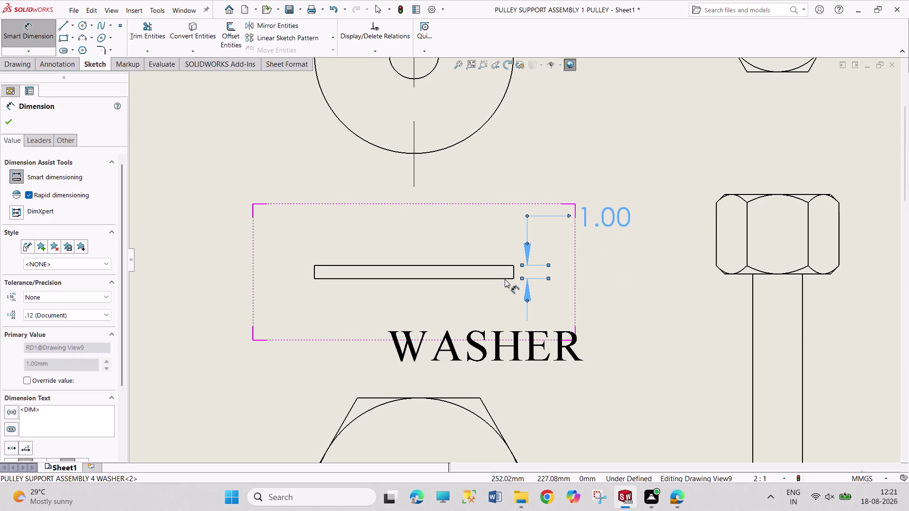
scroll(up, 3)
scroll(down, 3)
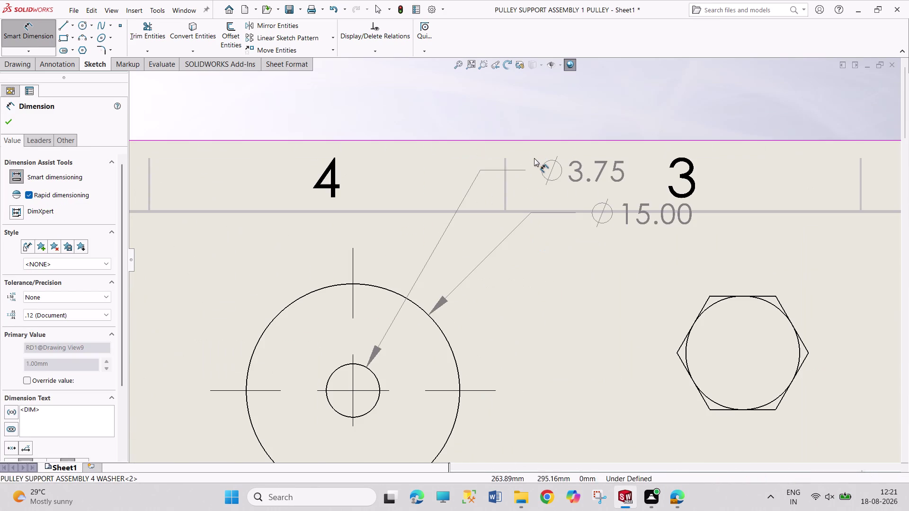
drag(624, 218, 599, 298)
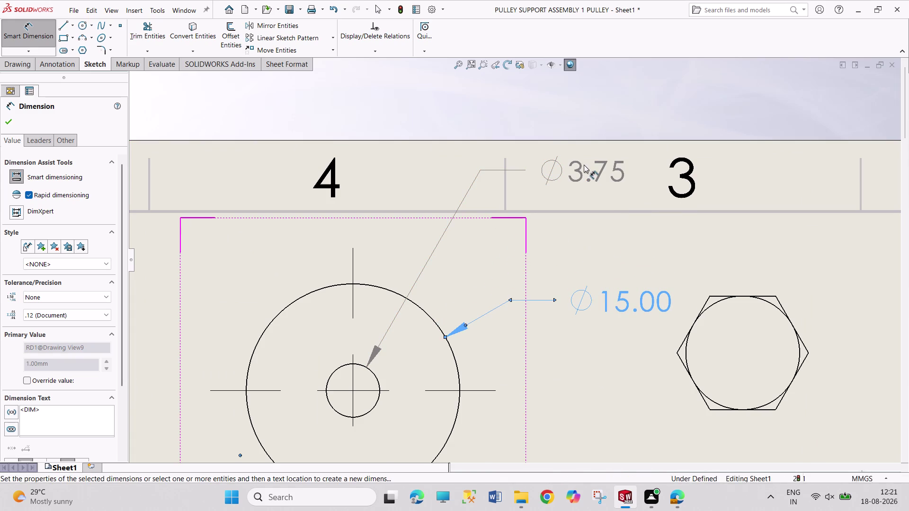
drag(583, 165, 601, 252)
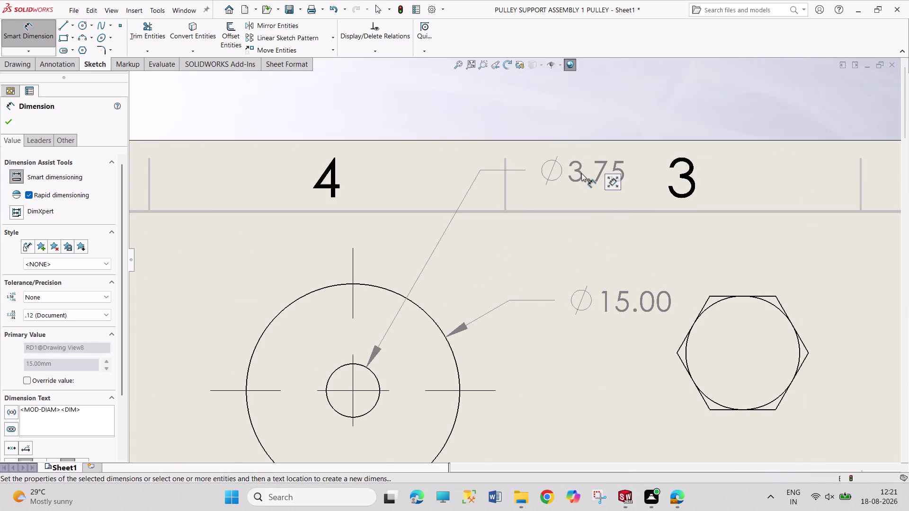
drag(581, 172, 599, 233)
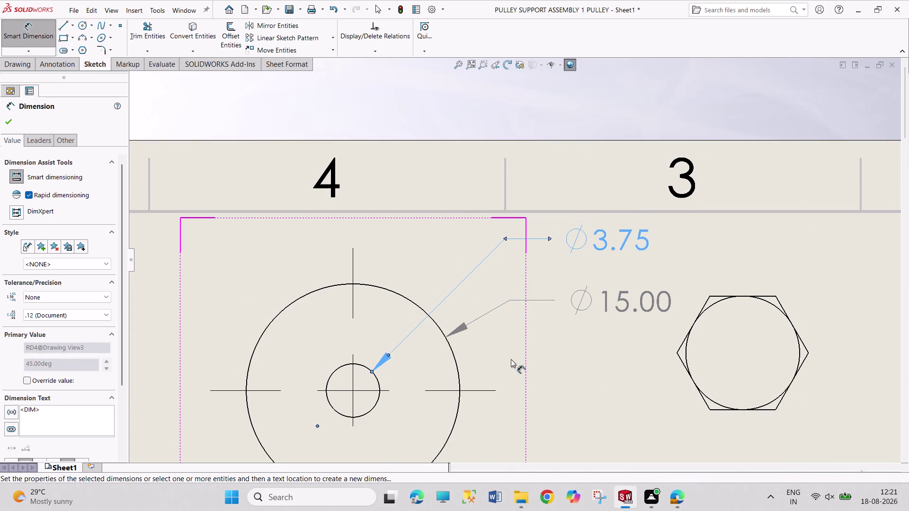
scroll(up, 3)
scroll(up, 3)
scroll(down, 3)
scroll(up, 3)
scroll(down, 3)
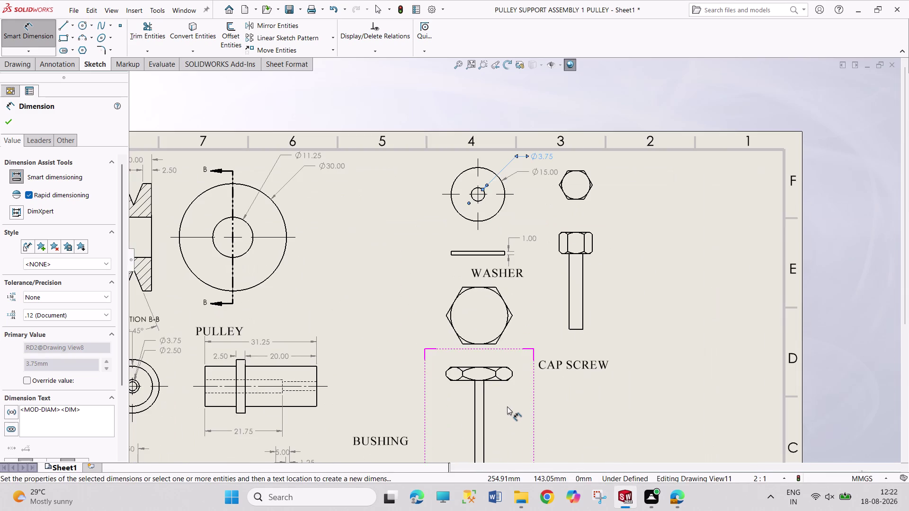
scroll(down, 3)
Add the 16.00 height dimension to the hexagon view.
click(495, 256)
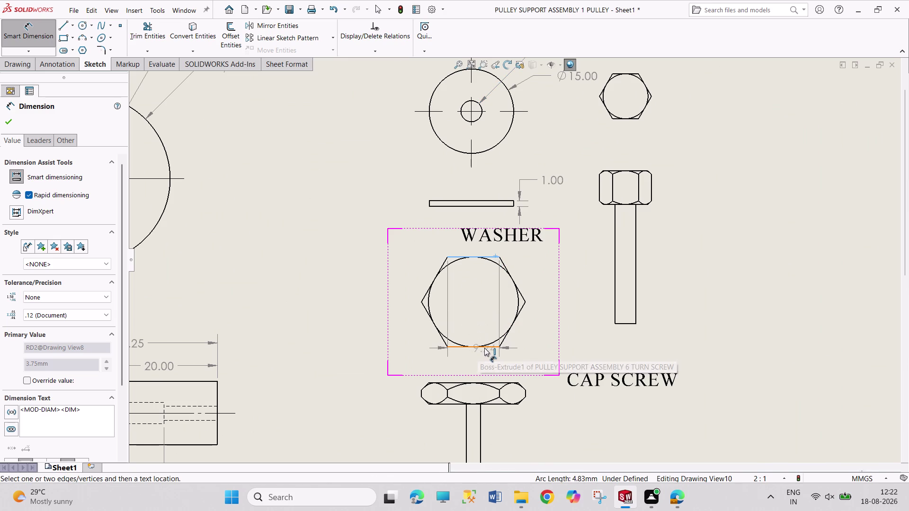
drag(484, 348, 475, 347)
click(424, 334)
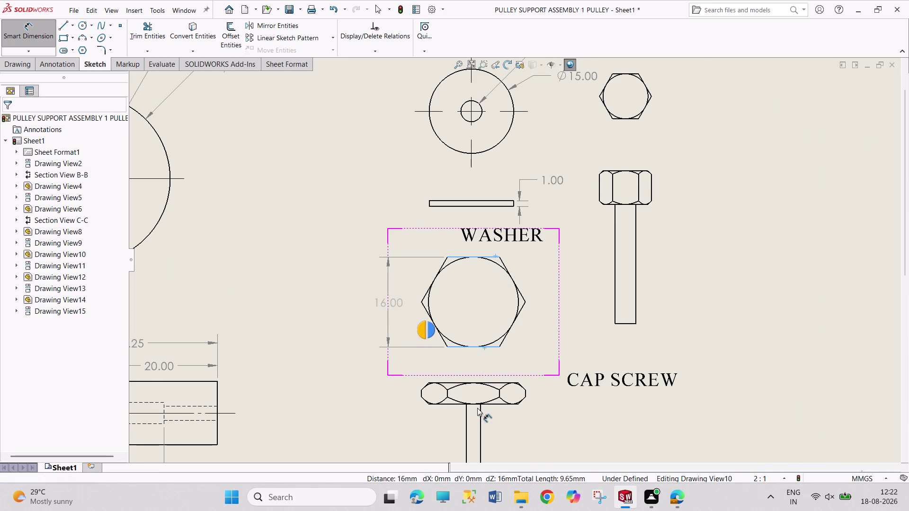
scroll(up, 3)
scroll(down, 3)
scroll(down, 3)
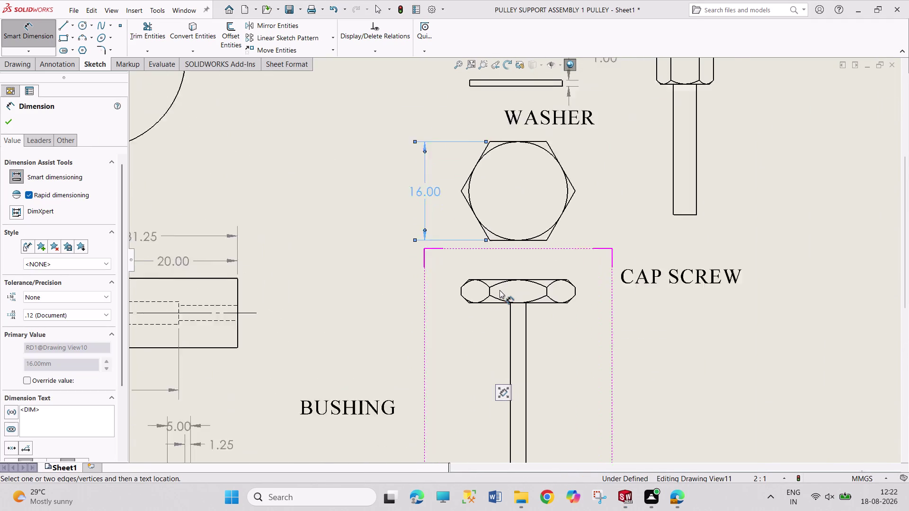
scroll(down, 3)
Dimension the turn screw head's 3.75 thickness.
click(495, 275)
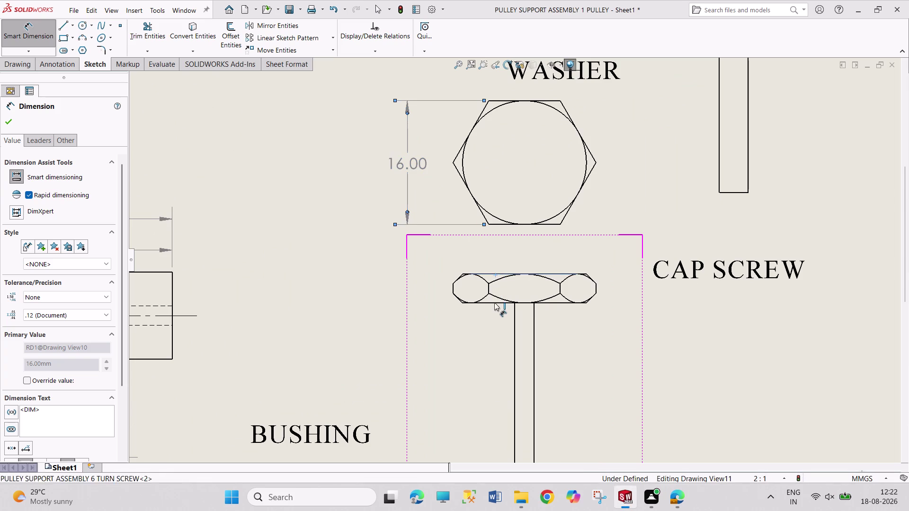
click(482, 304)
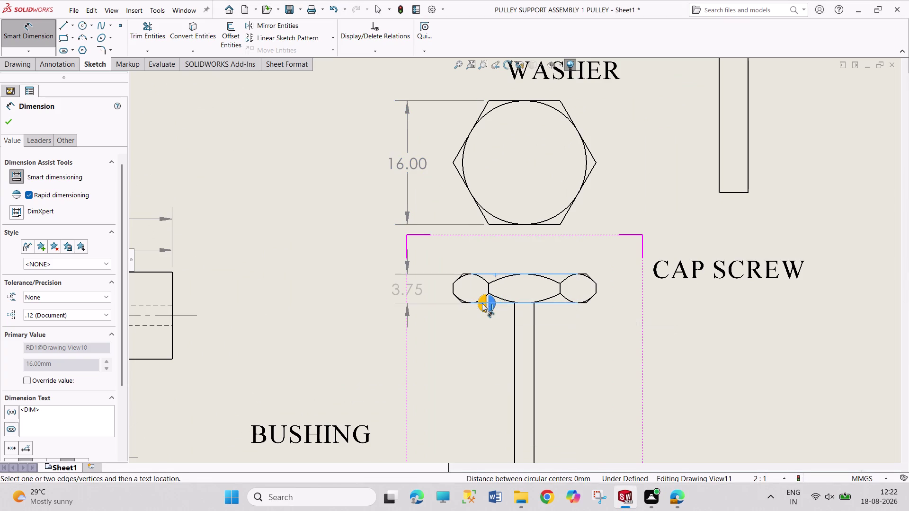
click(480, 302)
scroll(up, 3)
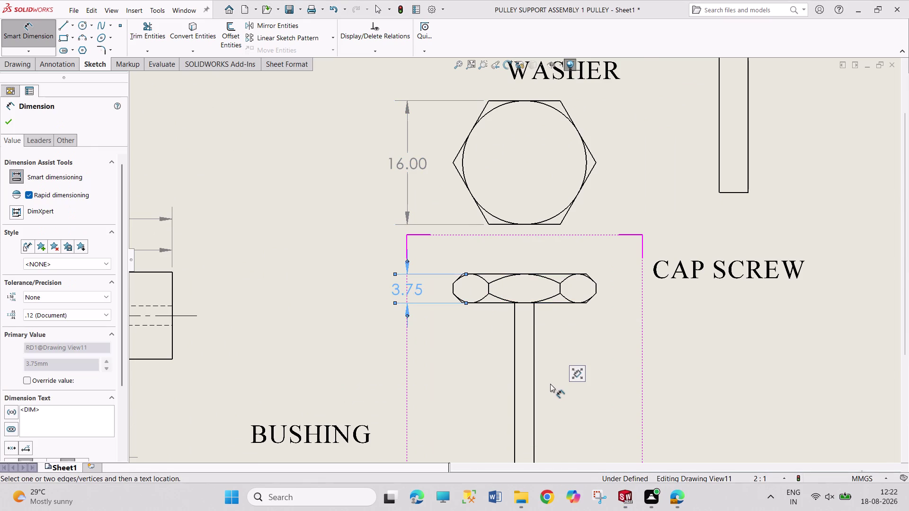
scroll(down, 3)
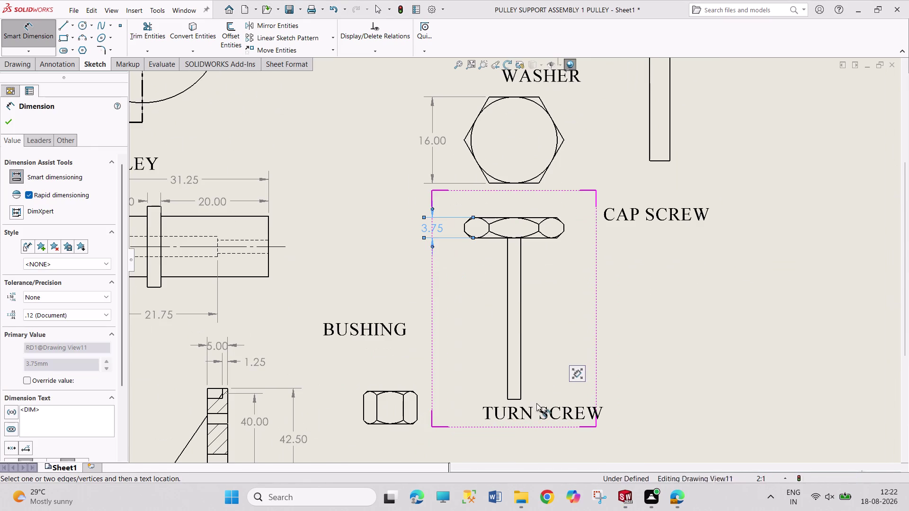
scroll(down, 3)
Add the Ø2.50 shank diameter and settle its label beneath the screw.
drag(521, 415, 497, 441)
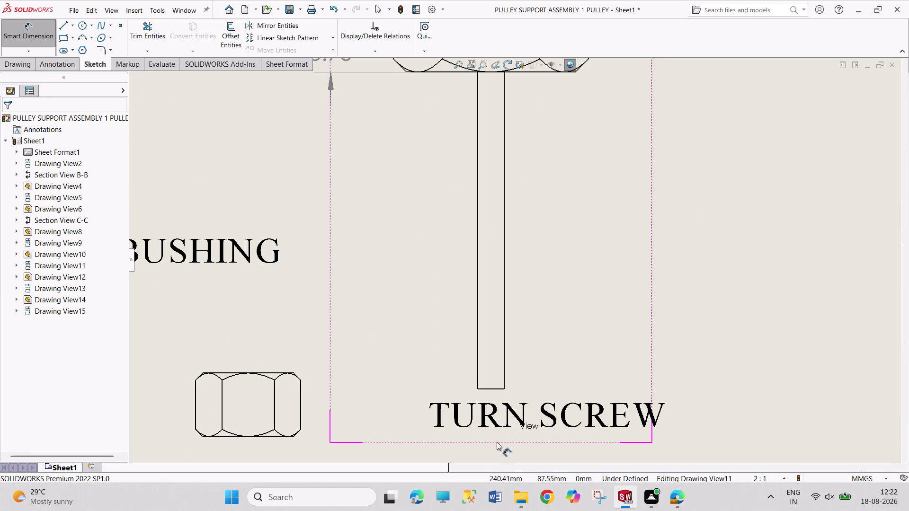
drag(497, 441, 496, 442)
click(495, 390)
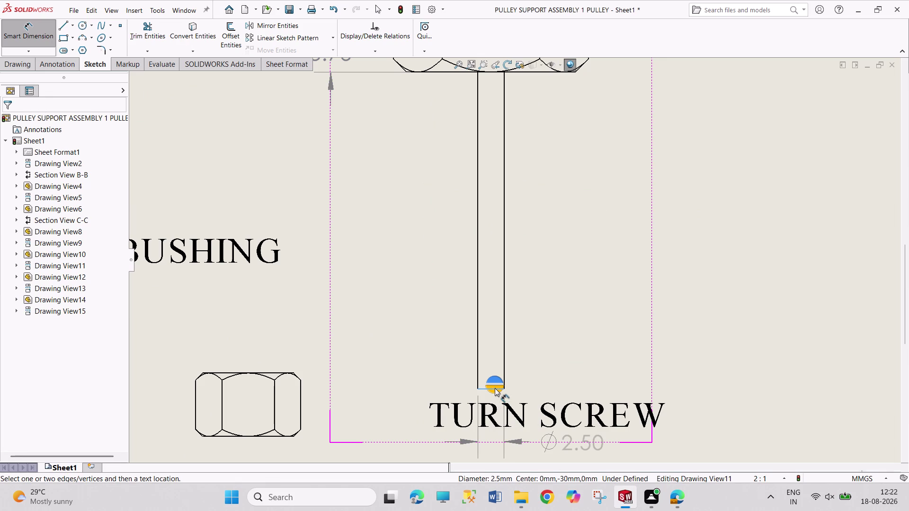
click(495, 388)
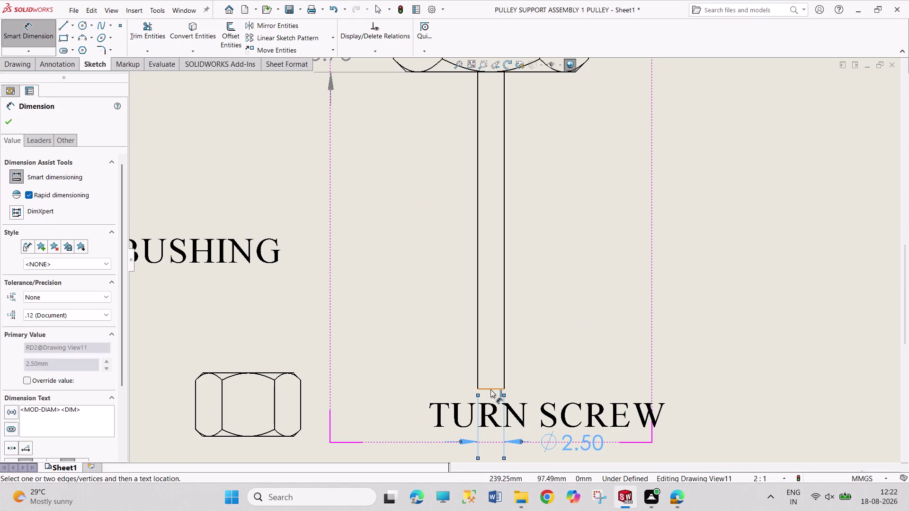
drag(490, 389, 493, 385)
Add the turn screw's 33.75 overall length dimension.
scroll(up, 3)
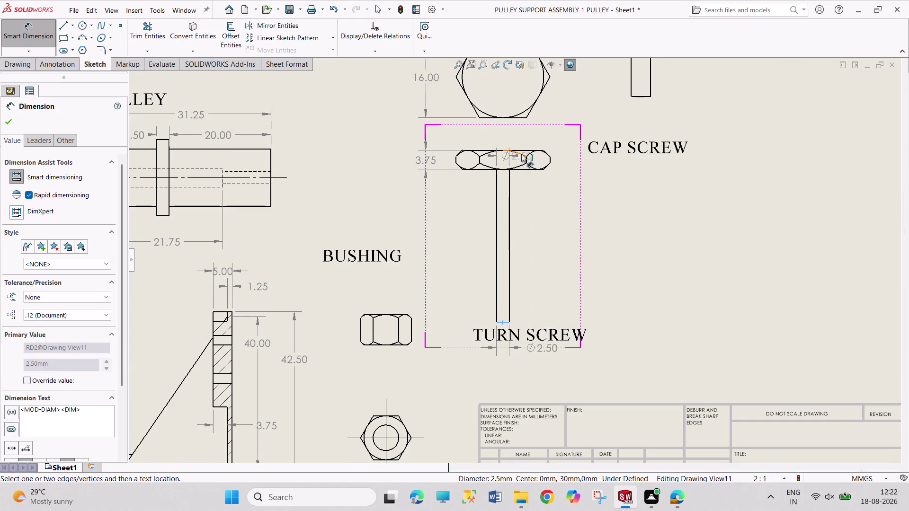
click(522, 151)
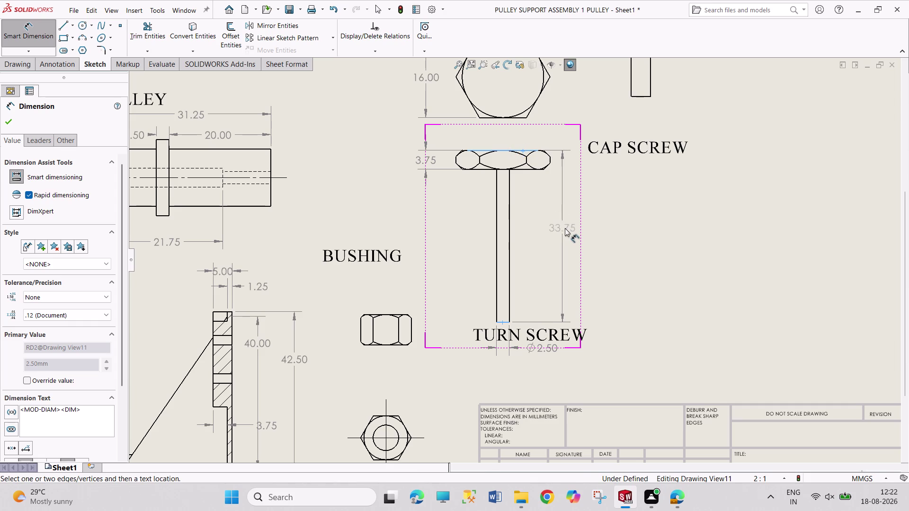
click(568, 229)
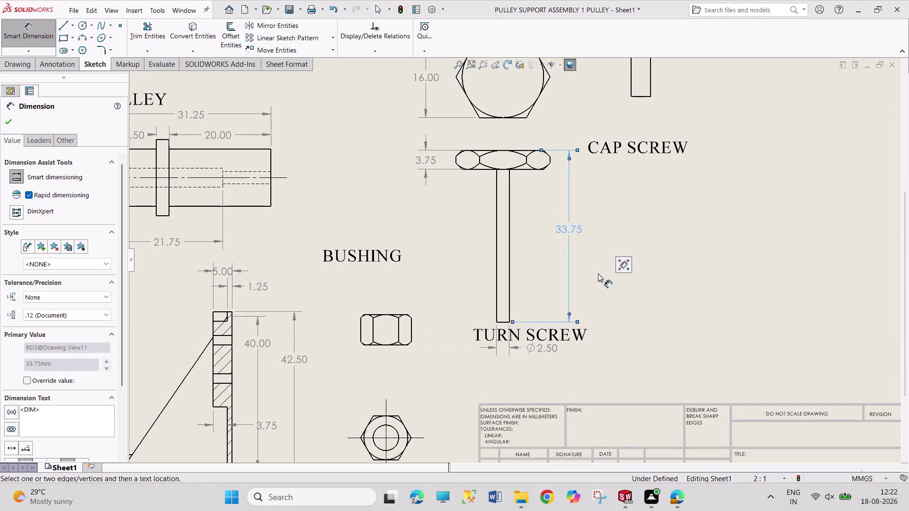
scroll(up, 3)
scroll(up, 3)
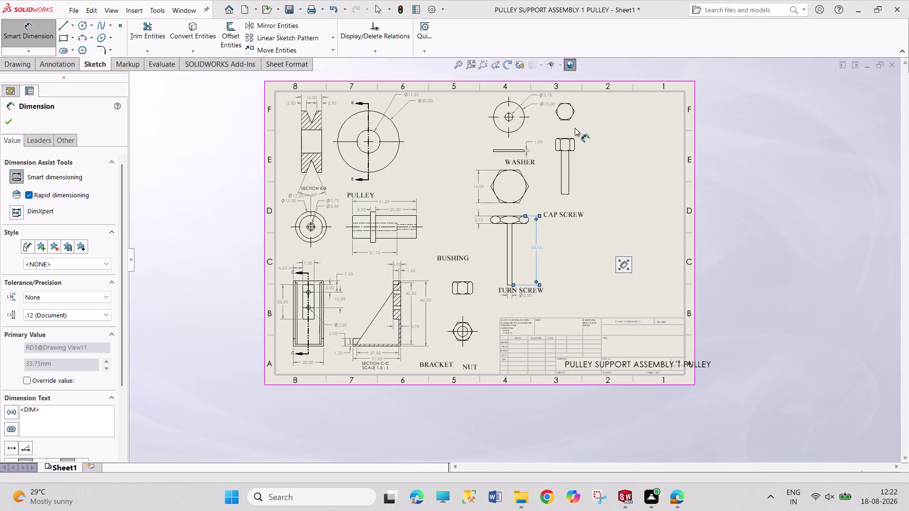
scroll(down, 3)
Dimension the bushing's 3.00 height between its top and bottom edges.
scroll(down, 3)
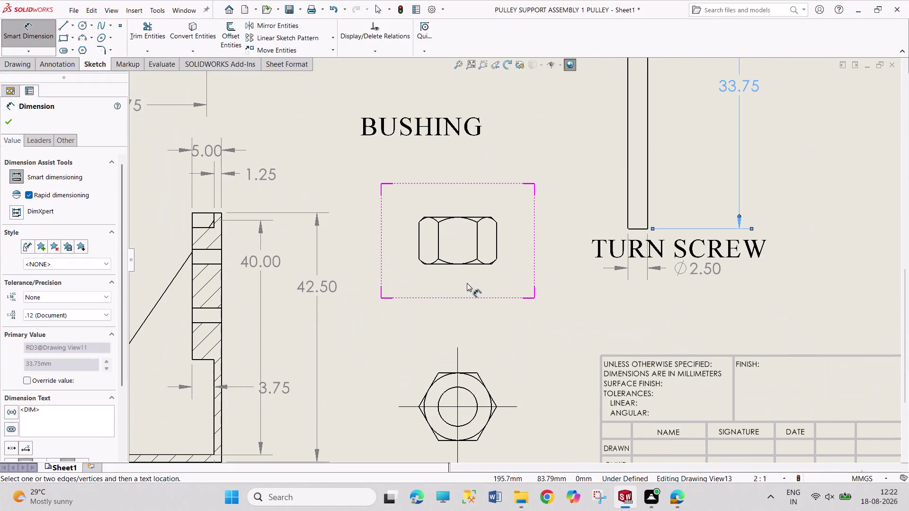
click(473, 265)
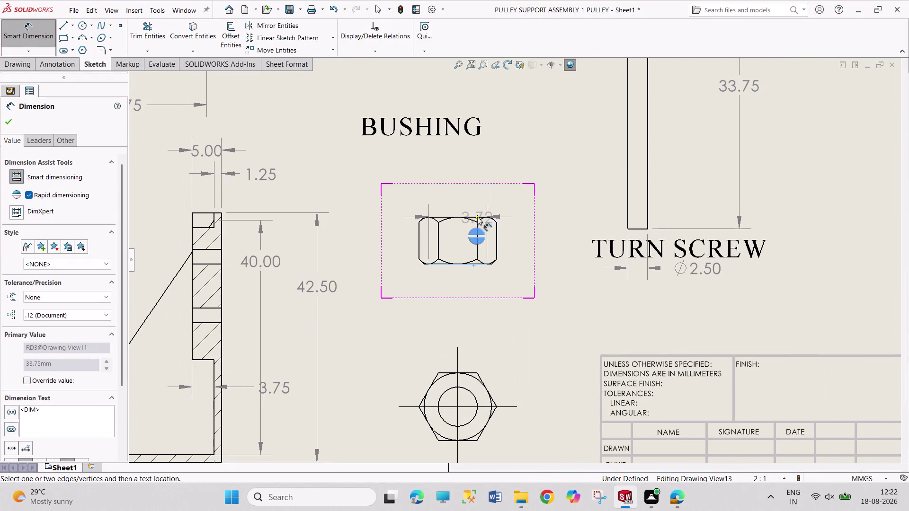
click(477, 217)
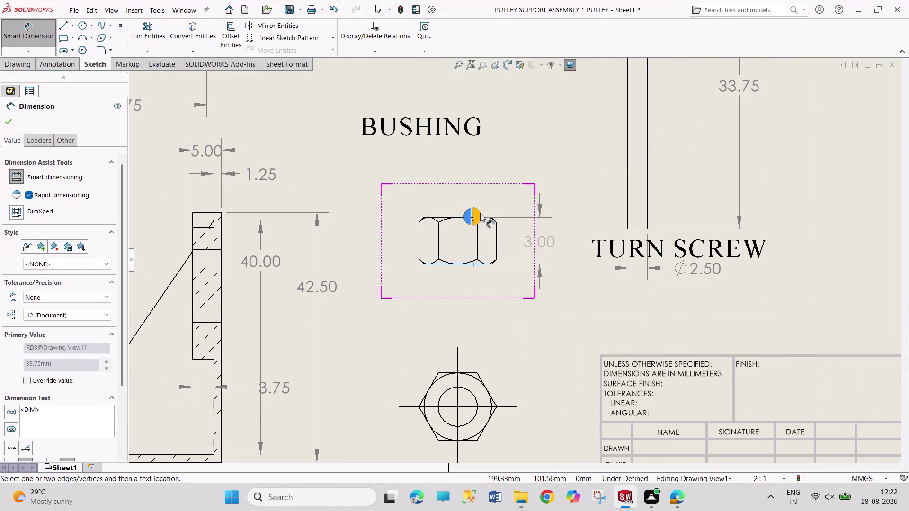
click(480, 213)
click(476, 400)
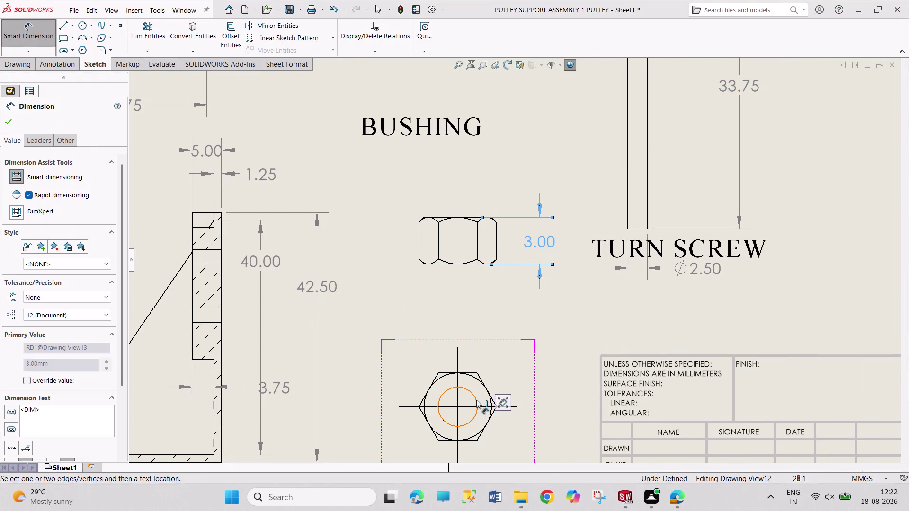
Add the nut's Ø2.50 hole diameter and its 4.30 height.
click(482, 379)
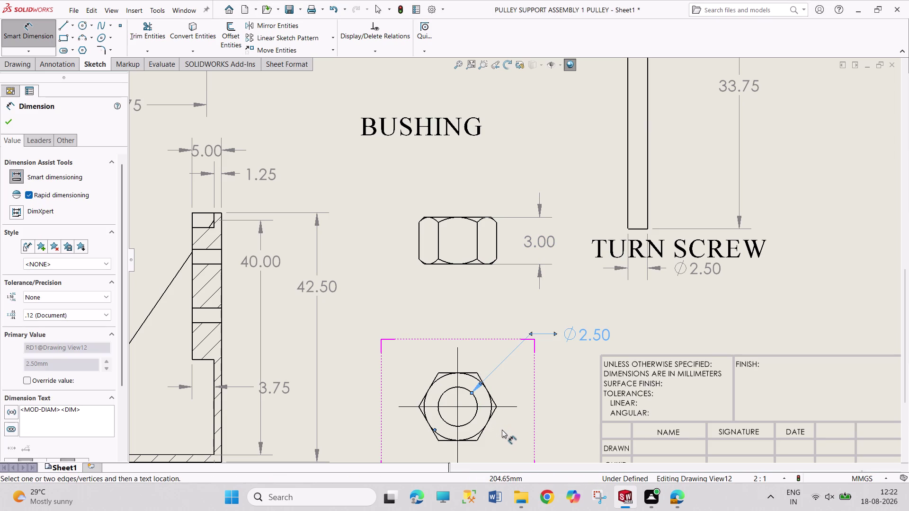
click(469, 441)
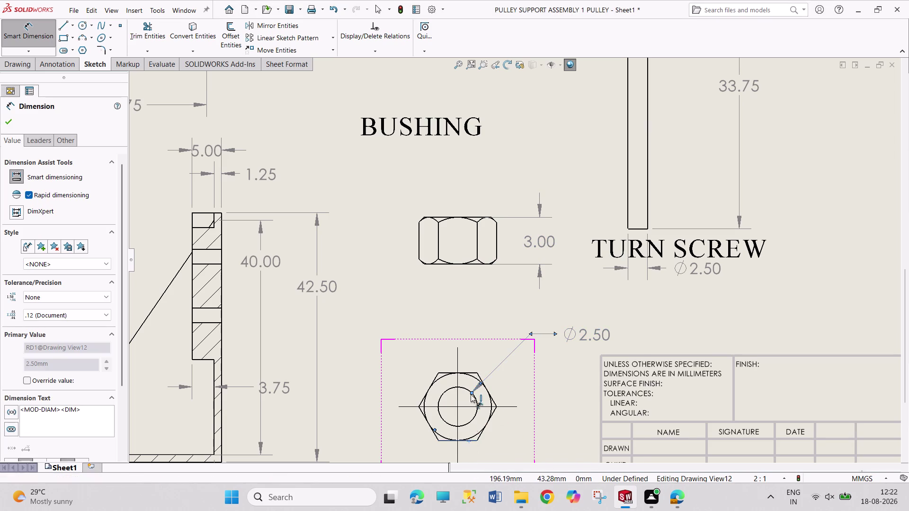
click(473, 373)
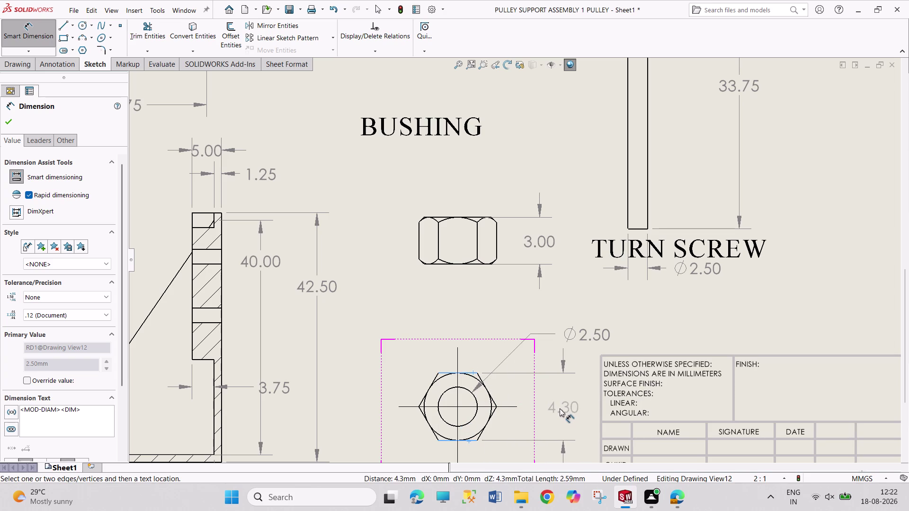
click(554, 410)
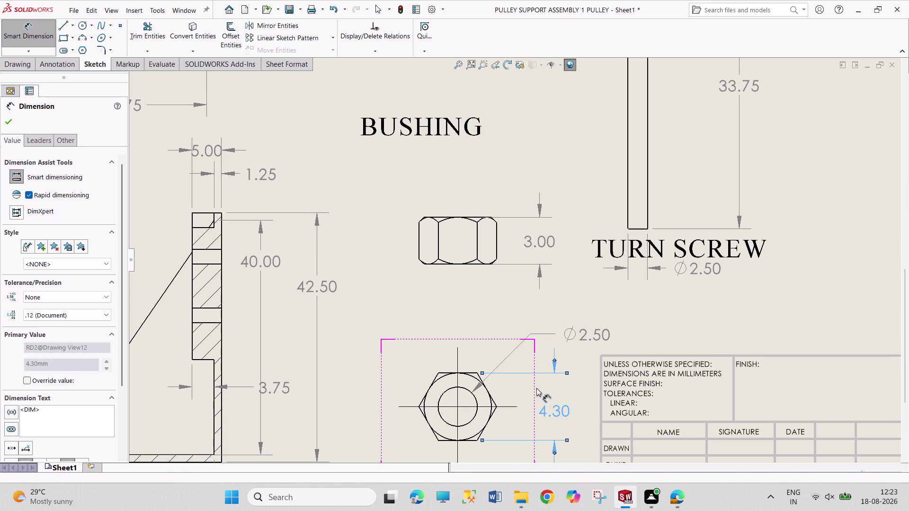
scroll(up, 3)
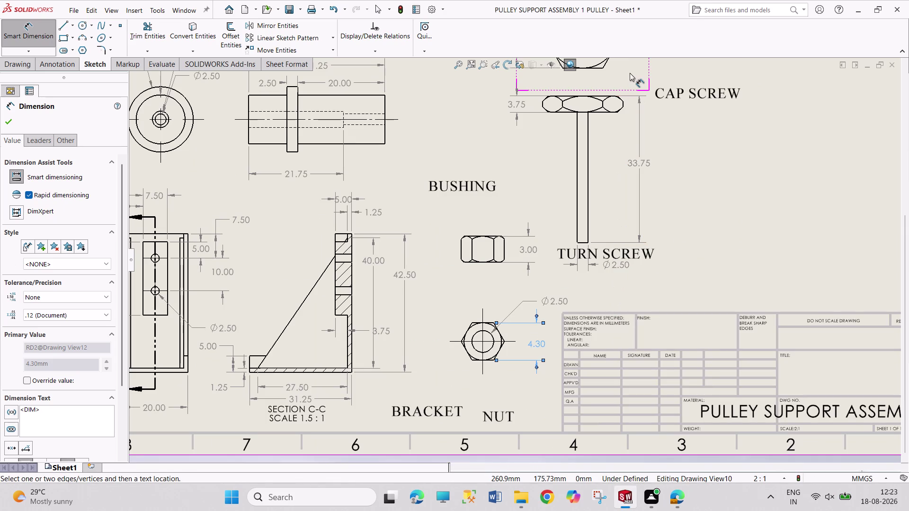
scroll(up, 3)
scroll(down, 3)
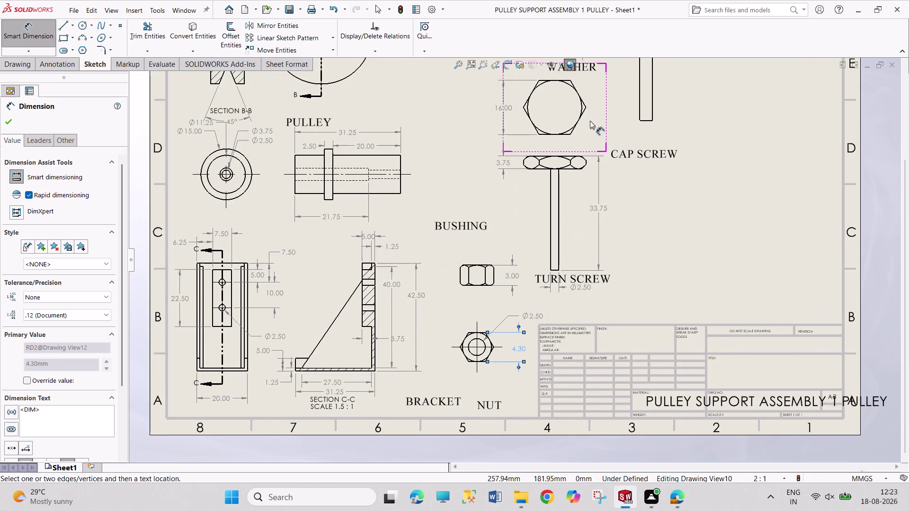
Zoom to the upper right and dimension the small hexagon's 8.00 height.
scroll(up, 3)
scroll(down, 3)
scroll(down, 3)
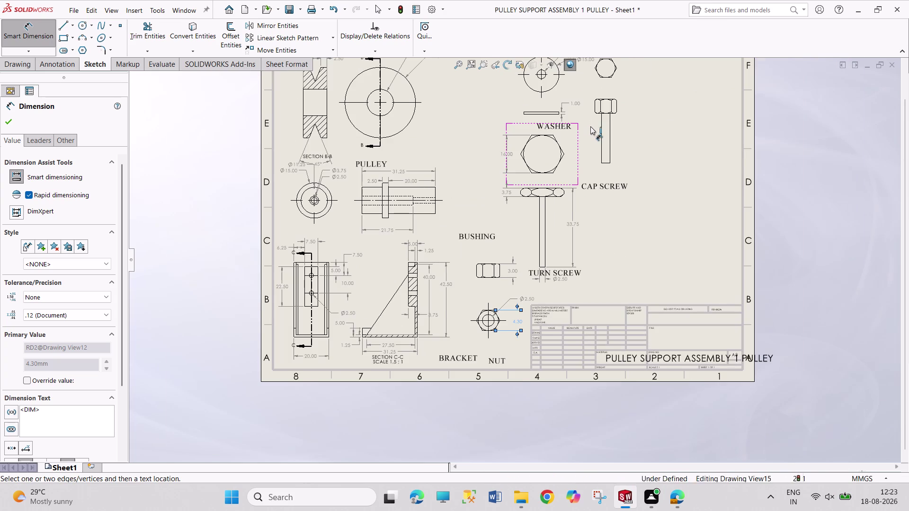
scroll(up, 3)
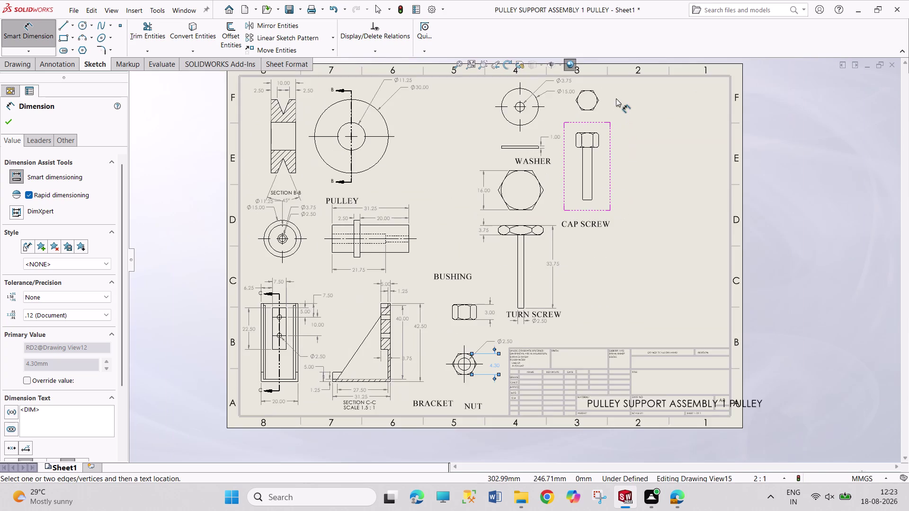
scroll(down, 3)
scroll(down, 3)
scroll(down, 3)
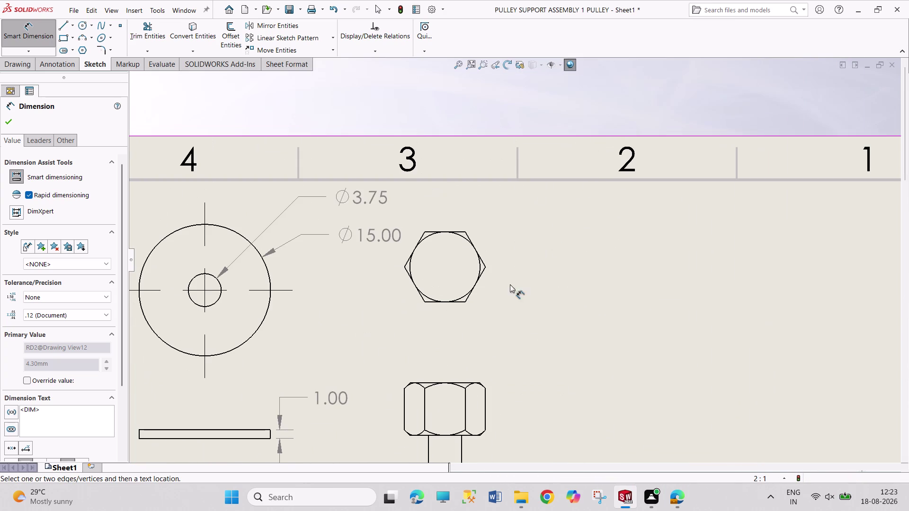
drag(461, 302, 461, 298)
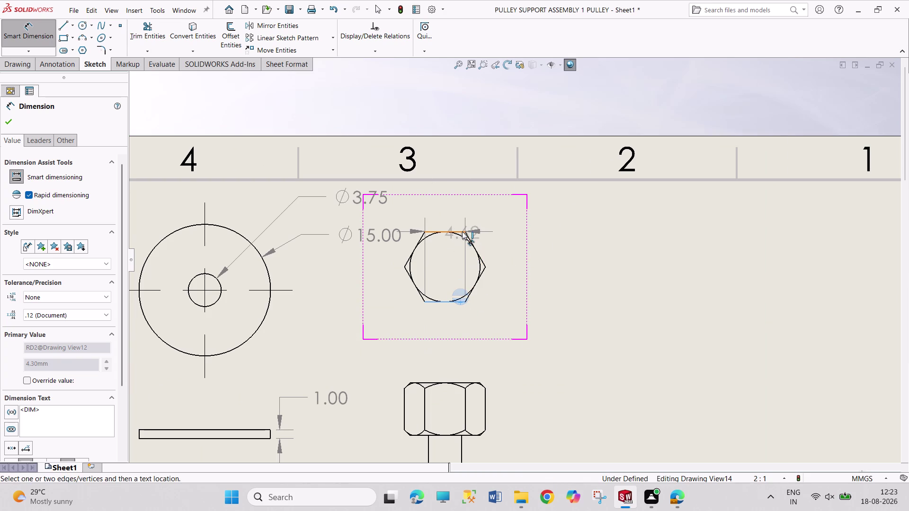
click(462, 231)
click(479, 248)
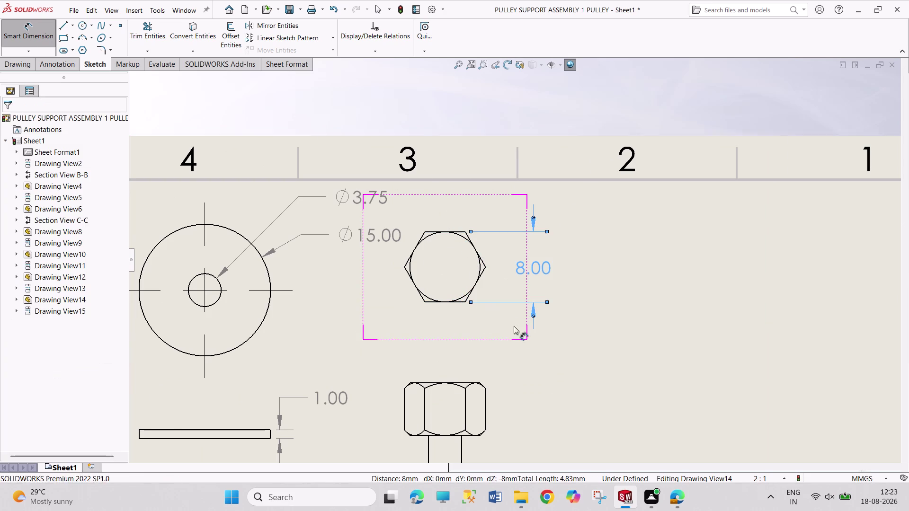
scroll(up, 3)
scroll(up, 3)
scroll(down, 3)
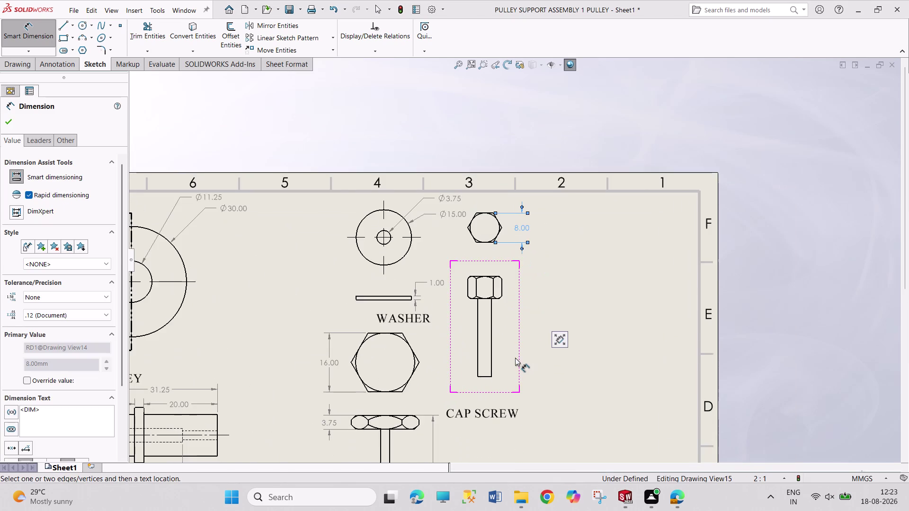
click(485, 376)
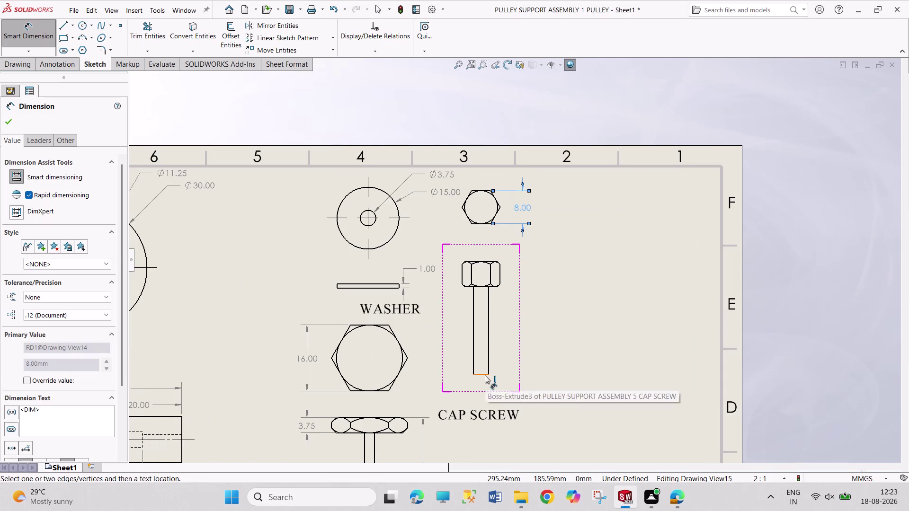
Add the cap screw's 27.25 overall length beside it.
click(491, 263)
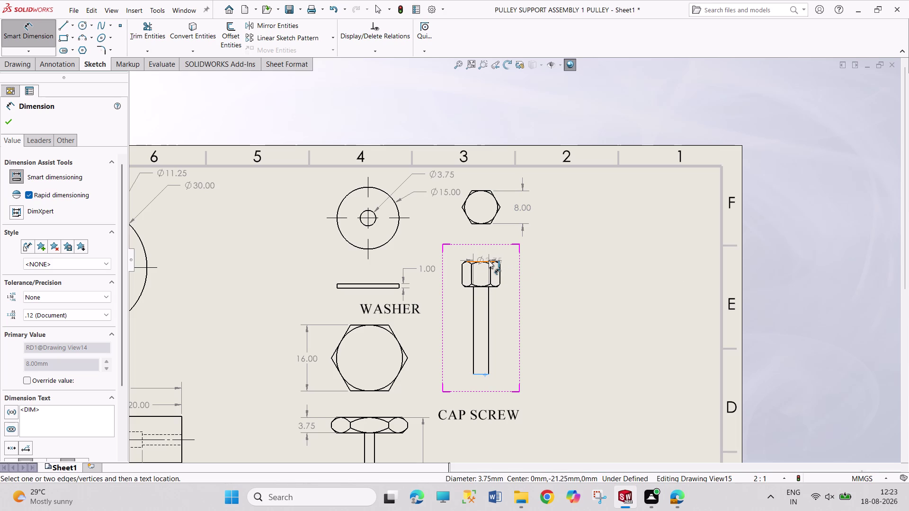
click(488, 261)
click(490, 259)
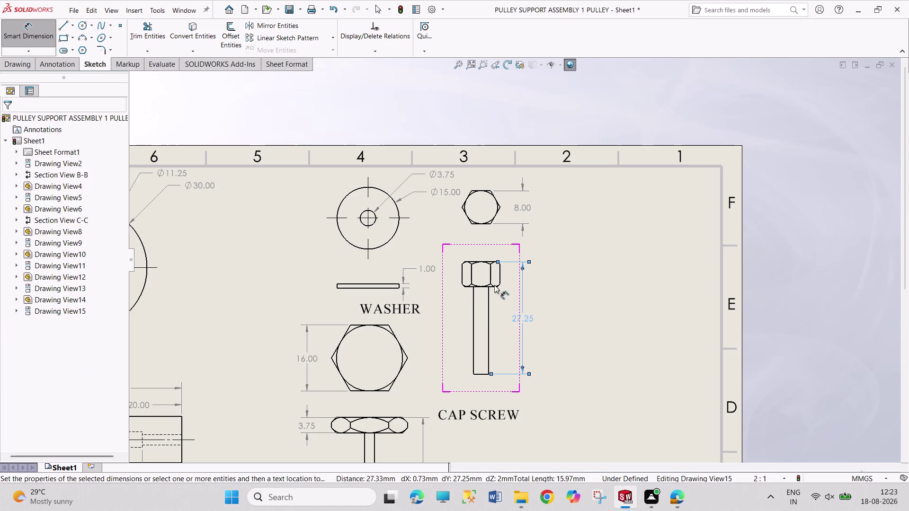
click(471, 288)
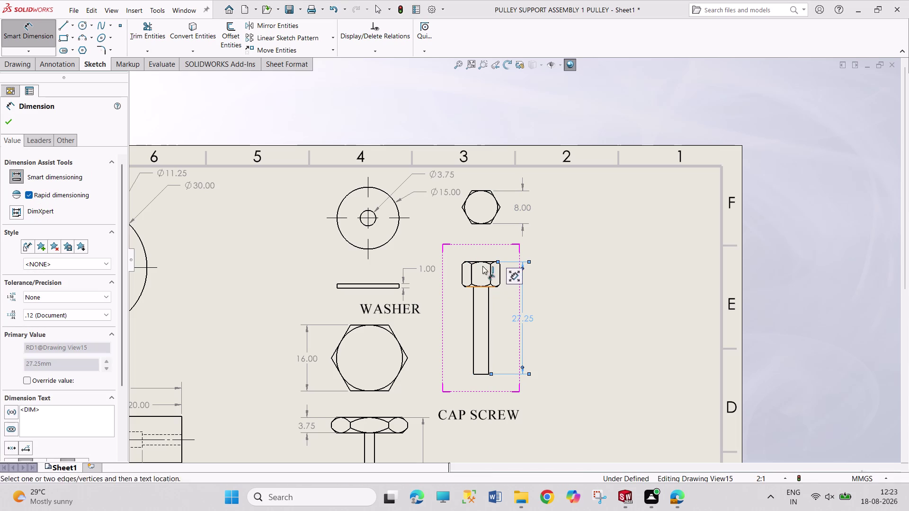
Dimension the cap screw's 6.00 head height and Ø3.75 shank diameter.
click(473, 260)
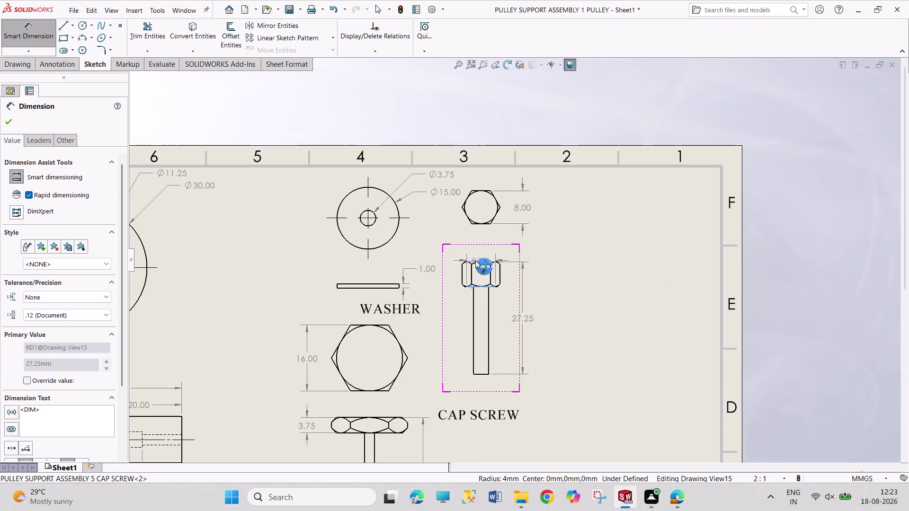
click(485, 261)
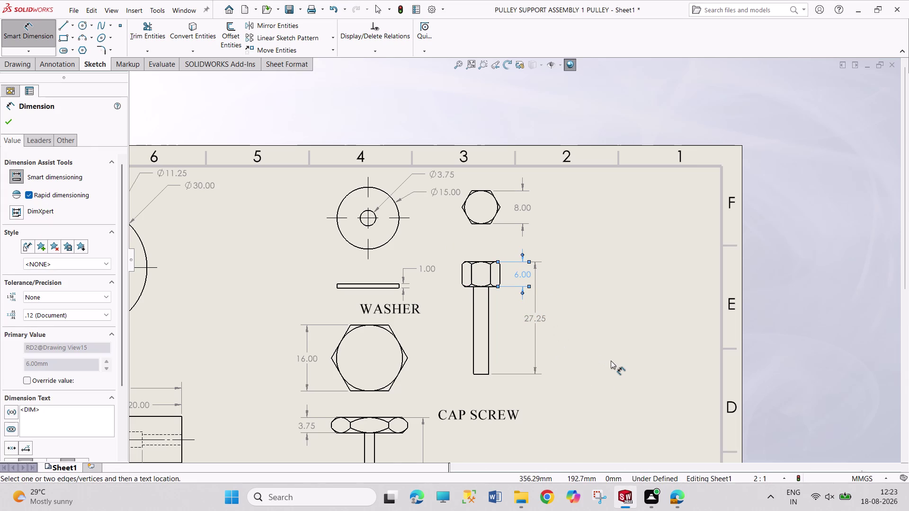
click(480, 374)
click(480, 375)
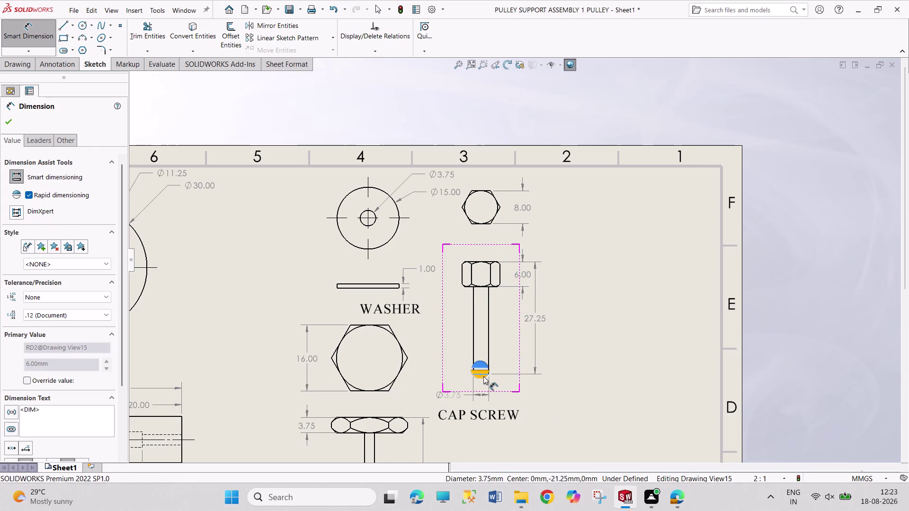
scroll(up, 3)
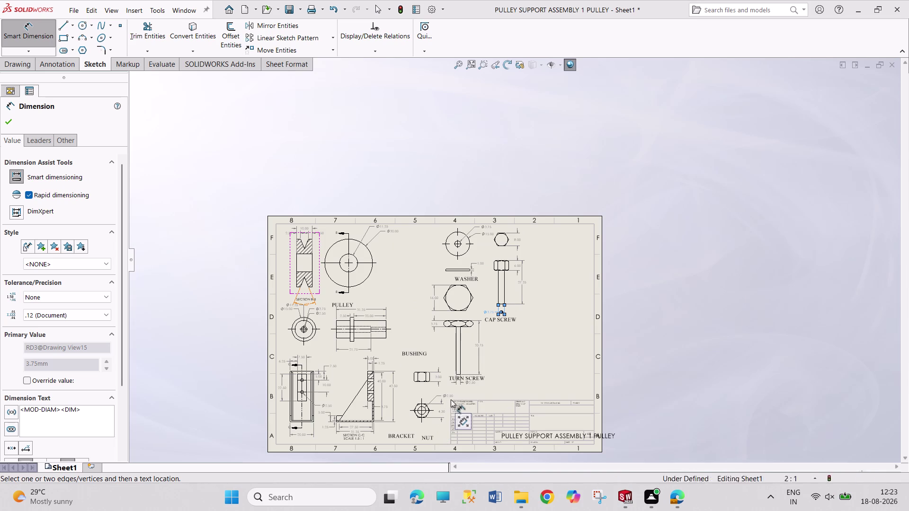
scroll(down, 3)
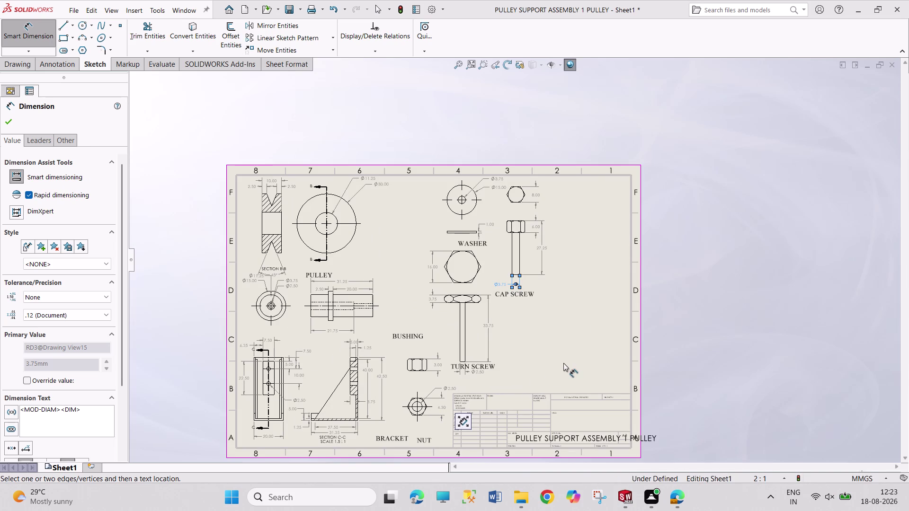
key(Escape)
key(Escape)
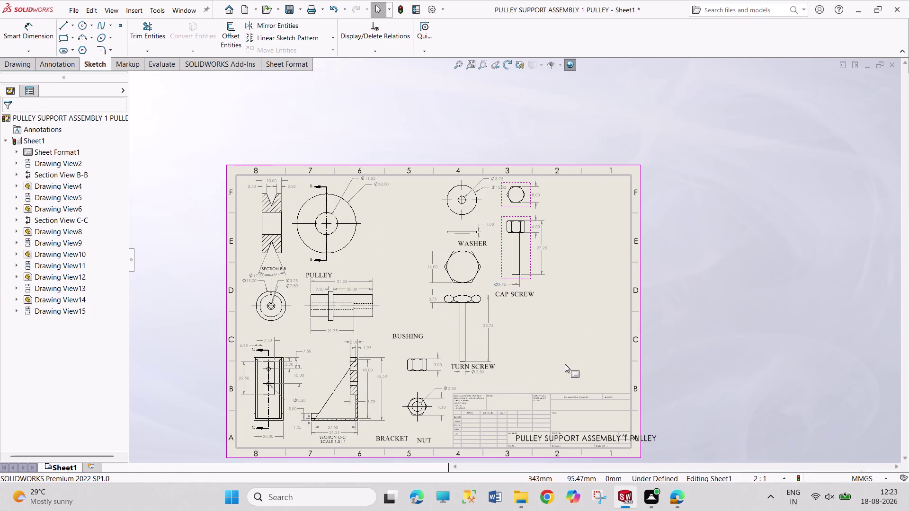
key(Escape)
scroll(down, 3)
scroll(down, 3)
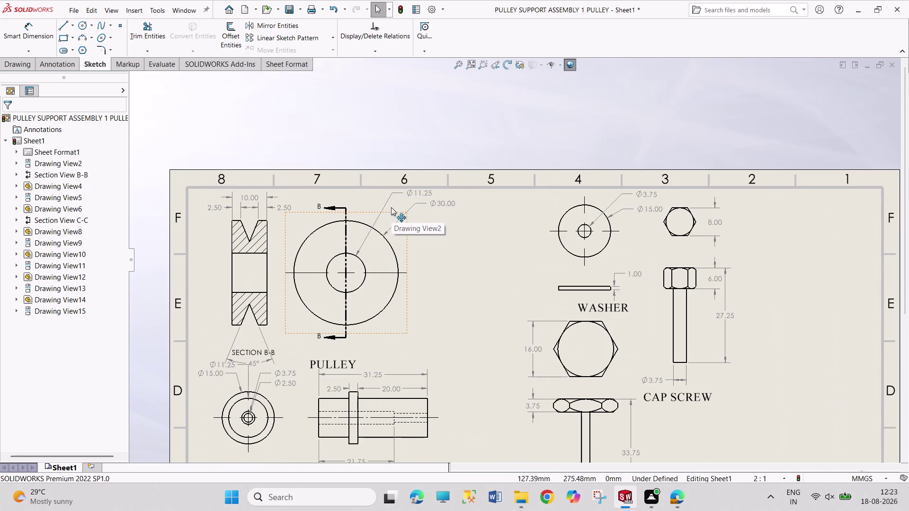
scroll(up, 3)
scroll(down, 3)
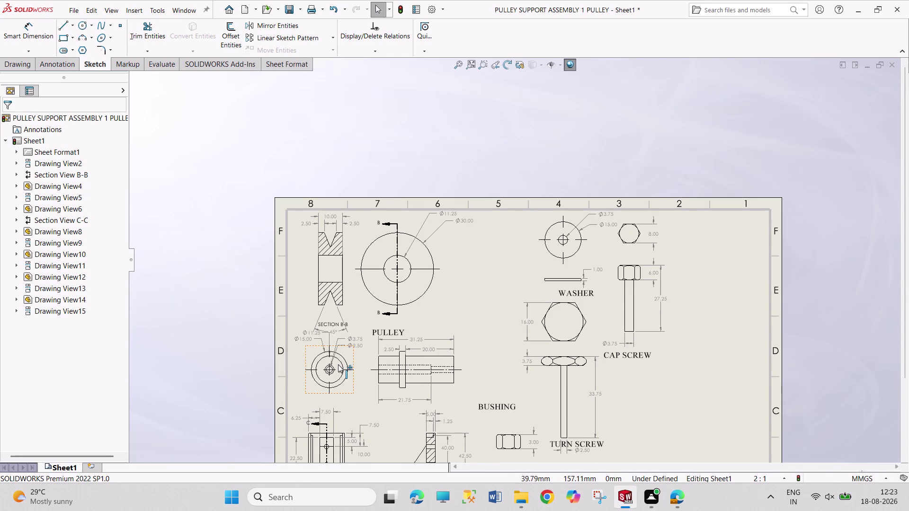
scroll(down, 3)
scroll(down, 3)
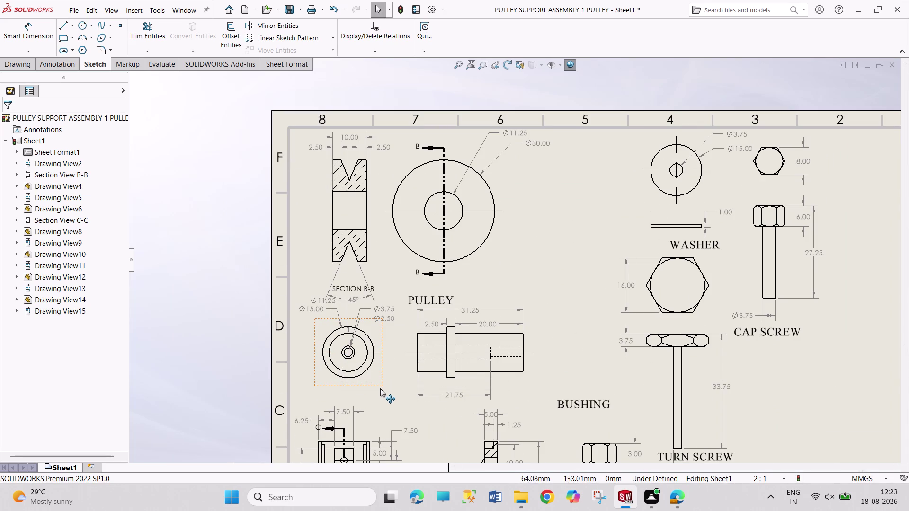
drag(383, 386, 382, 392)
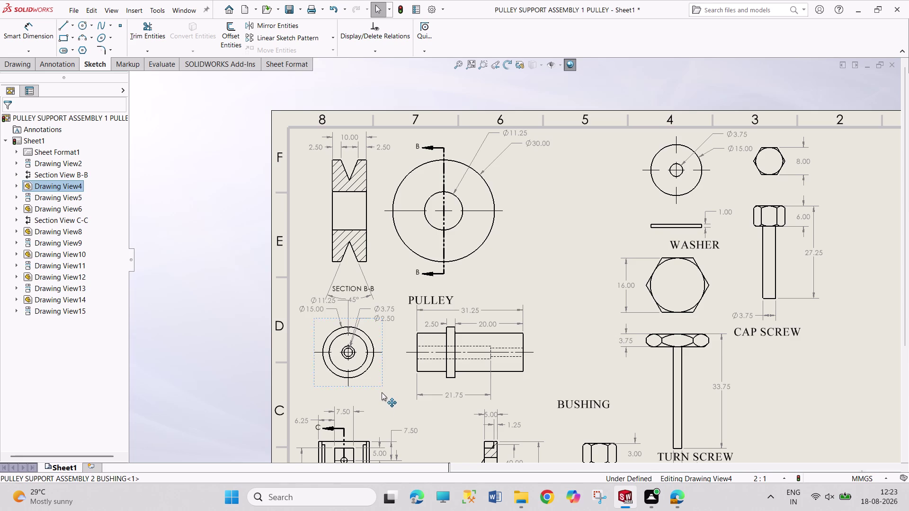
drag(381, 392, 382, 396)
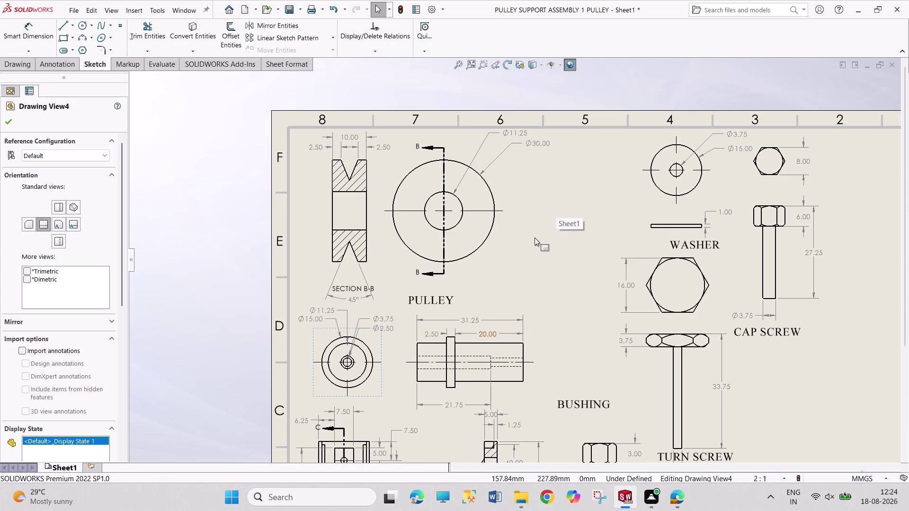
scroll(up, 3)
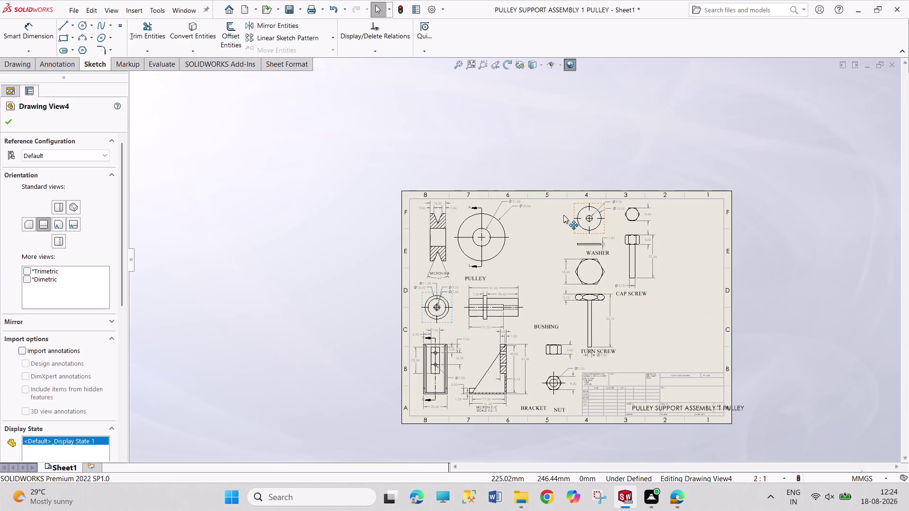
scroll(down, 3)
scroll(down, 3)
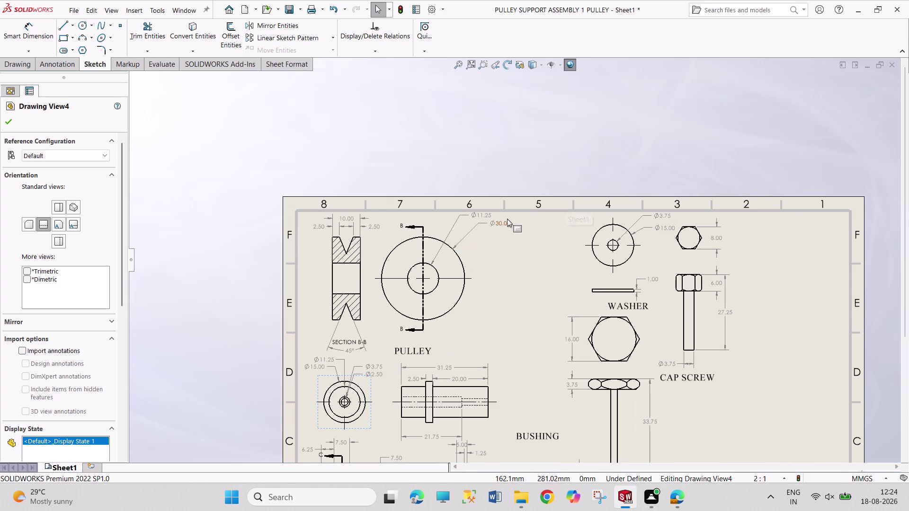
scroll(down, 3)
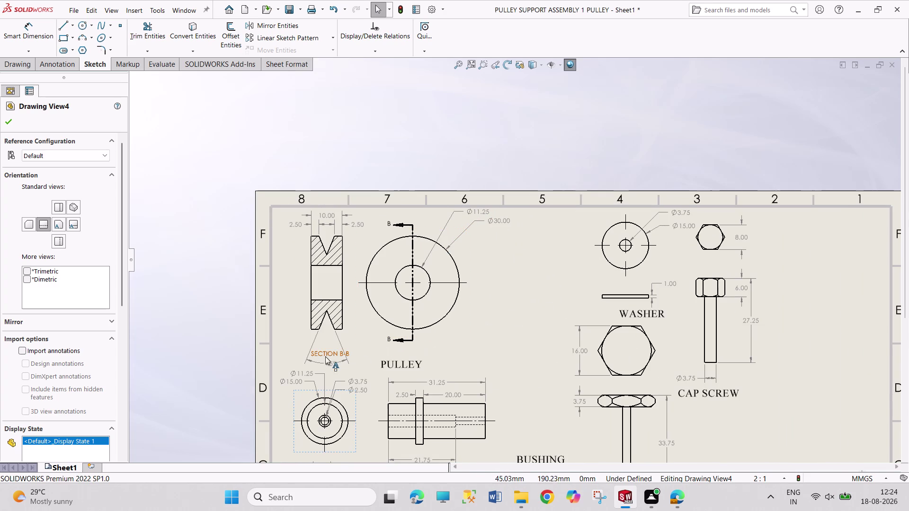
Move the SECTION B-B label below the pulley's section view.
drag(330, 353, 358, 344)
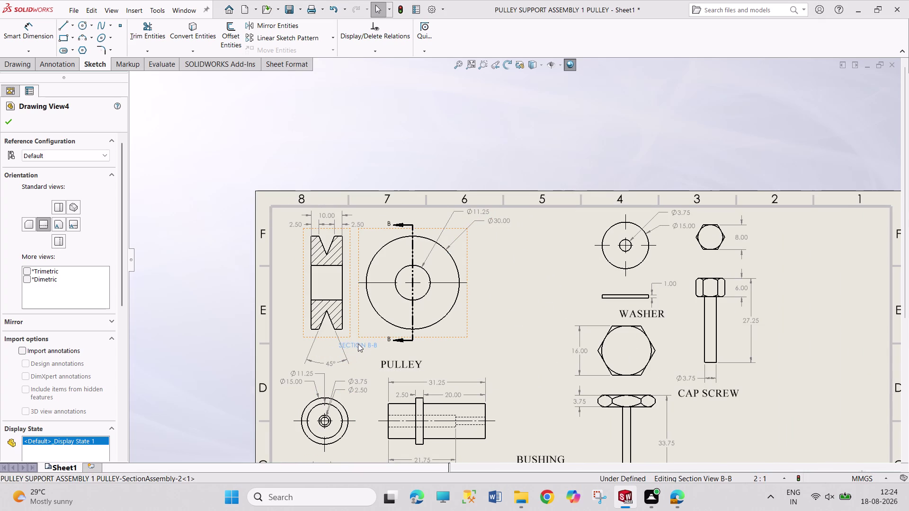
drag(358, 343, 290, 341)
drag(290, 340, 291, 341)
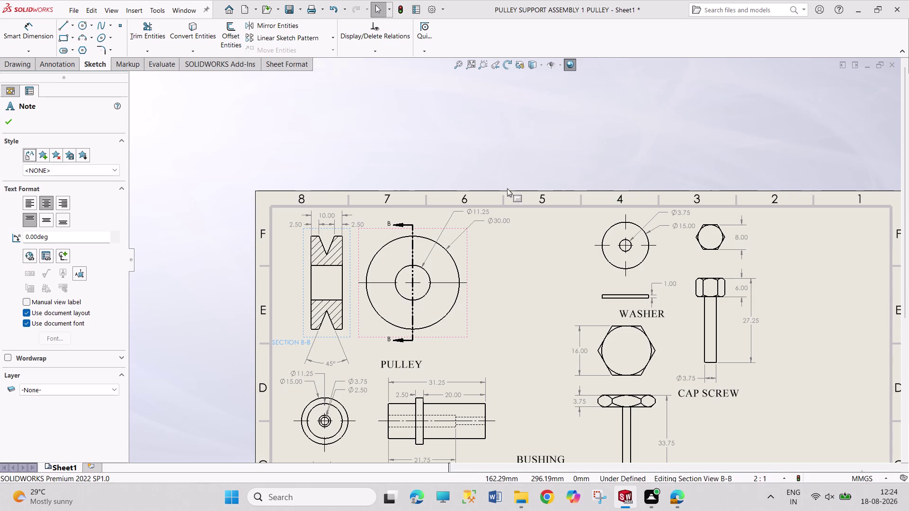
click(497, 151)
drag(289, 343, 303, 344)
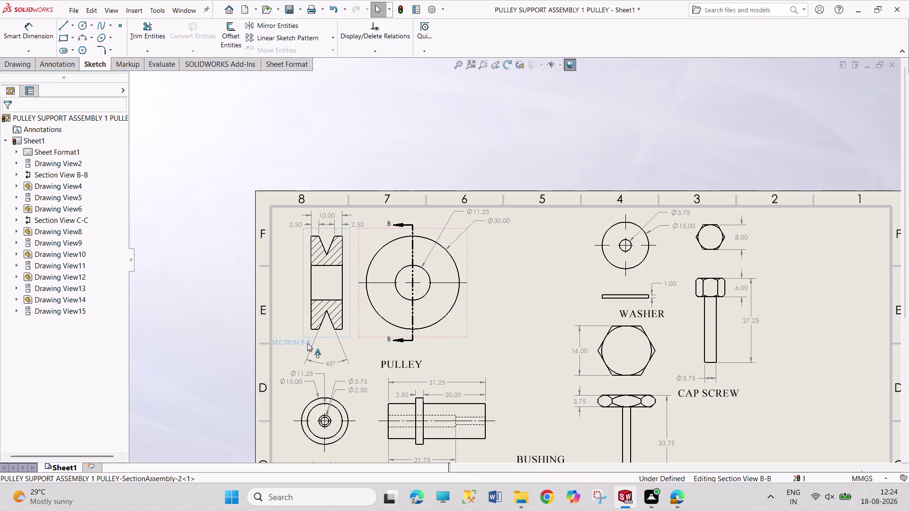
drag(303, 344, 360, 346)
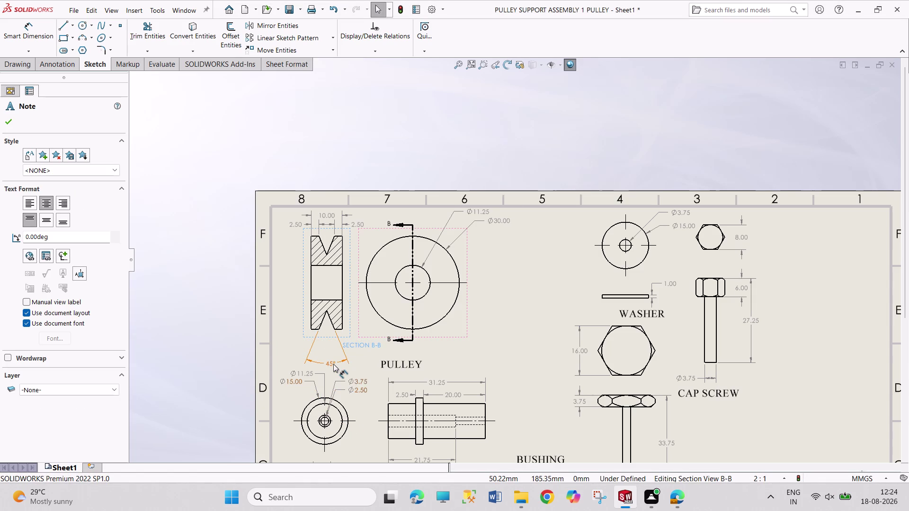
Place the 45° angle under the section view, with SECTION B-B just beneath it.
drag(333, 364, 330, 350)
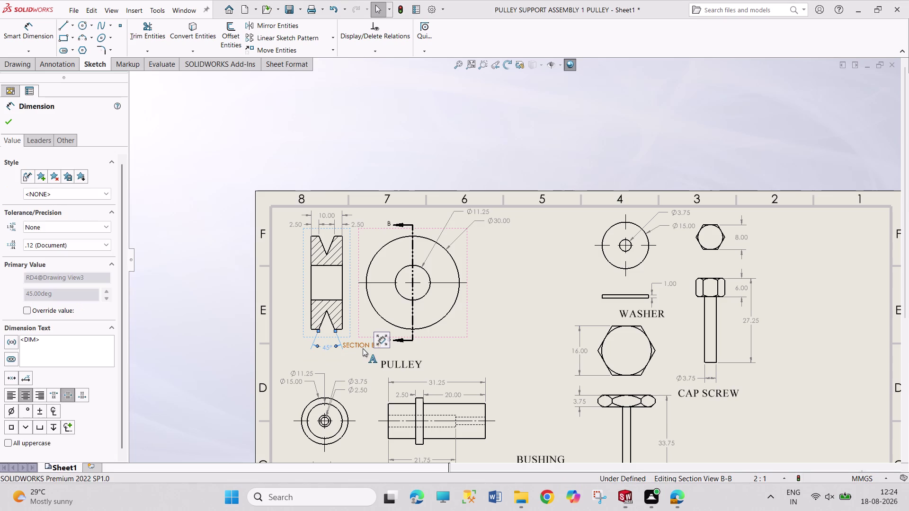
drag(361, 346, 327, 358)
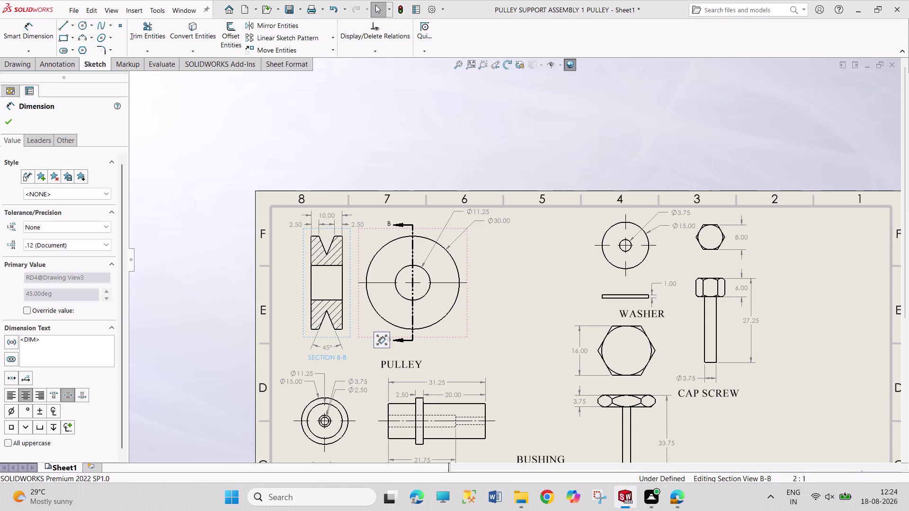
click(339, 124)
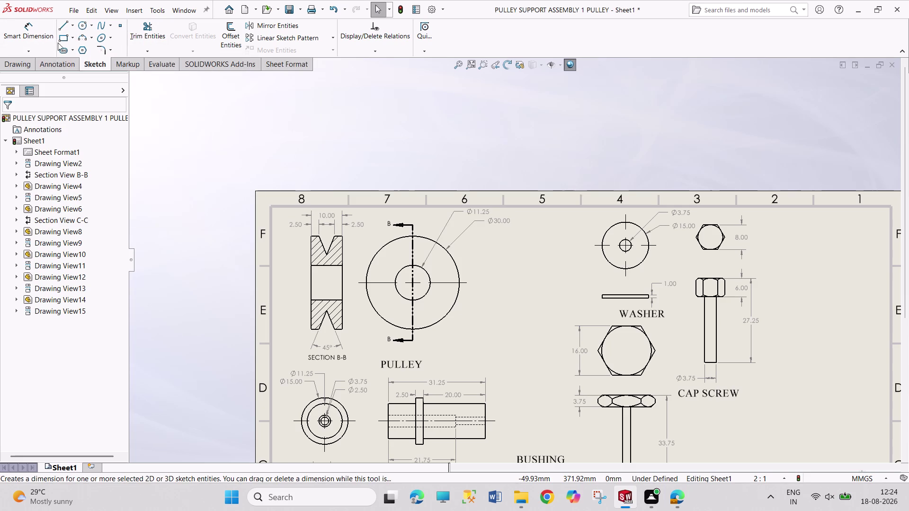
Start a Model View of the pulley part with Isometric orientation.
click(29, 63)
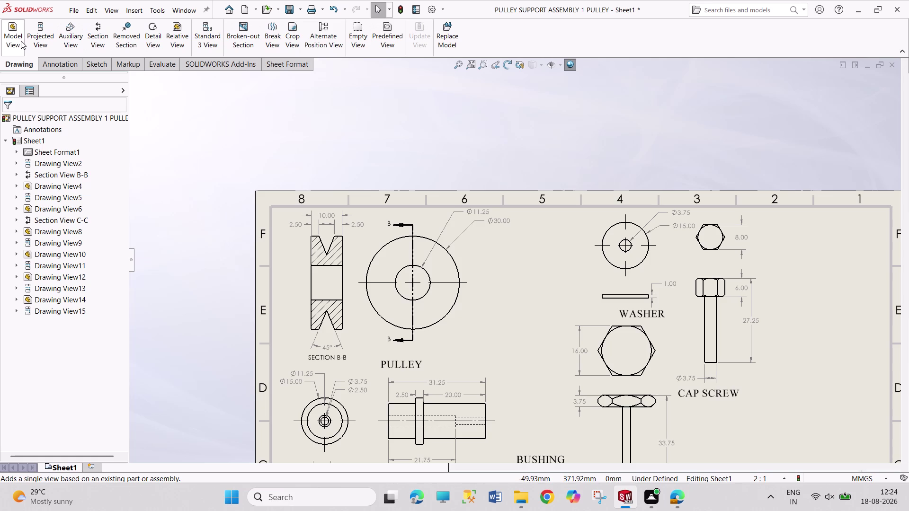
click(19, 39)
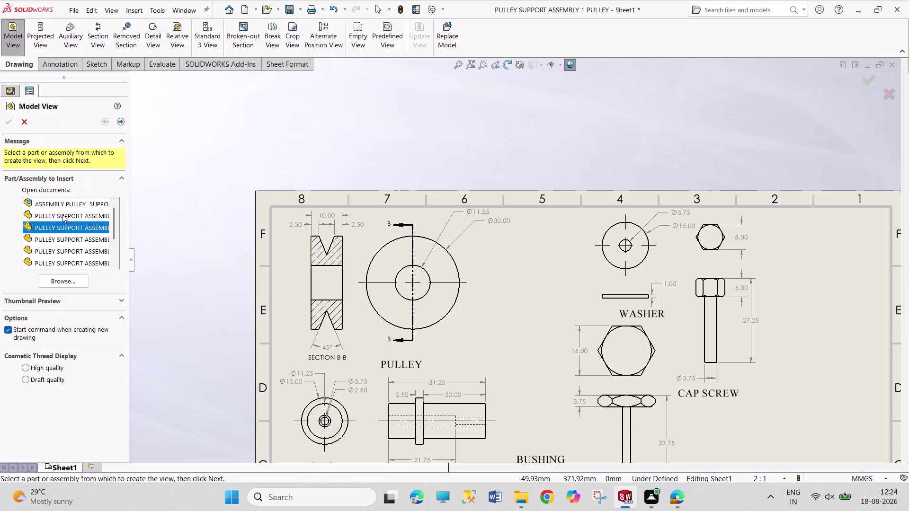
double_click(68, 213)
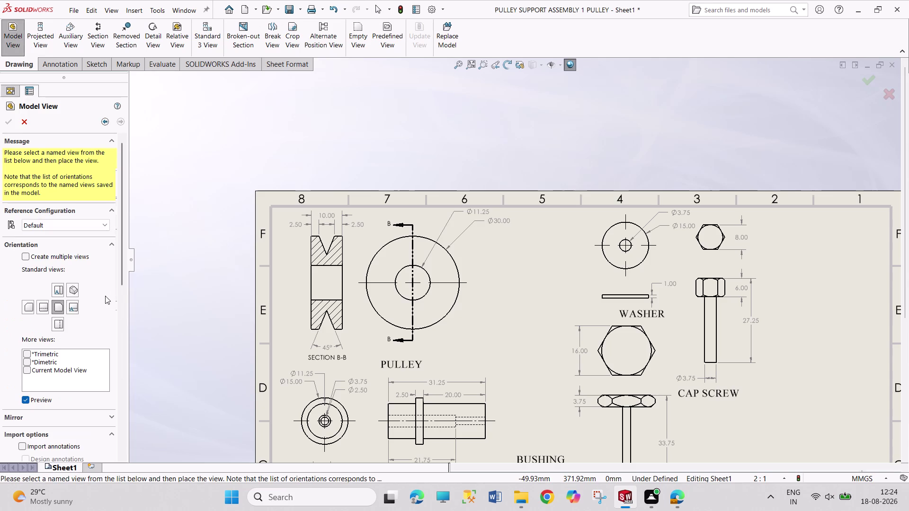
click(74, 290)
drag(121, 279, 123, 330)
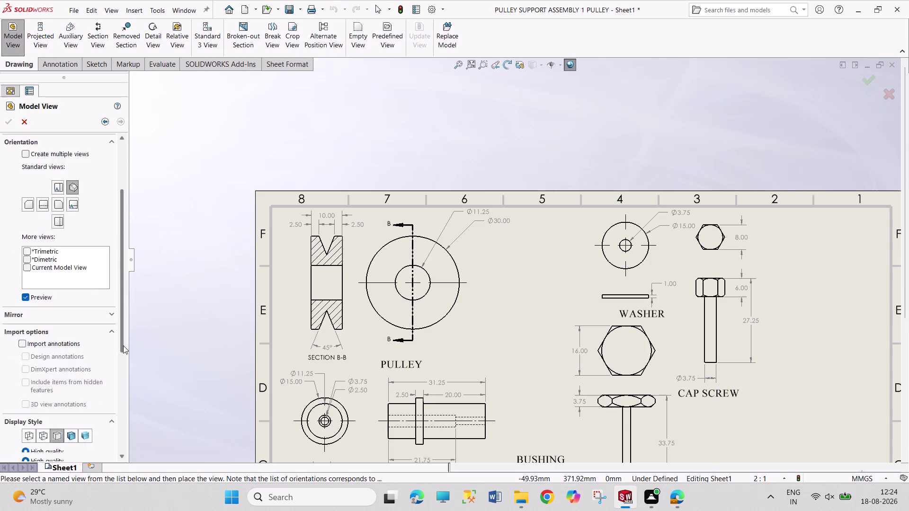
drag(123, 330, 122, 400)
Set the pulley view to Shaded with Edges and a custom 1:1 scale.
click(73, 295)
drag(121, 308, 124, 319)
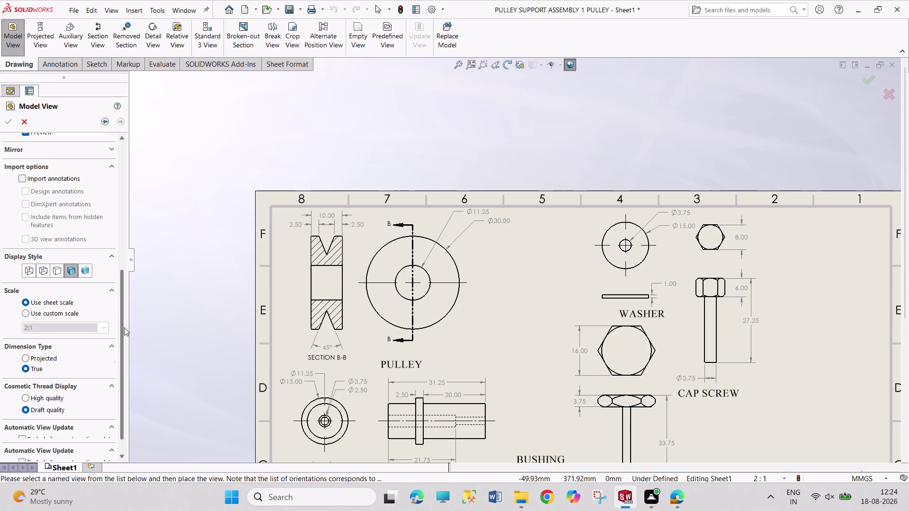
drag(124, 318, 123, 355)
click(70, 312)
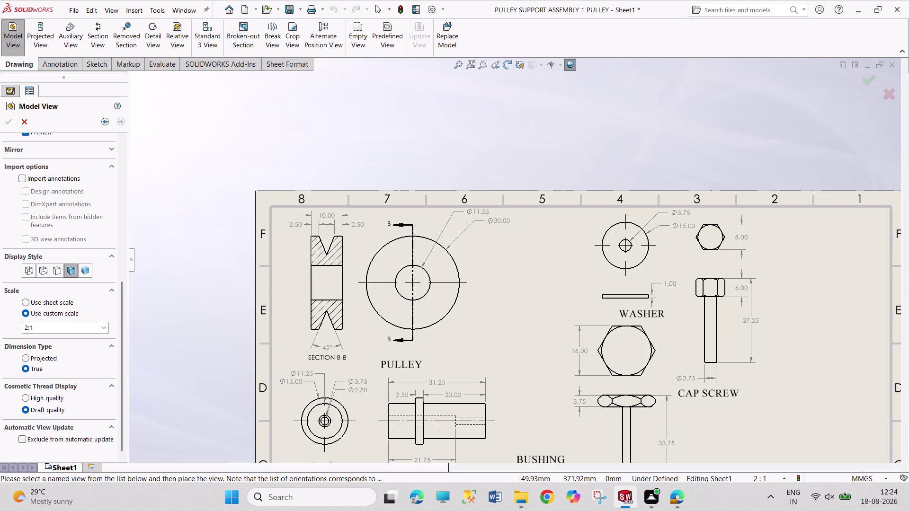
click(26, 329)
click(28, 328)
key(BackSpace)
key(1)
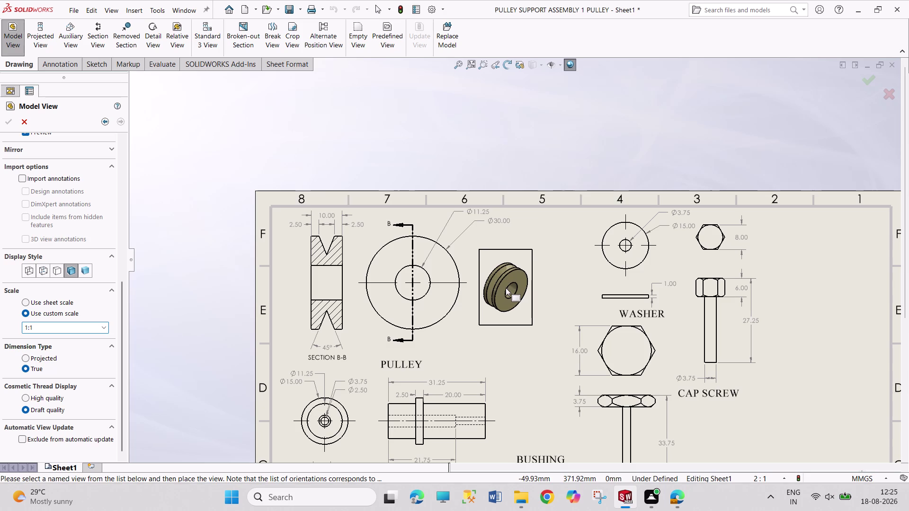
Place the shaded isometric pulley view to the right of the pulley drawing.
click(509, 288)
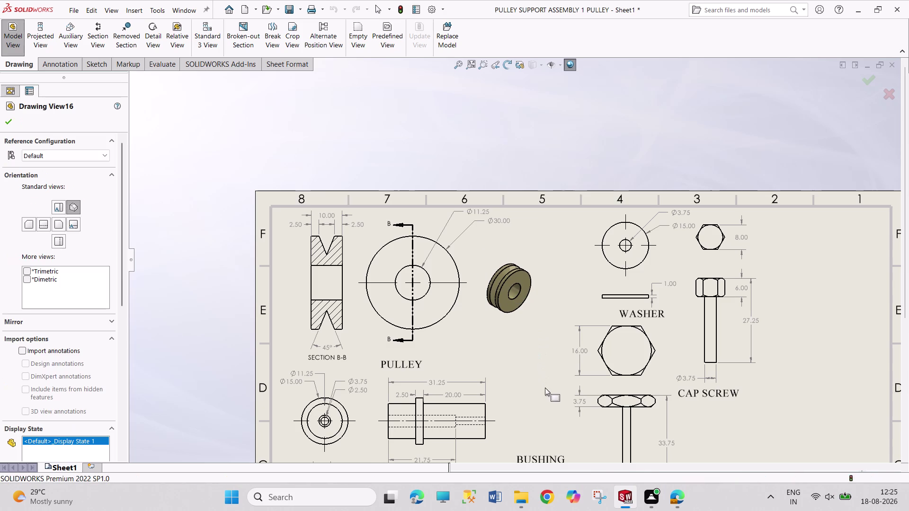
scroll(up, 3)
scroll(down, 3)
scroll(down, 3)
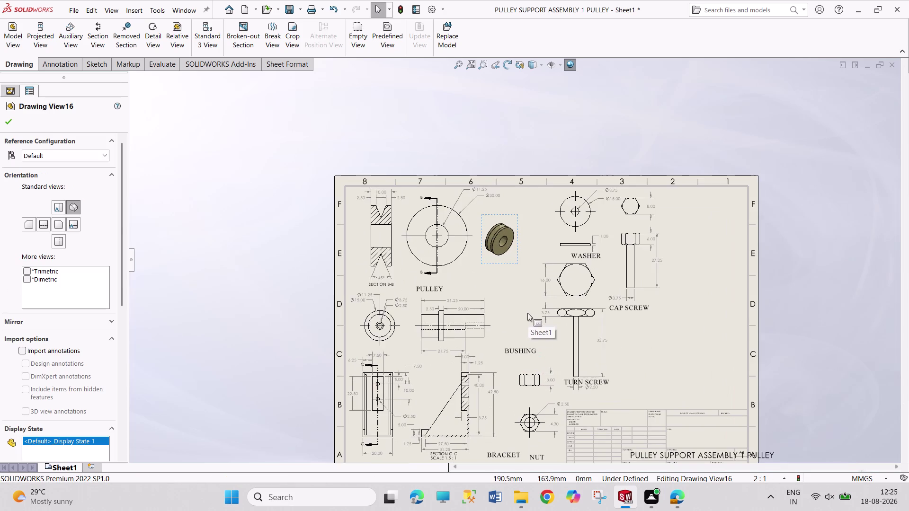
Move the PULLEY label beneath the shaded isometric pulley view.
click(5, 123)
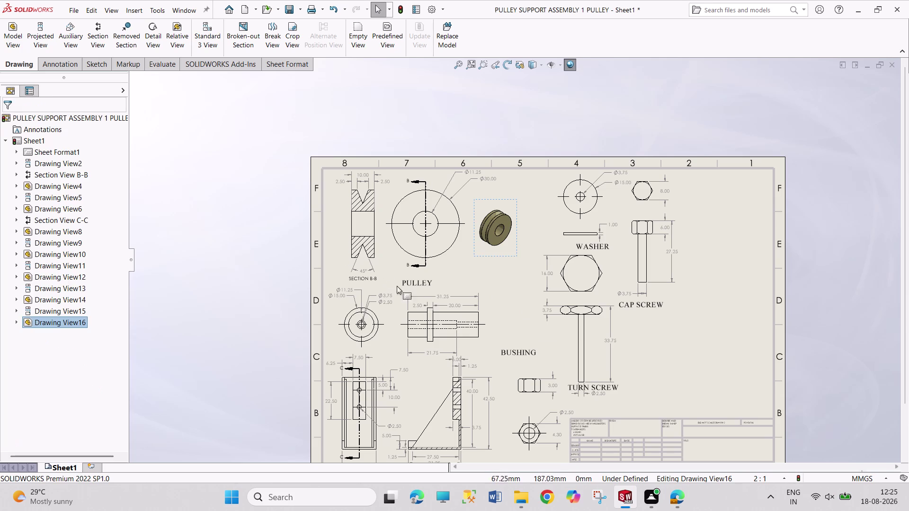
drag(418, 282, 498, 259)
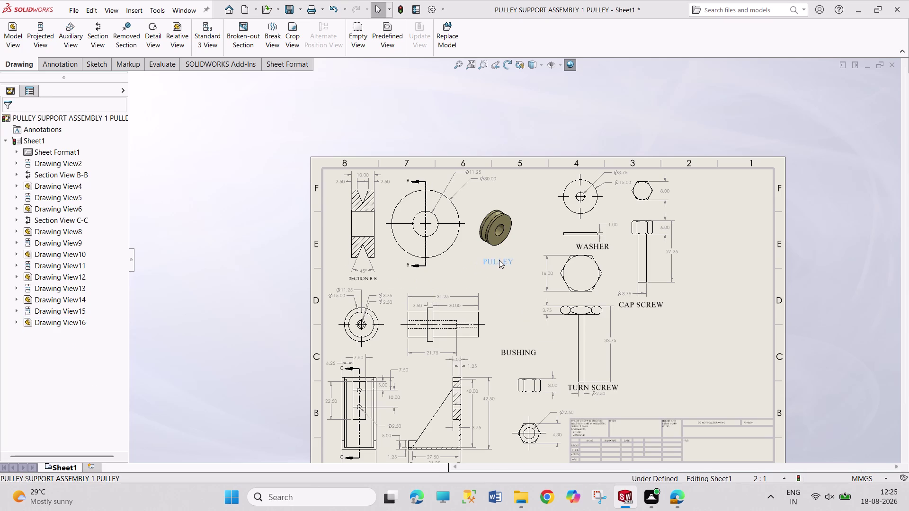
drag(499, 260, 499, 256)
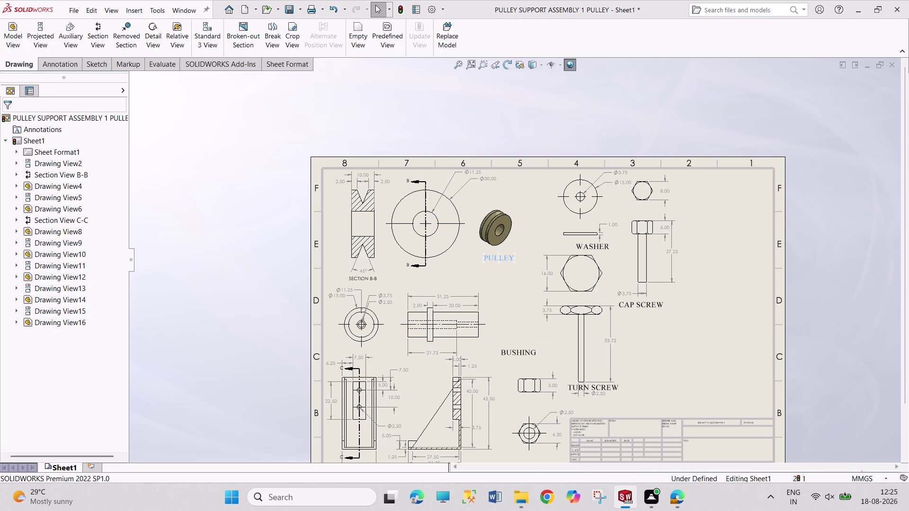
Start a new Model View using the bushing part.
click(9, 117)
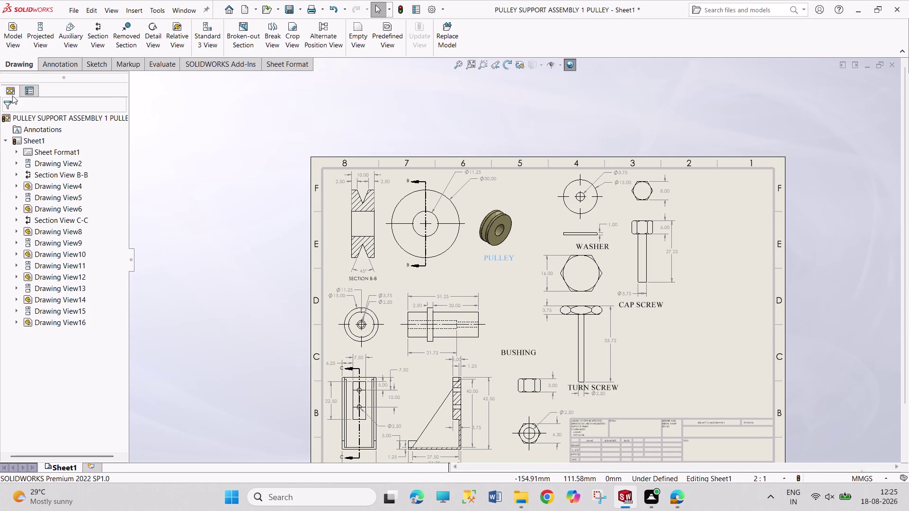
click(10, 43)
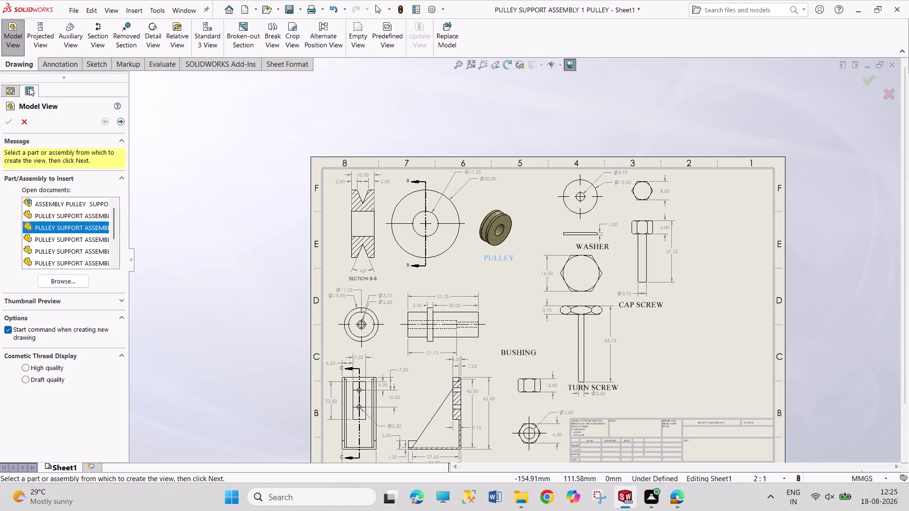
double_click(68, 225)
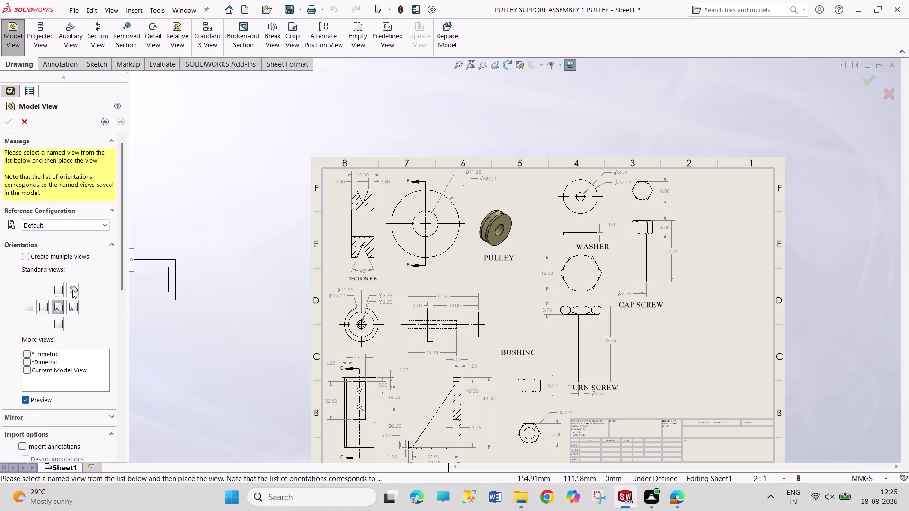
Set the bushing view to Isometric, Shaded, with a custom 1:1 scale.
click(72, 290)
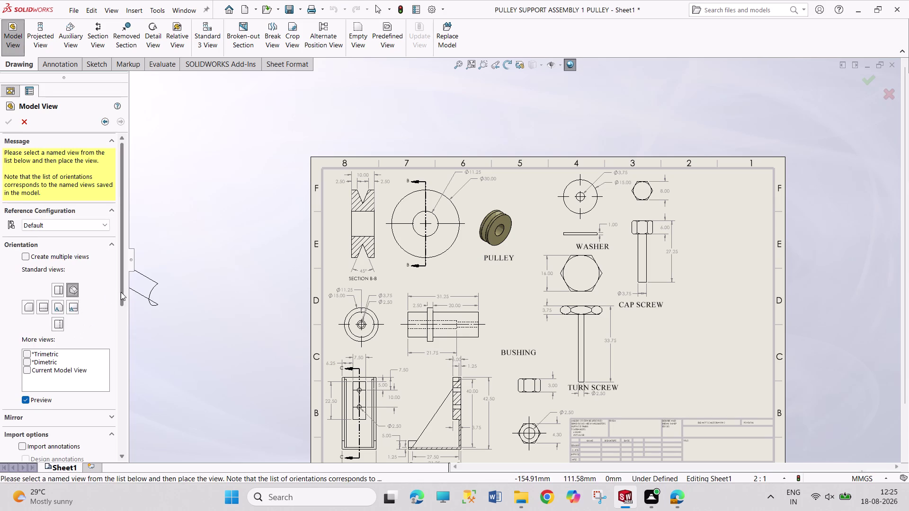
drag(121, 292, 121, 357)
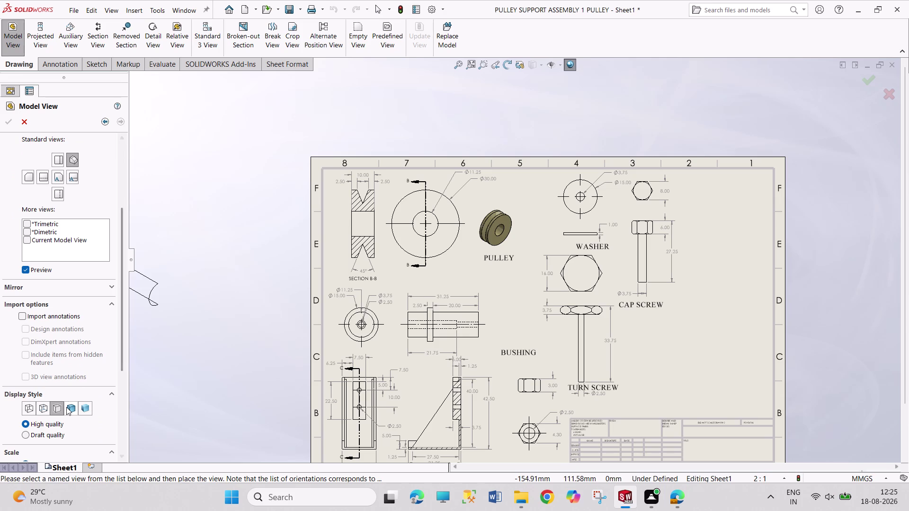
click(67, 407)
drag(120, 356, 115, 456)
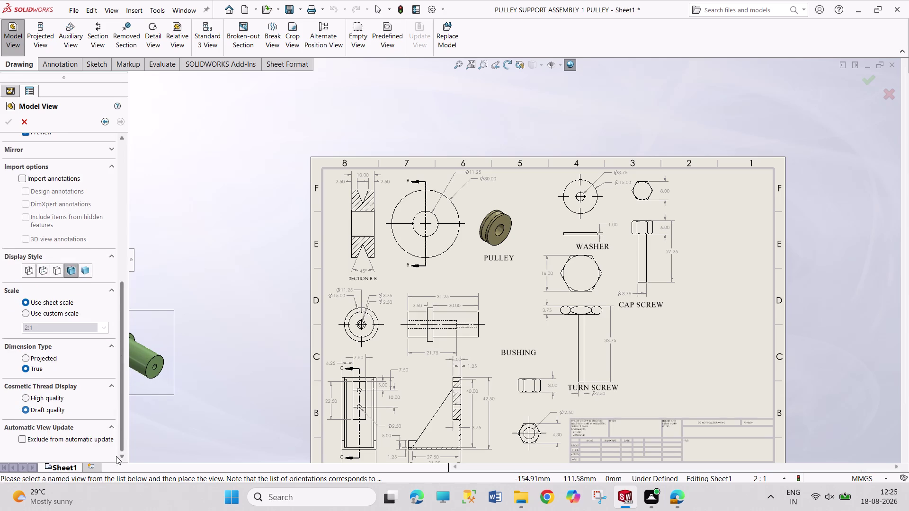
drag(116, 456, 114, 456)
click(44, 315)
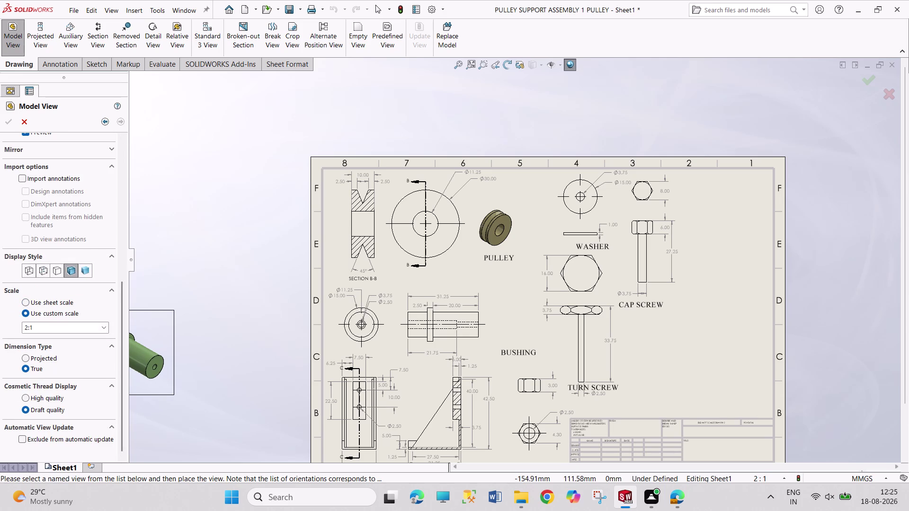
drag(28, 328, 22, 331)
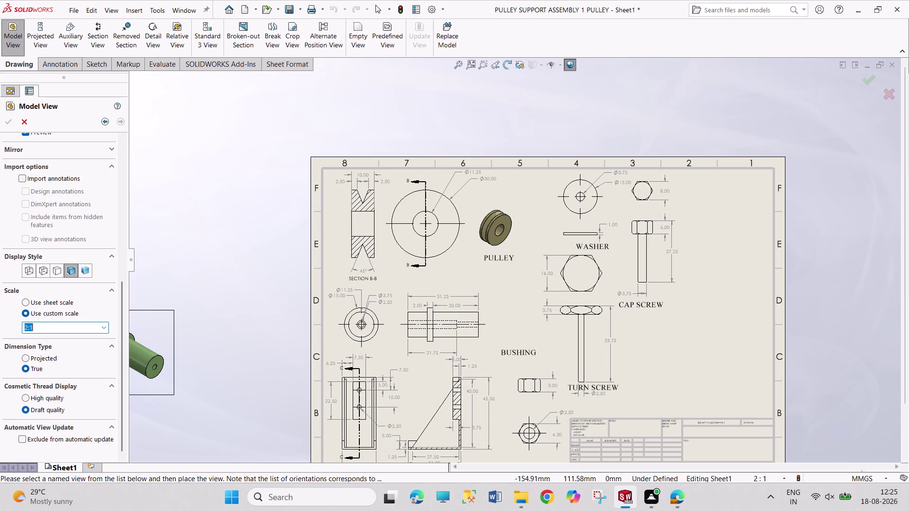
click(27, 328)
key(BackSpace)
key(1)
key(Return)
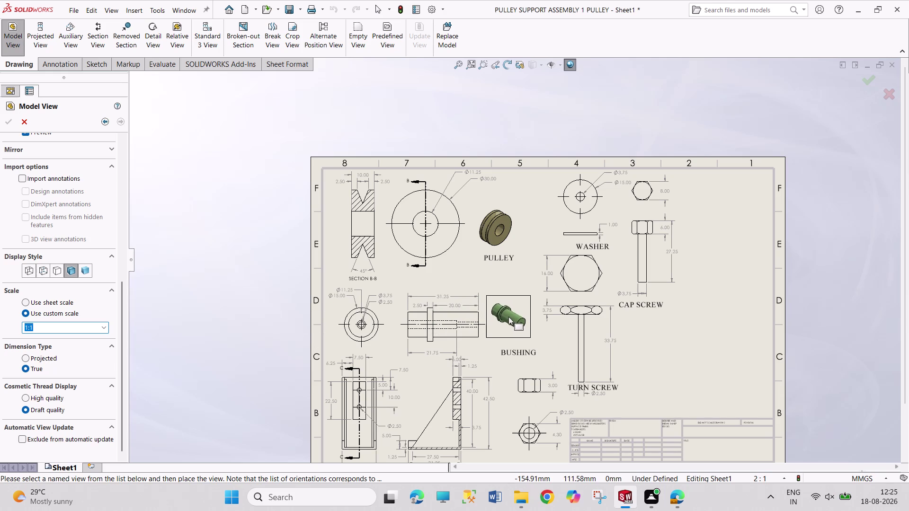
Place the shaded isometric bushing view above the BUSHING label.
click(509, 320)
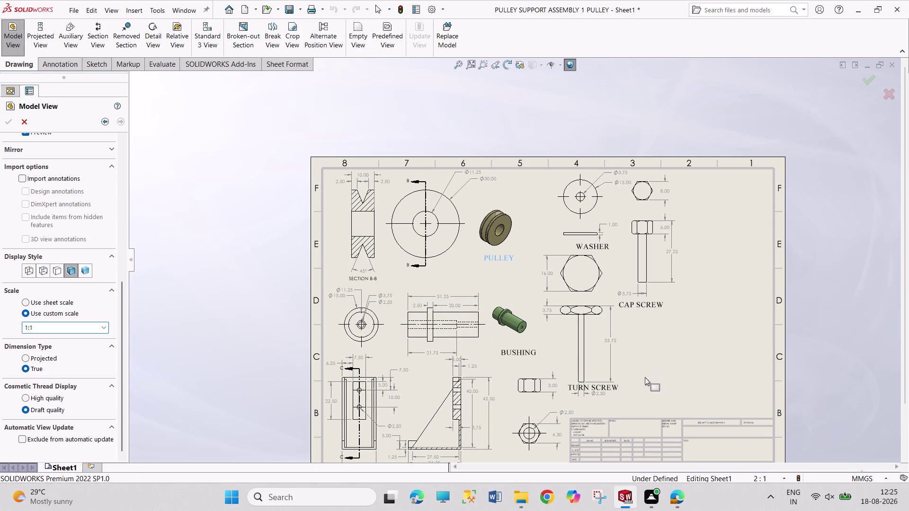
scroll(up, 3)
scroll(up, 3)
scroll(down, 3)
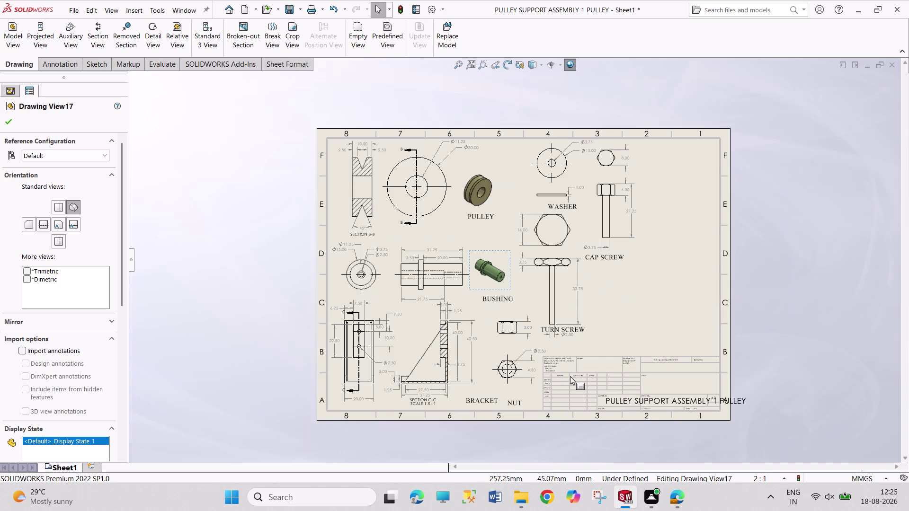
Close the bushing view and zoom in on Section View C-C.
scroll(down, 3)
scroll(down, 3)
scroll(down, 3)
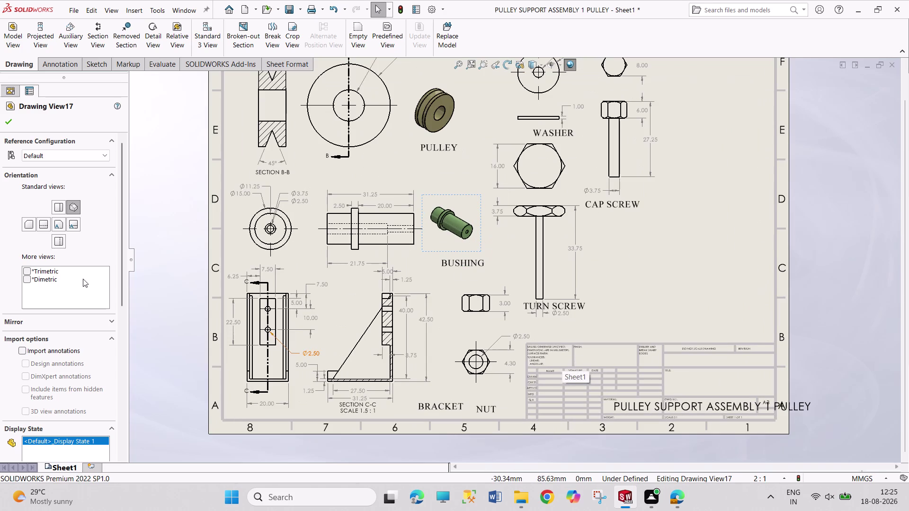
click(9, 116)
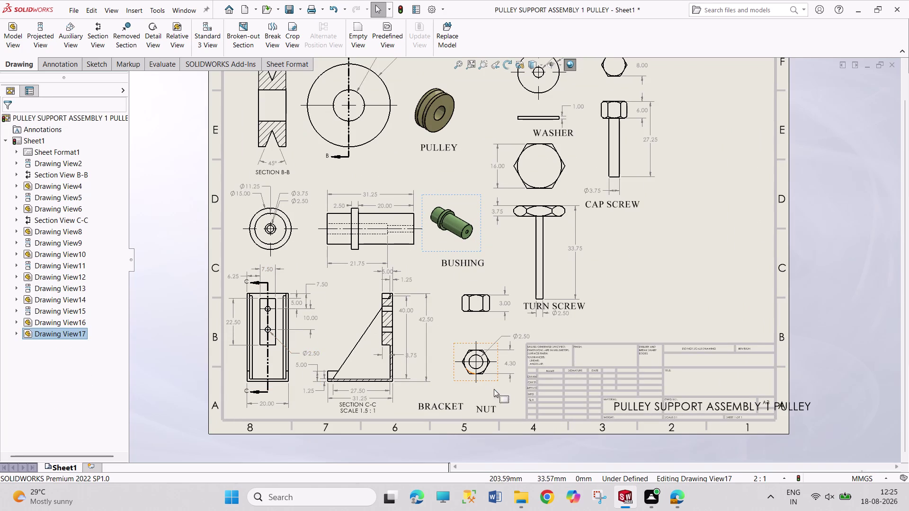
scroll(down, 3)
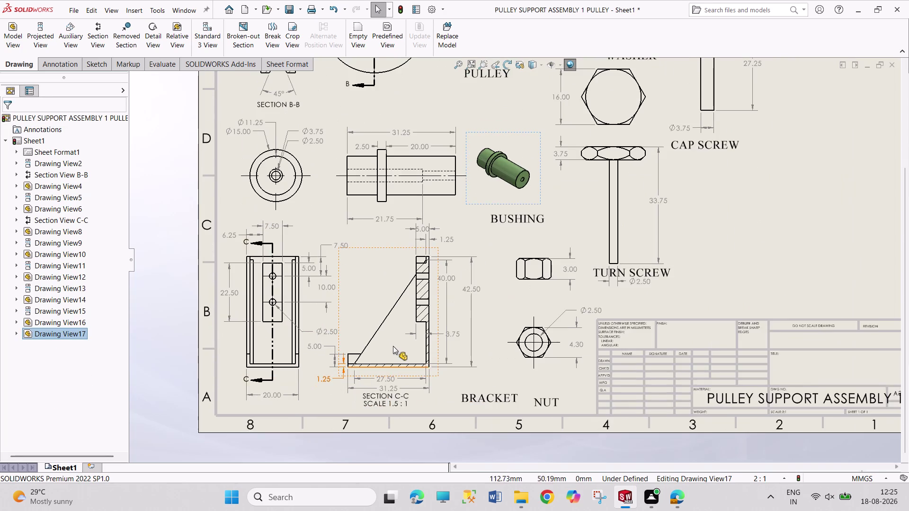
scroll(down, 3)
scroll(down, 3)
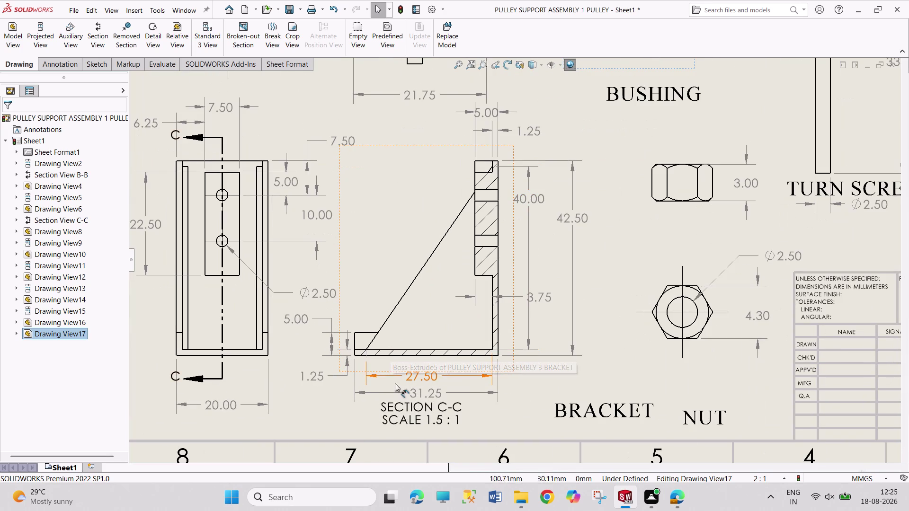
Reposition the 5.00 dimension on section C-C, select the view, and zoom back out.
drag(298, 320, 334, 317)
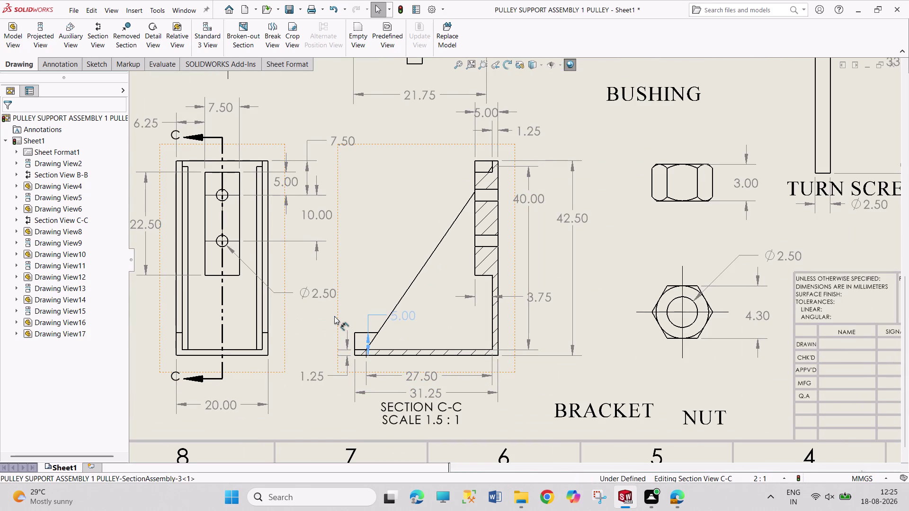
drag(334, 317, 313, 315)
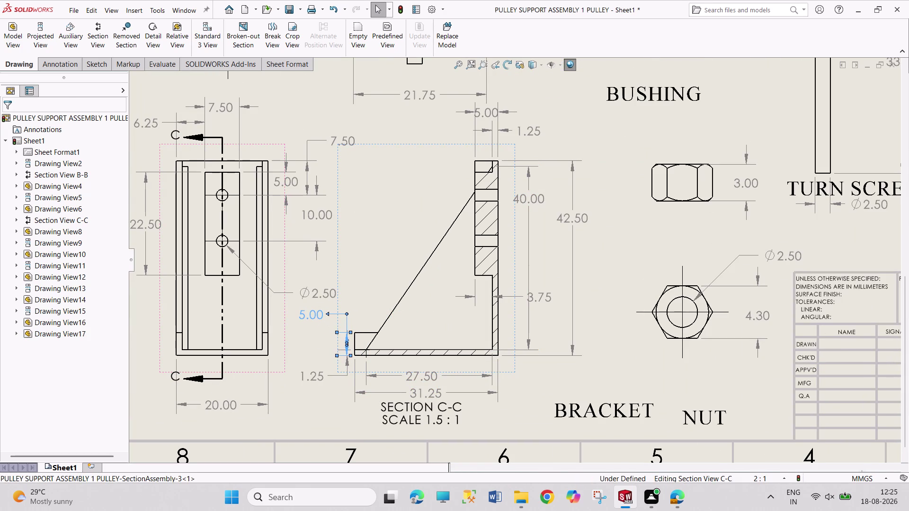
click(391, 252)
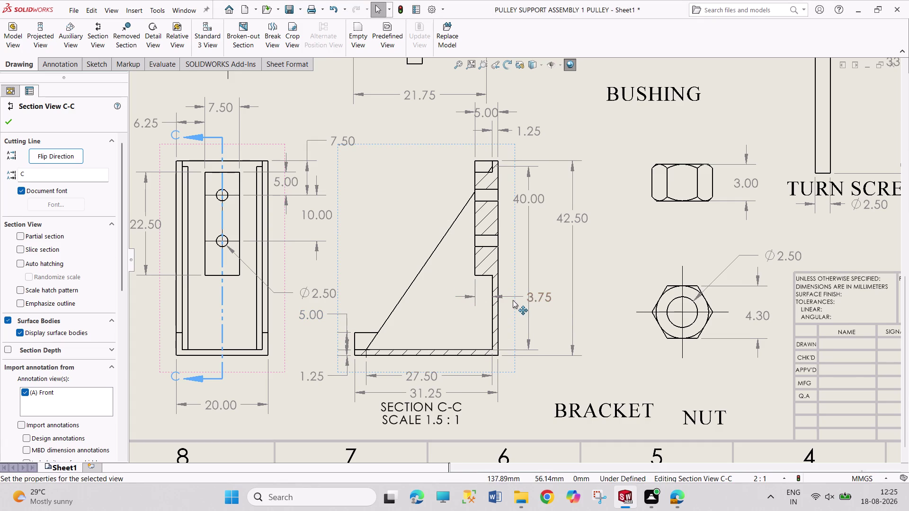
scroll(up, 3)
scroll(up, 3)
scroll(up, 3)
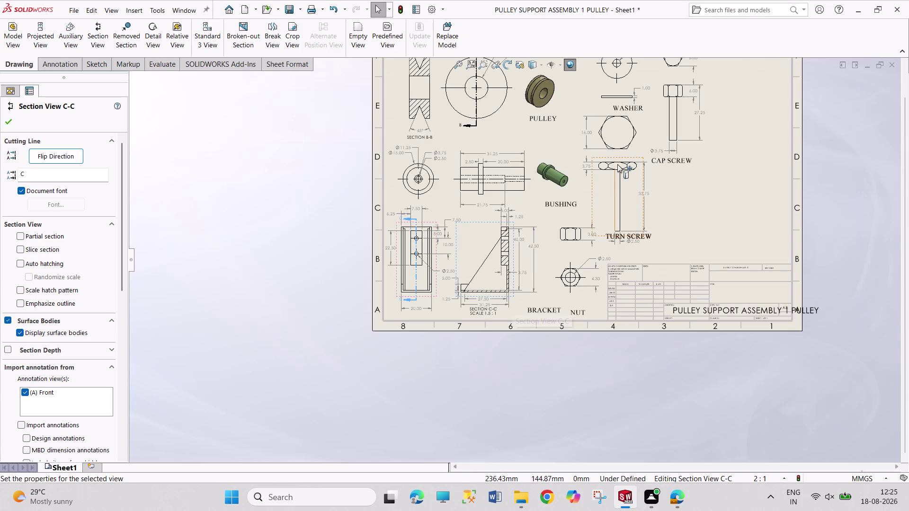
scroll(up, 3)
scroll(down, 3)
scroll(down, 3)
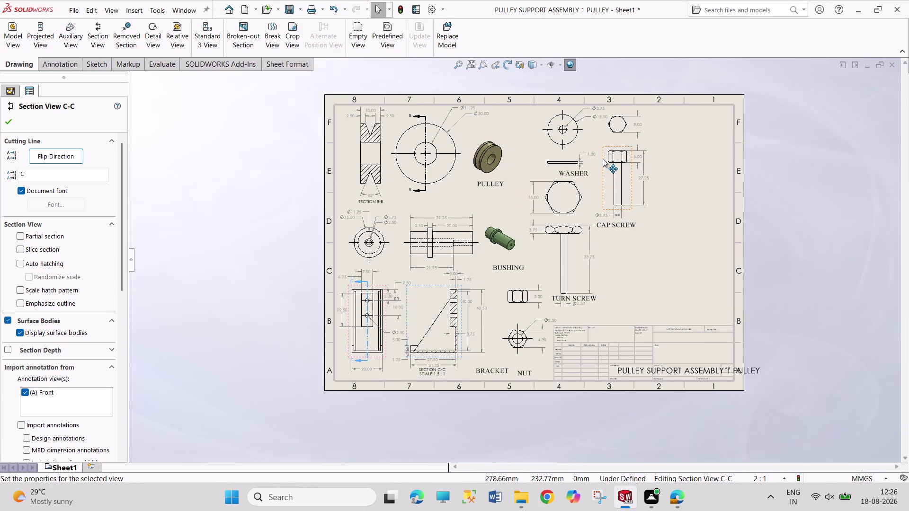
Shift the washer views left and set the WASHER label beside them.
scroll(down, 3)
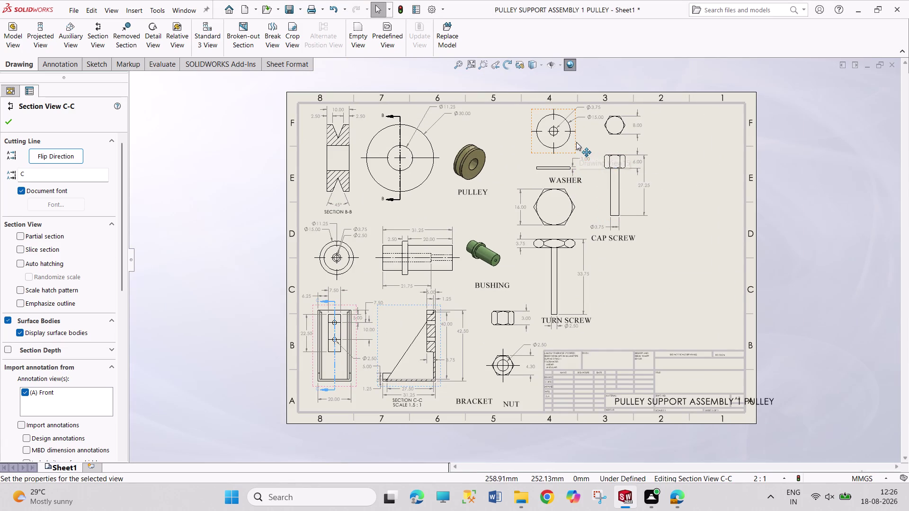
drag(576, 141, 537, 143)
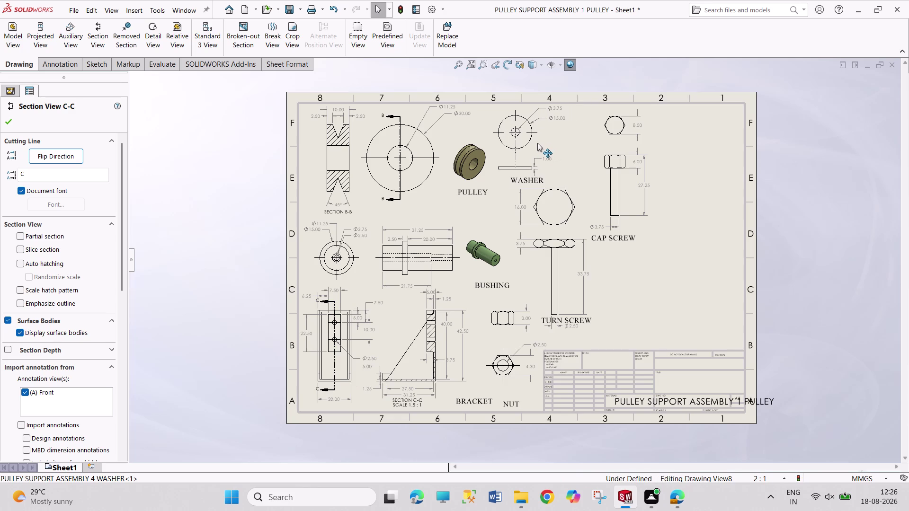
drag(537, 143, 538, 144)
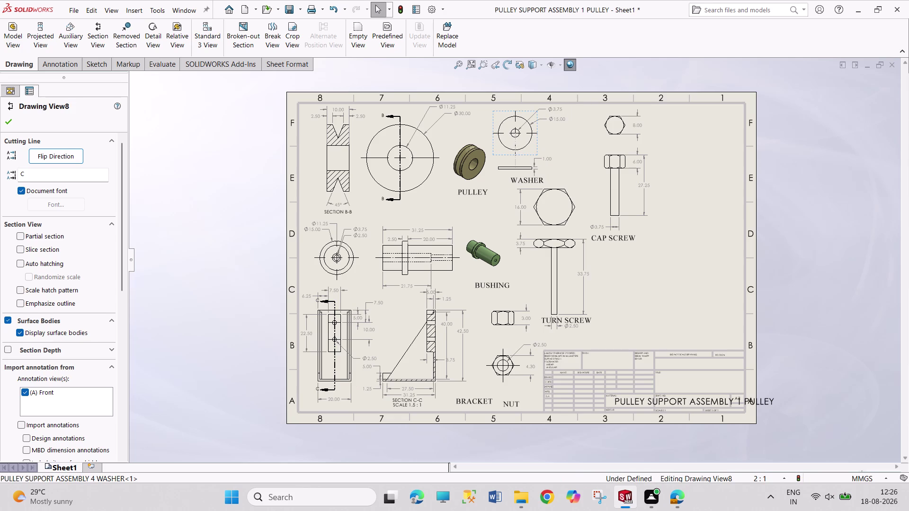
drag(533, 179, 567, 172)
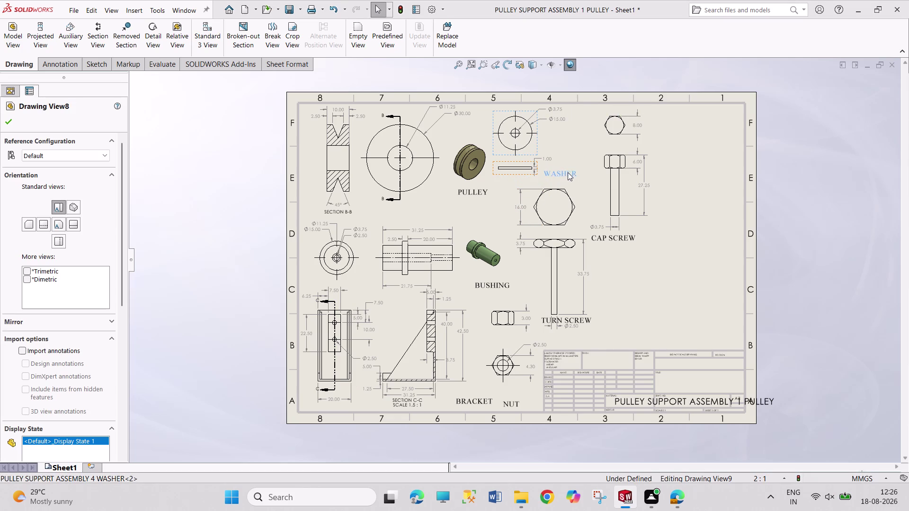
drag(566, 173, 578, 172)
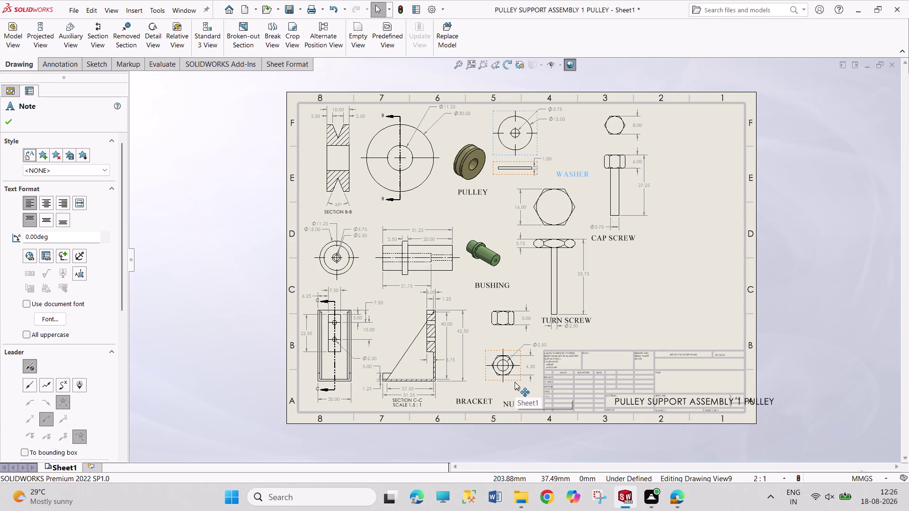
Move the nut views toward the sheet's right side, then undo the last moves.
drag(515, 382, 686, 178)
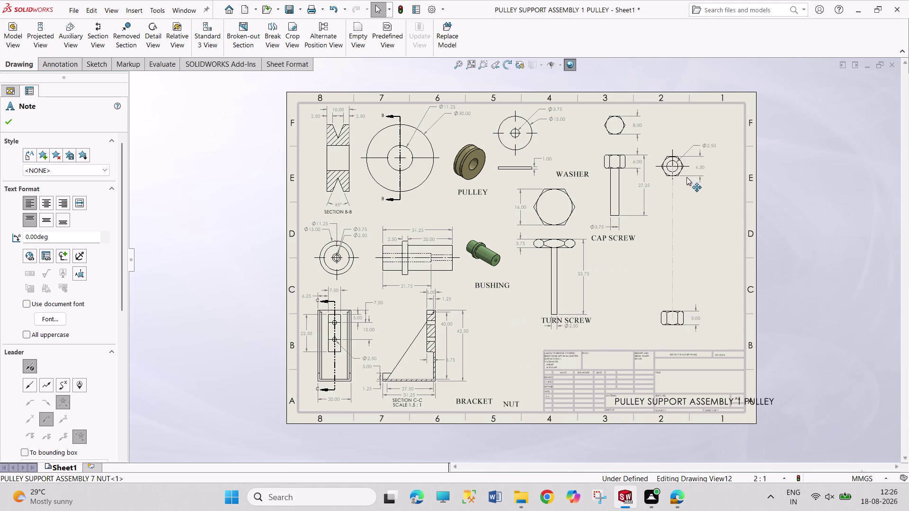
drag(686, 178, 689, 367)
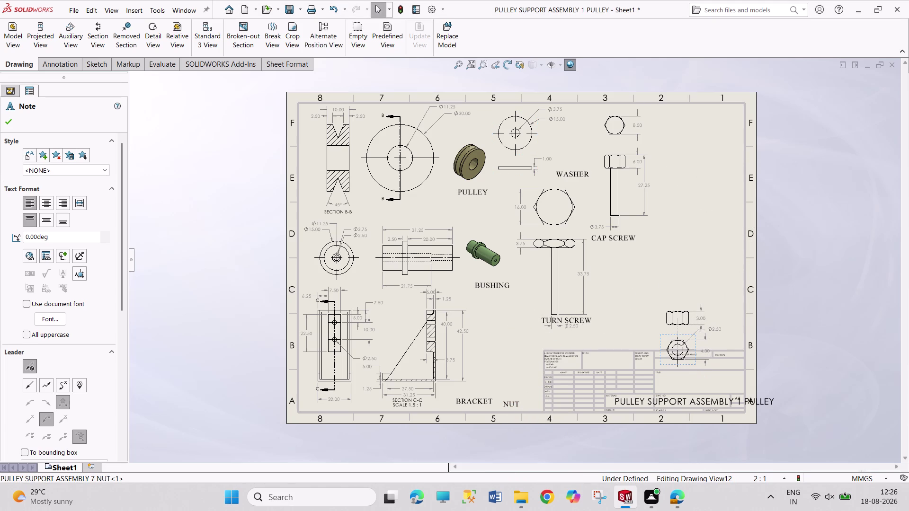
drag(674, 307, 689, 214)
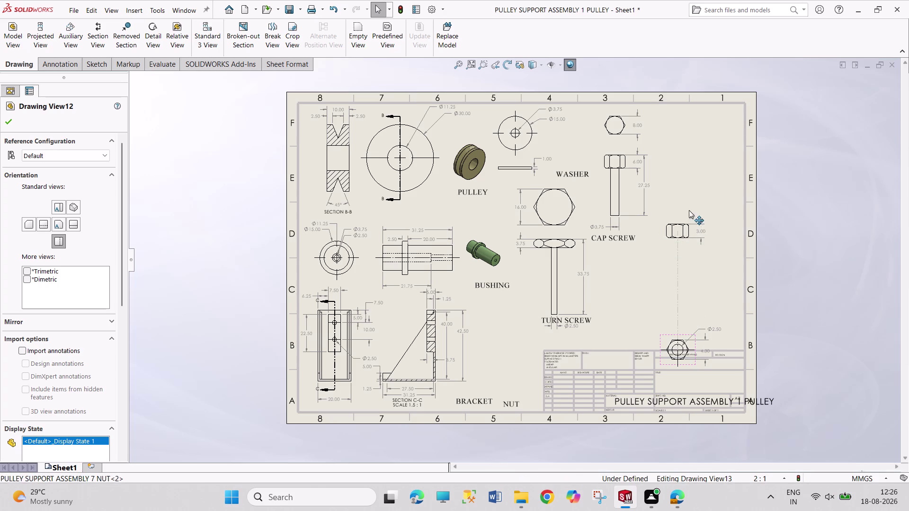
drag(688, 214, 713, 119)
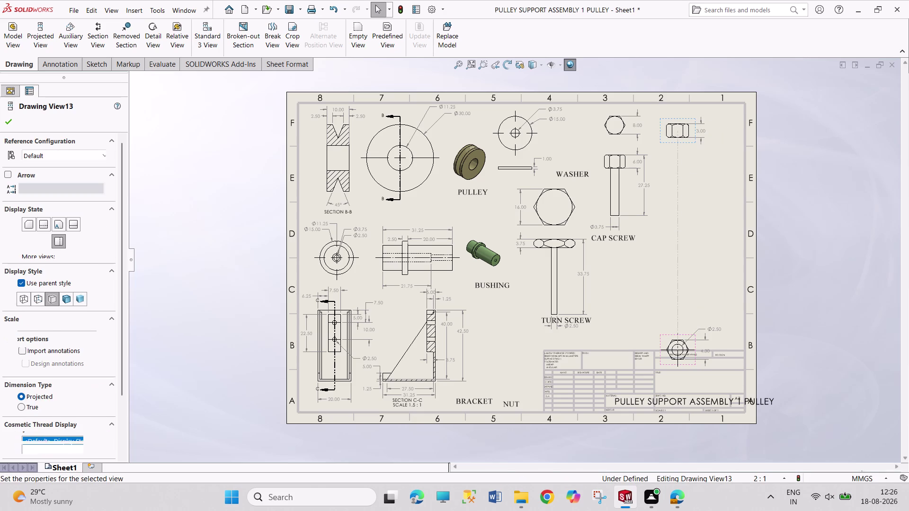
drag(678, 337, 694, 198)
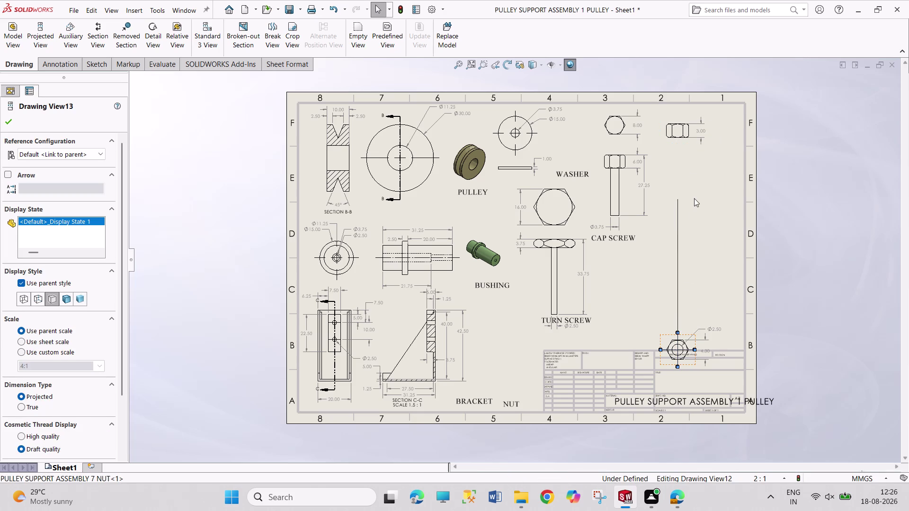
drag(694, 199, 694, 198)
drag(667, 337, 676, 218)
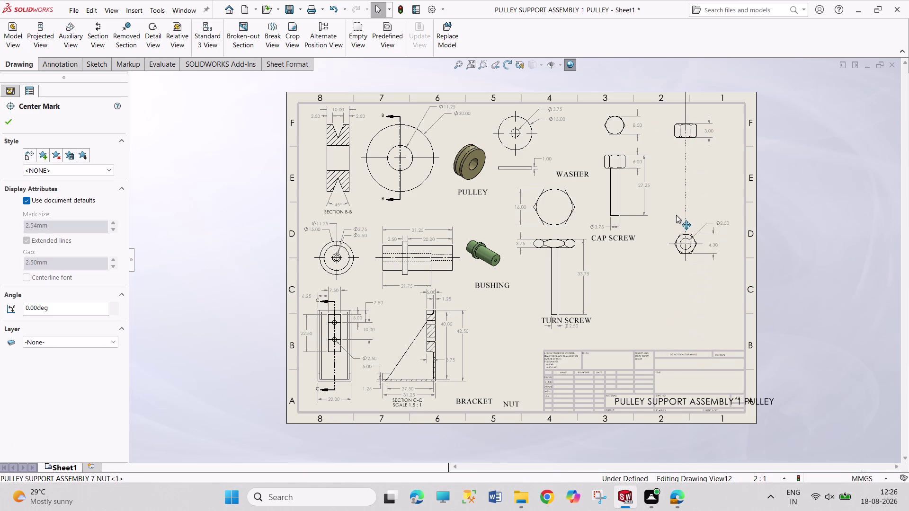
drag(676, 219, 700, 182)
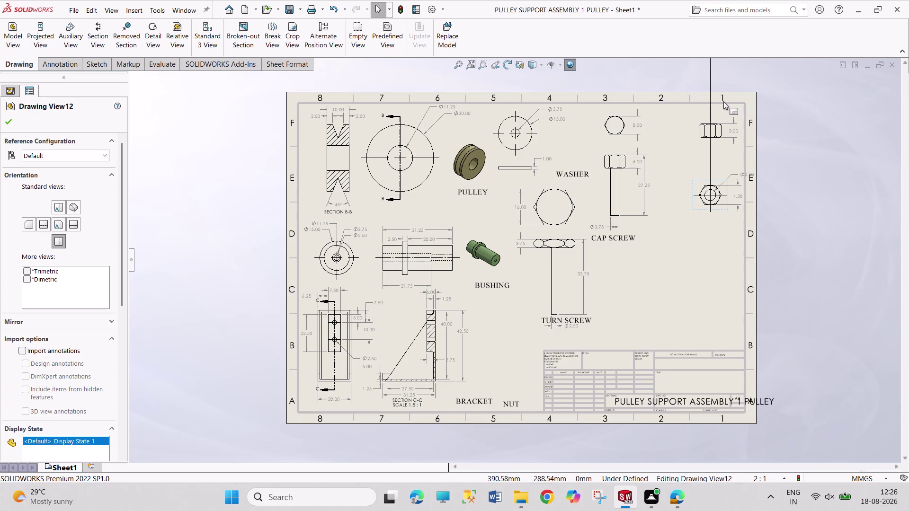
key(z)
key(ctrl+z)
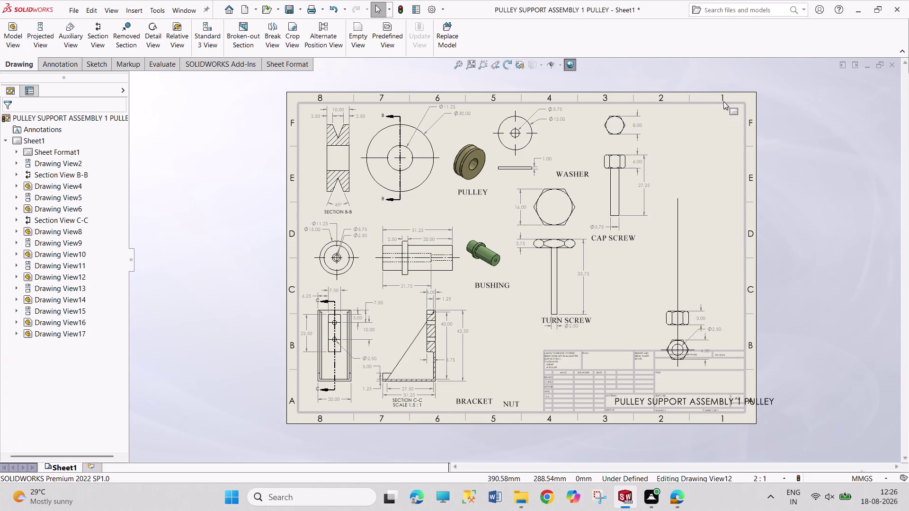
Arrange the nut top view at the upper right with the front view beneath it.
drag(678, 200, 684, 249)
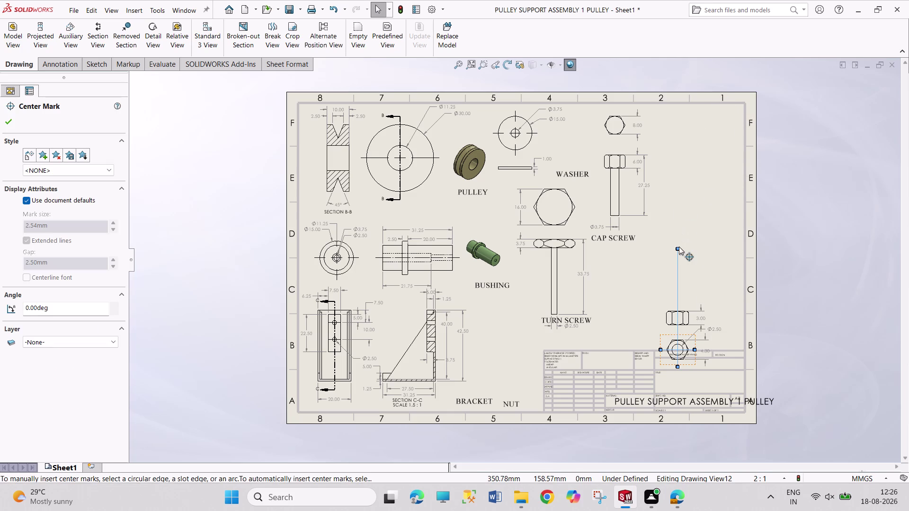
drag(678, 246, 676, 331)
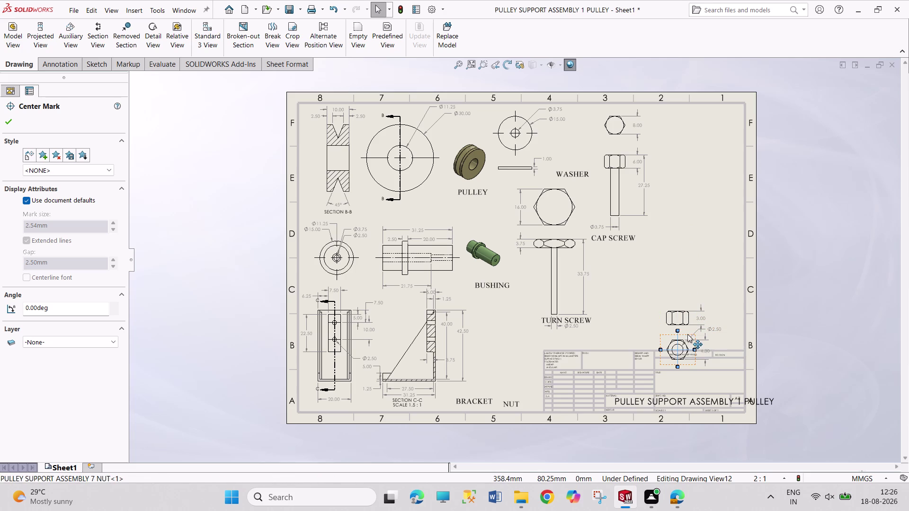
drag(687, 334, 691, 329)
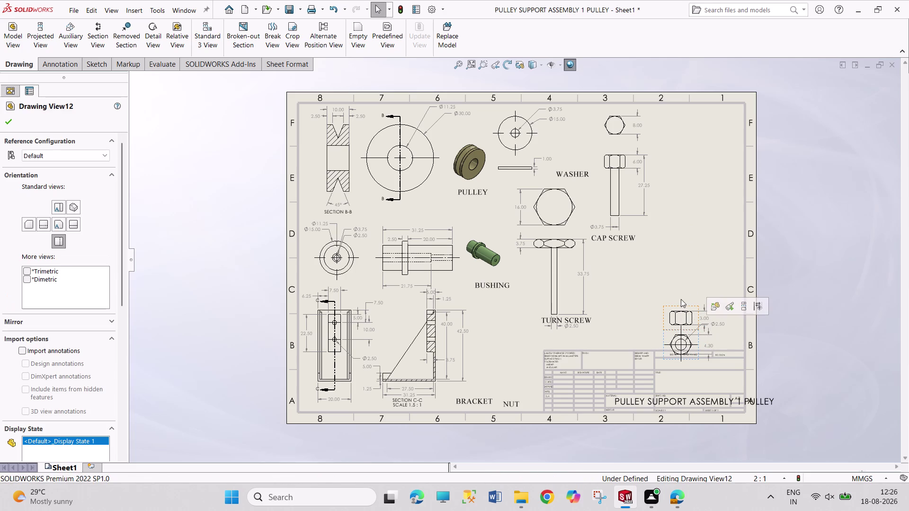
drag(681, 304, 682, 131)
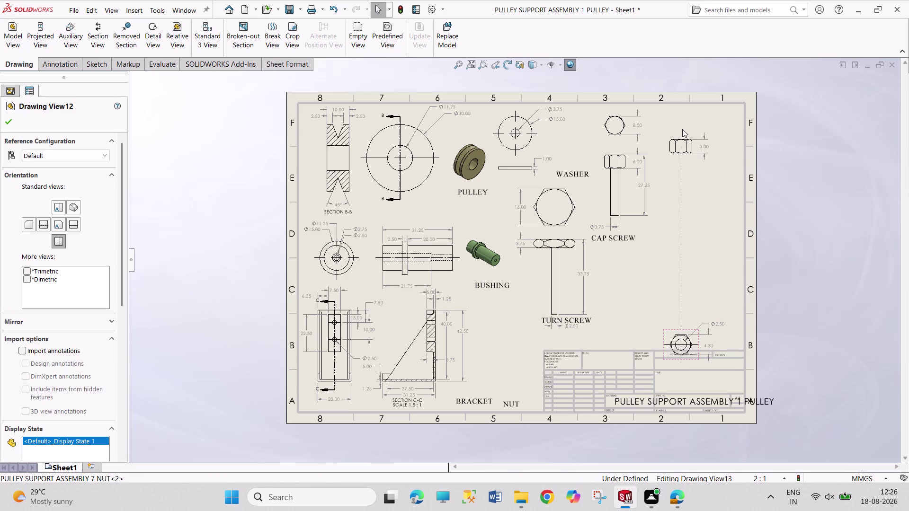
drag(682, 131, 683, 112)
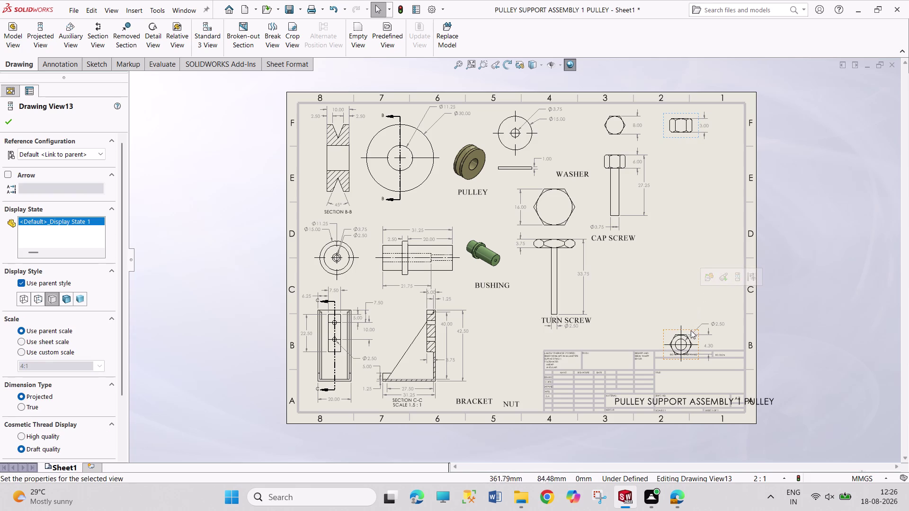
drag(690, 331, 695, 157)
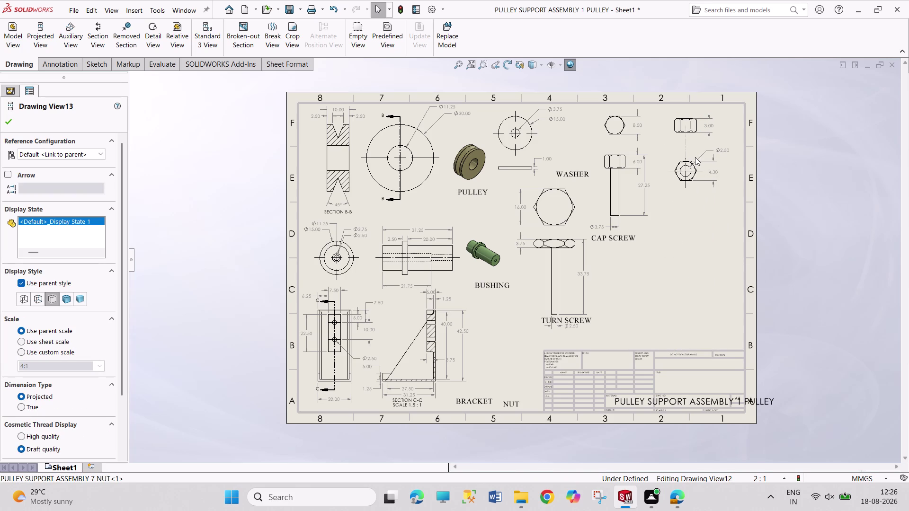
drag(695, 158, 696, 153)
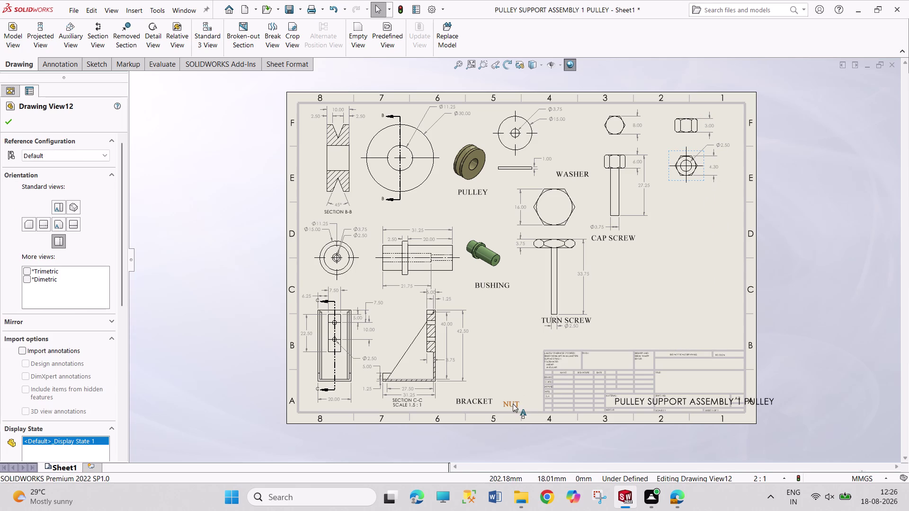
Place the NUT label just below the nut views and confirm it.
drag(512, 404, 693, 223)
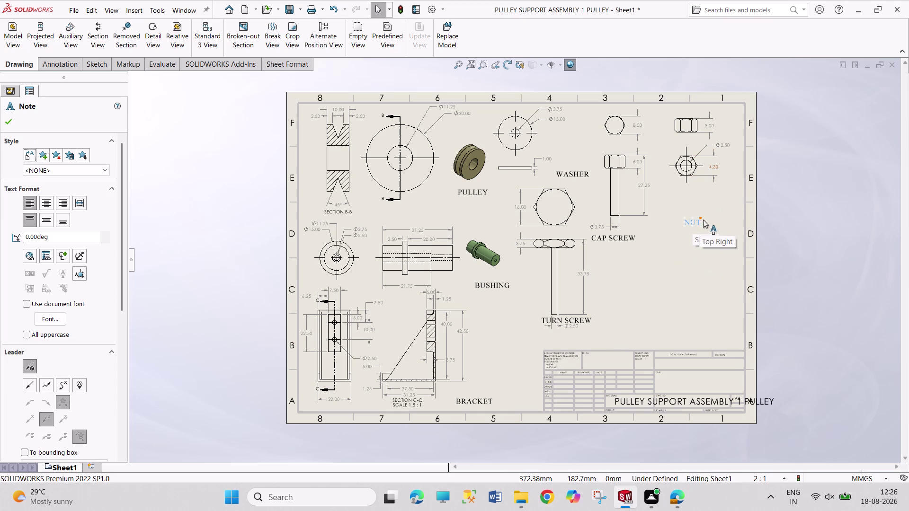
drag(702, 226, 704, 197)
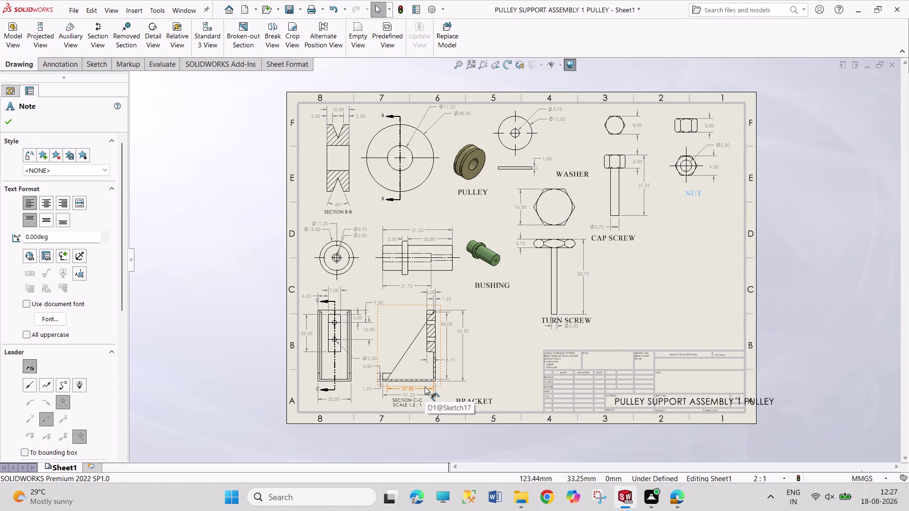
click(11, 118)
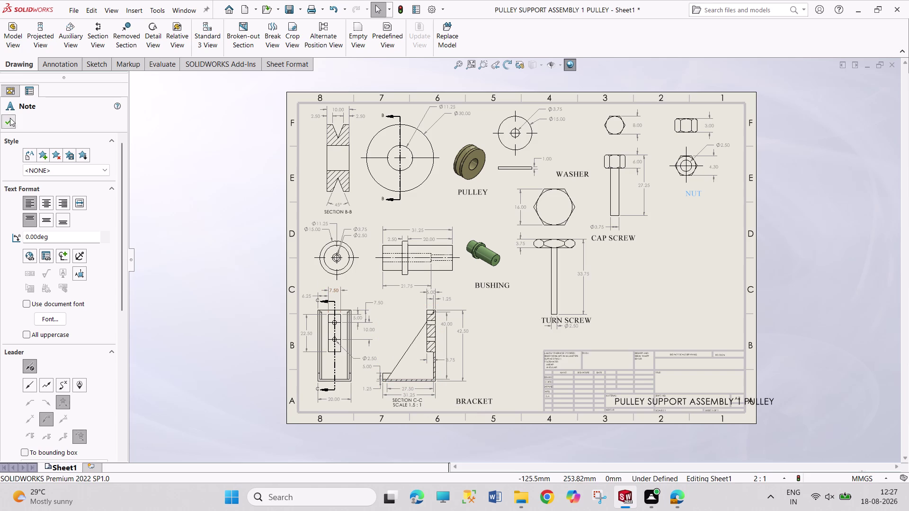
click(13, 32)
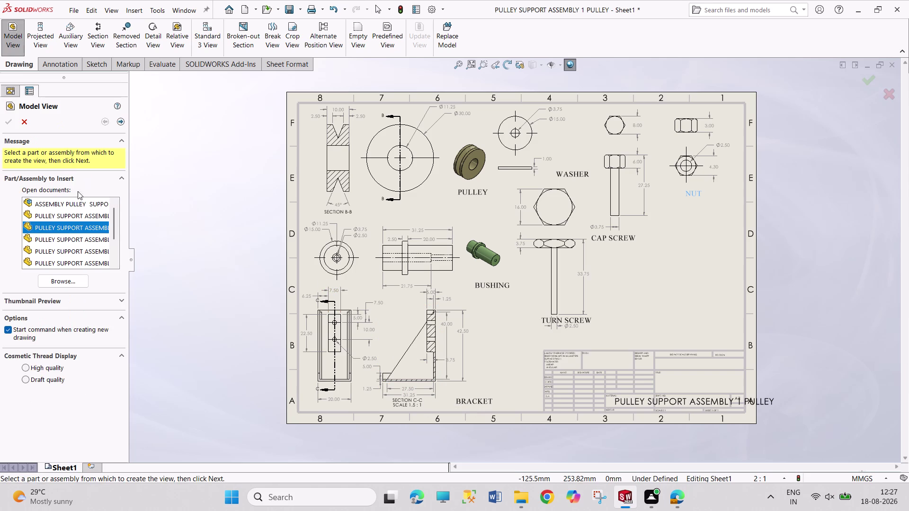
Start a bracket Model View with Isometric orientation and Shaded with Edges.
click(69, 239)
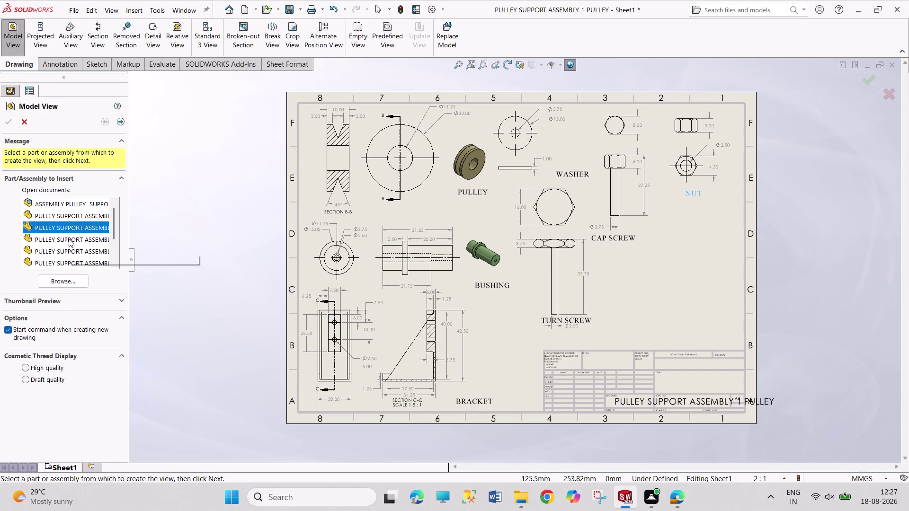
double_click(68, 240)
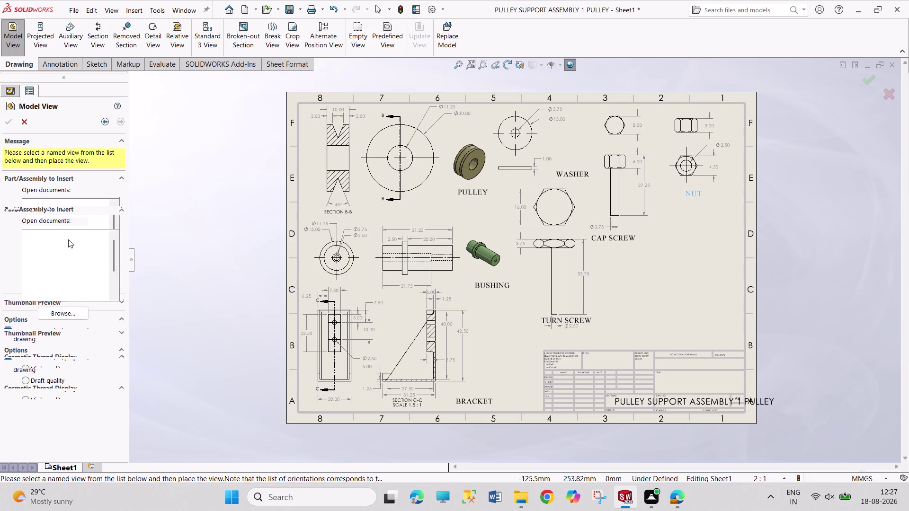
click(75, 291)
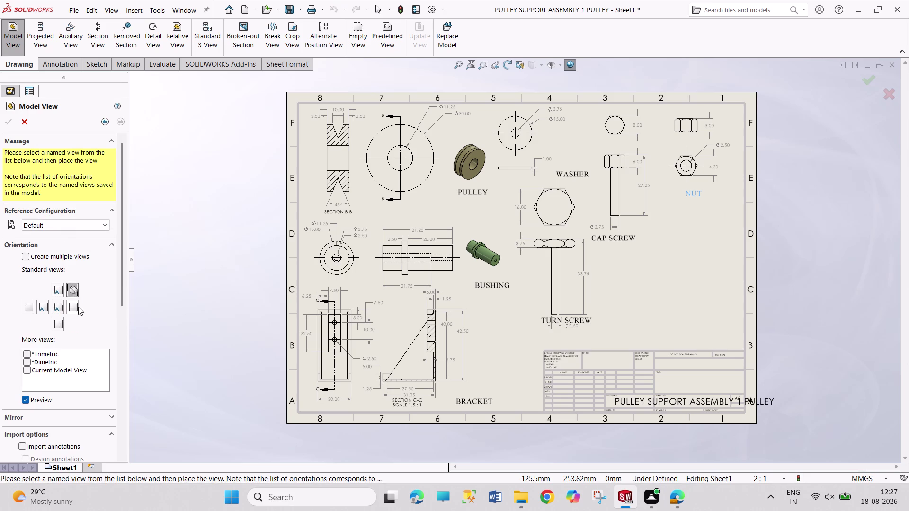
drag(122, 298, 119, 392)
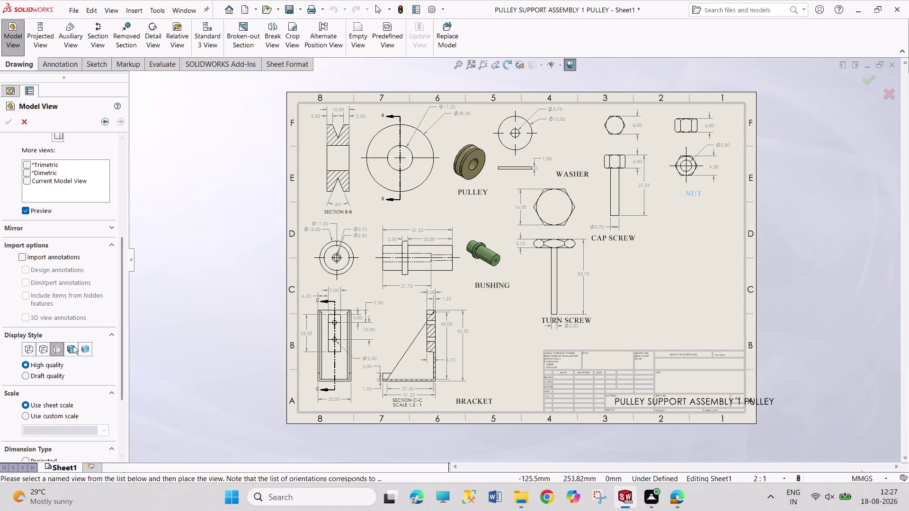
click(73, 346)
drag(125, 344, 133, 399)
click(51, 318)
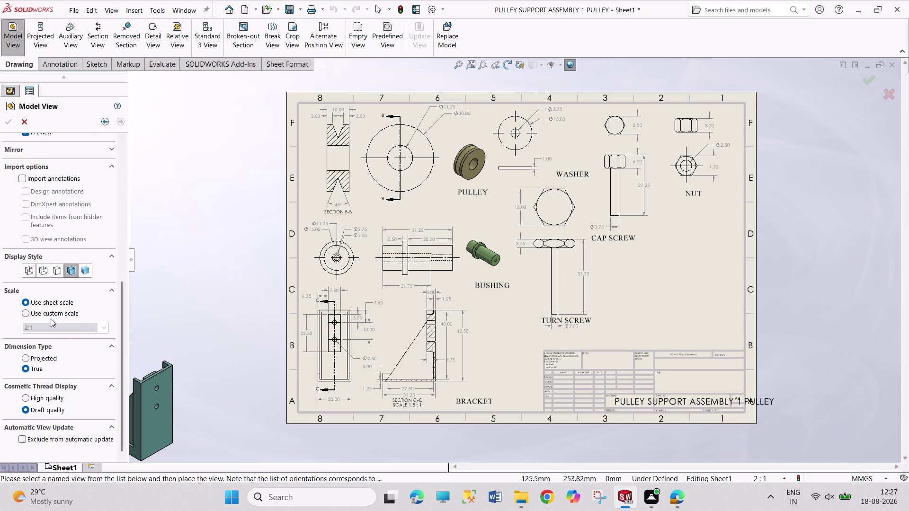
Give the bracket view a custom 1:1 scale.
click(30, 317)
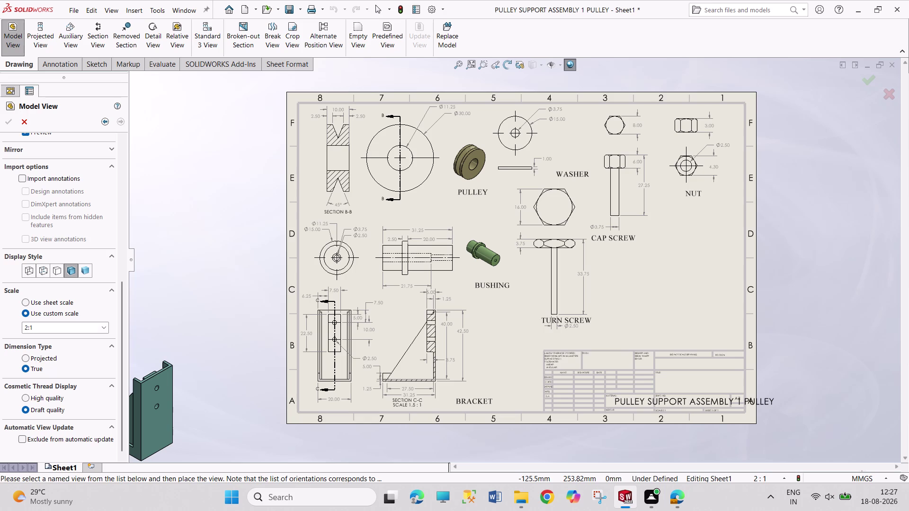
click(26, 329)
click(26, 329)
click(27, 329)
key(BackSpace)
key(1)
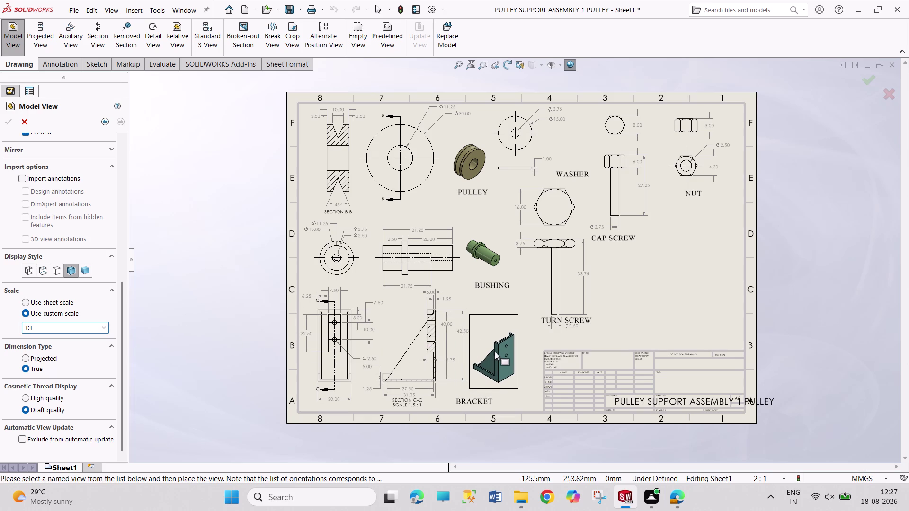
Place the isometric bracket view beside the bracket views.
click(494, 352)
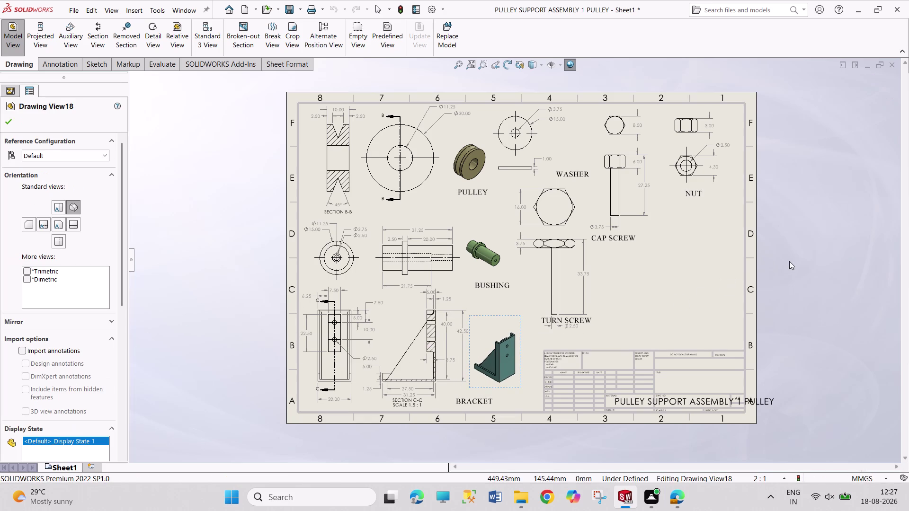
scroll(down, 3)
scroll(down, 3)
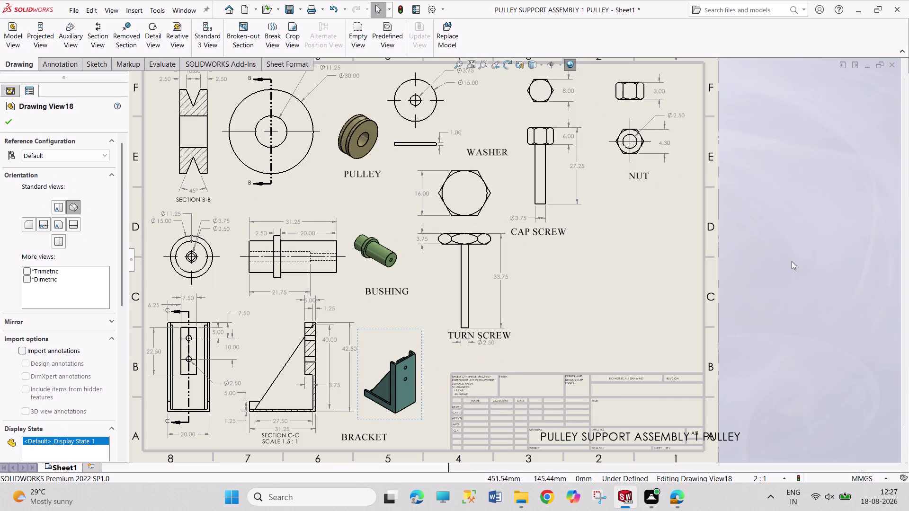
click(6, 121)
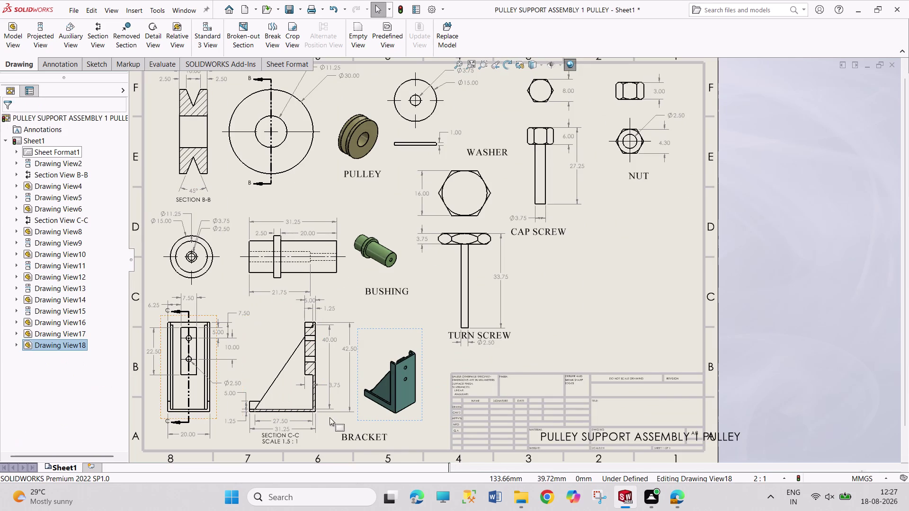
Move the BRACKET label beneath the isometric bracket view and confirm it.
drag(374, 438, 403, 430)
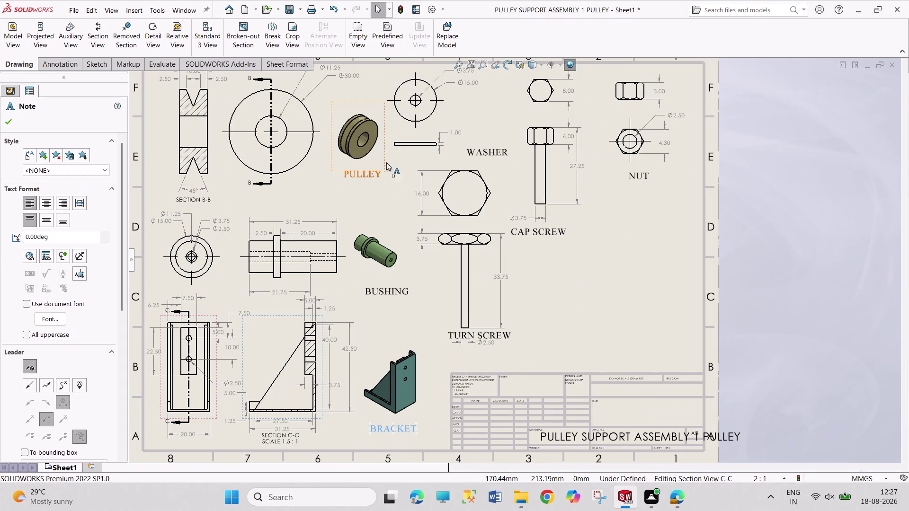
scroll(up, 3)
scroll(down, 3)
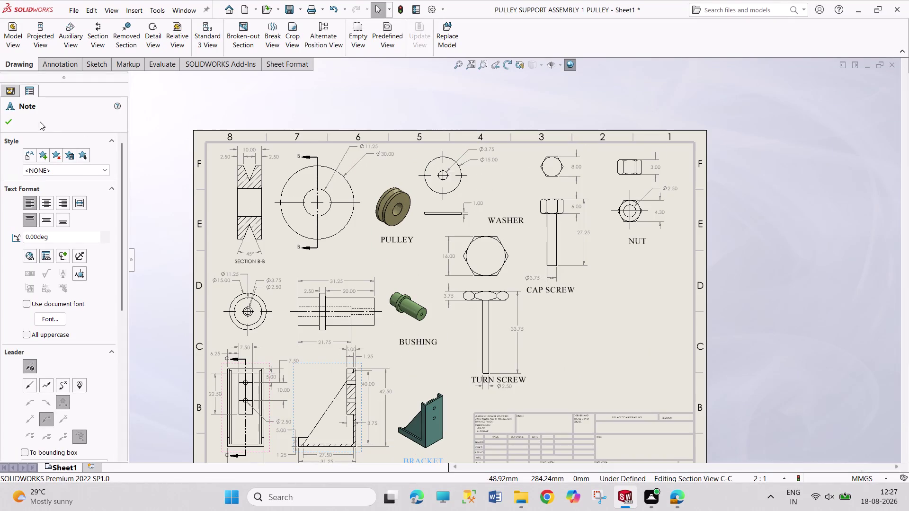
click(9, 124)
click(12, 39)
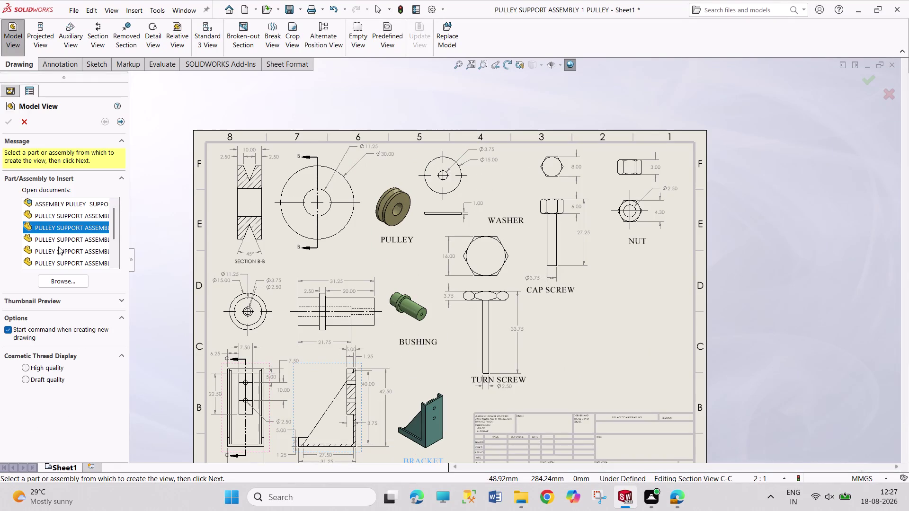
Start a washer Model View with Isometric orientation and Shaded with Edges.
click(58, 249)
click(59, 249)
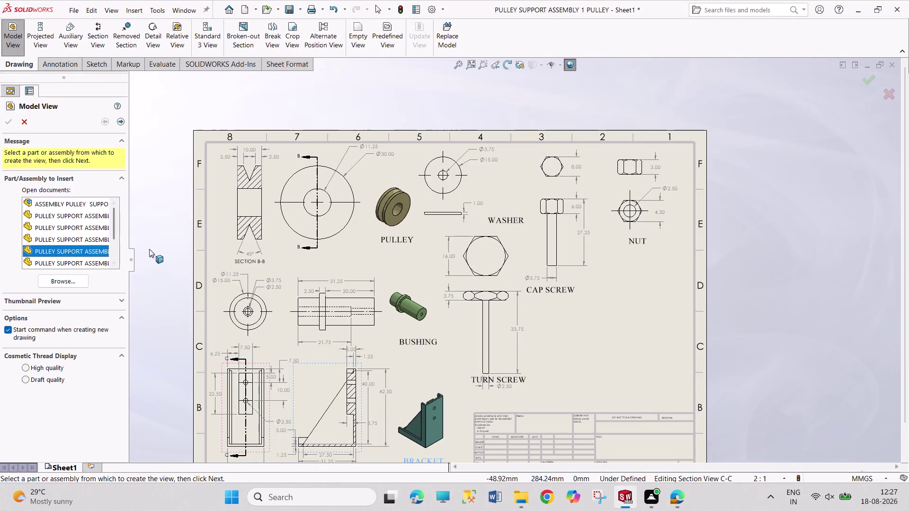
double_click(87, 251)
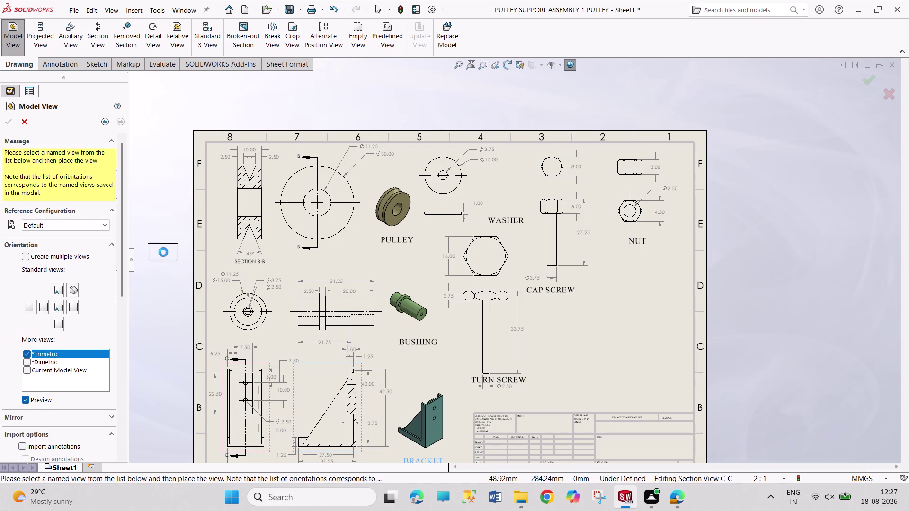
click(71, 290)
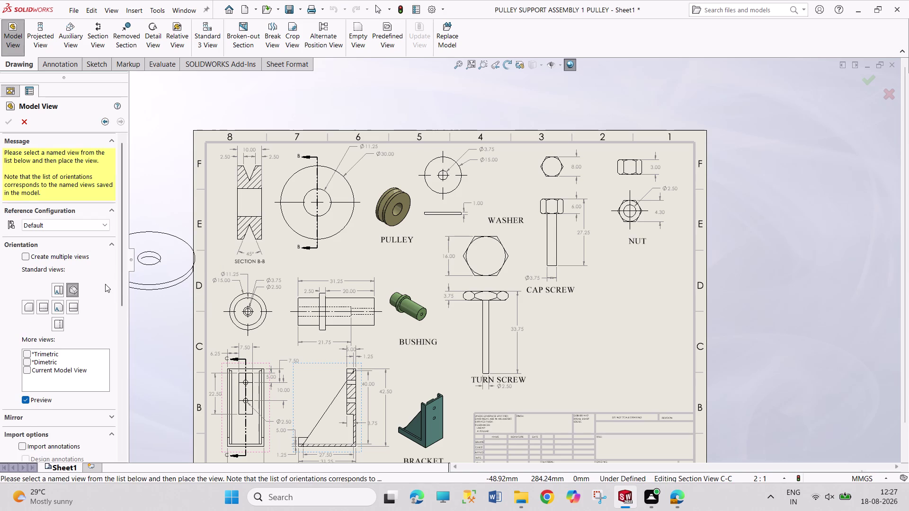
drag(121, 280, 117, 375)
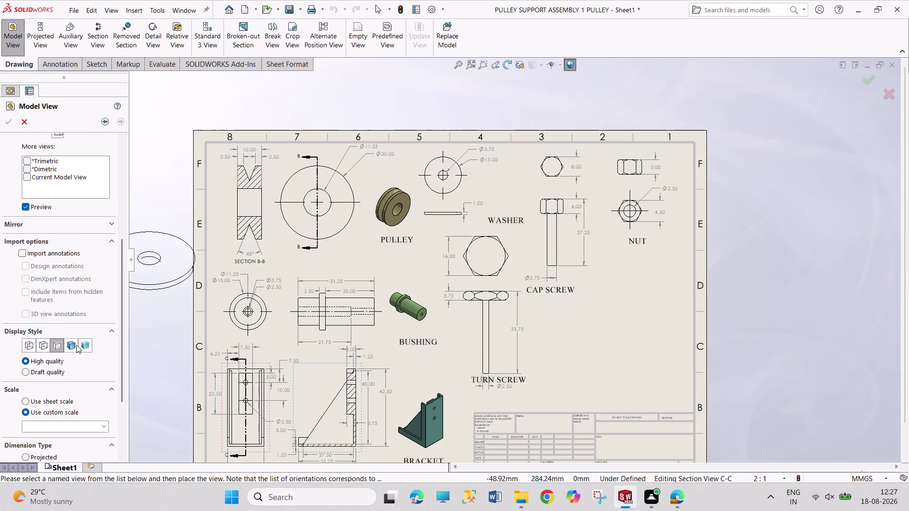
click(71, 344)
drag(122, 323, 115, 421)
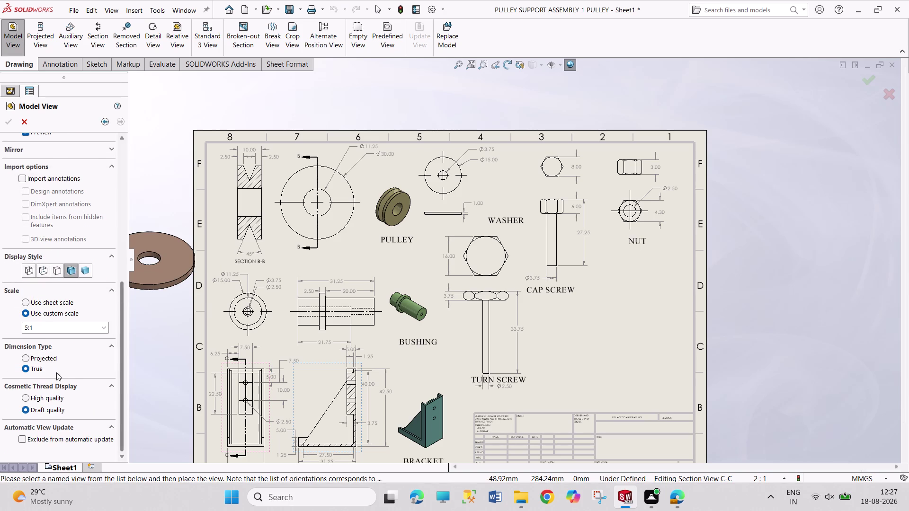
Give the washer view a custom 2:1 scale.
click(26, 328)
click(26, 328)
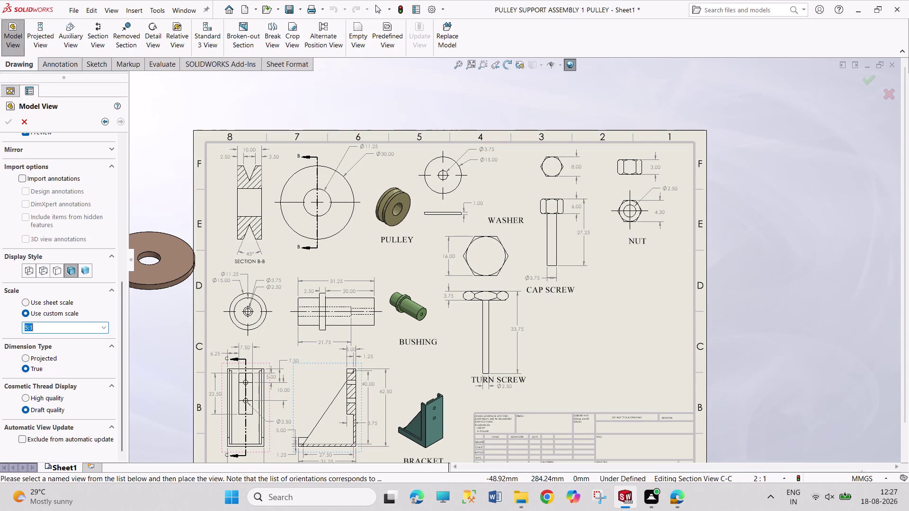
click(28, 328)
drag(28, 328, 23, 328)
click(27, 328)
drag(28, 329, 22, 327)
key(2)
key(Return)
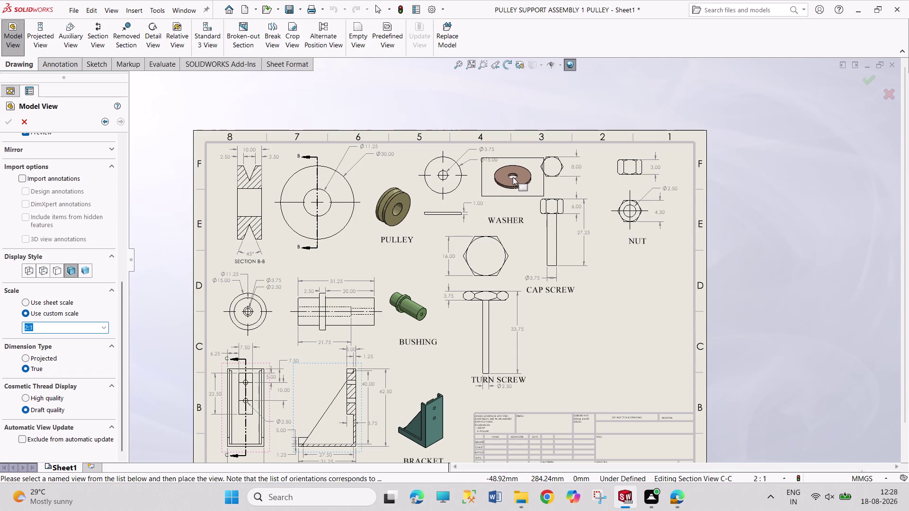
Place the washer view beside the washer views with the WASHER label beneath it.
click(510, 175)
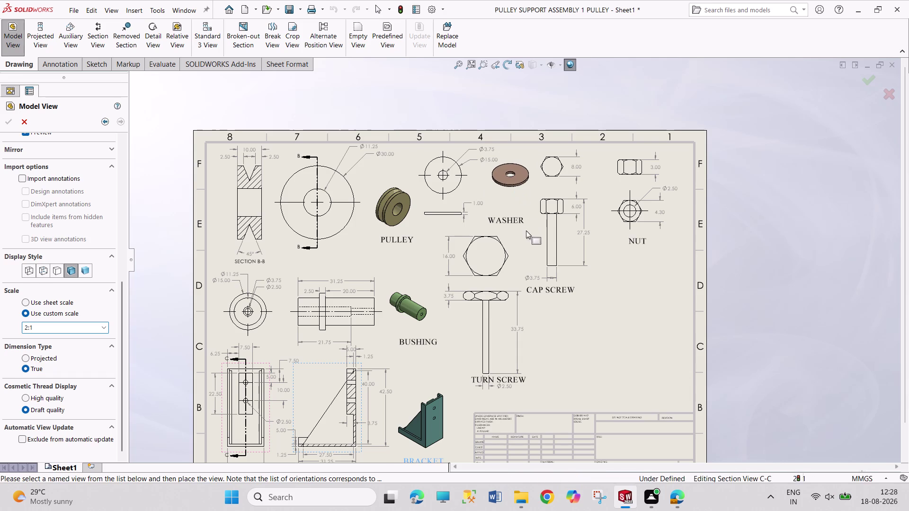
drag(511, 217, 513, 211)
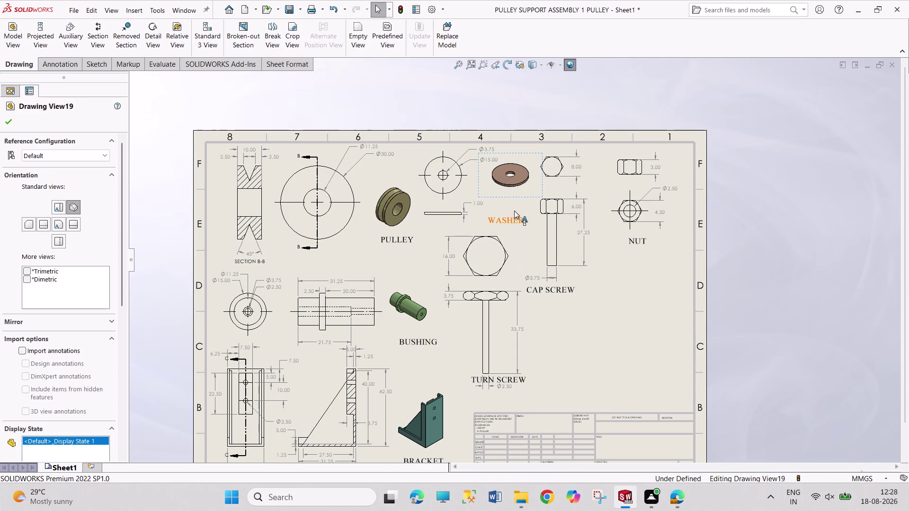
drag(513, 212, 517, 201)
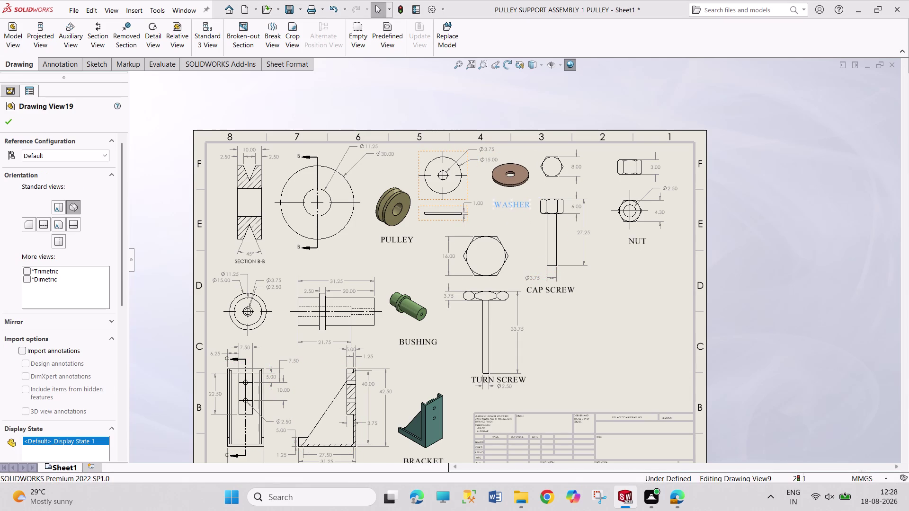
click(9, 117)
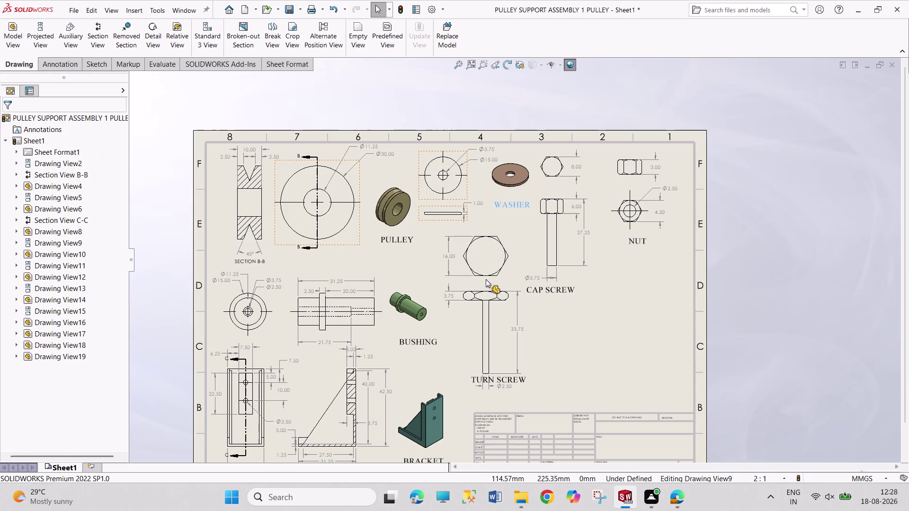
Shift the turn screw's hexagonal and front views to the left.
drag(468, 281, 467, 282)
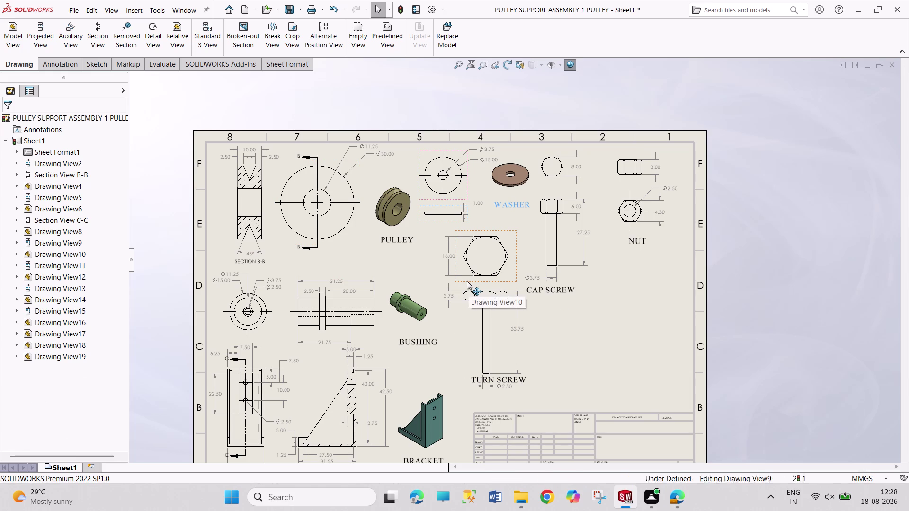
drag(467, 281, 454, 279)
click(594, 360)
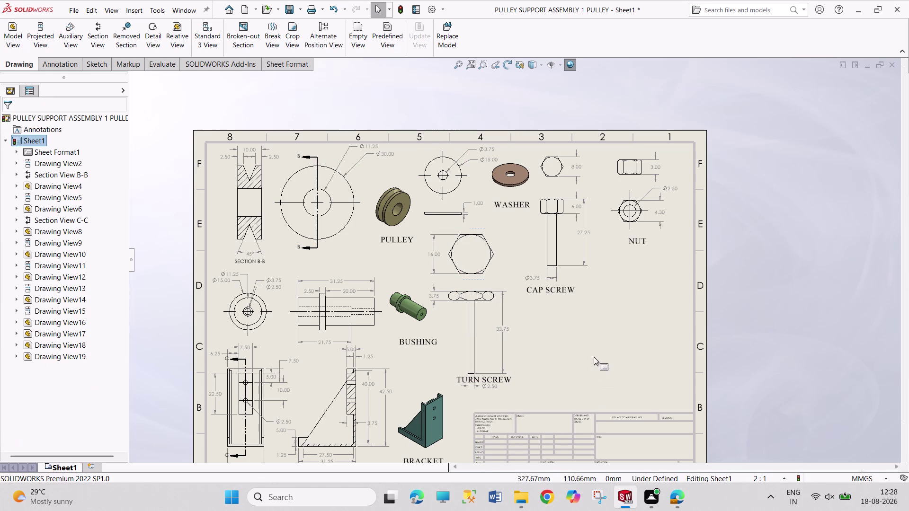
Lower the TURN SCREW label beneath its views and nudge the layout.
drag(503, 380, 500, 398)
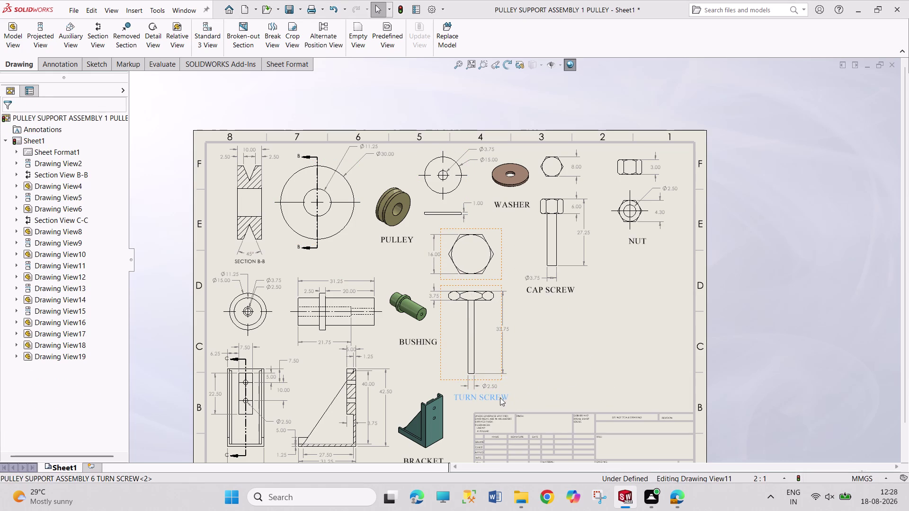
drag(499, 398, 501, 399)
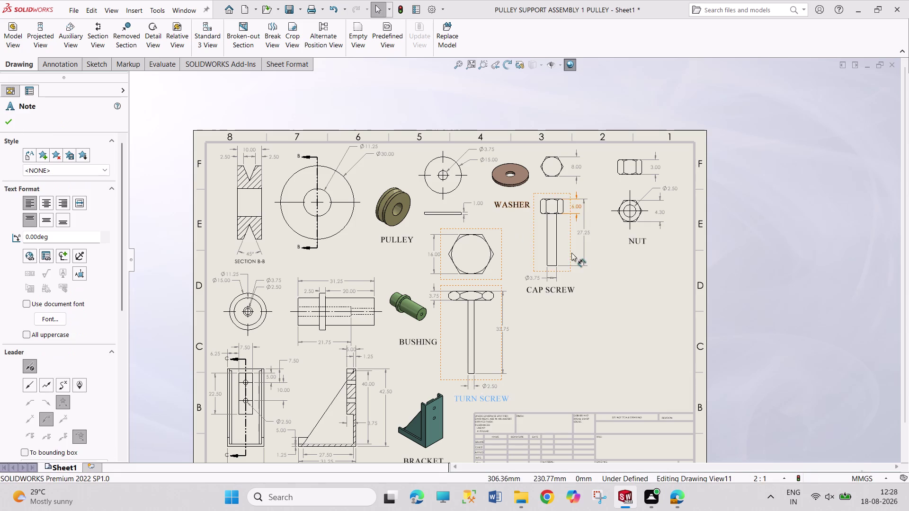
drag(559, 291, 569, 291)
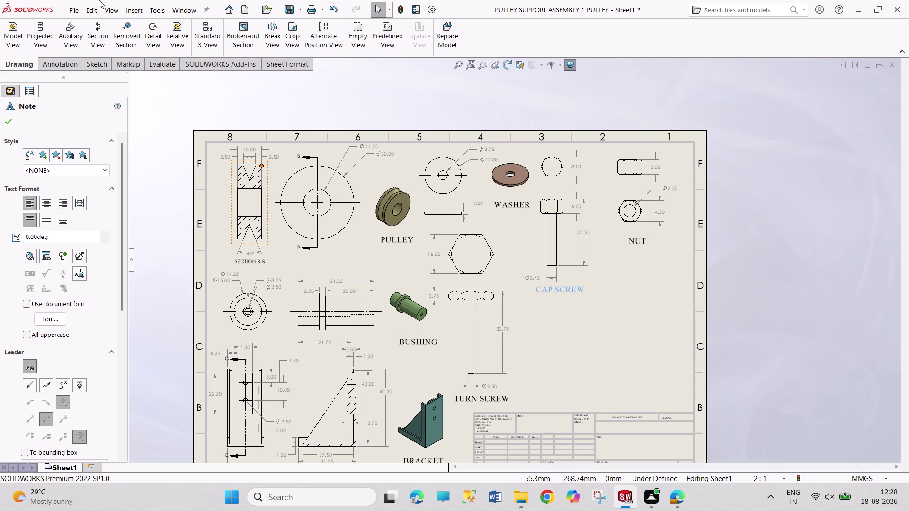
click(8, 119)
Pick the cap screw part for a new model view and make it shaded.
click(18, 39)
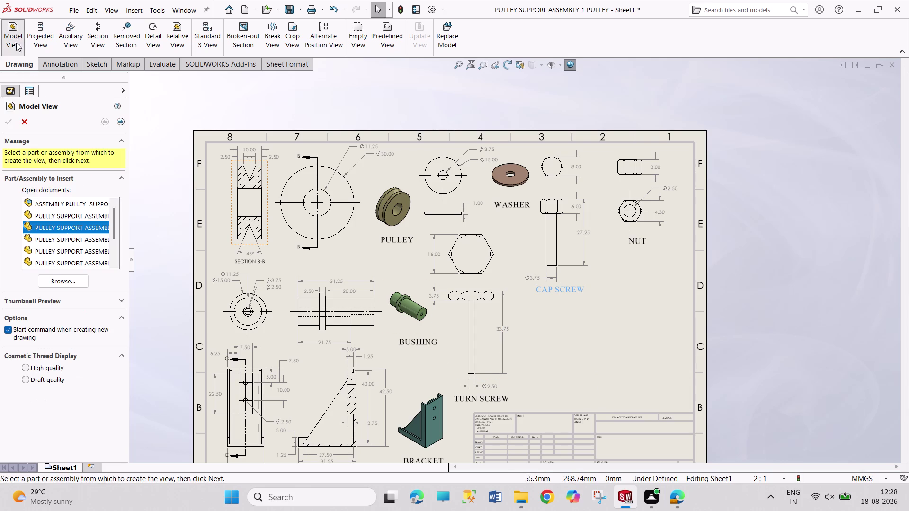
scroll(down, 3)
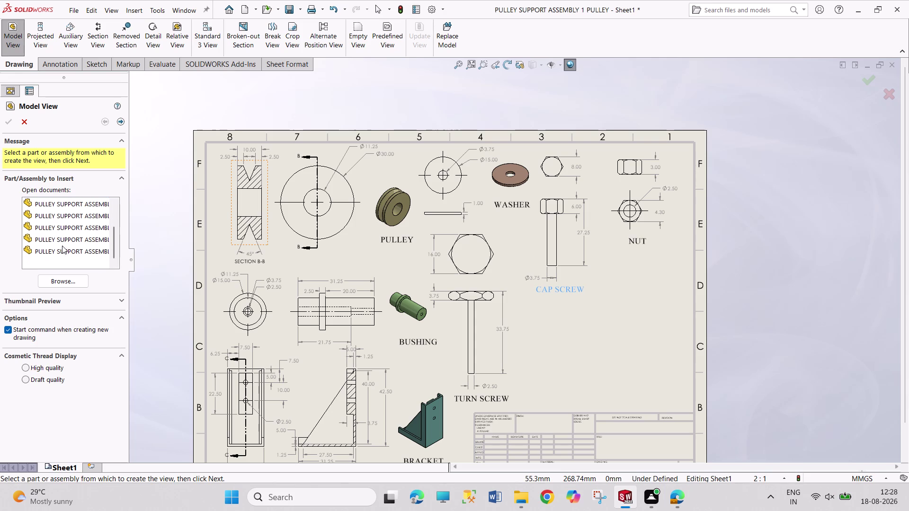
click(67, 231)
click(67, 231)
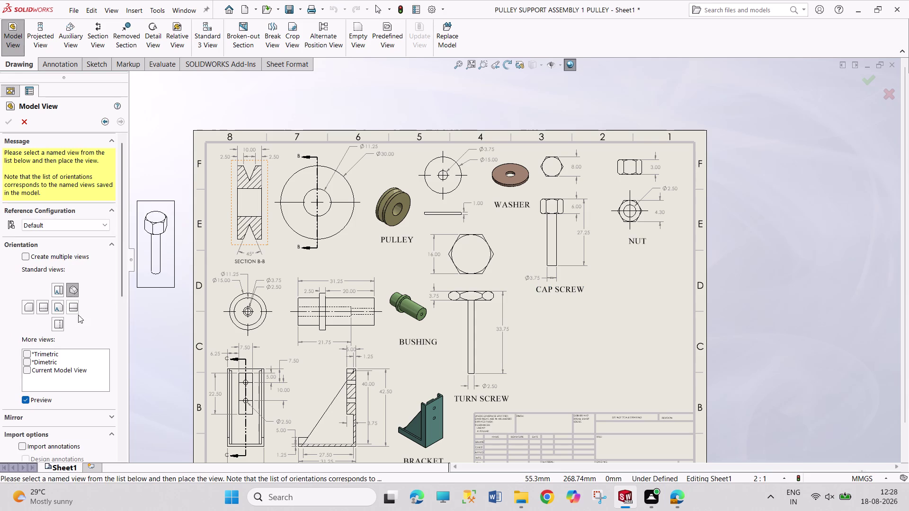
scroll(down, 3)
click(71, 339)
Set a custom 1:1 scale and place the cap screw isometric beside its drawing.
scroll(down, 3)
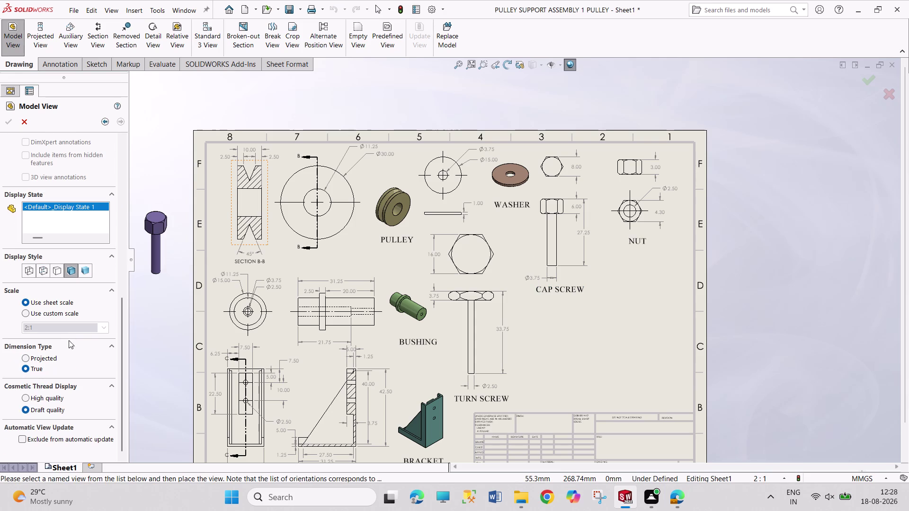
click(46, 310)
triple_click(28, 328)
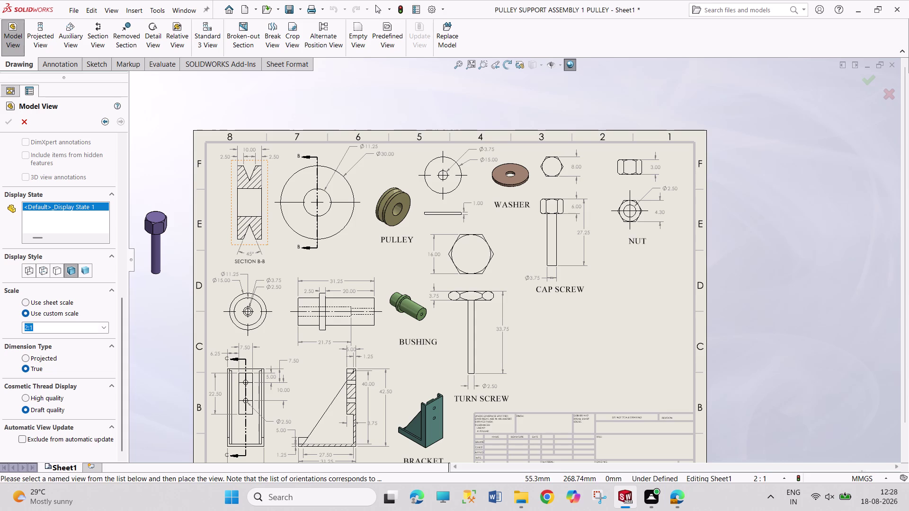
drag(28, 328, 22, 328)
key(1)
key(Return)
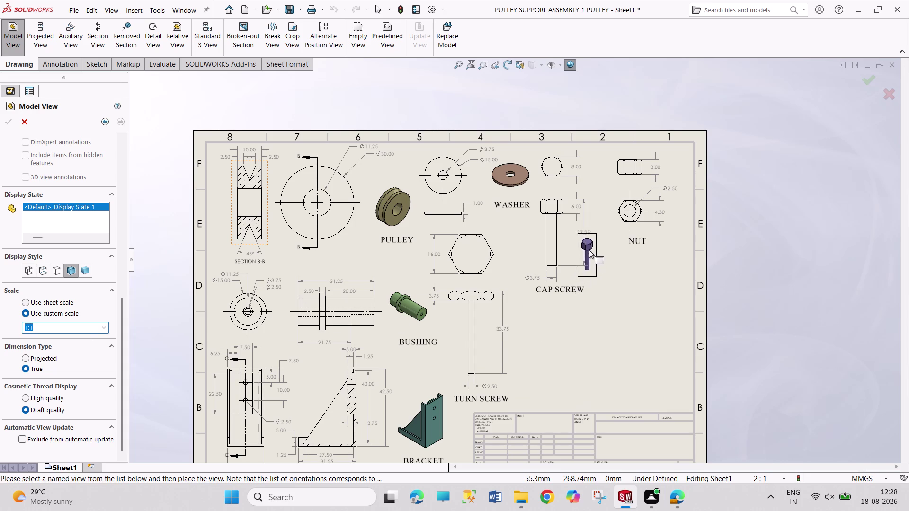
click(602, 194)
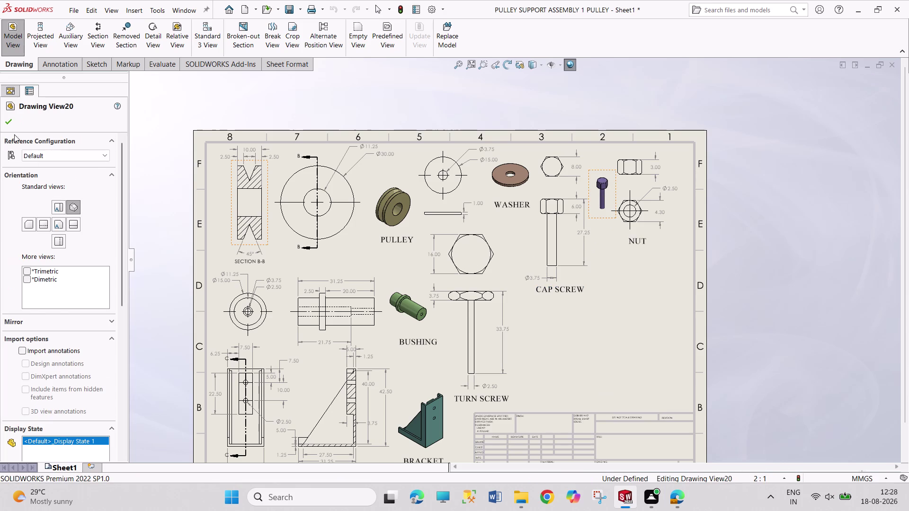
Start a model view of the turn screw part with isometric orientation and shaded display.
click(10, 123)
click(17, 38)
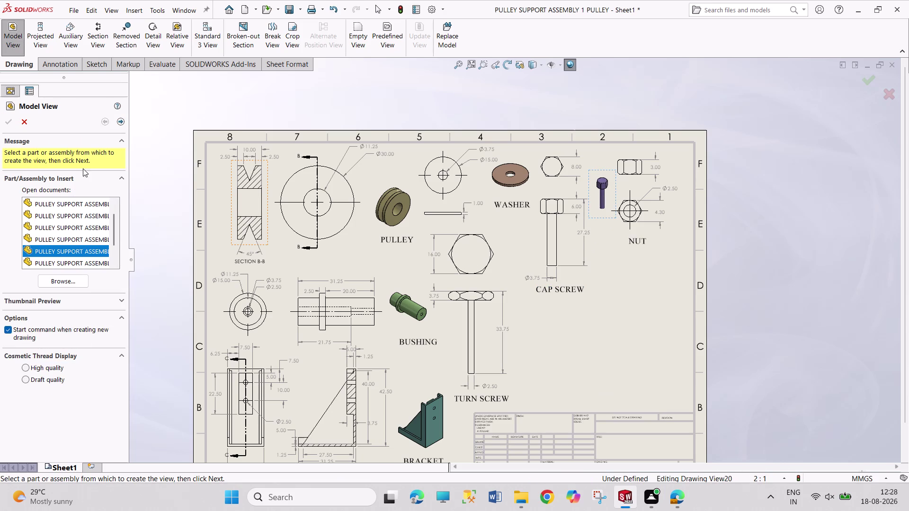
scroll(down, 3)
double_click(75, 242)
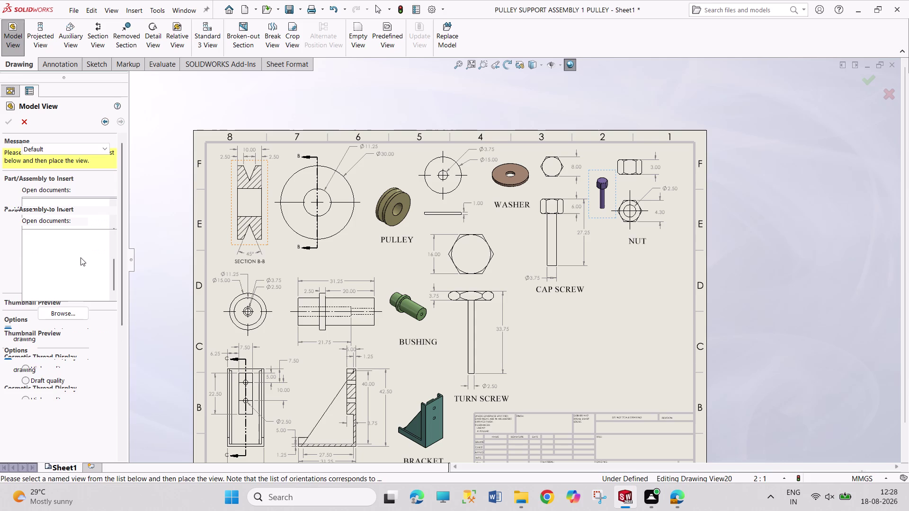
click(72, 286)
scroll(down, 3)
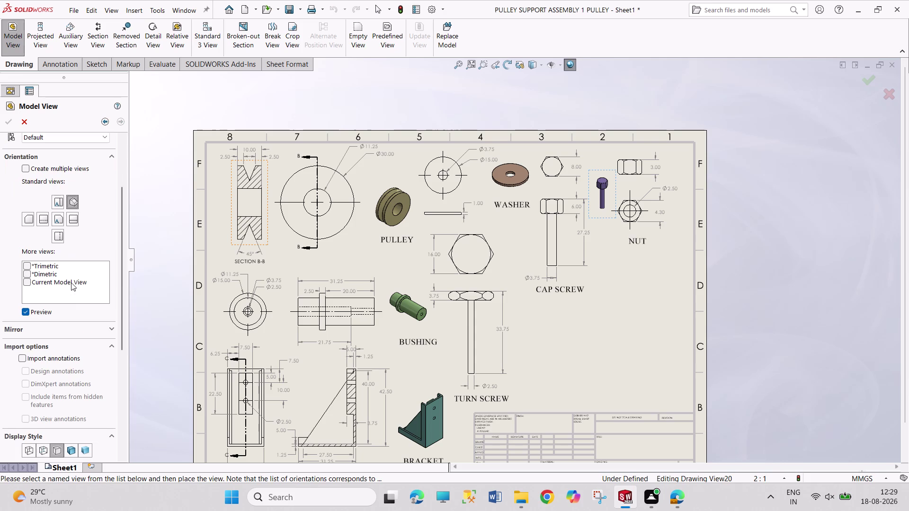
scroll(down, 3)
click(70, 452)
Set the turn screw view to a custom 1:1 scale.
scroll(down, 3)
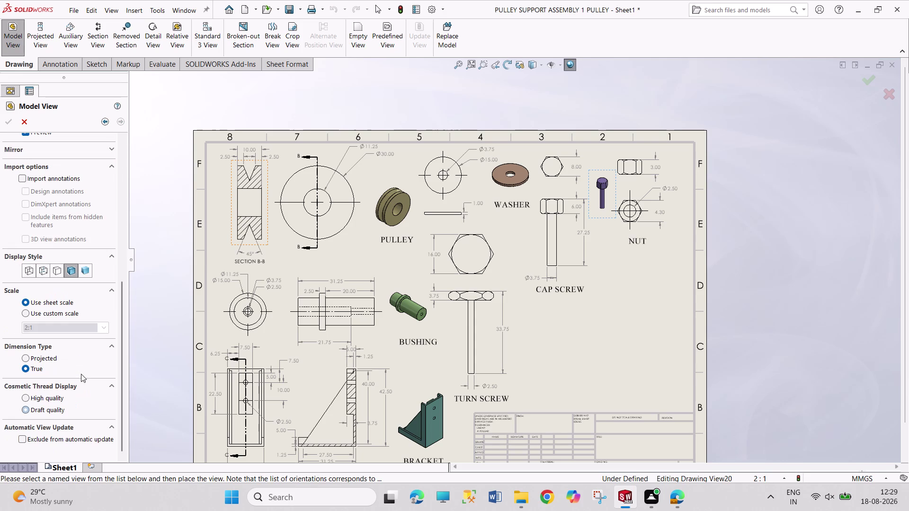
scroll(down, 3)
scroll(down, 3)
click(41, 309)
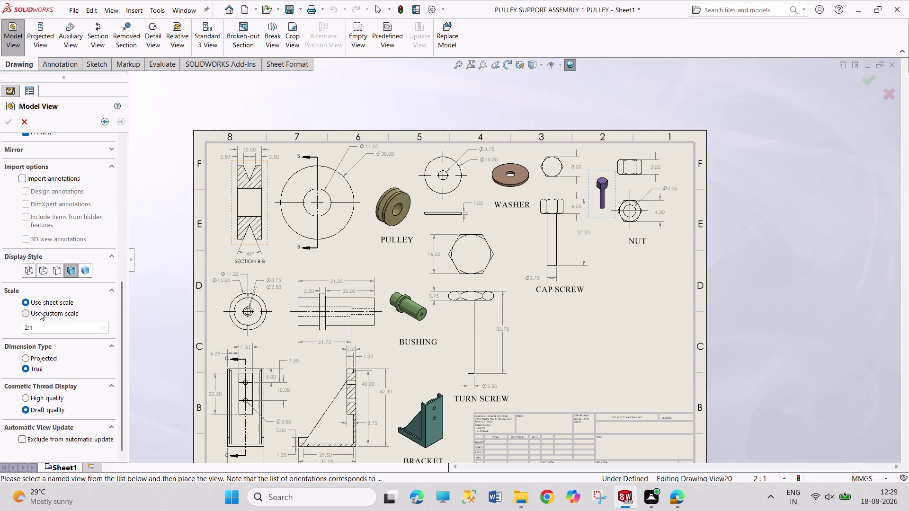
click(27, 328)
click(27, 328)
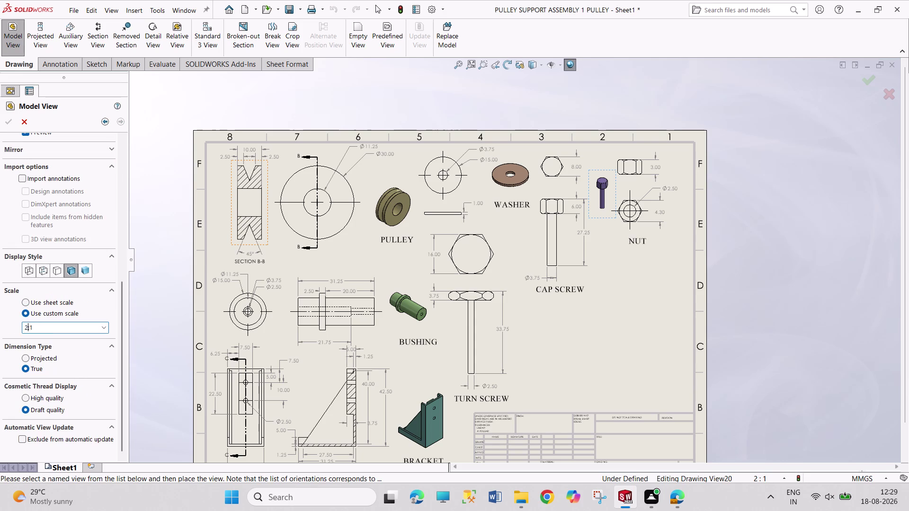
drag(27, 329, 16, 326)
double_click(27, 328)
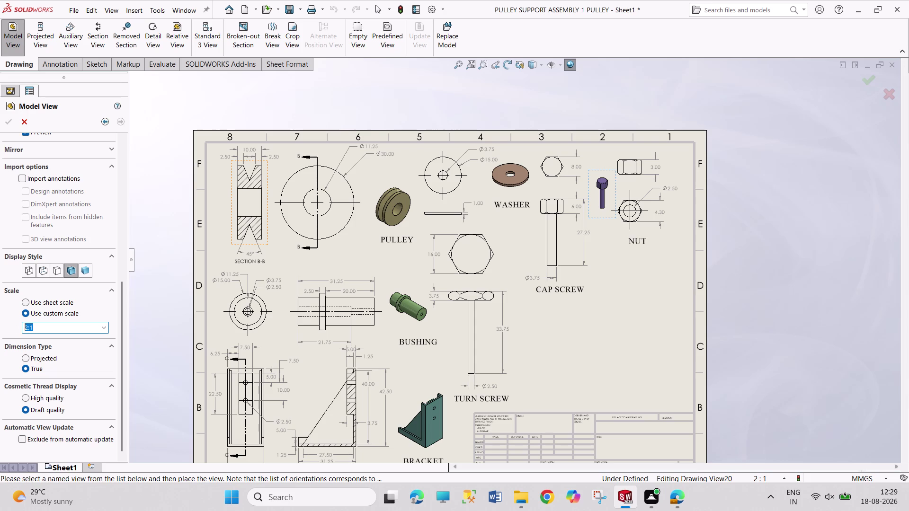
click(25, 328)
key(Right)
key(BackSpace)
key(1)
key(Return)
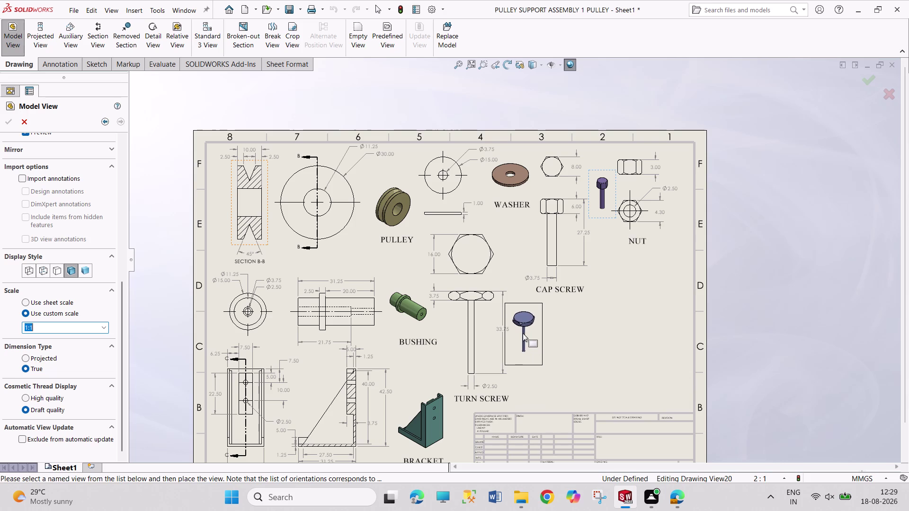
Place the turn screw isometric beside its views and begin another model view.
click(522, 333)
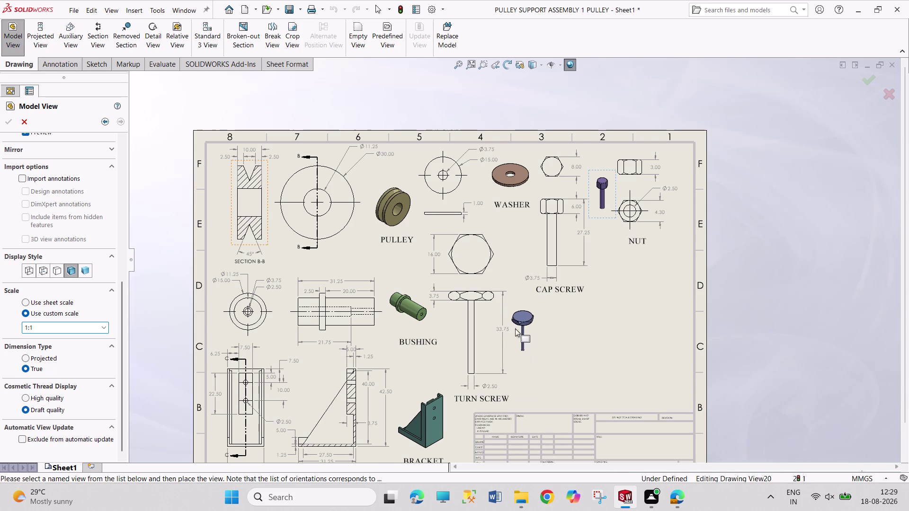
click(6, 123)
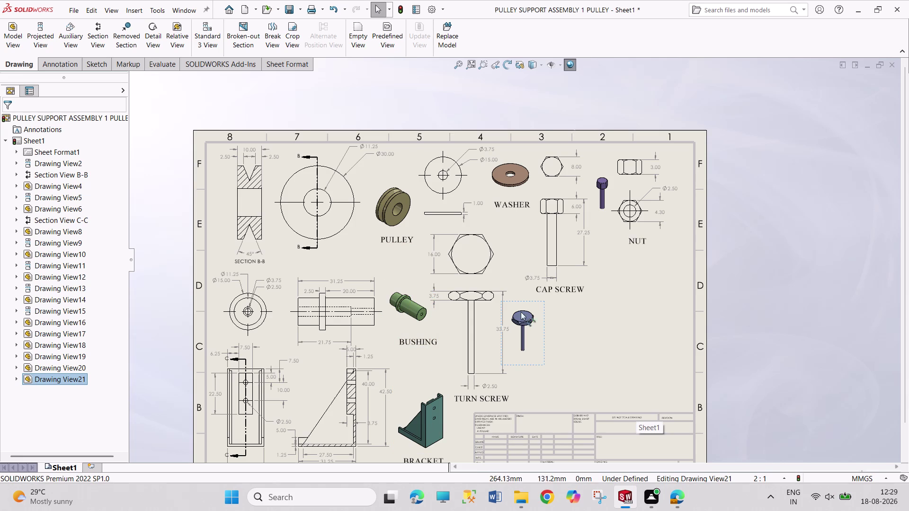
click(17, 29)
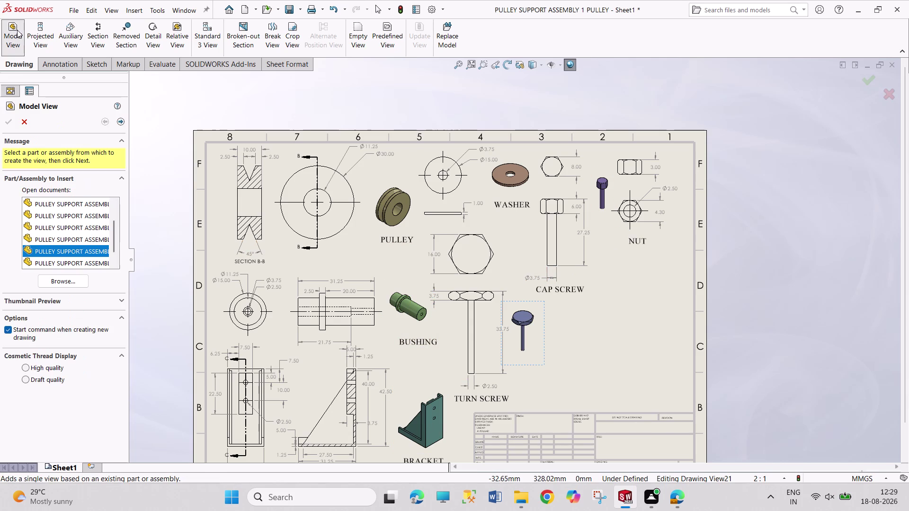
Choose the hexagonal part for a new isometric, shaded model view.
scroll(down, 3)
double_click(82, 252)
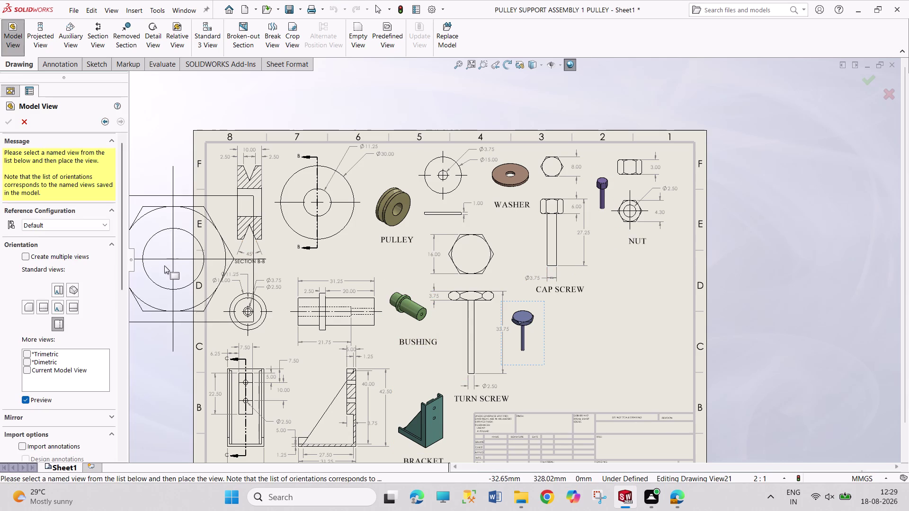
click(74, 292)
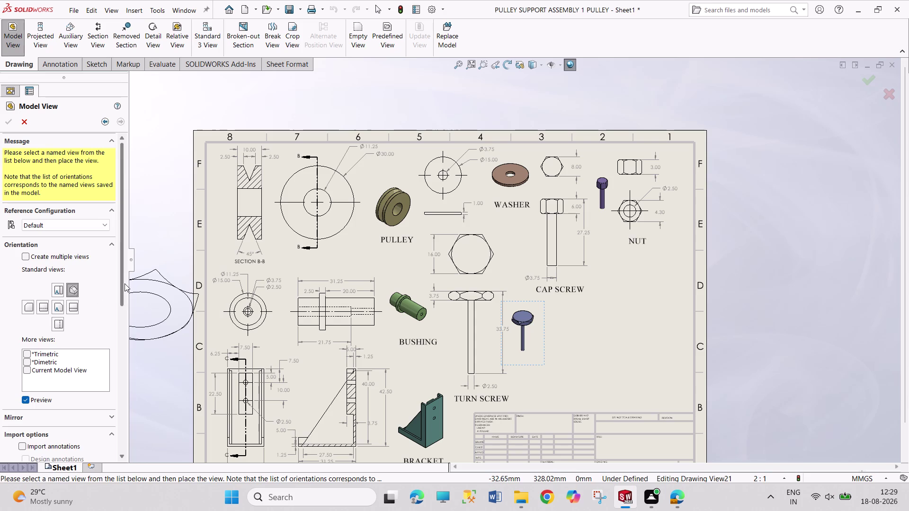
drag(124, 284, 116, 414)
click(74, 277)
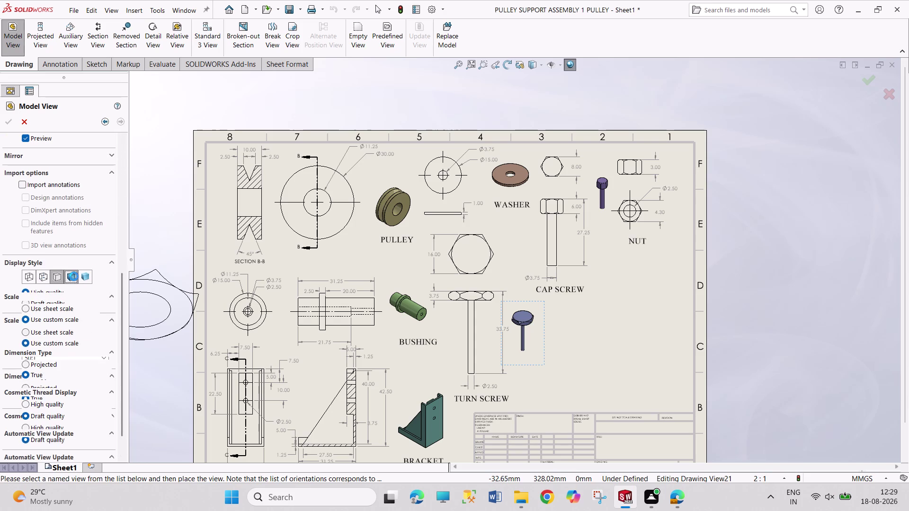